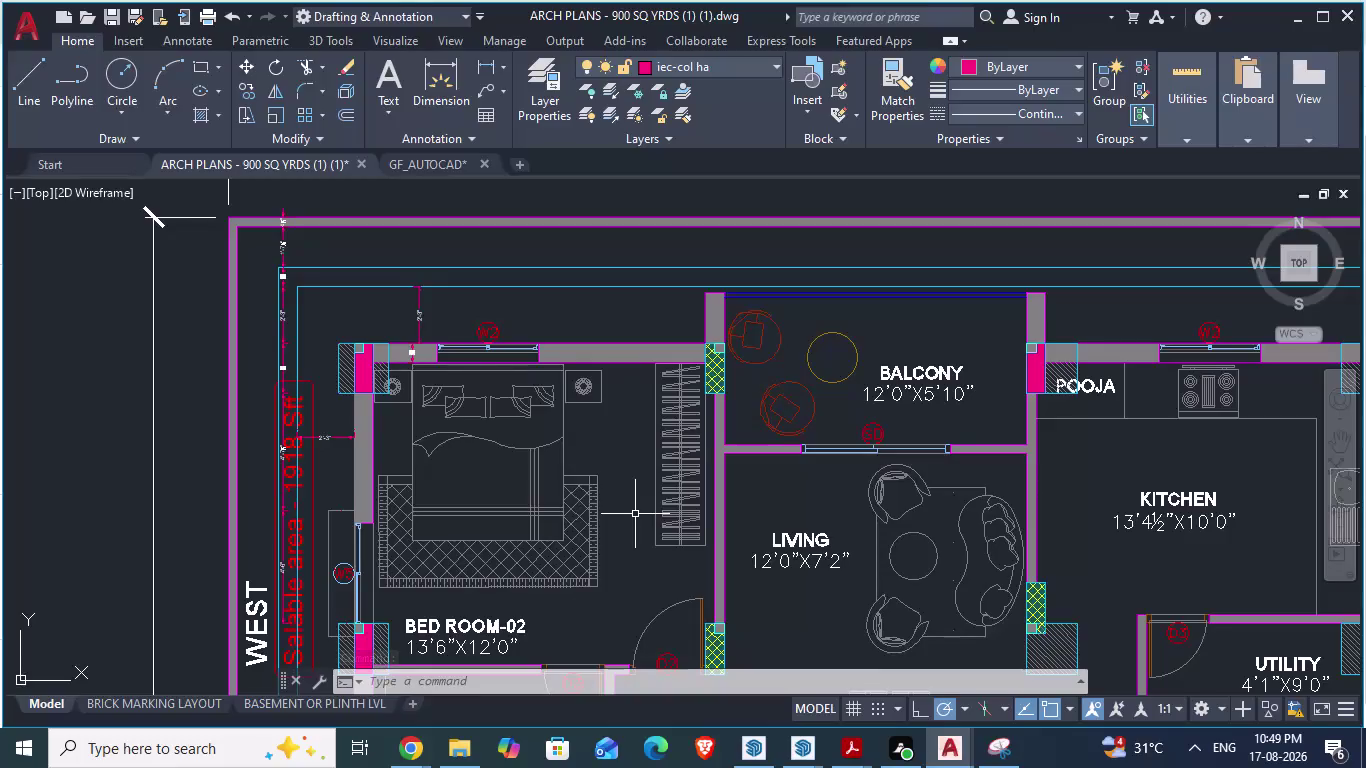
Zoom and glance at the GF_AUTOCAD drawing, then return to the architectural ground floor plan.
scroll(down, 3)
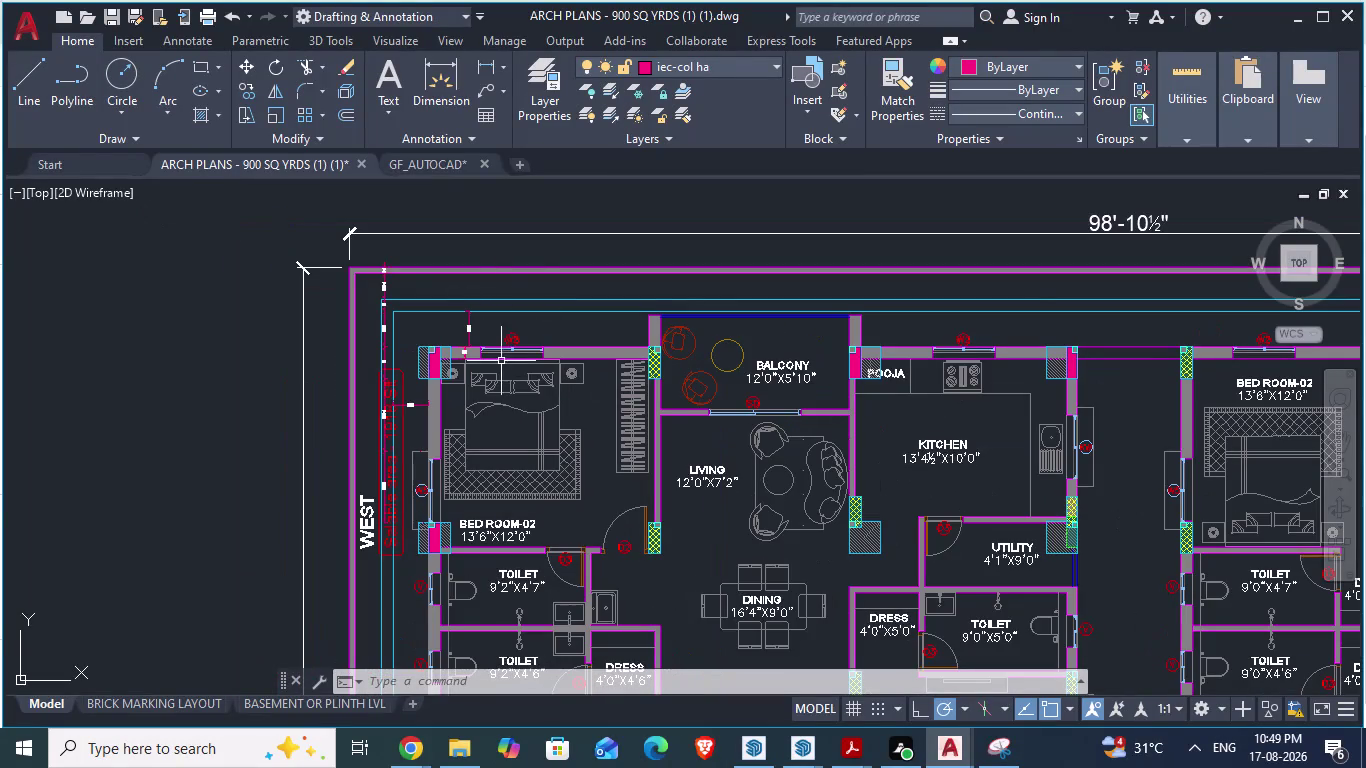
scroll(up, 3)
scroll(up, 3)
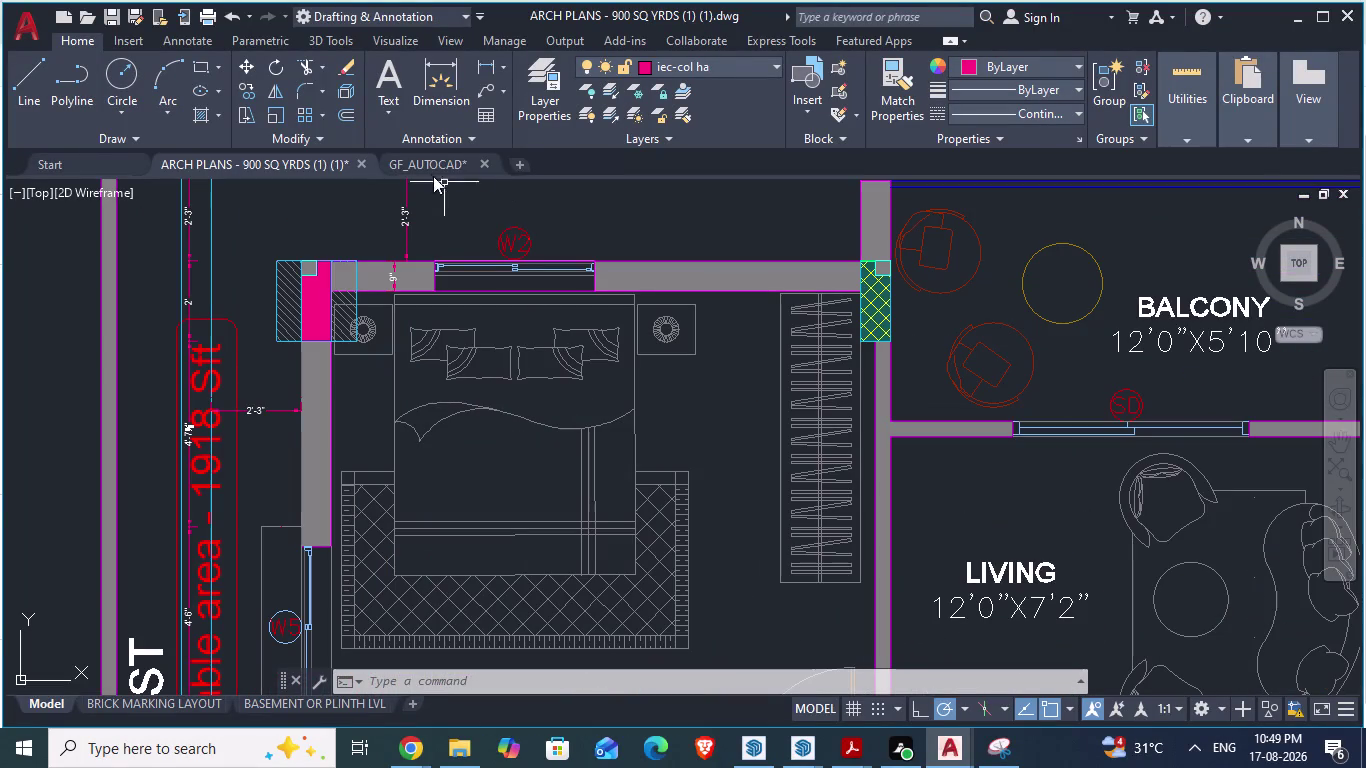
click(428, 159)
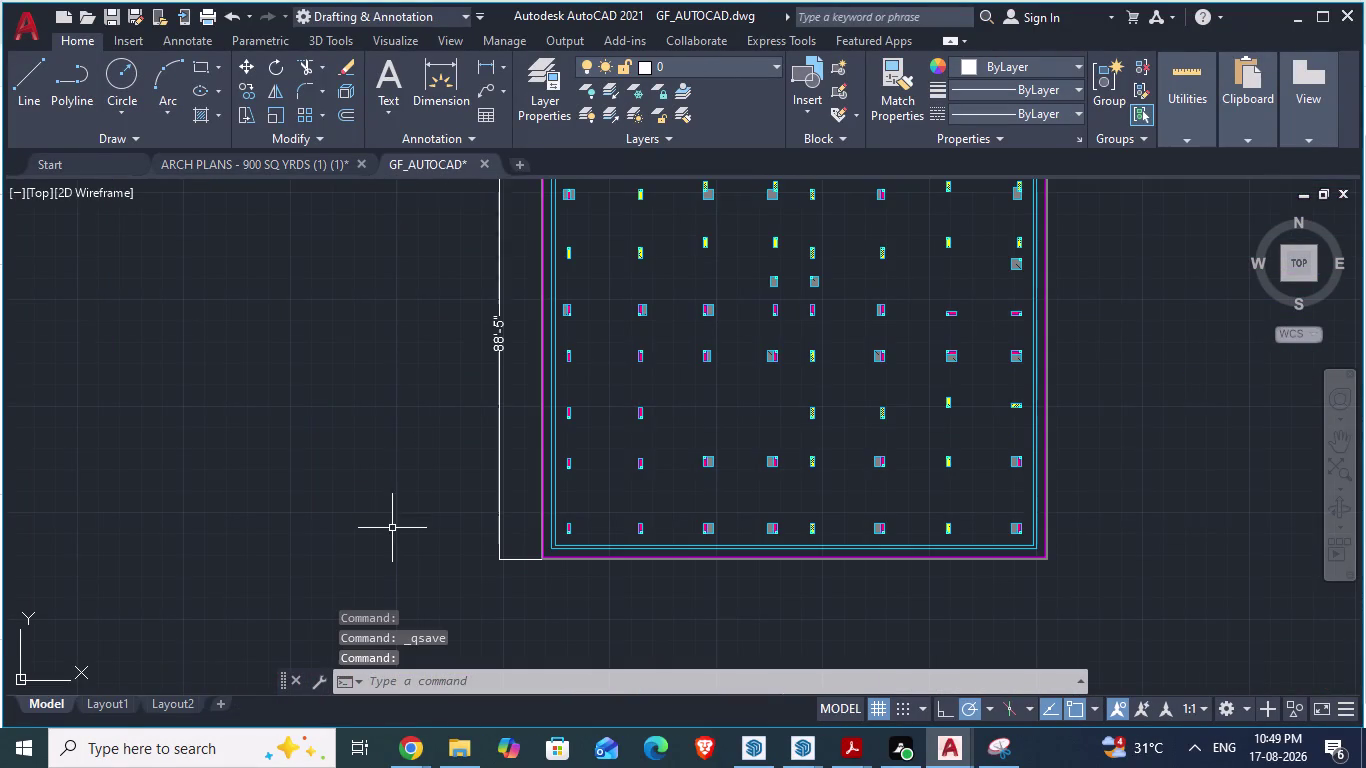
scroll(down, 3)
scroll(up, 3)
scroll(up, 3)
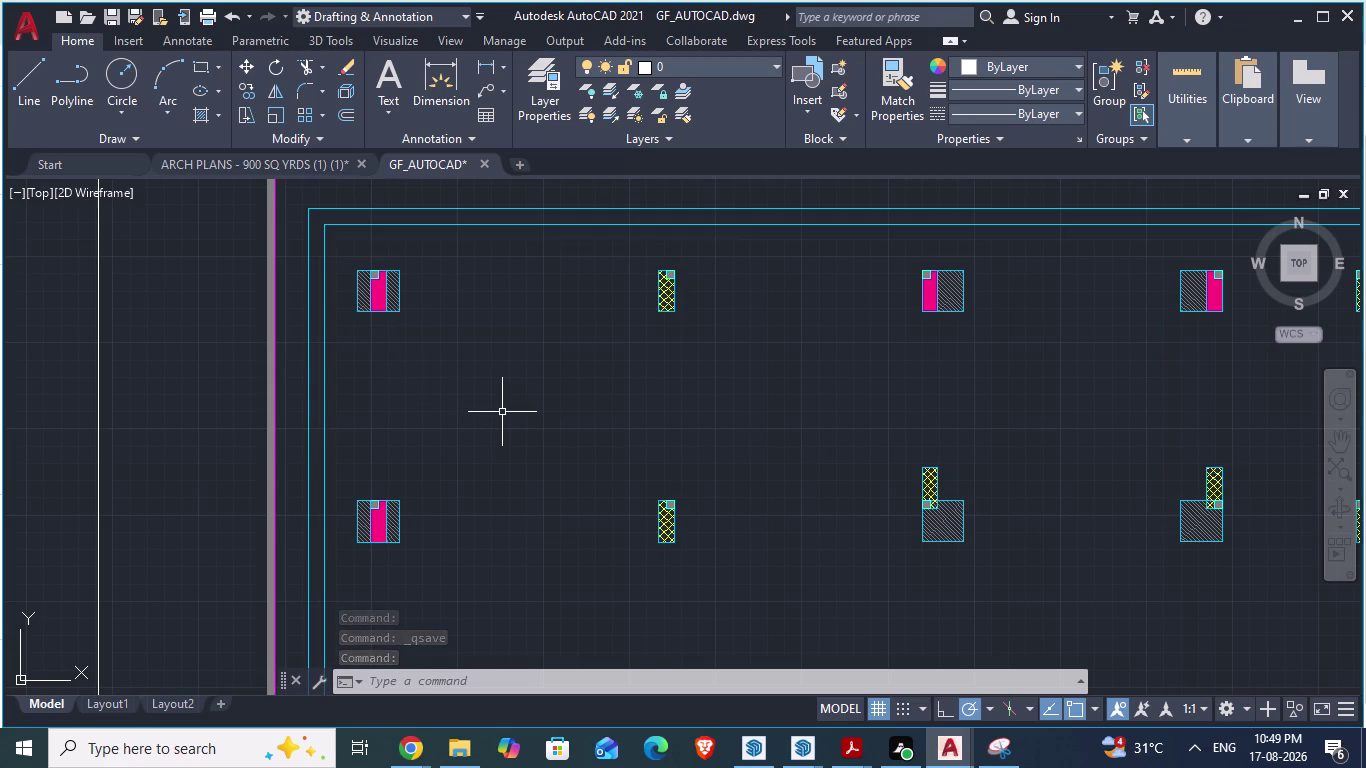
scroll(up, 3)
scroll(down, 3)
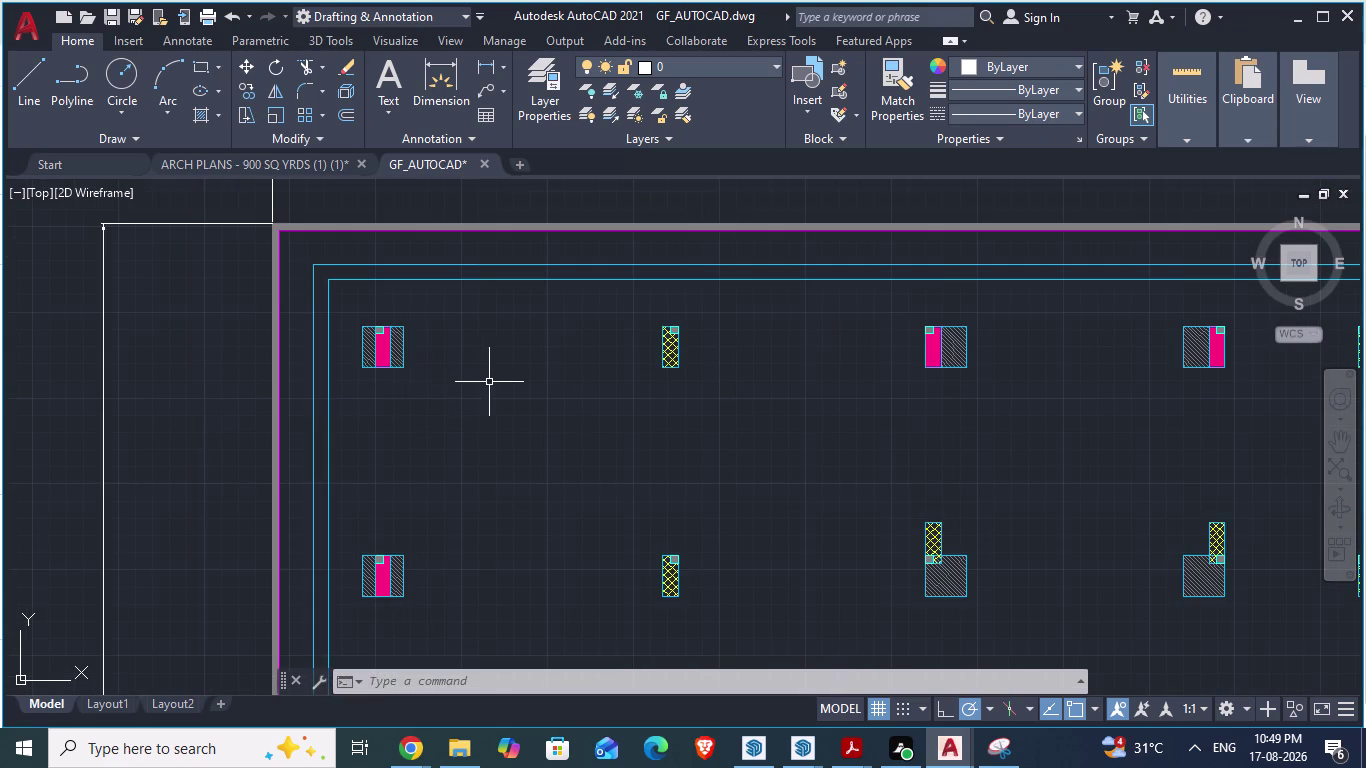
click(221, 166)
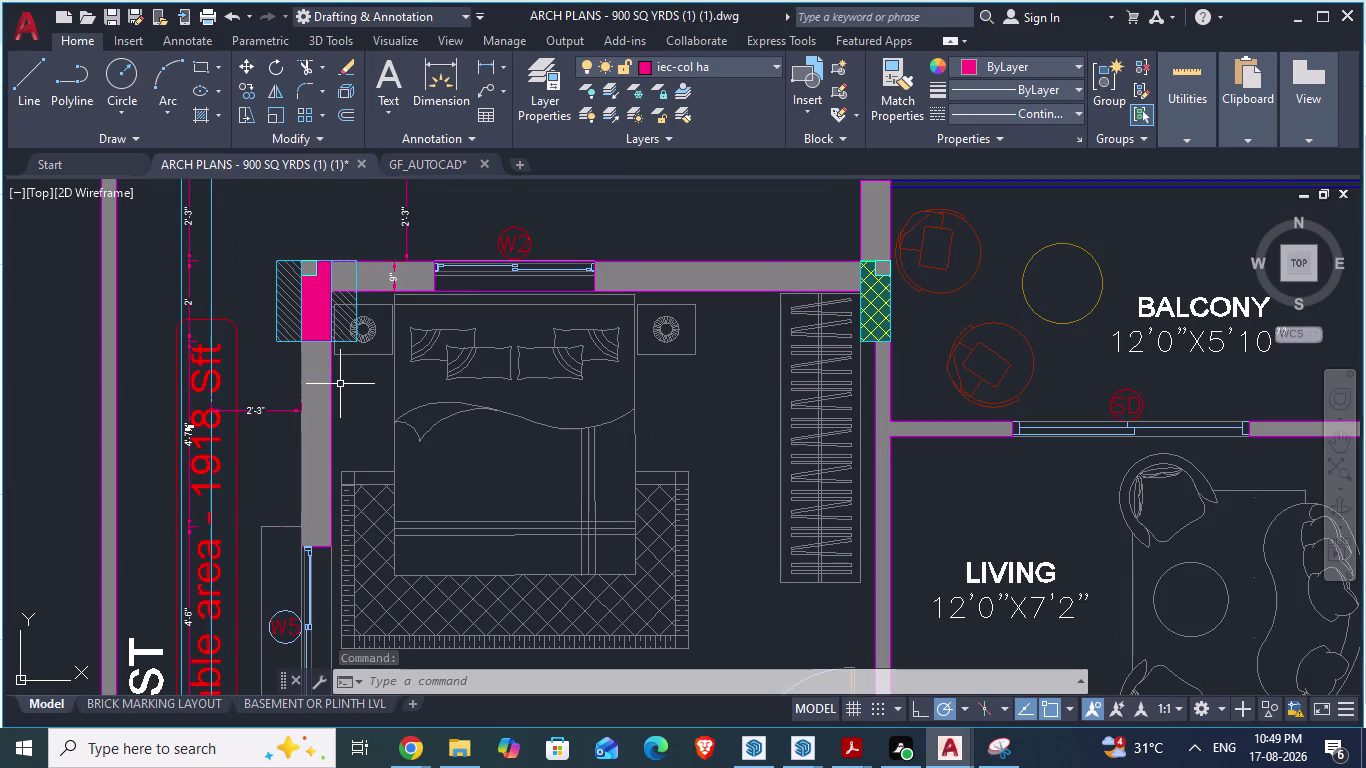
Inspect the 2'3" distance near the main entrance, then bring GF_AUTOCAD back to the front.
scroll(down, 3)
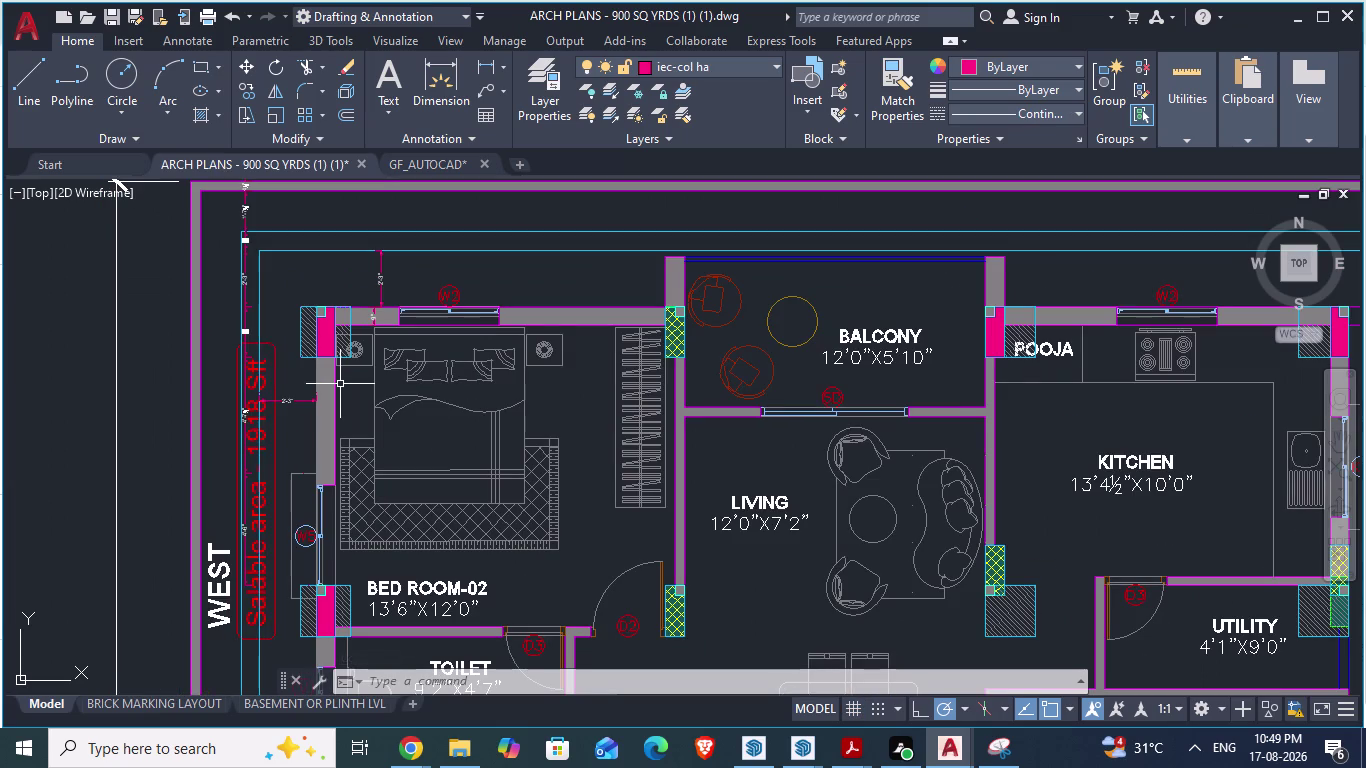
scroll(down, 3)
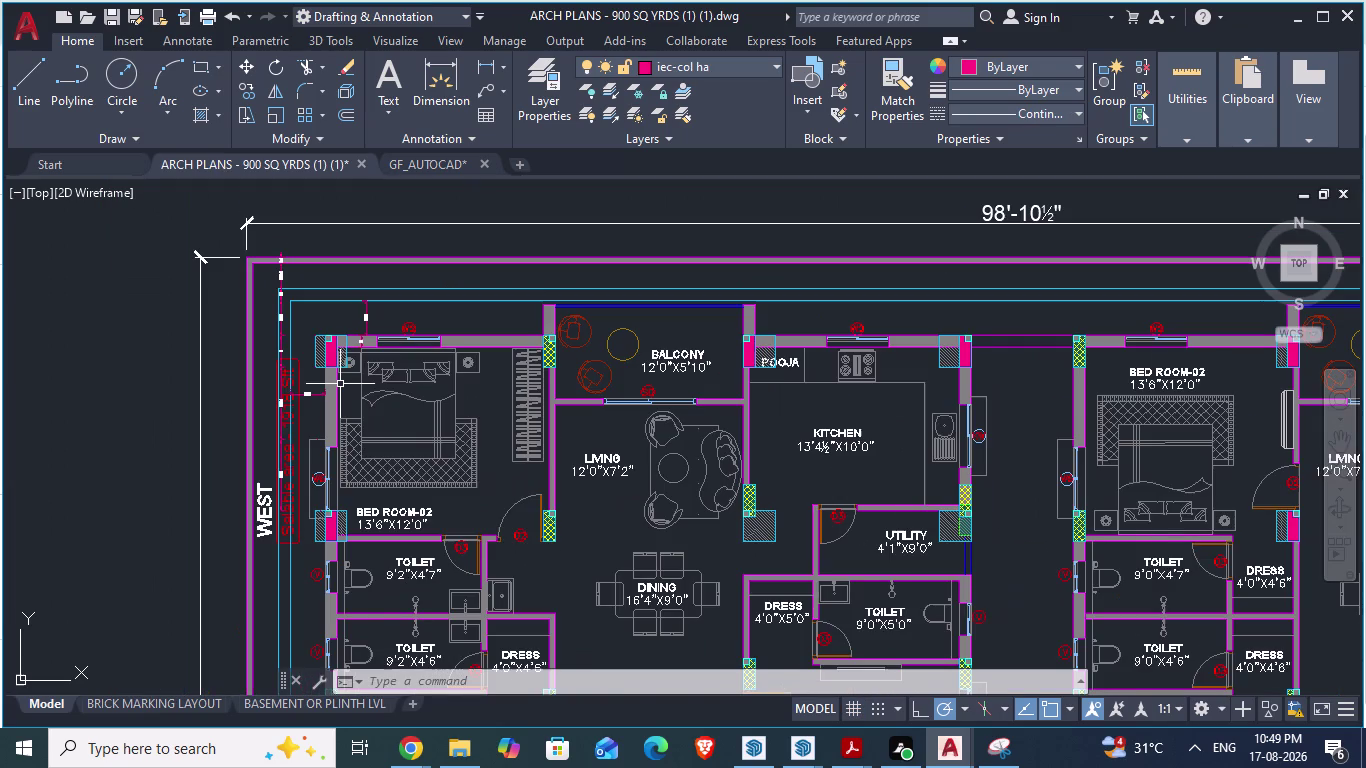
scroll(down, 3)
scroll(down, 3)
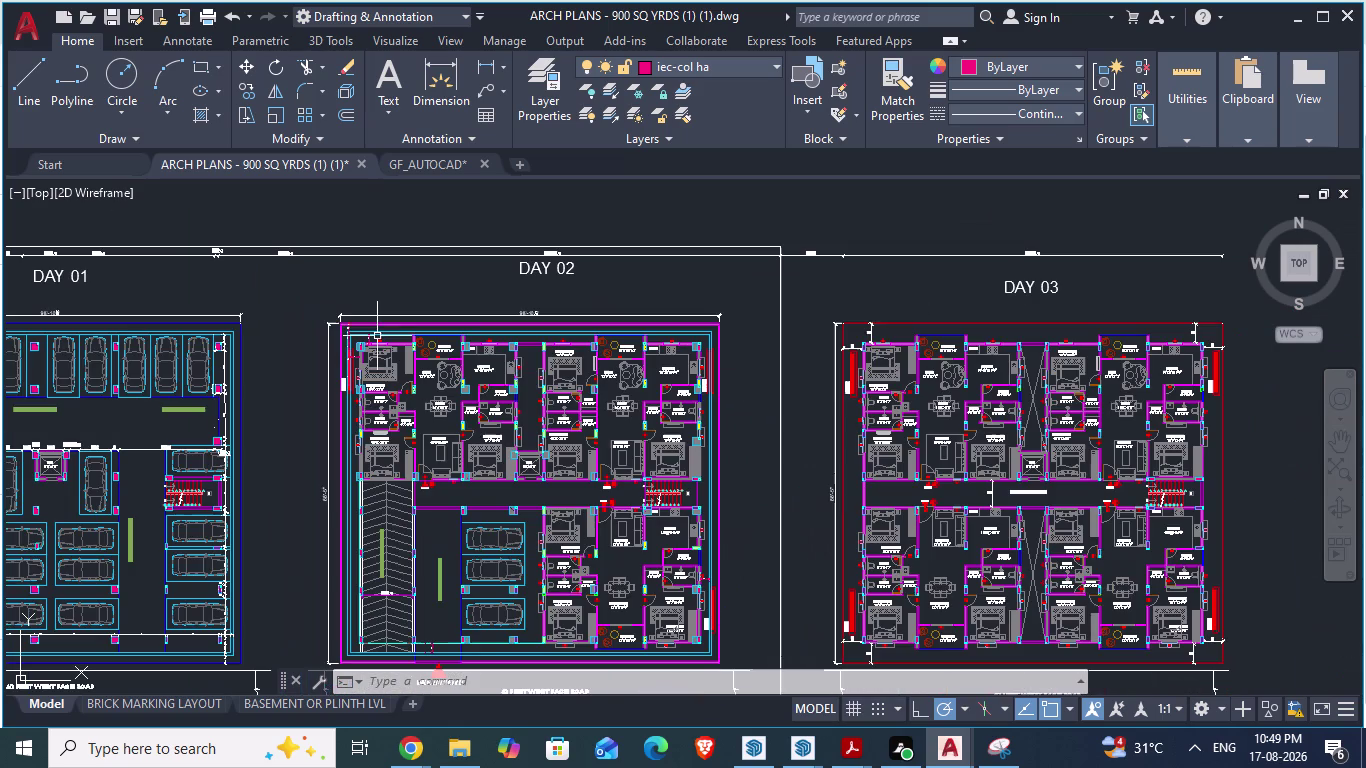
scroll(up, 3)
scroll(up, 3)
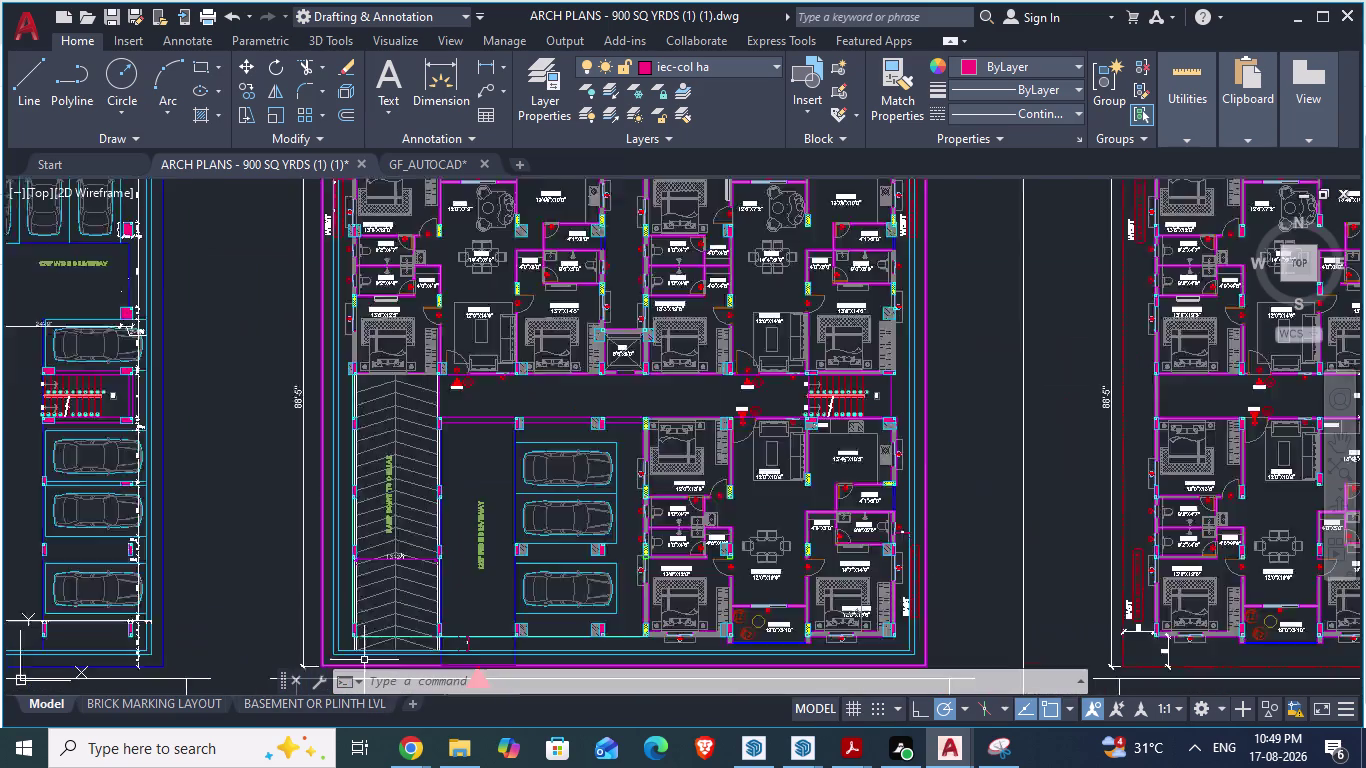
scroll(up, 3)
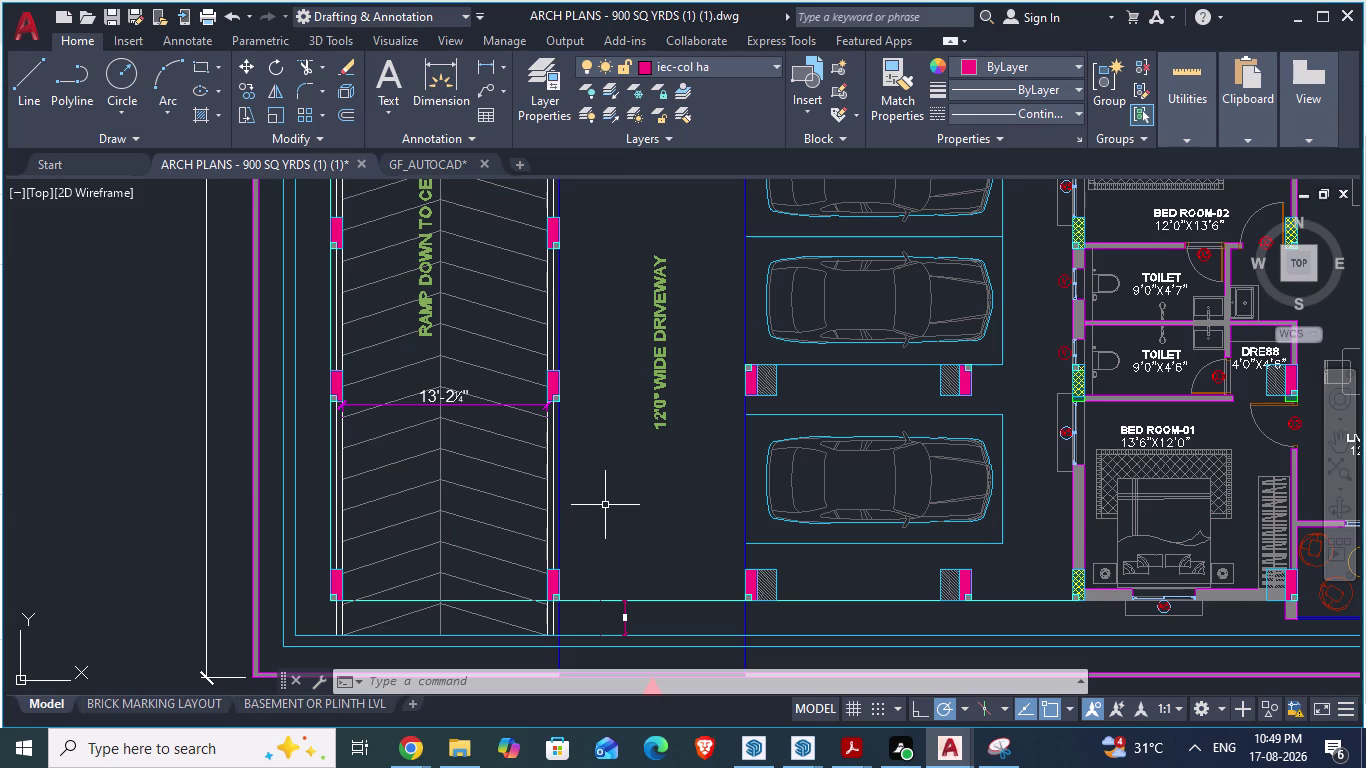
scroll(down, 3)
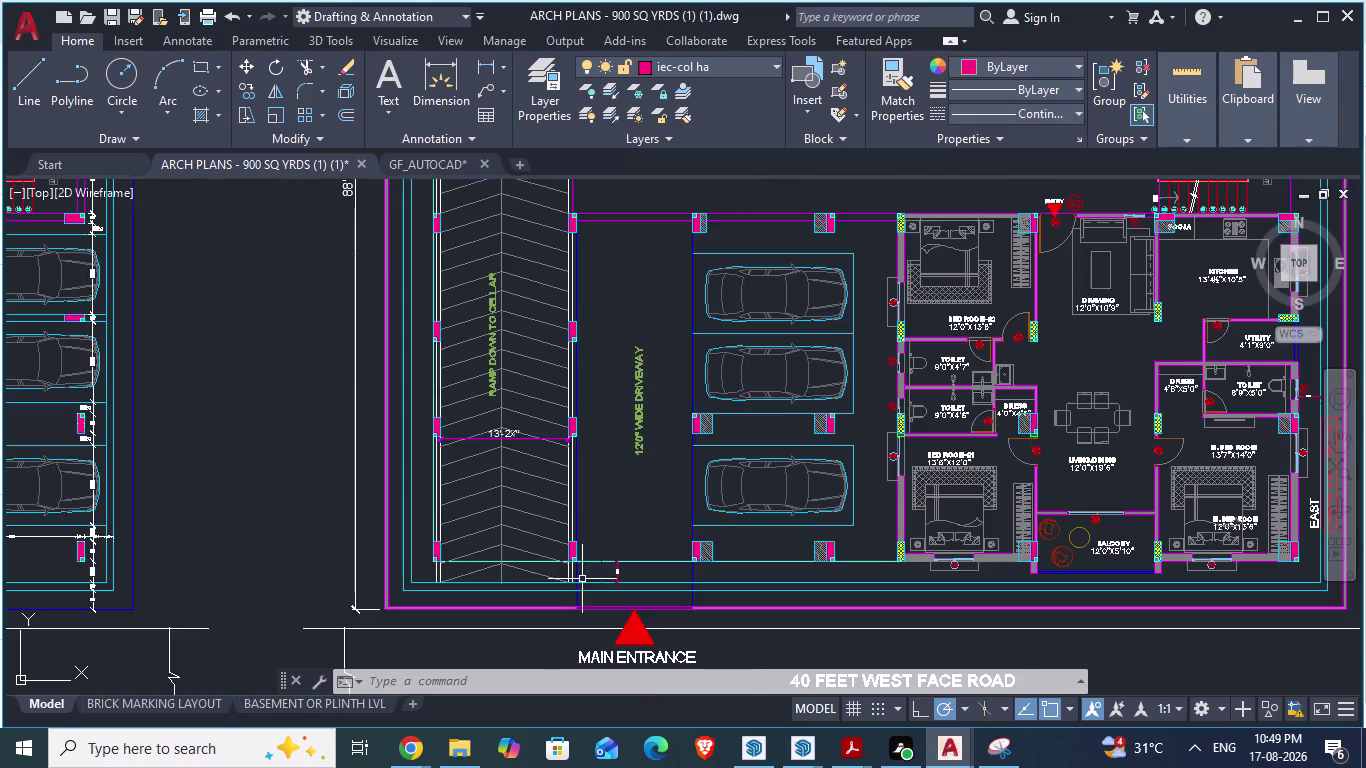
scroll(up, 3)
scroll(up, 3)
scroll(up, 3)
scroll(down, 3)
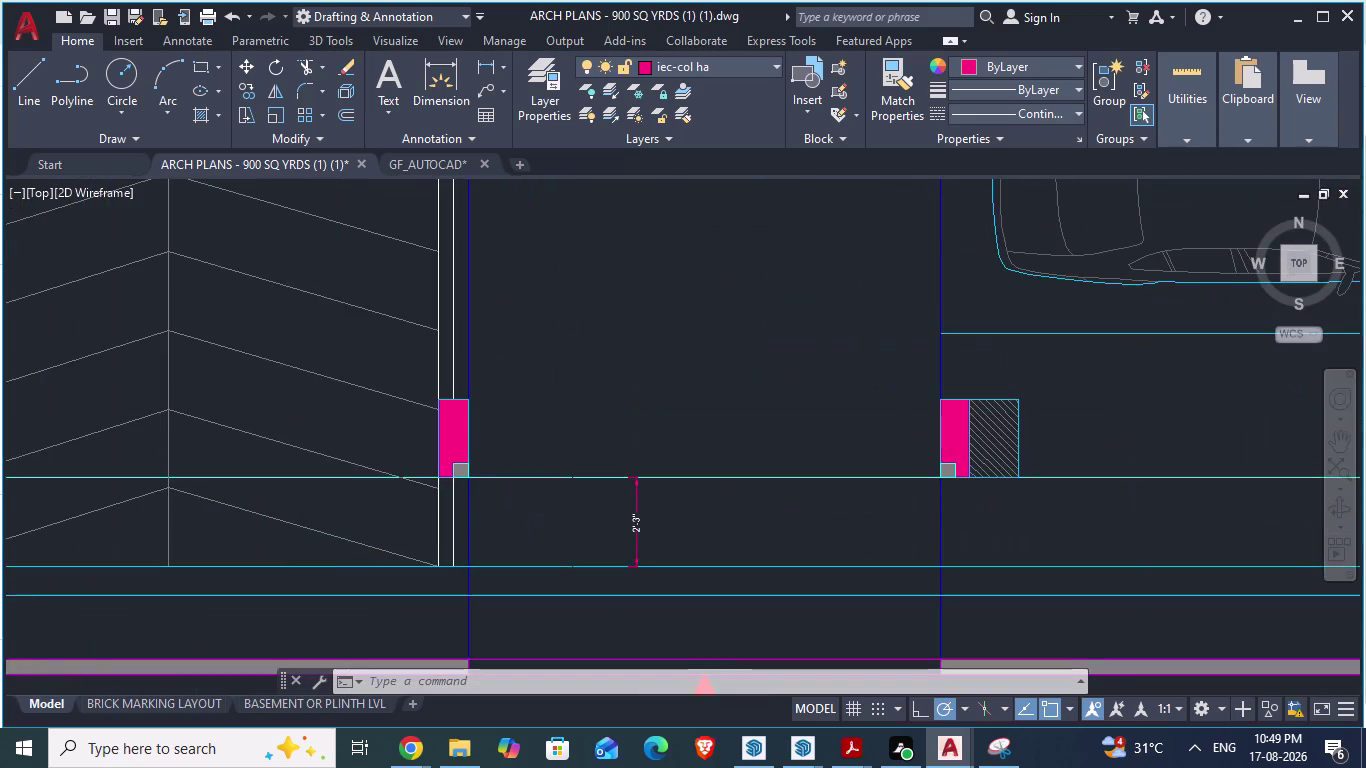
scroll(down, 3)
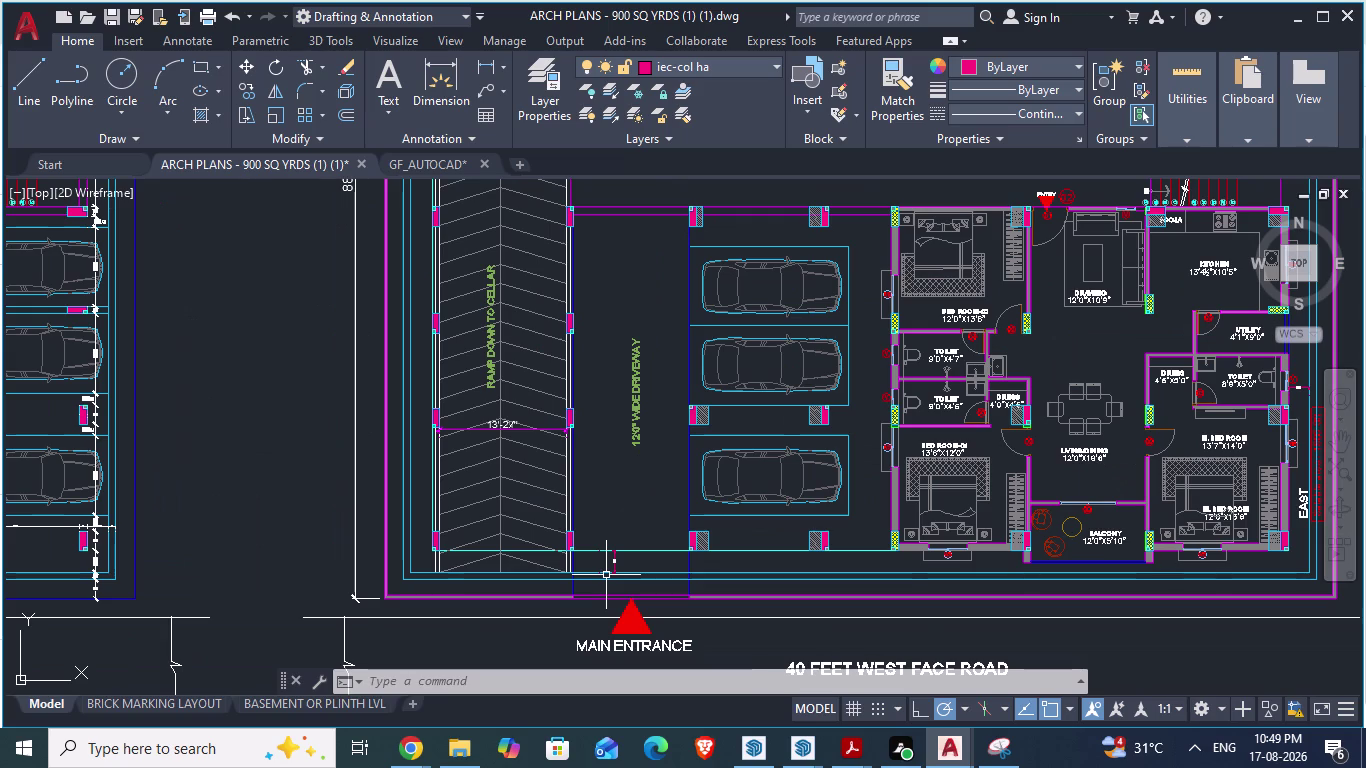
scroll(down, 3)
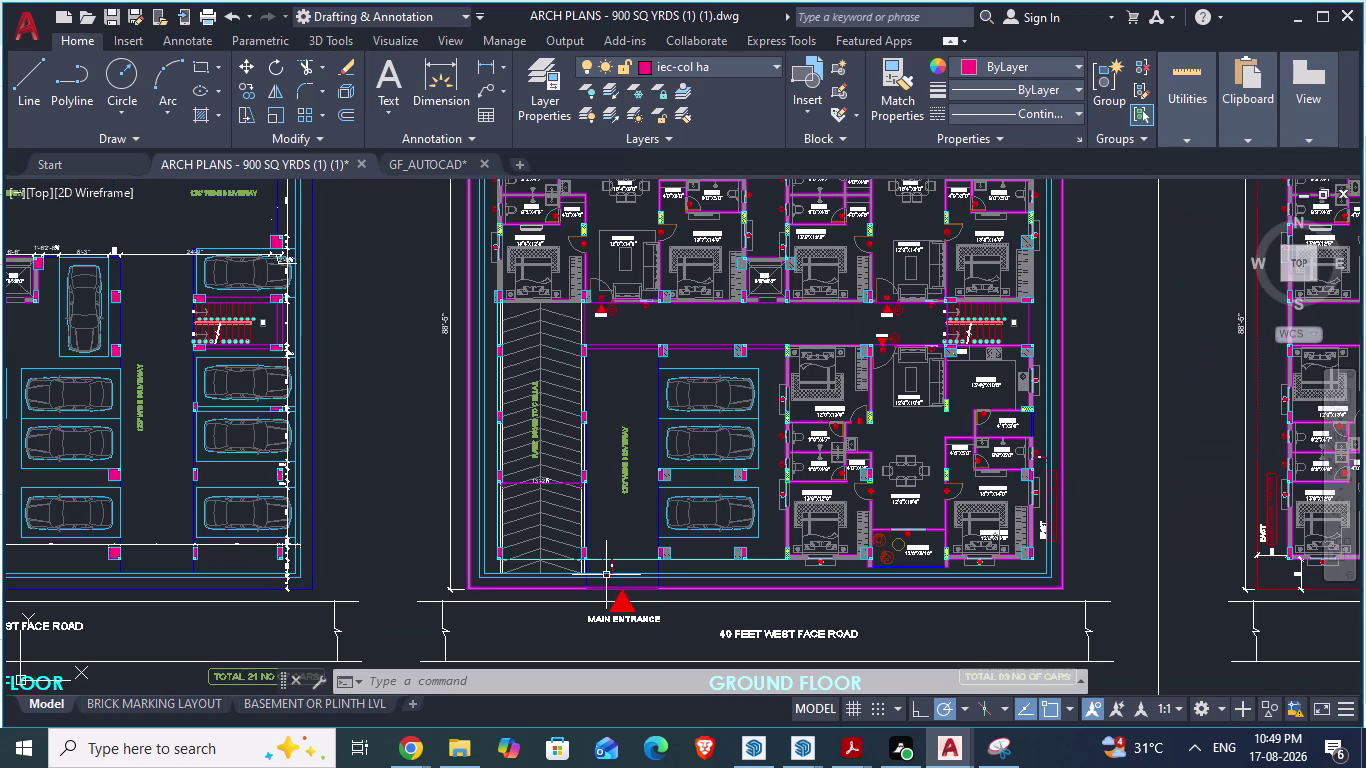
click(422, 153)
click(425, 159)
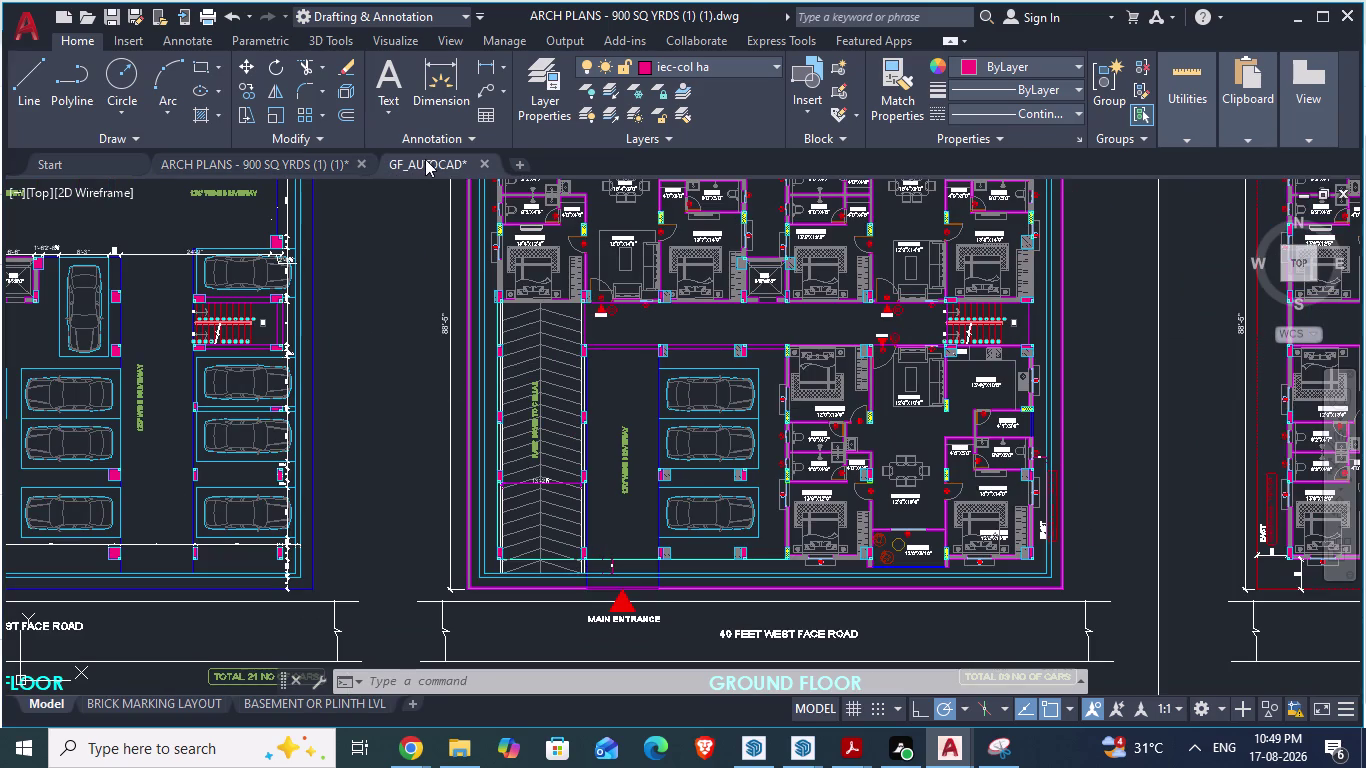
Draw a line from the top-left column corner to the top-right, then down to the bottom-right.
key(l)
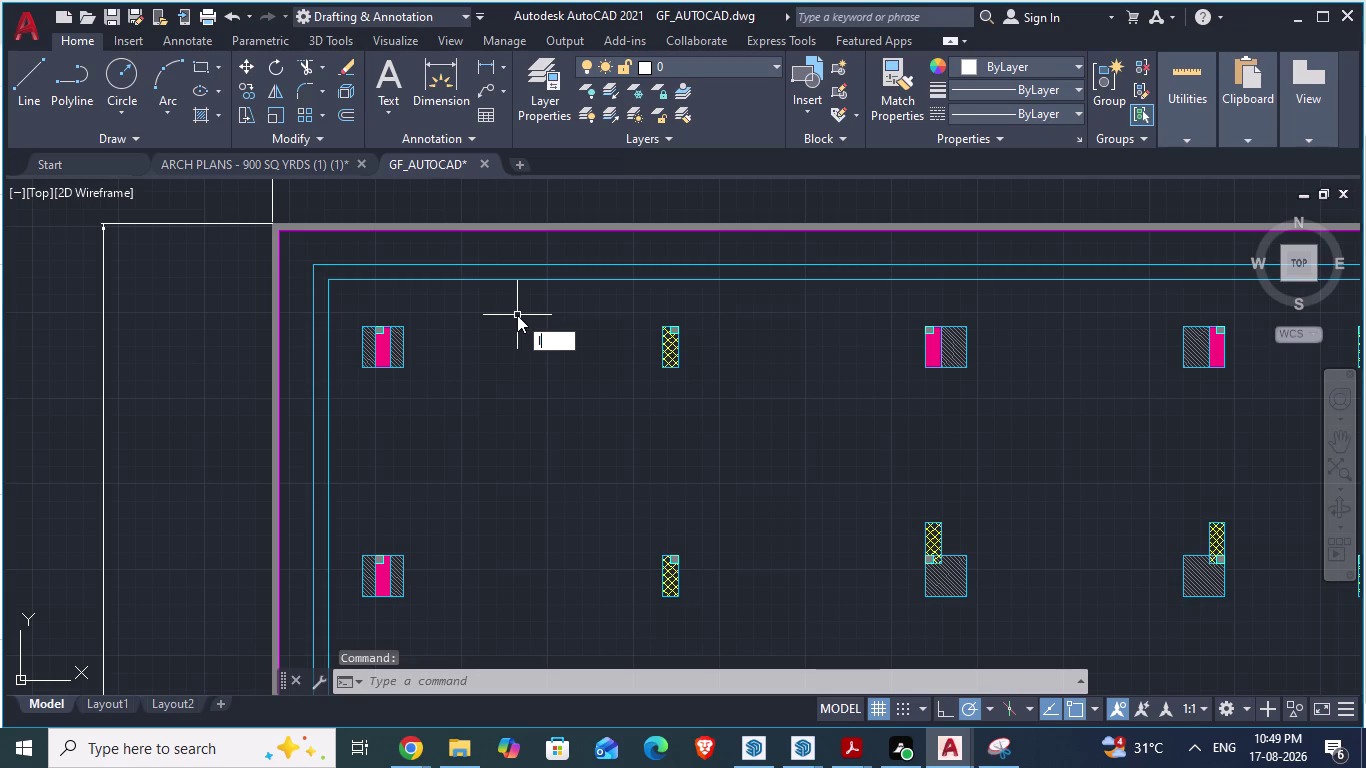
click(552, 354)
scroll(up, 3)
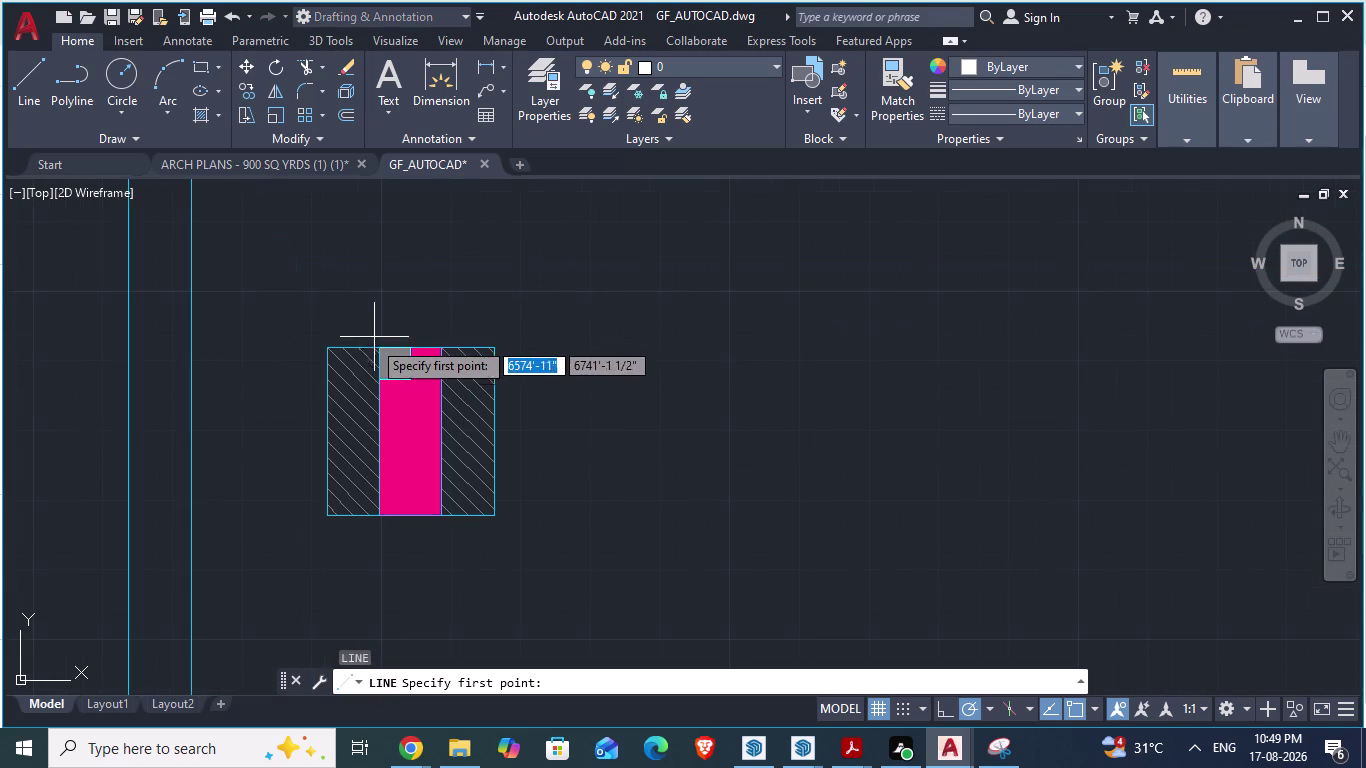
click(380, 345)
scroll(down, 3)
scroll(down, 3)
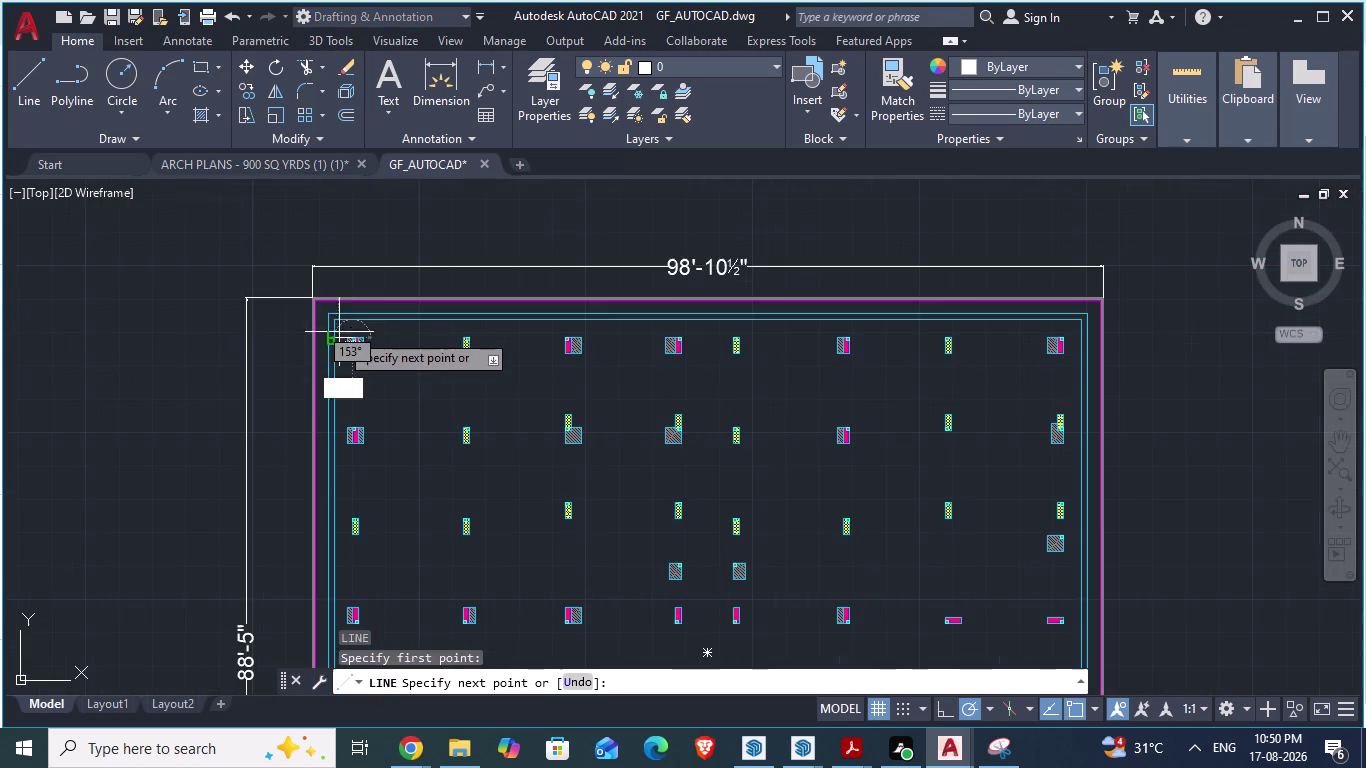
scroll(up, 3)
scroll(up, 3)
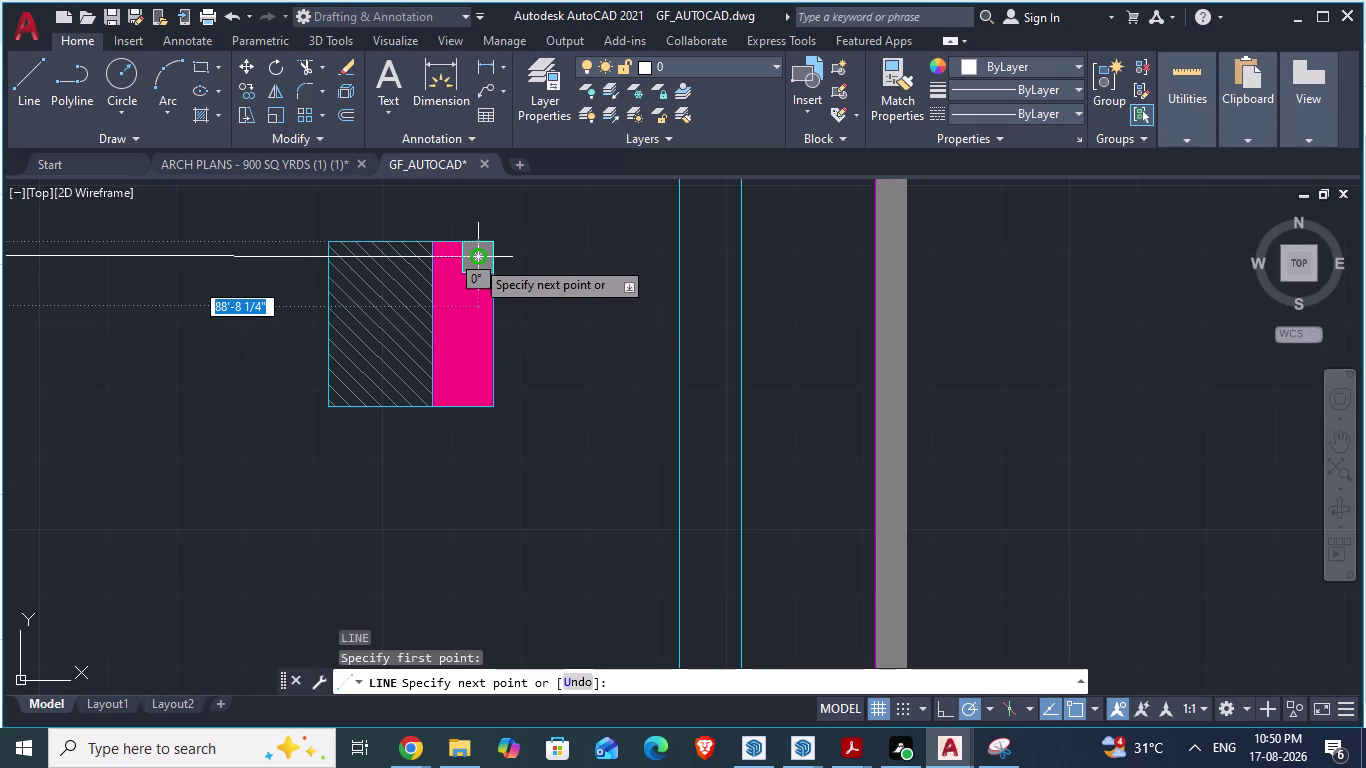
click(492, 242)
scroll(down, 3)
scroll(down, 3)
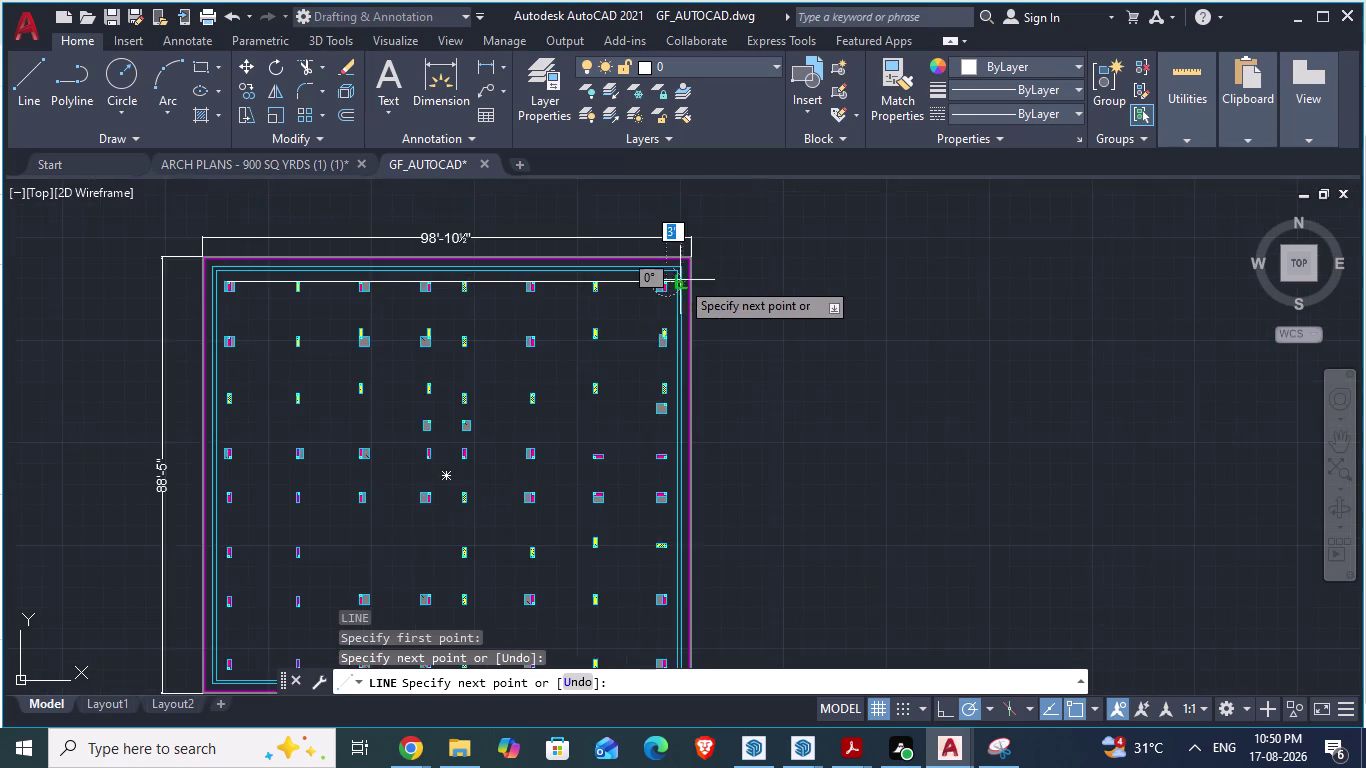
scroll(down, 3)
scroll(up, 3)
scroll(up, 3)
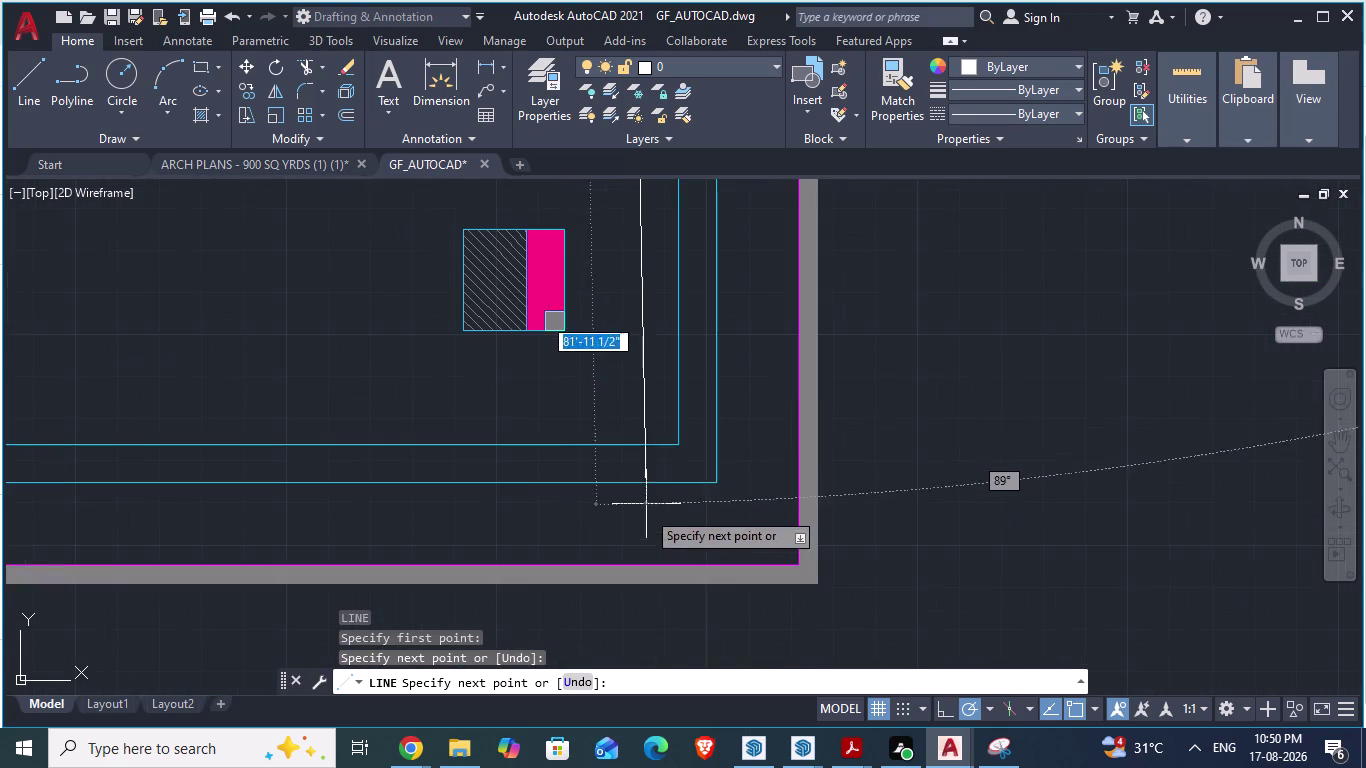
click(567, 331)
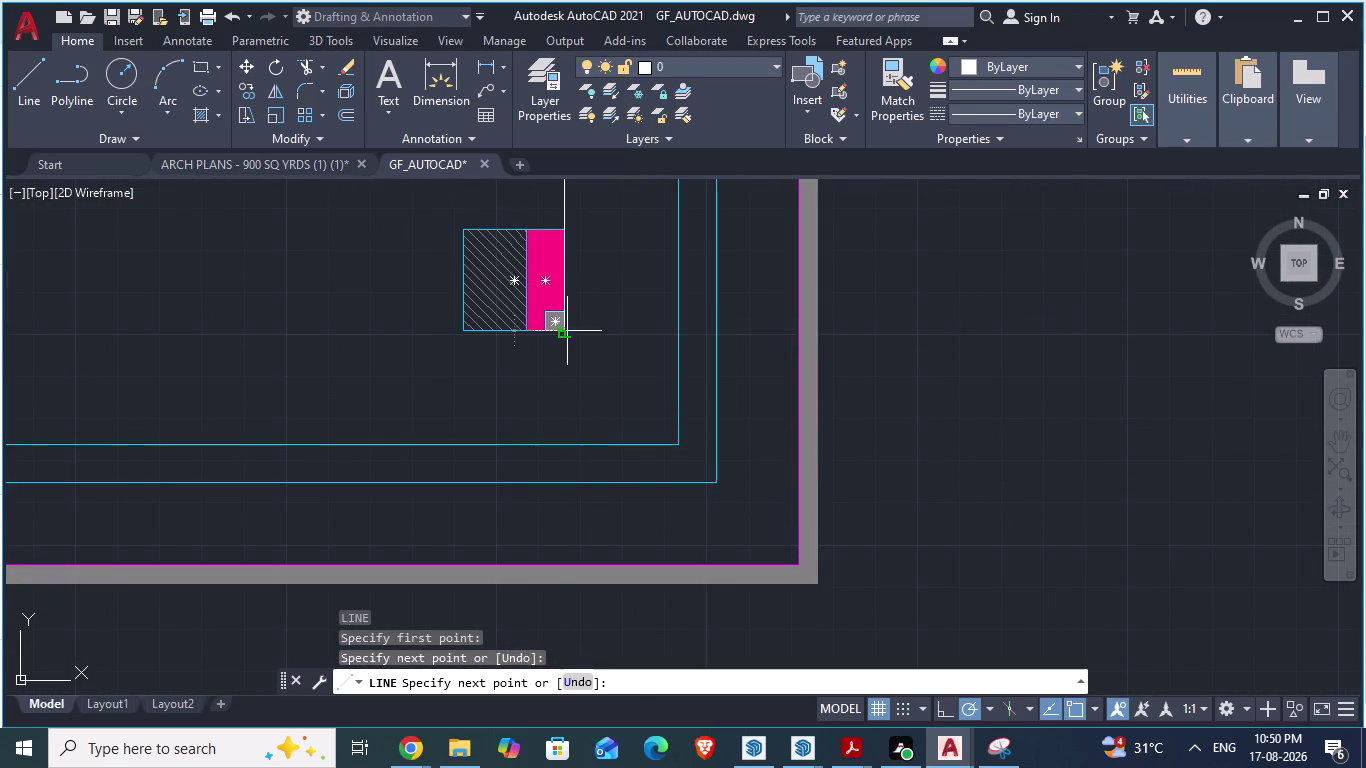
Continue the outline to the bottom-left column and close it at the starting corner.
scroll(down, 3)
scroll(down, 3)
scroll(up, 3)
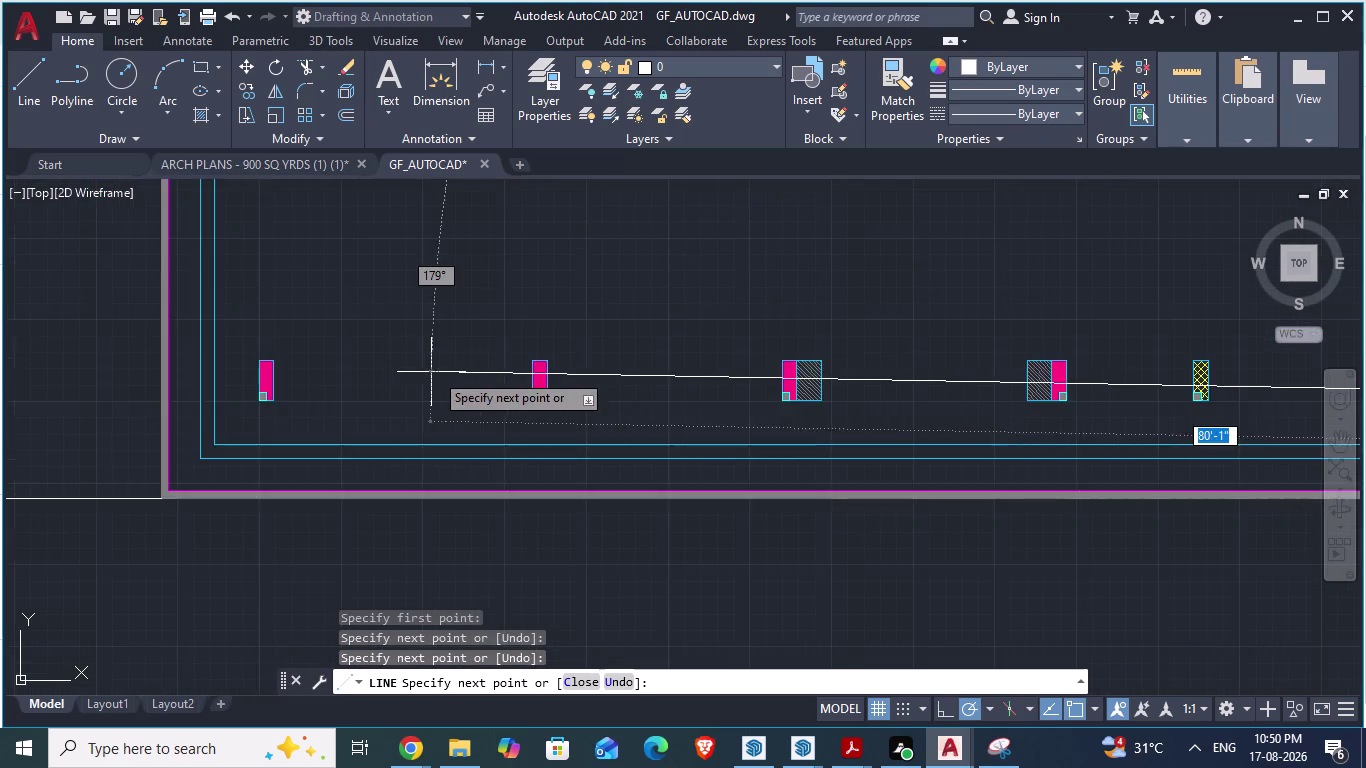
scroll(down, 3)
scroll(up, 3)
click(364, 420)
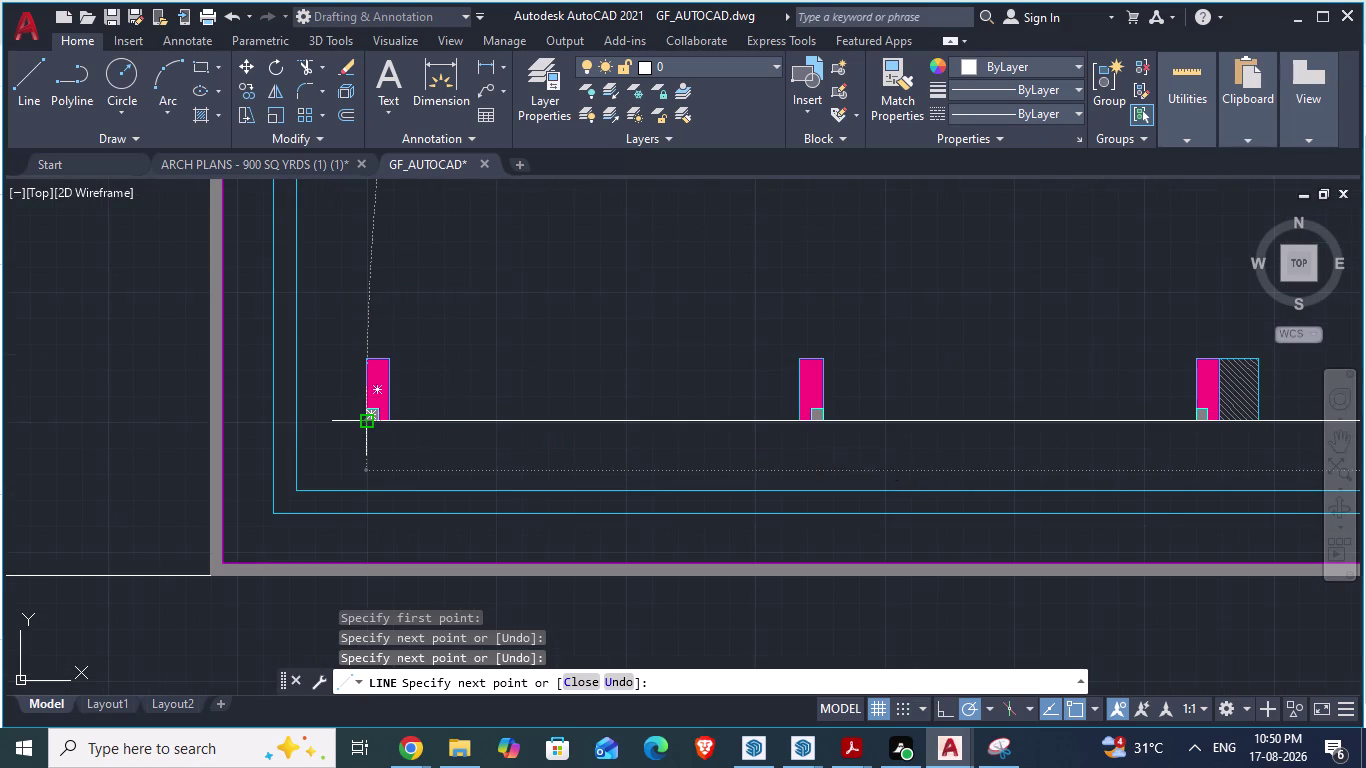
scroll(down, 3)
scroll(down, 3)
scroll(up, 3)
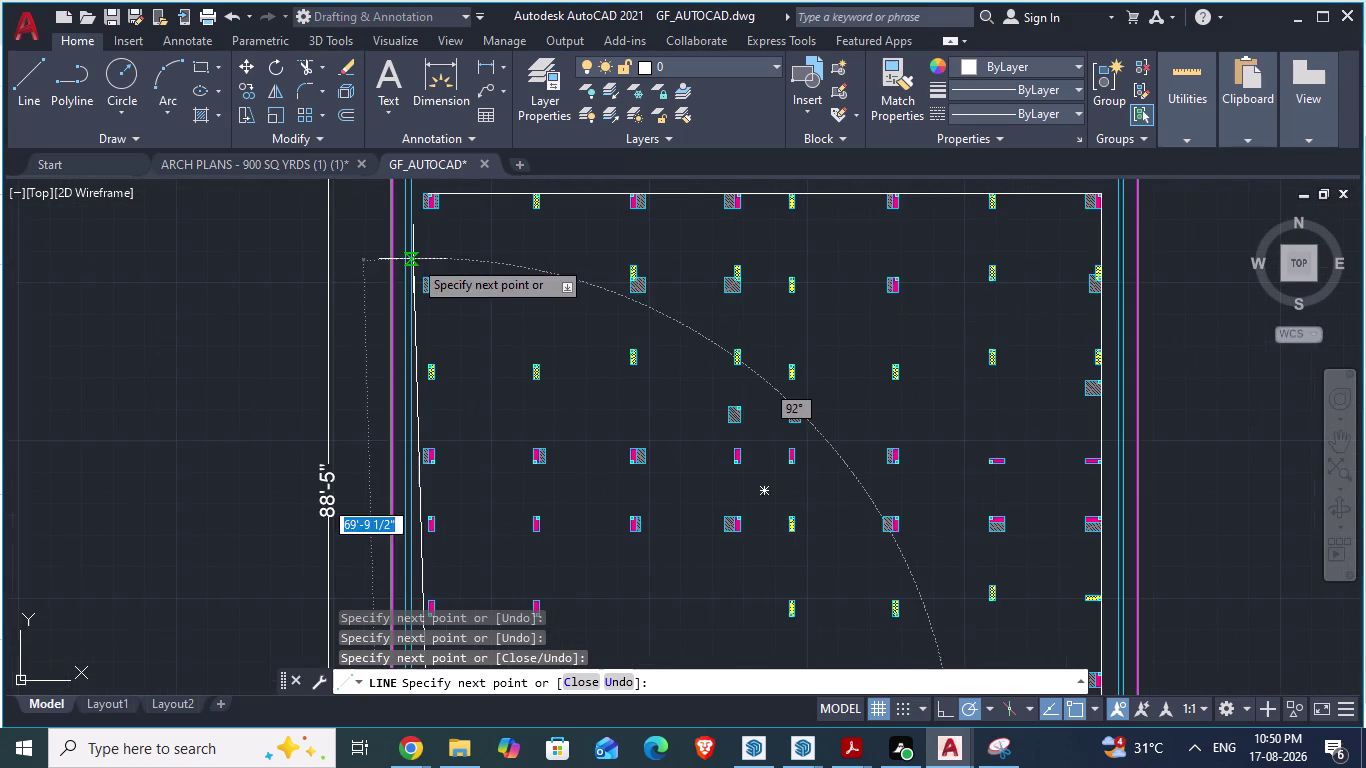
scroll(down, 3)
scroll(up, 3)
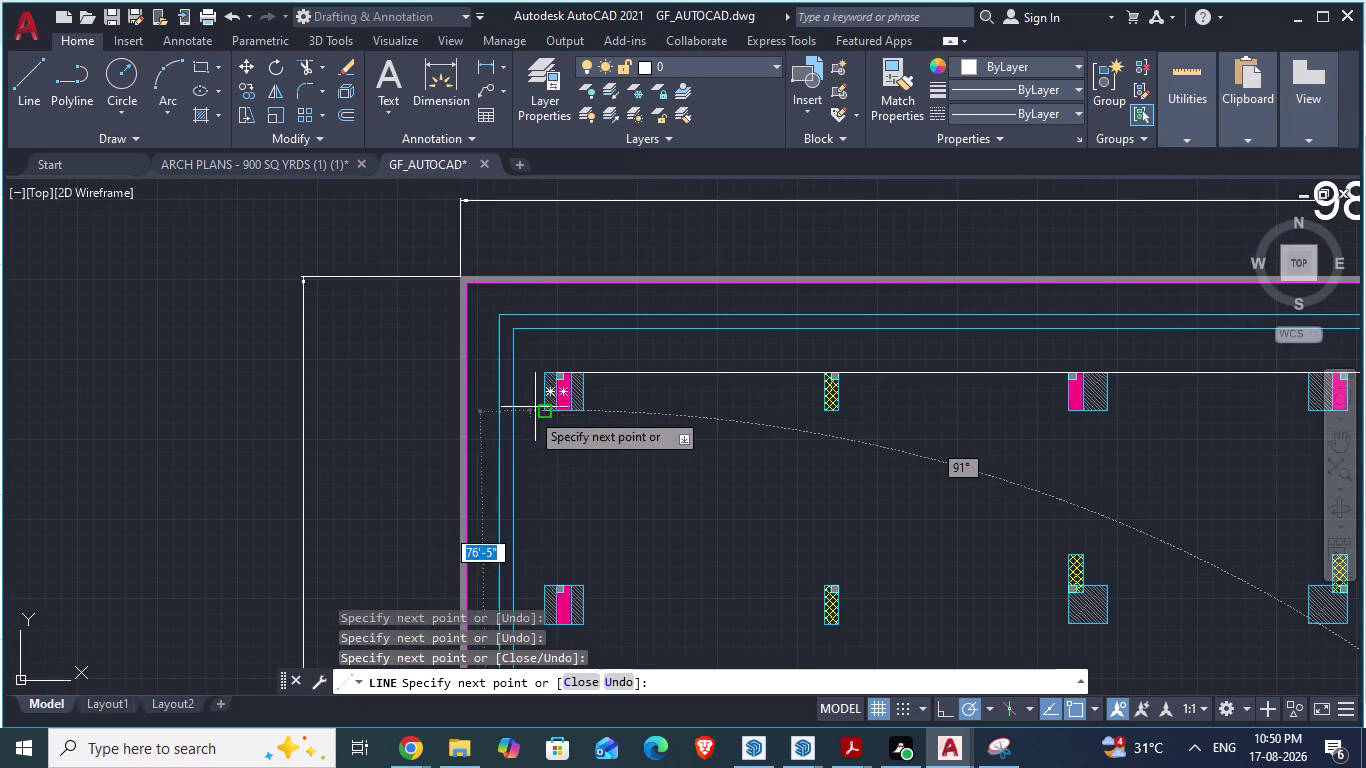
click(558, 406)
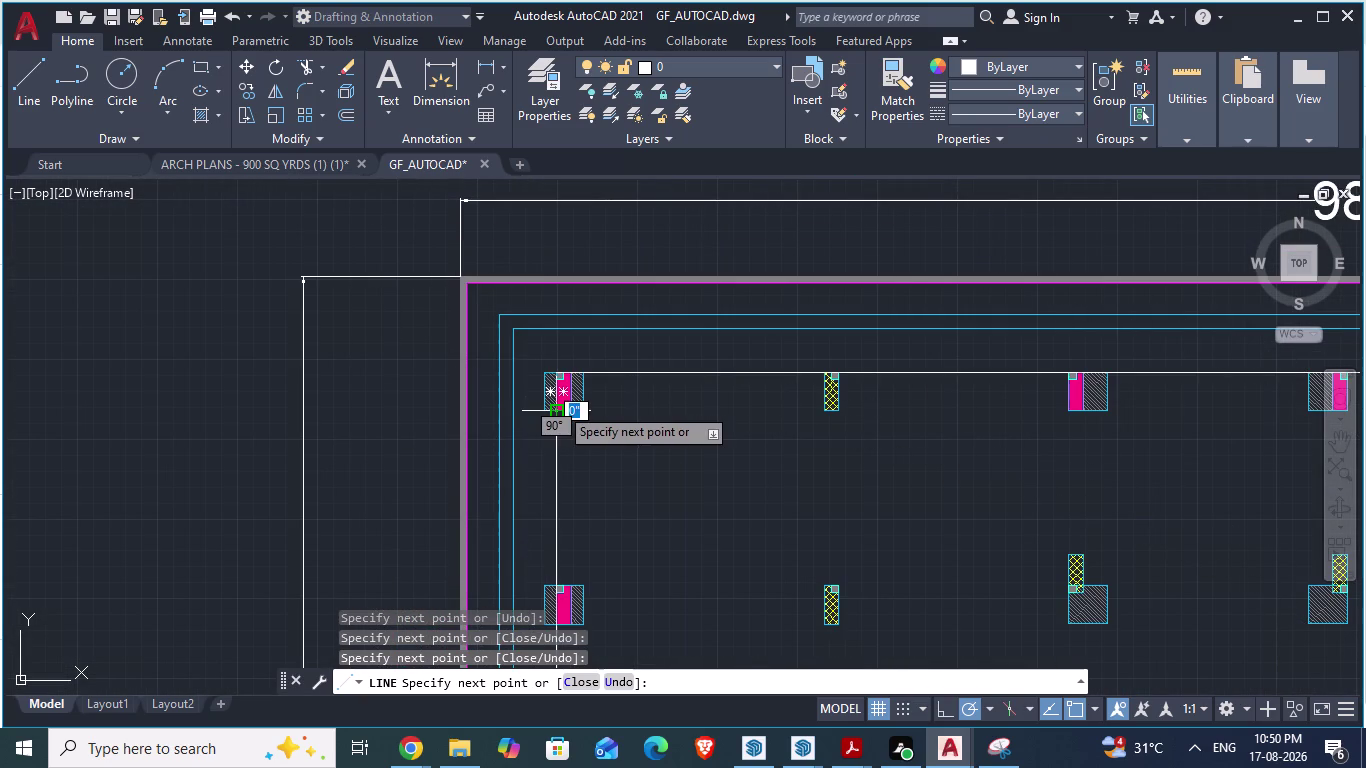
click(554, 378)
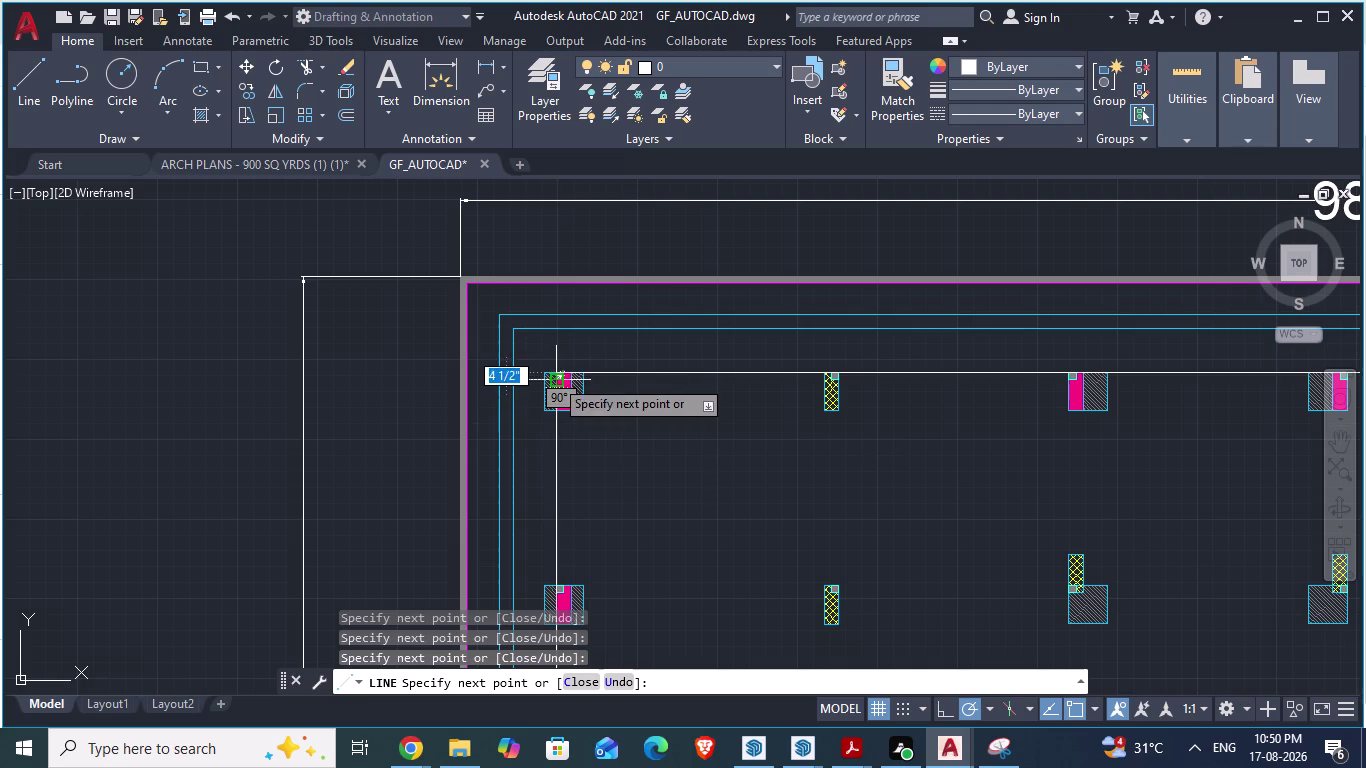
key(Escape)
scroll(down, 3)
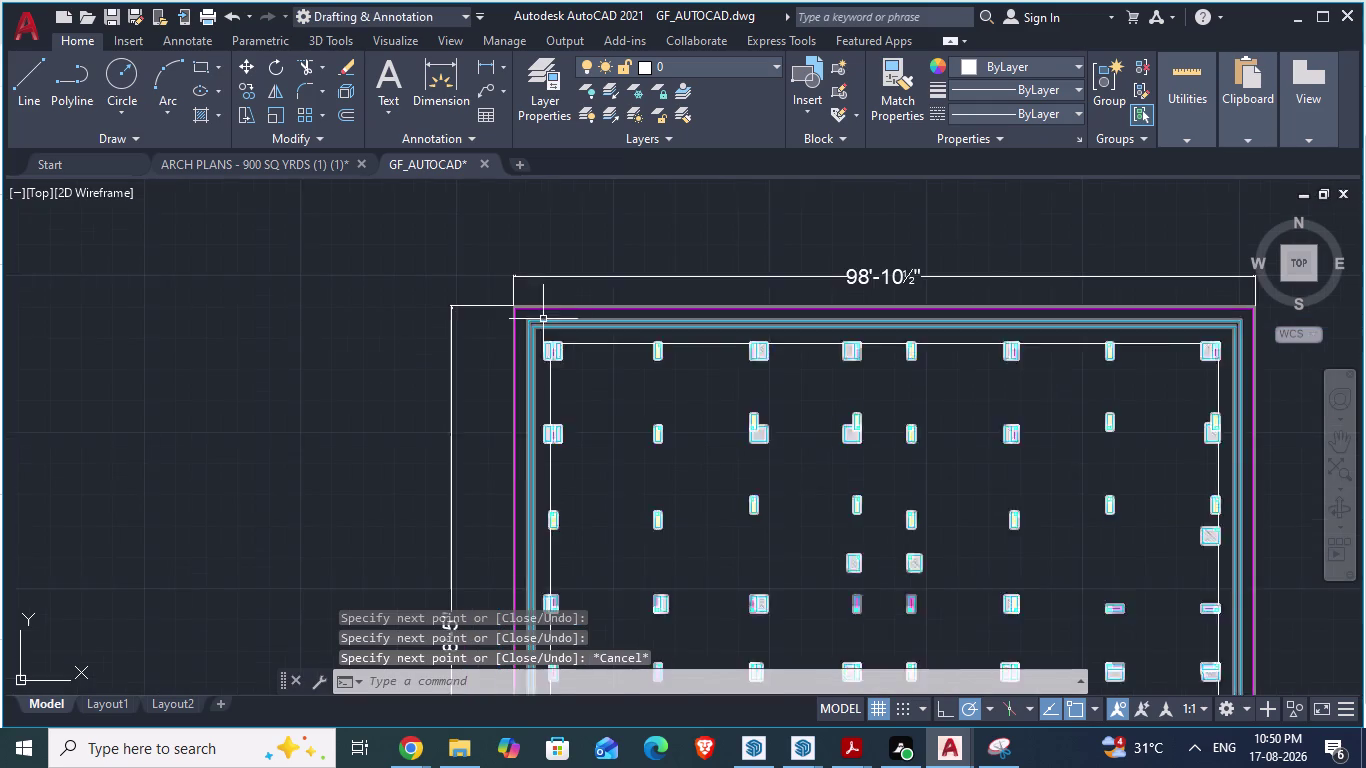
Save GF_AUTOCAD and try selecting the outer boundary line with a small window.
scroll(down, 3)
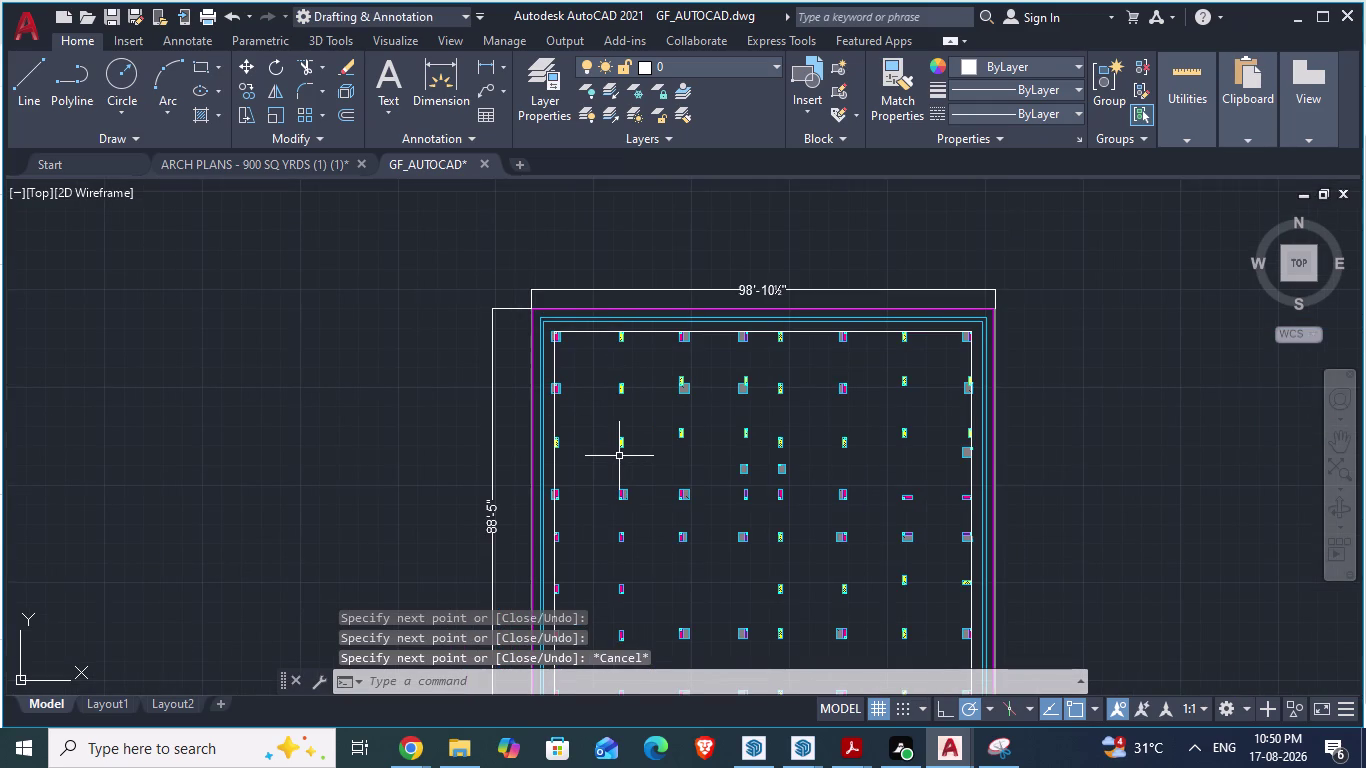
key(ctrl+s)
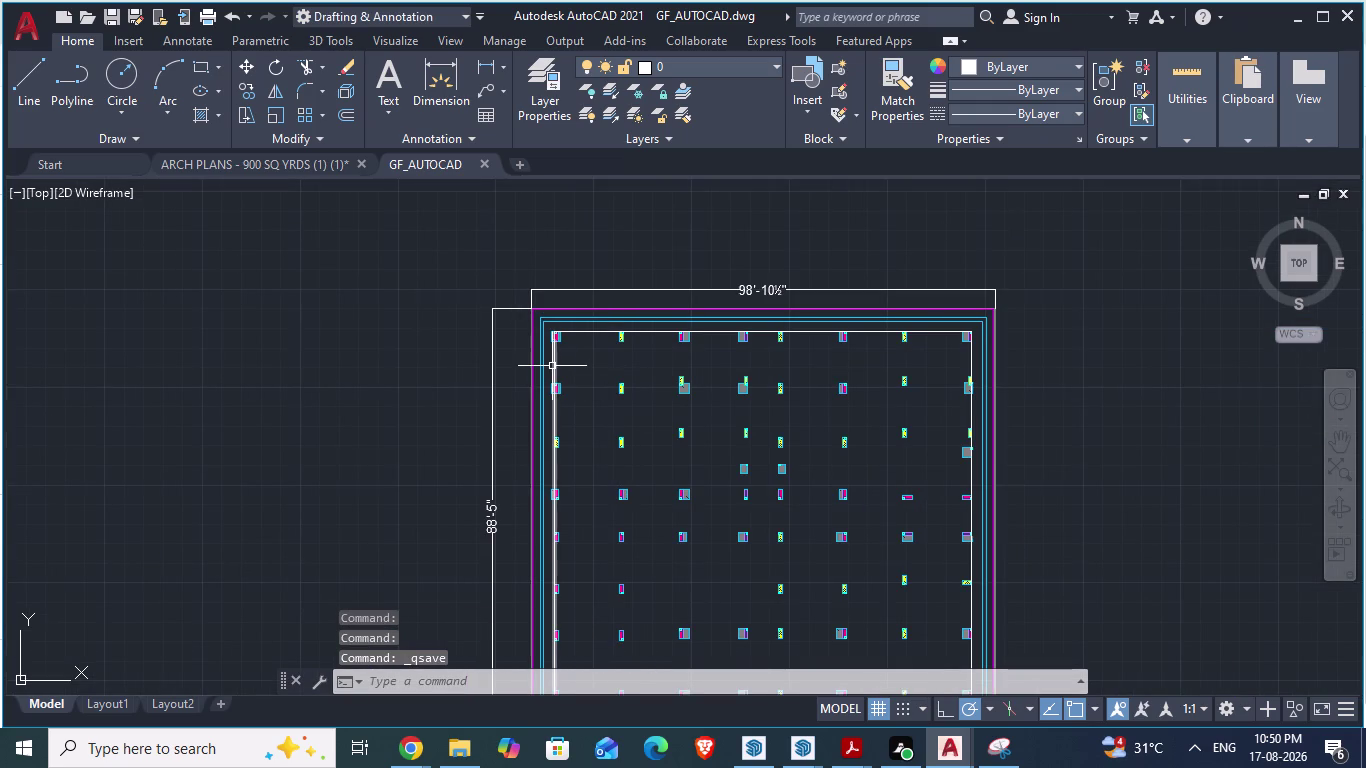
click(552, 366)
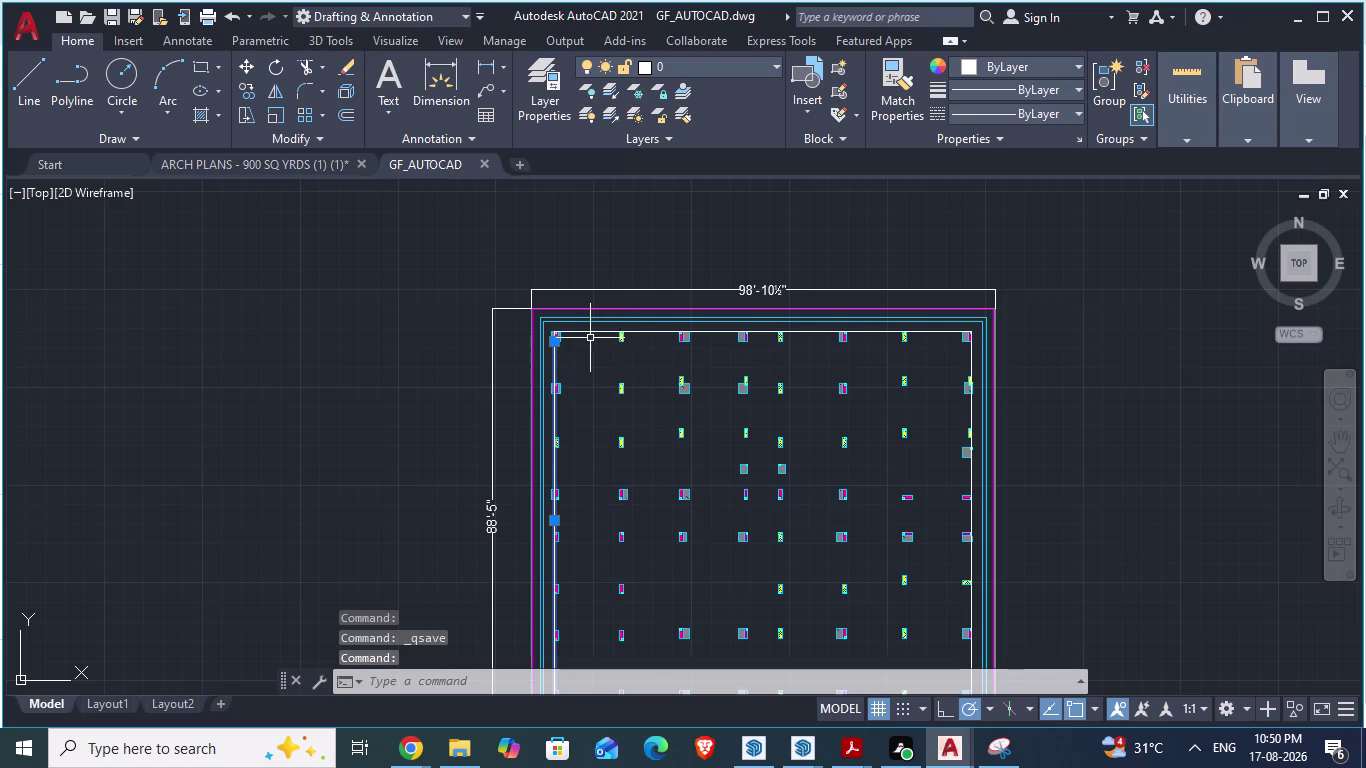
click(587, 328)
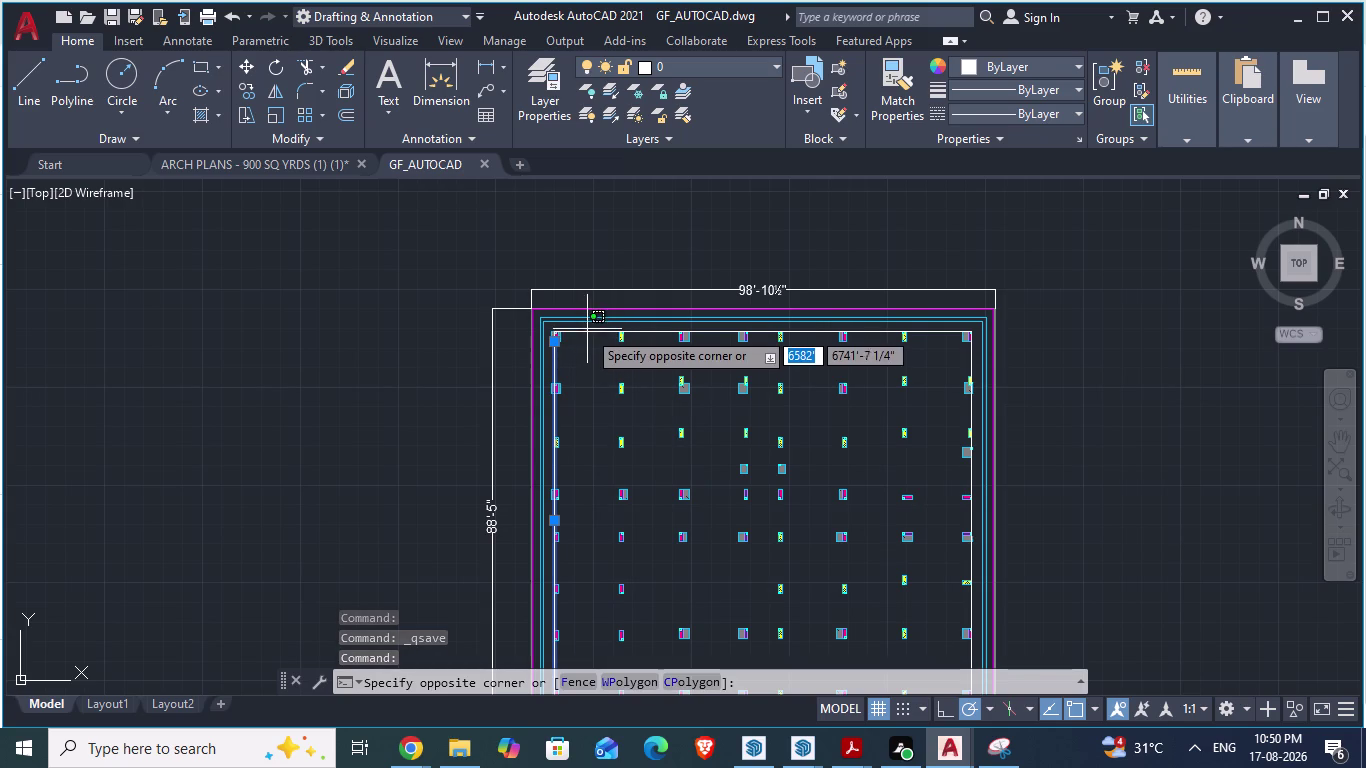
click(587, 333)
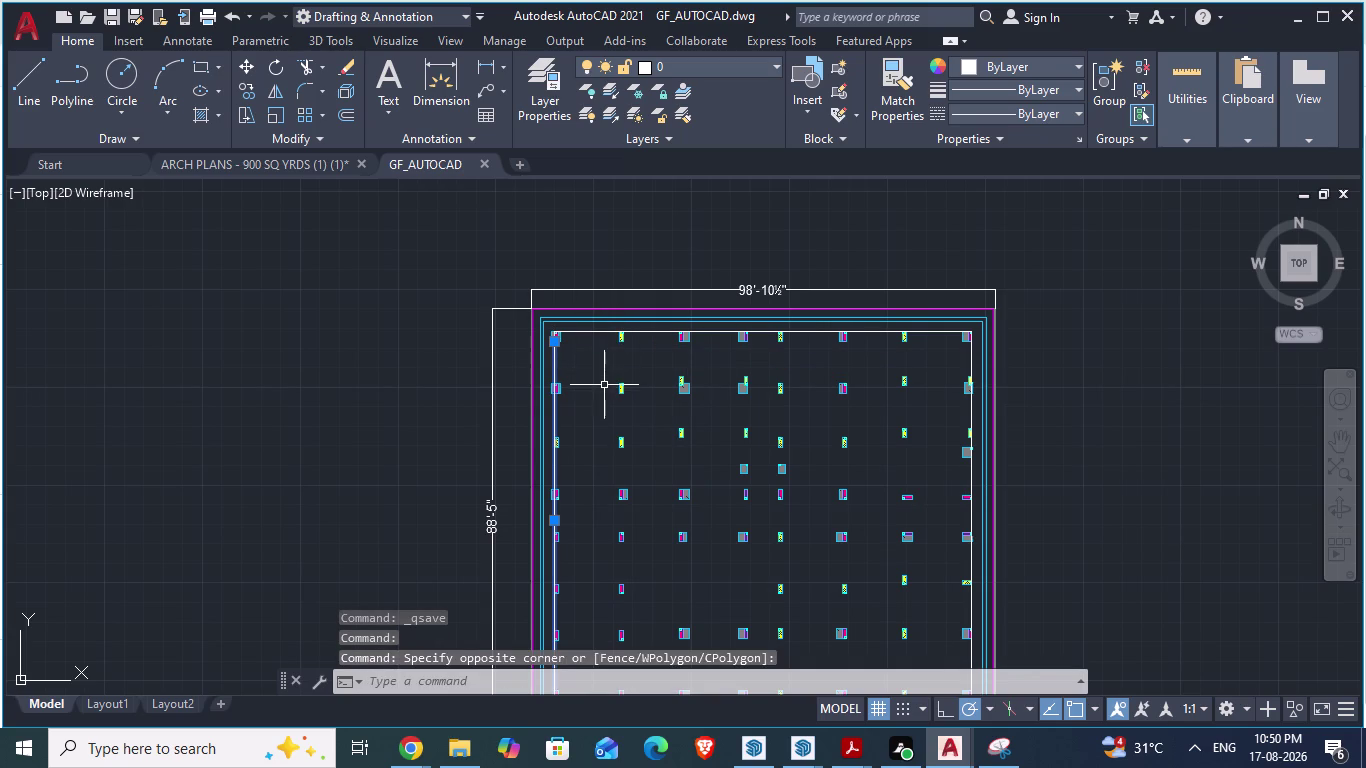
key(Escape)
Pick the top, corner and bottom boundary lines around the columns, then clear the selection.
scroll(up, 3)
click(607, 313)
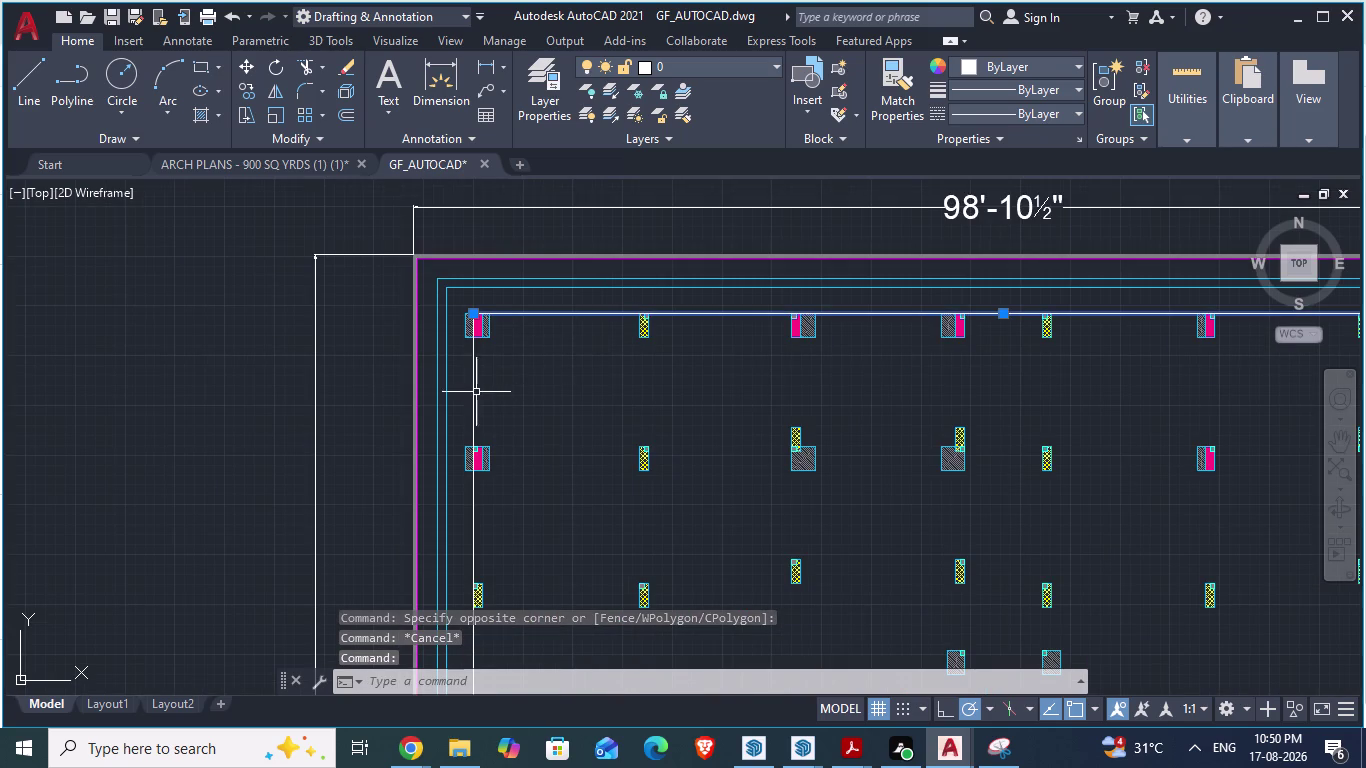
click(472, 392)
scroll(down, 3)
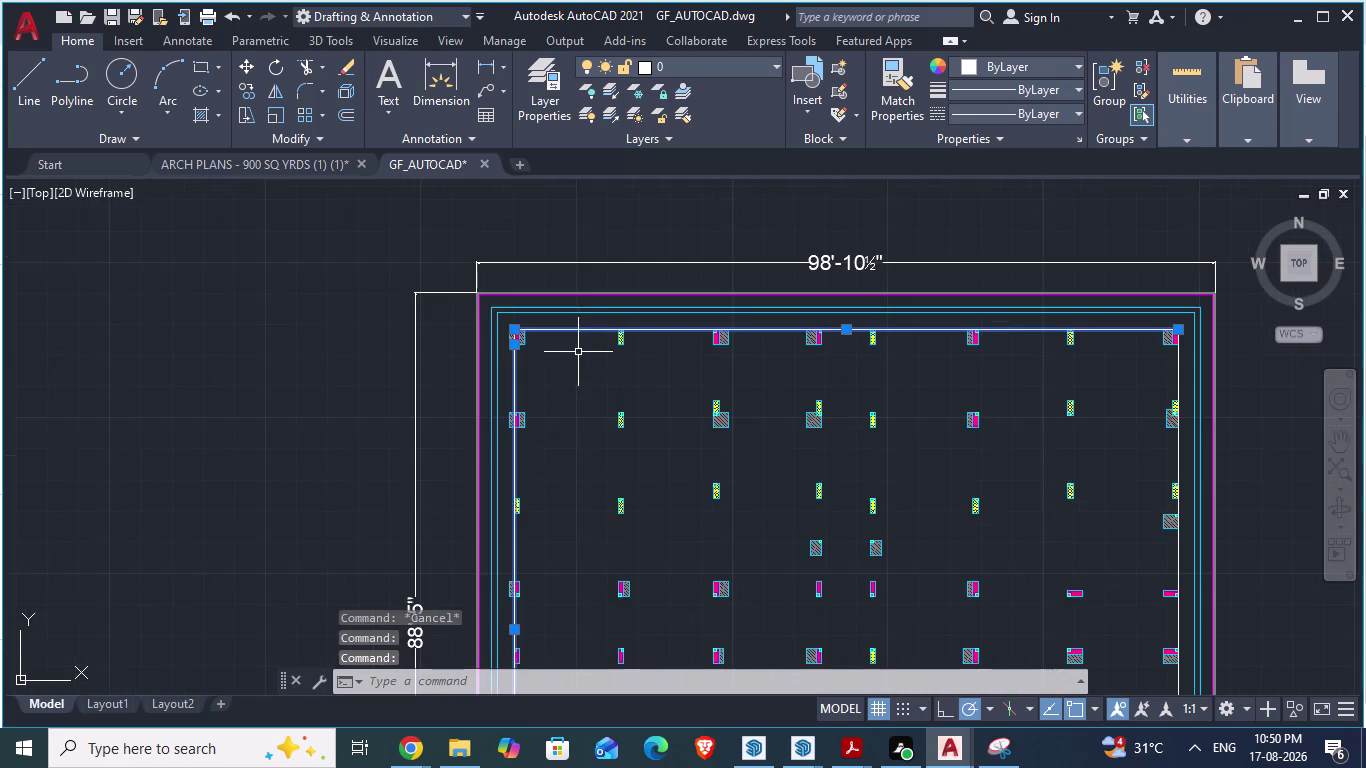
scroll(up, 3)
scroll(up, 3)
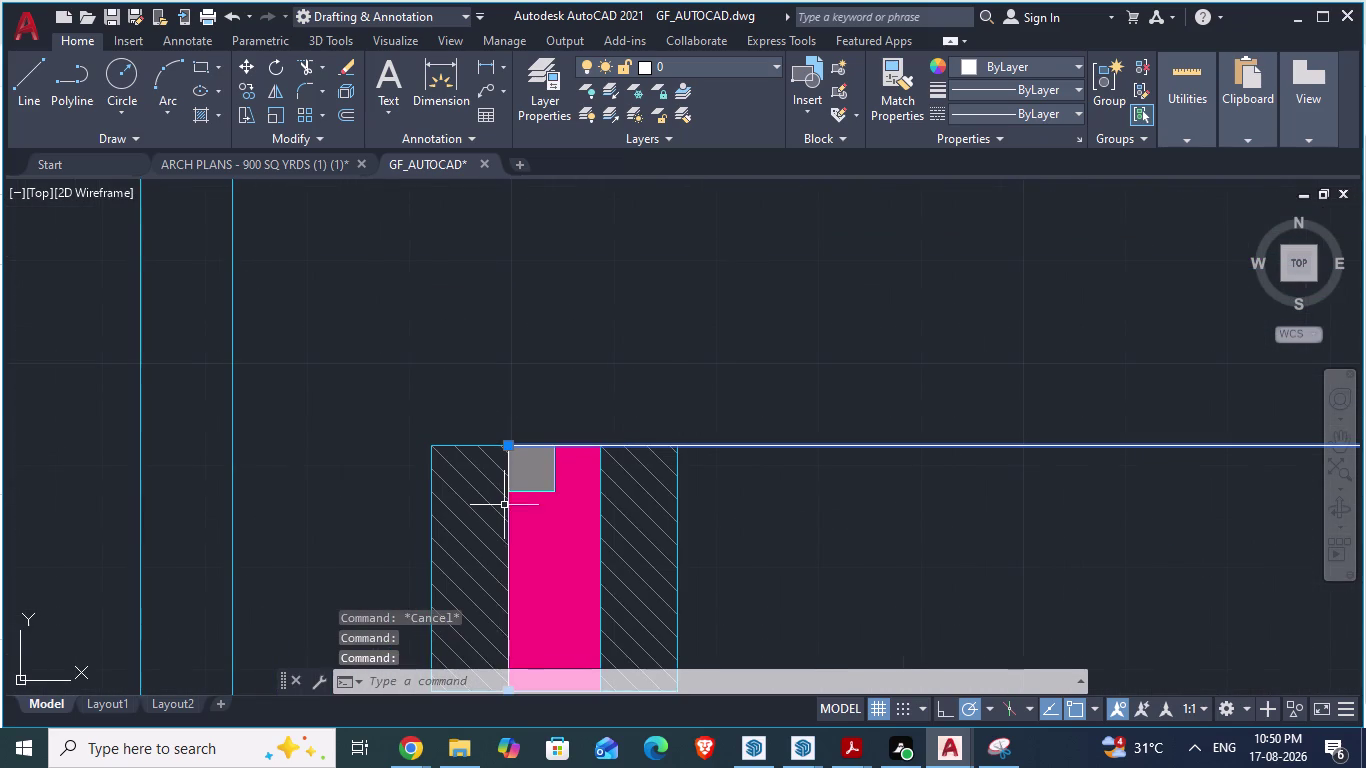
click(506, 507)
scroll(down, 3)
scroll(down, 3)
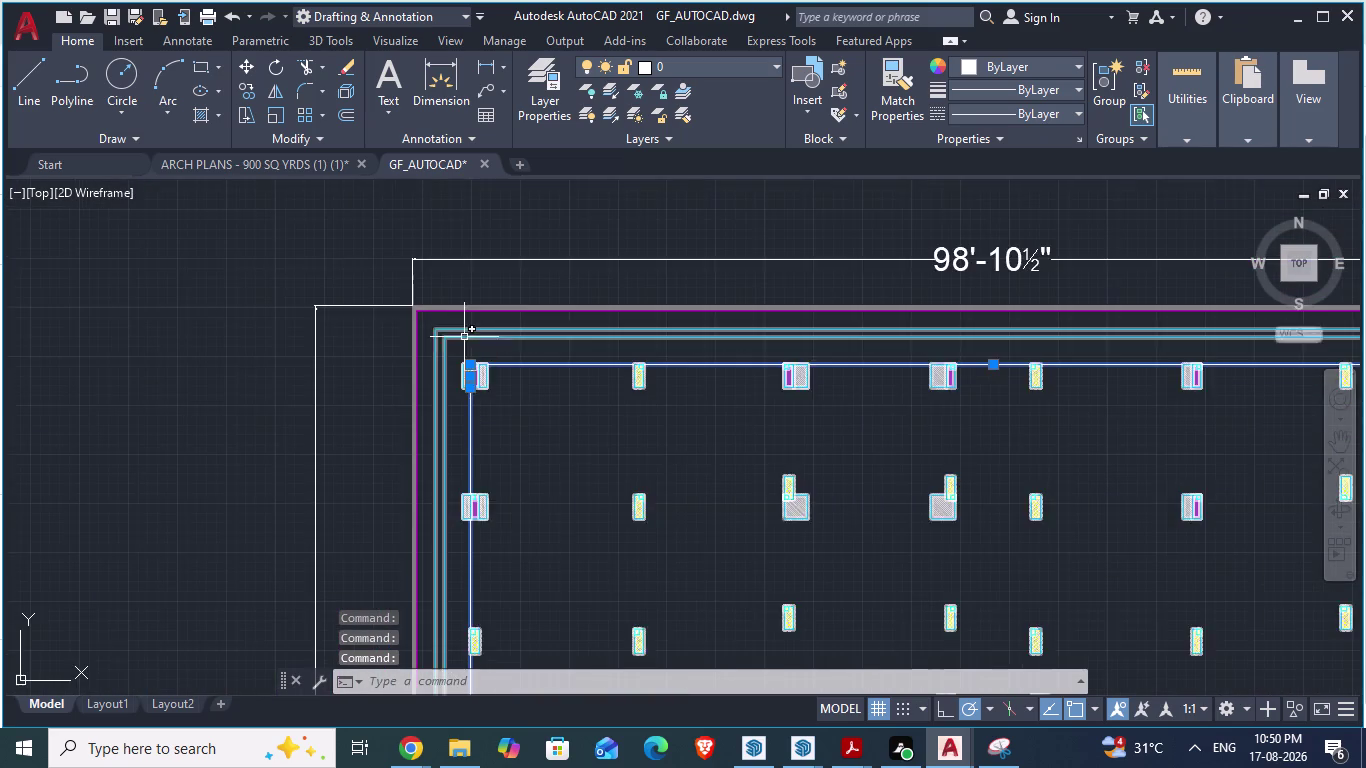
scroll(down, 3)
scroll(up, 3)
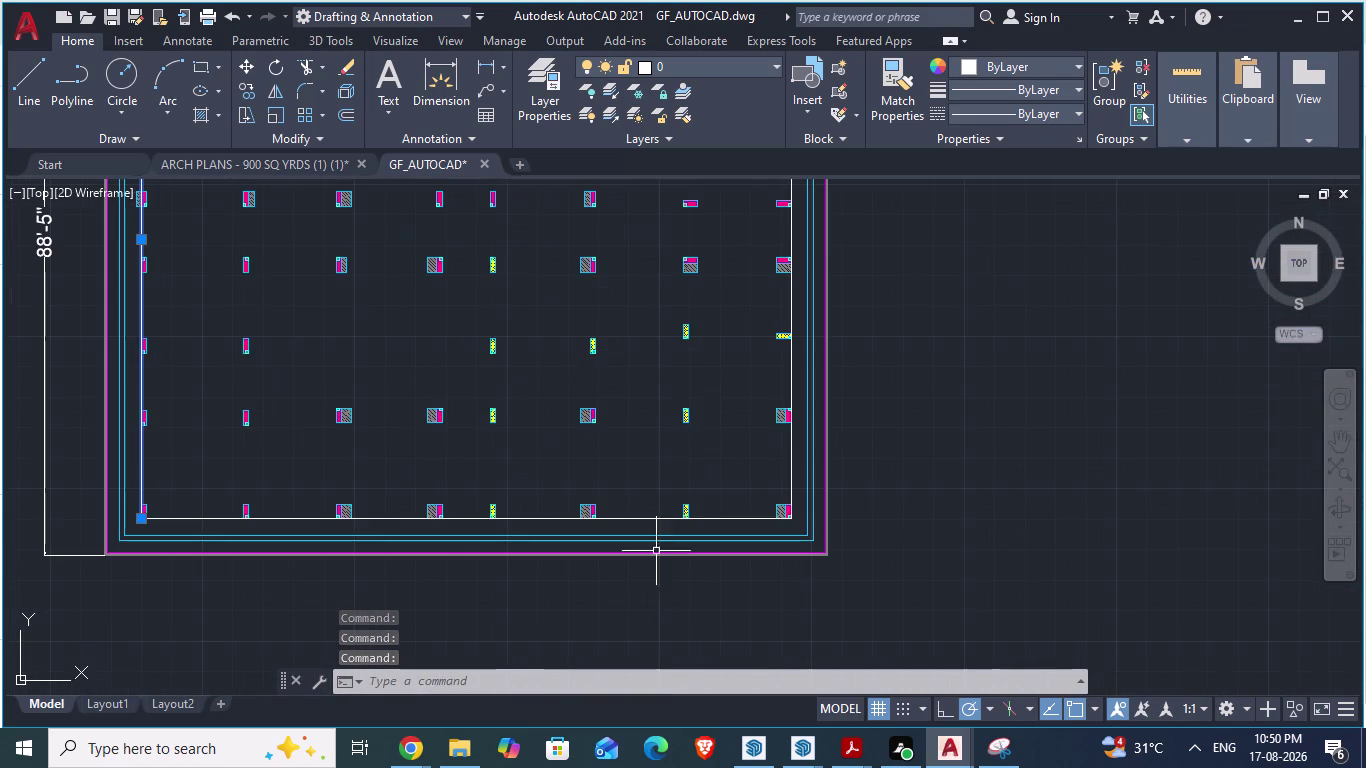
click(642, 519)
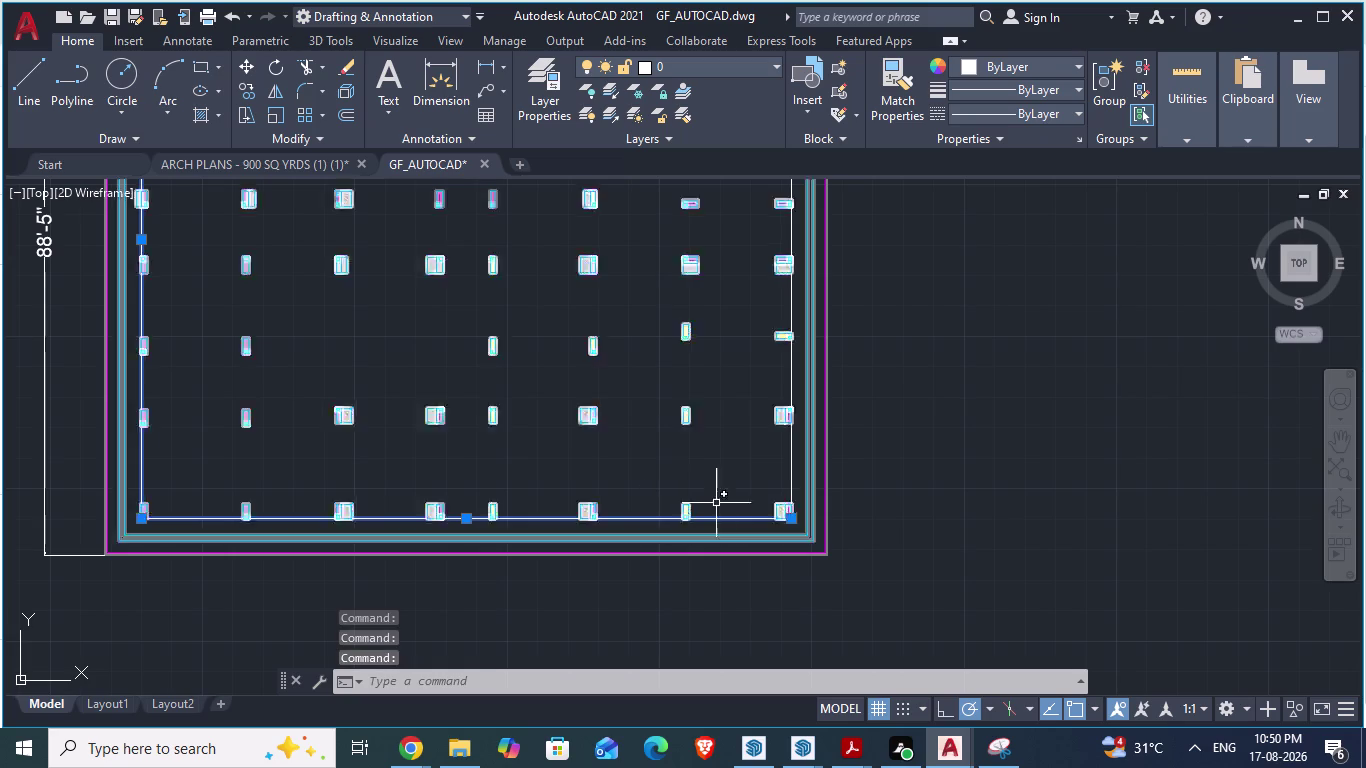
click(790, 474)
scroll(down, 3)
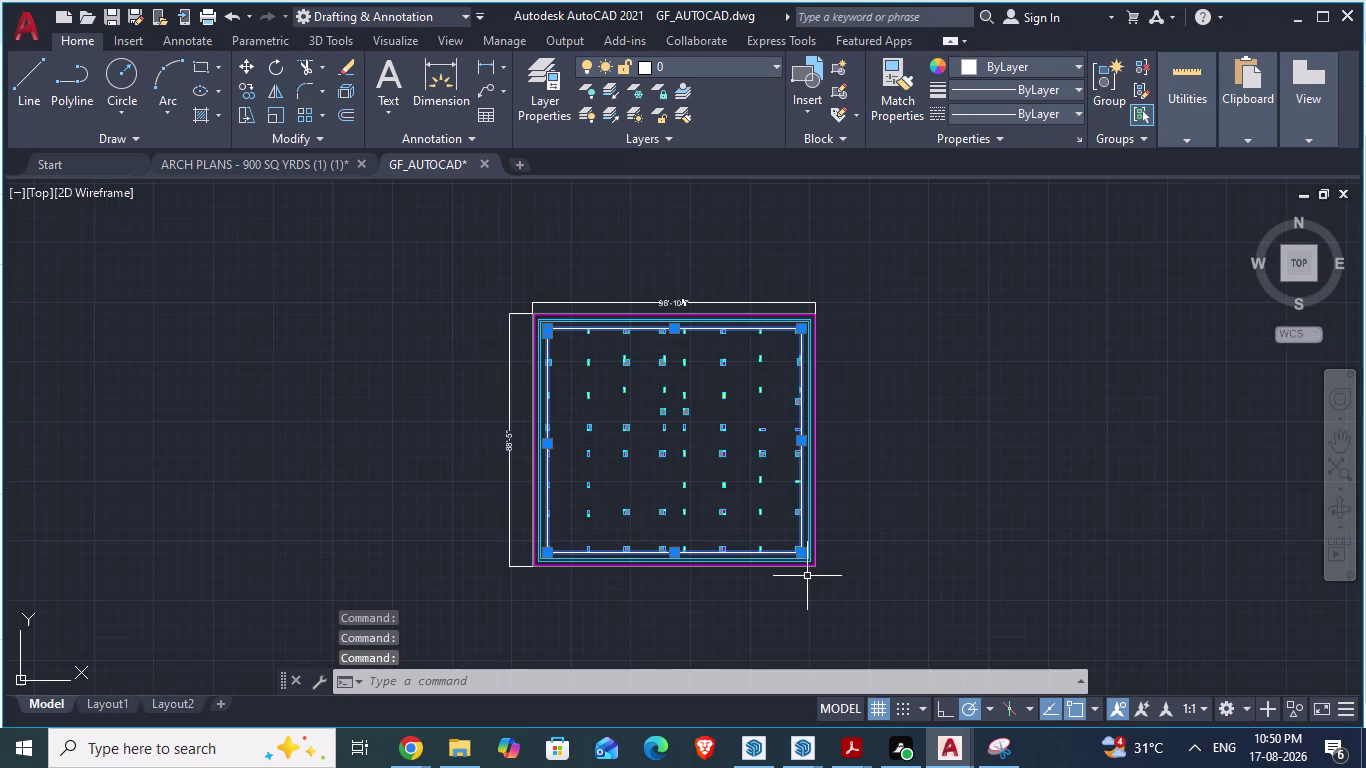
scroll(up, 3)
scroll(down, 3)
key(Escape)
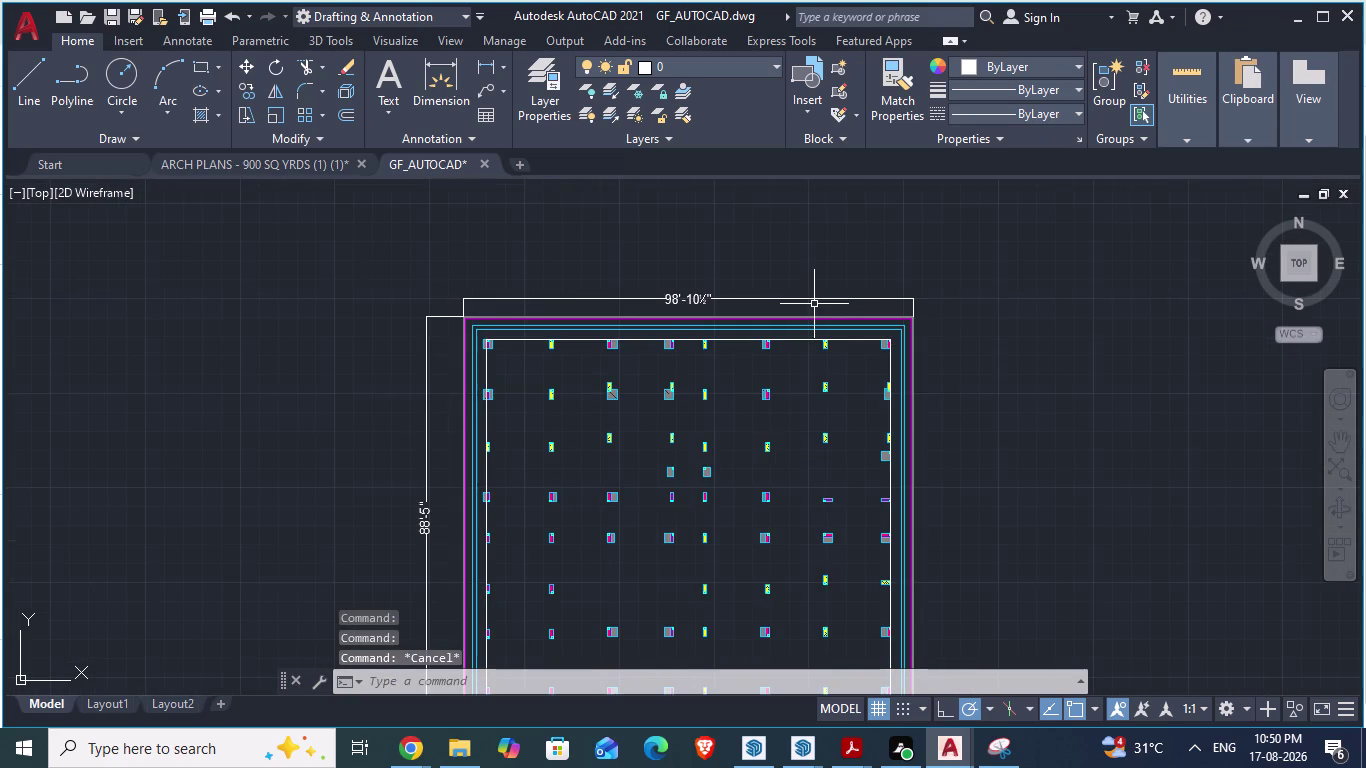
Select and delete the stray line along the left row of columns.
scroll(up, 3)
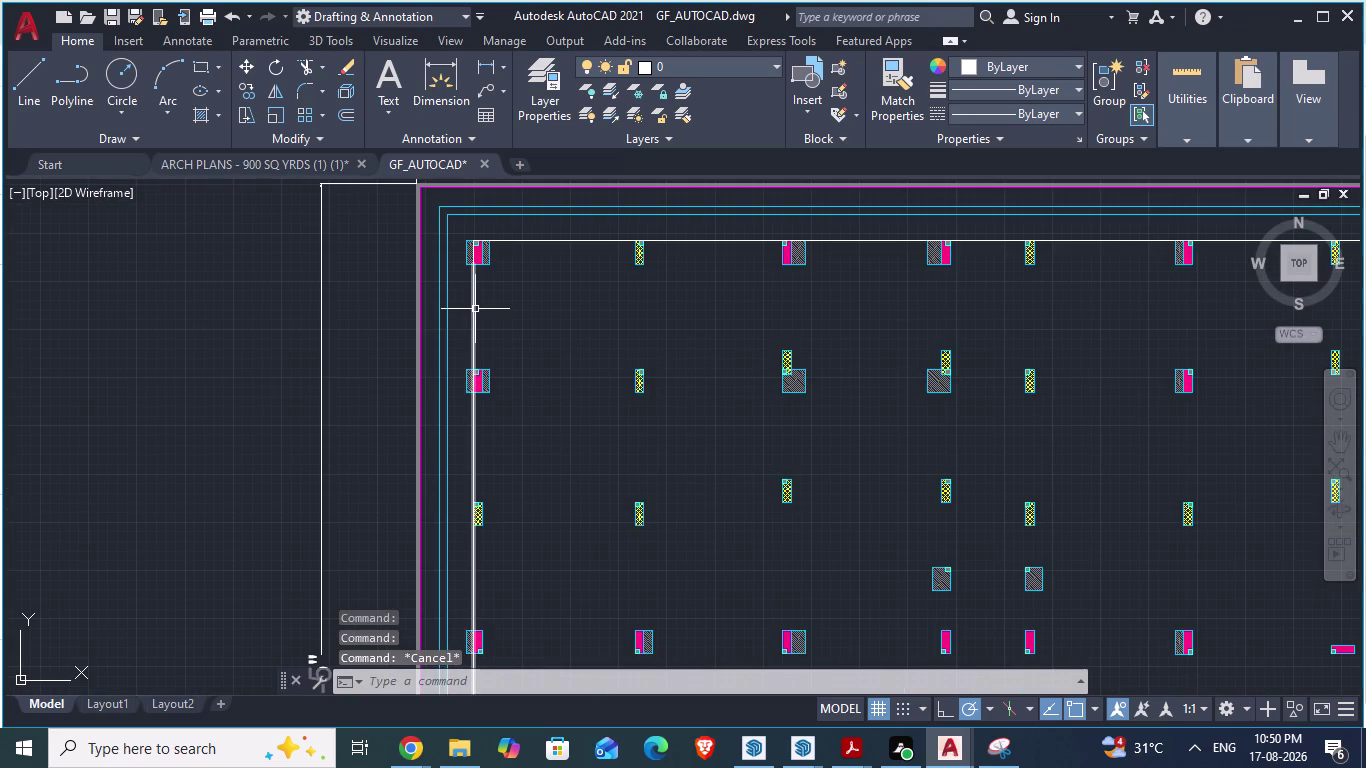
click(475, 309)
key(Delete)
scroll(up, 3)
click(459, 236)
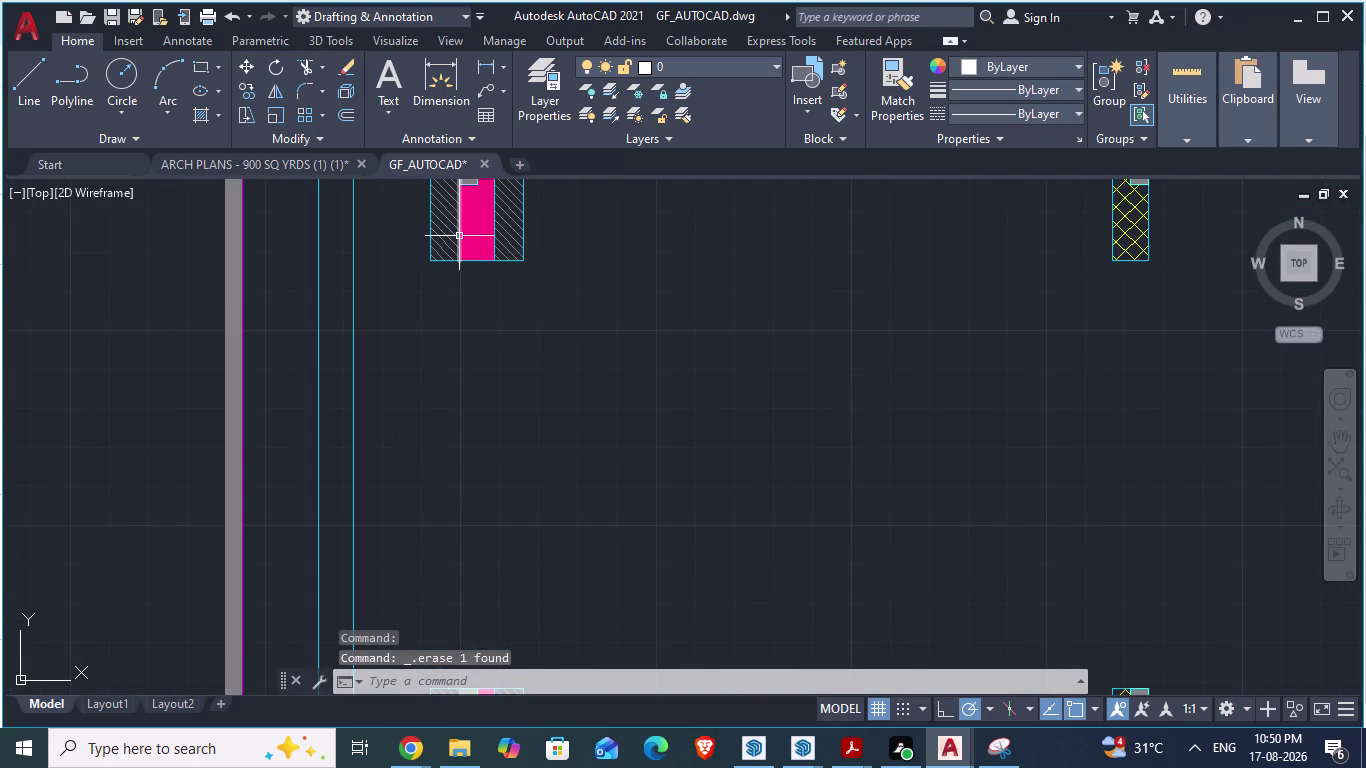
key(Delete)
scroll(down, 3)
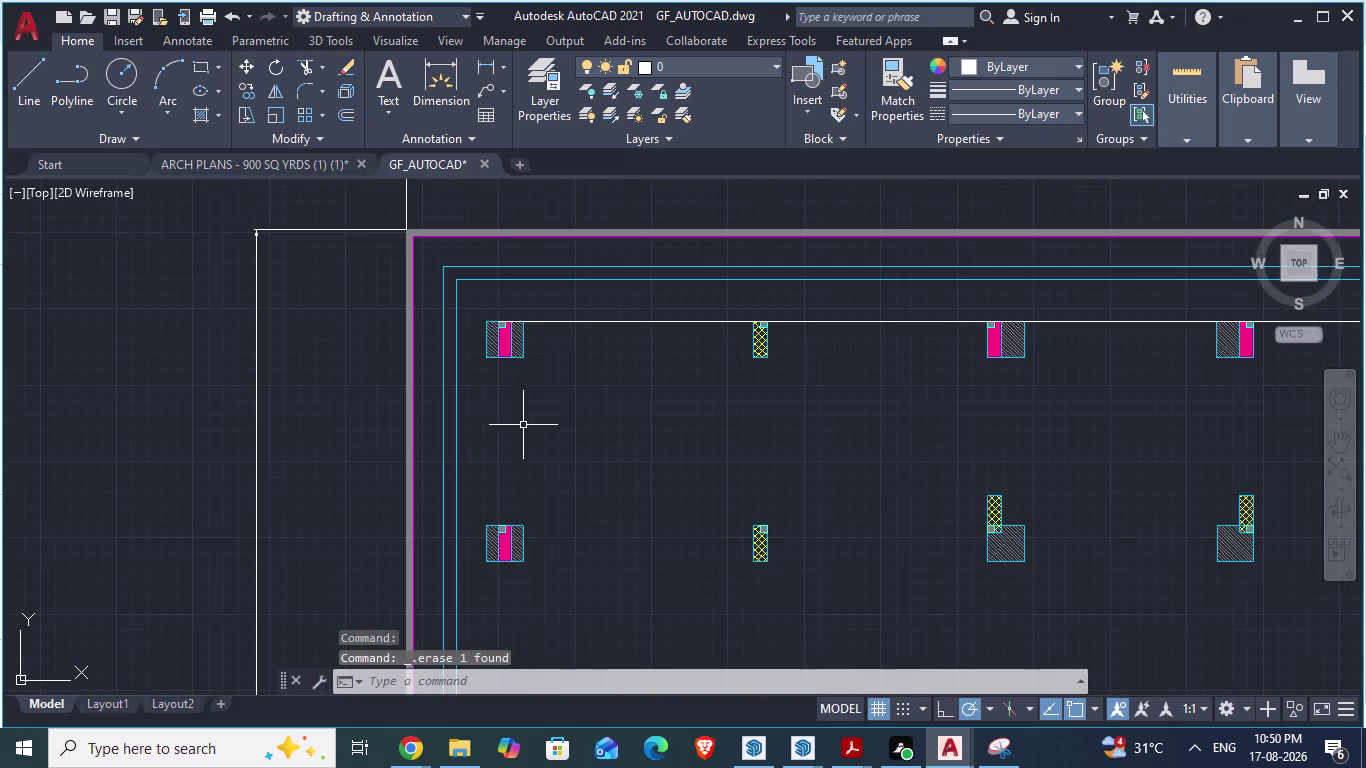
Draw a vertical line from the top-left column corner down to the bottom-left column corner.
key(l)
key(Return)
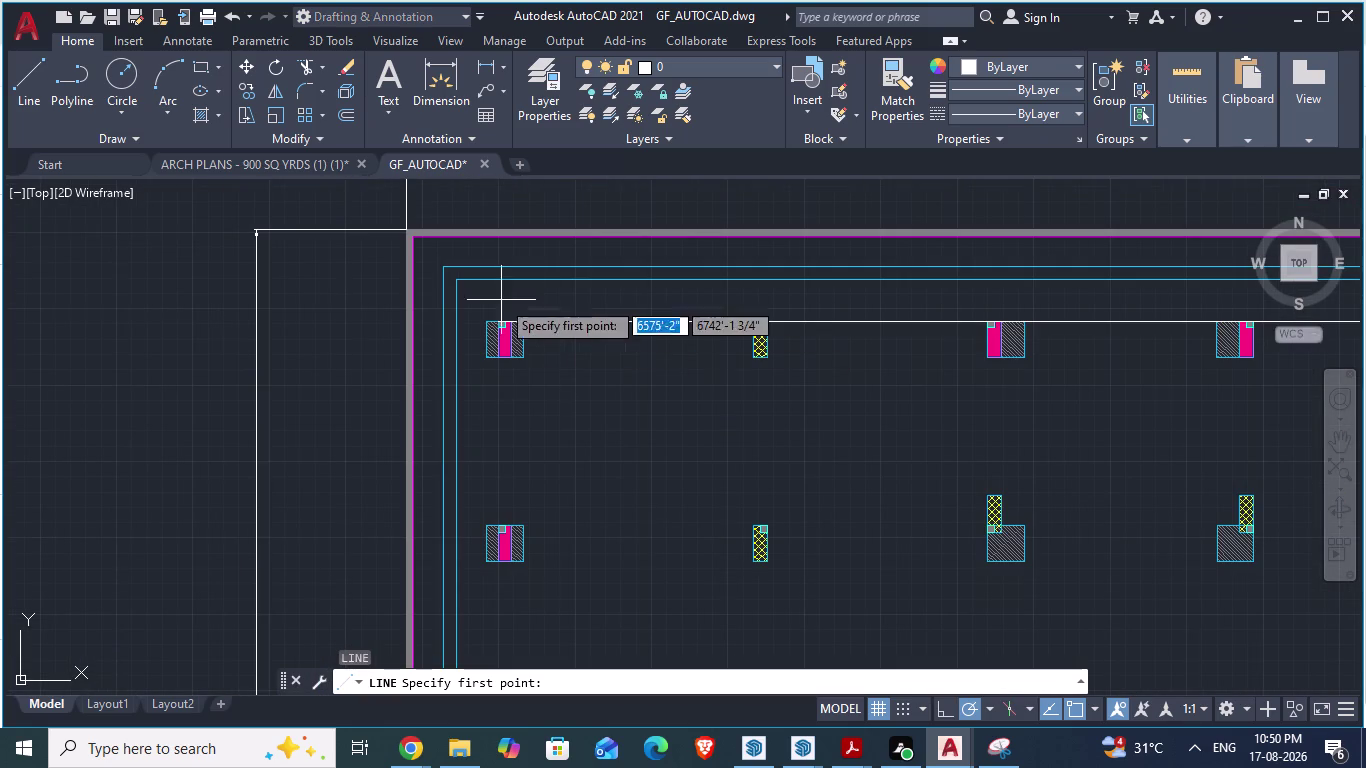
scroll(up, 3)
click(536, 331)
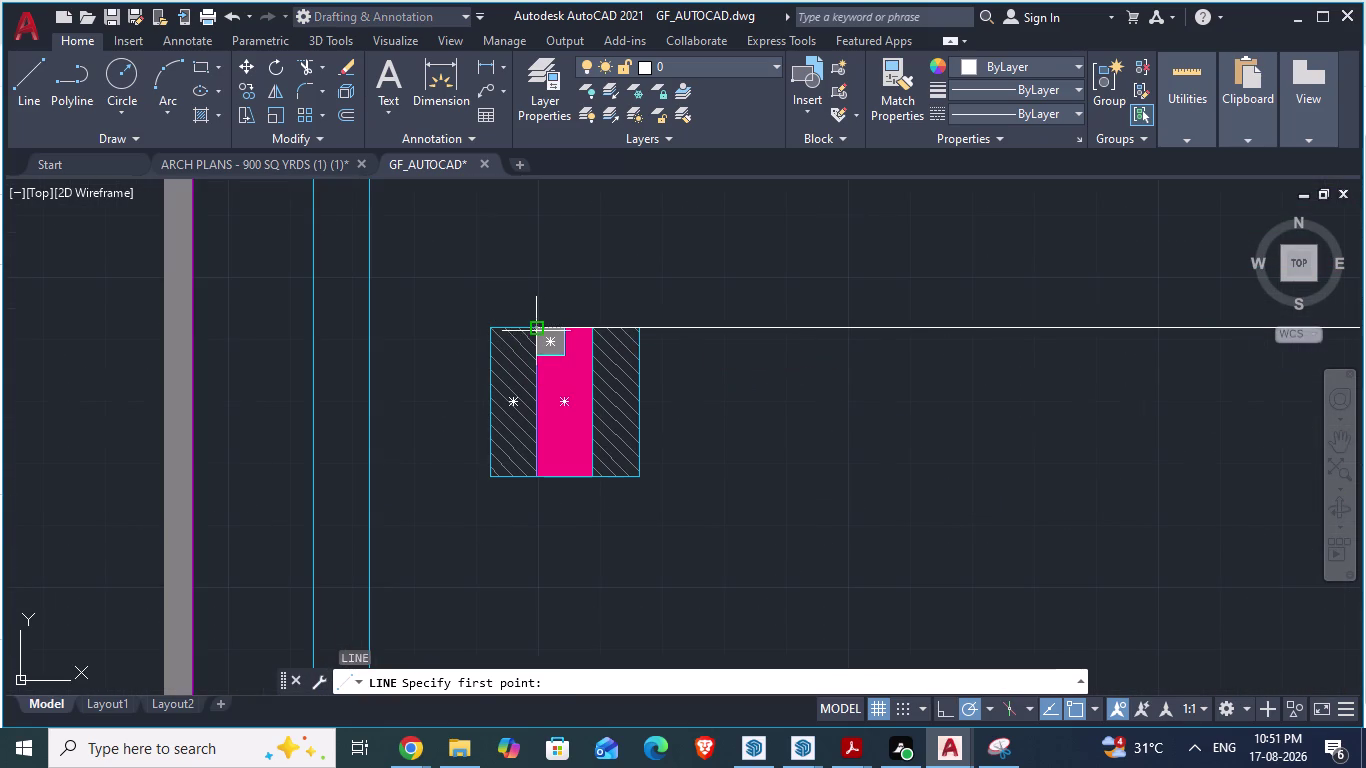
scroll(down, 3)
scroll(up, 3)
scroll(up, 3)
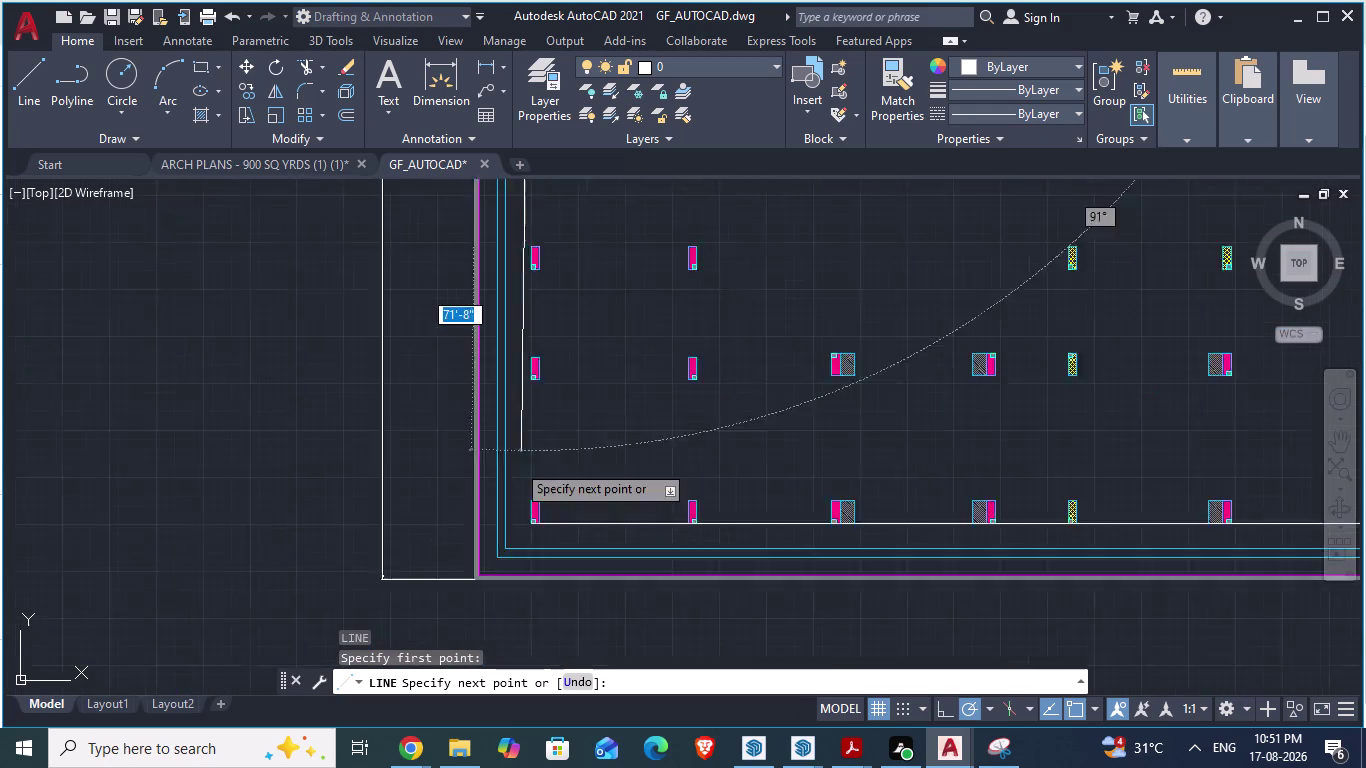
scroll(up, 3)
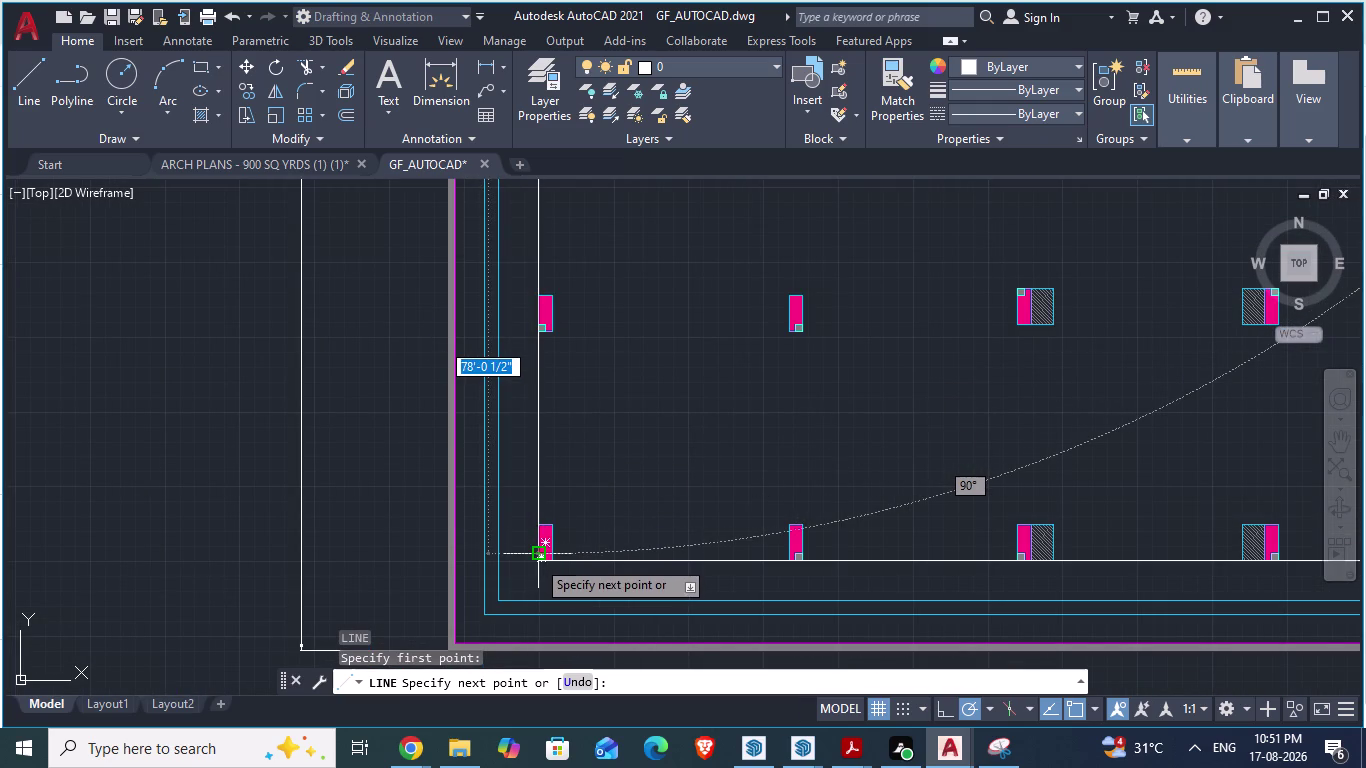
click(536, 564)
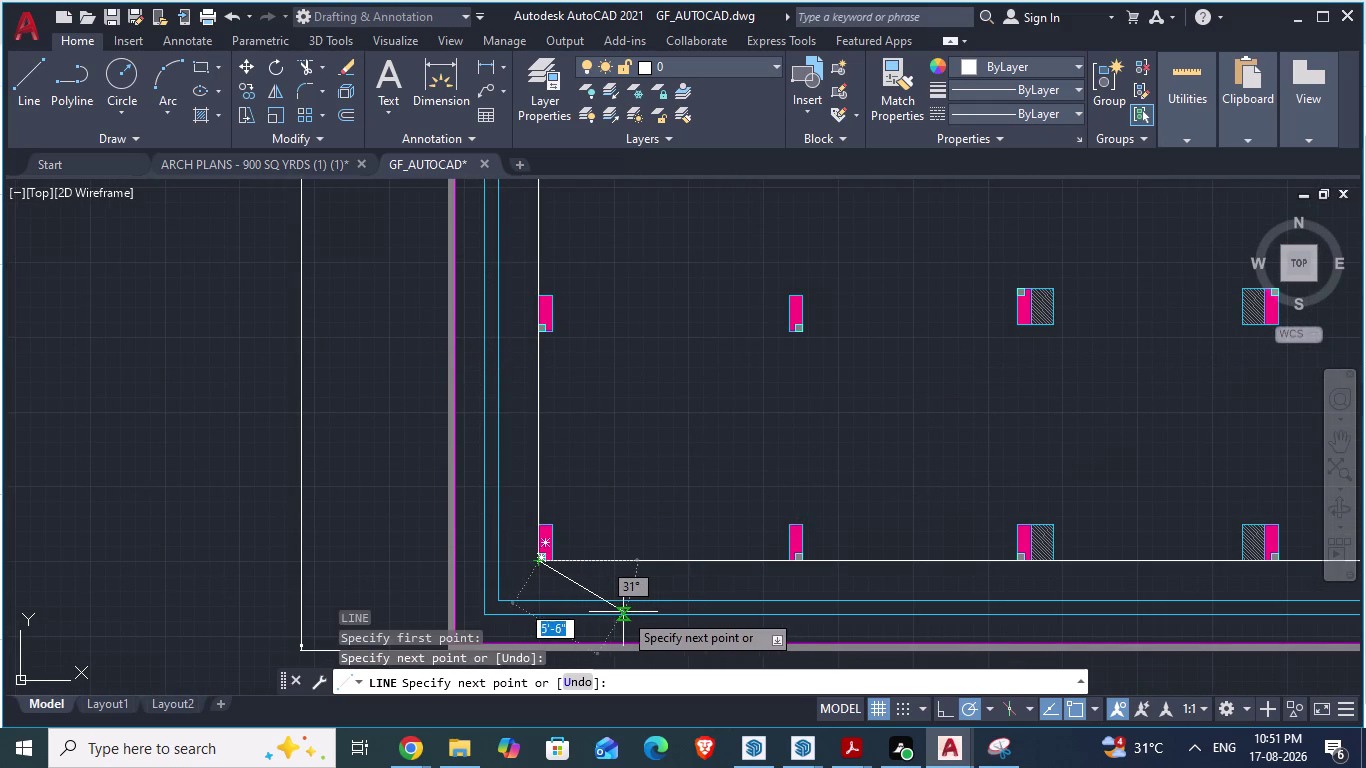
key(Escape)
scroll(down, 3)
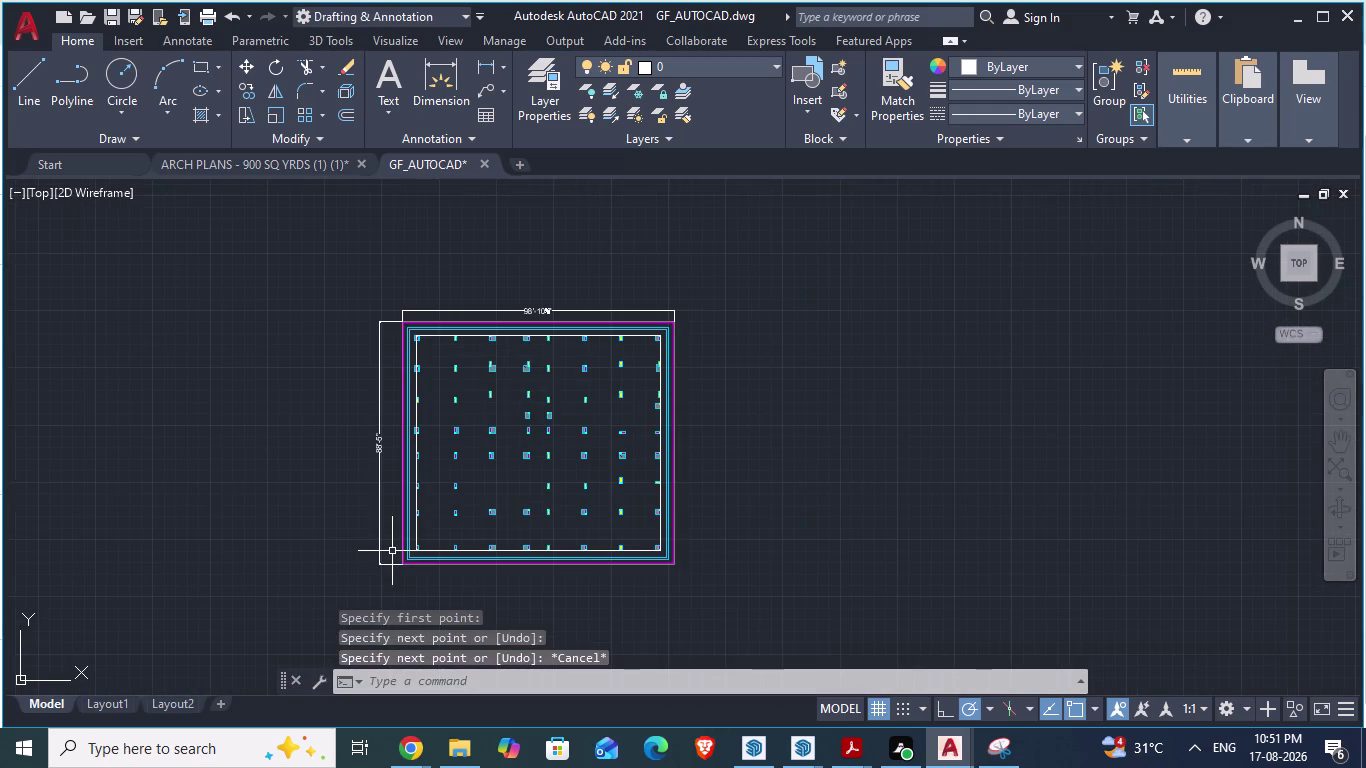
Begin another line from the top of the layout, then cancel it.
scroll(up, 3)
scroll(up, 3)
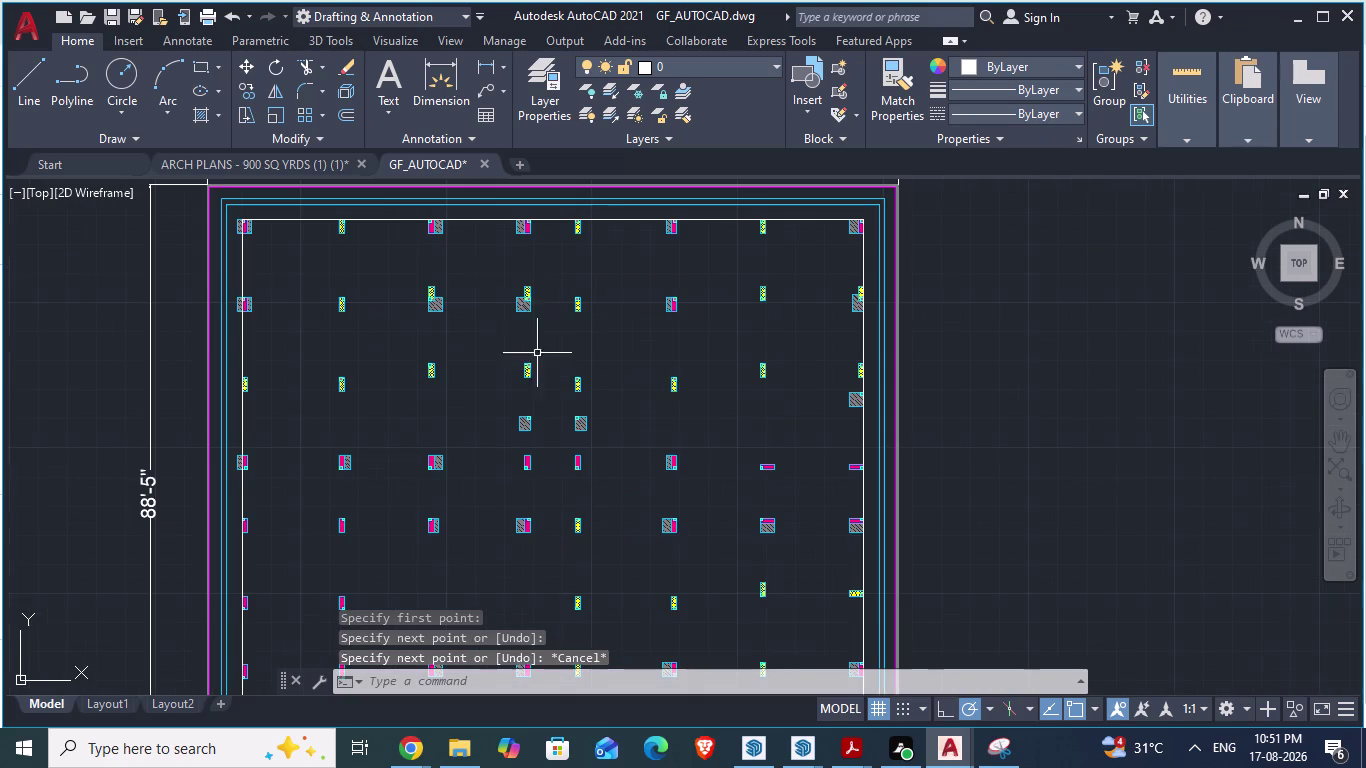
key(space)
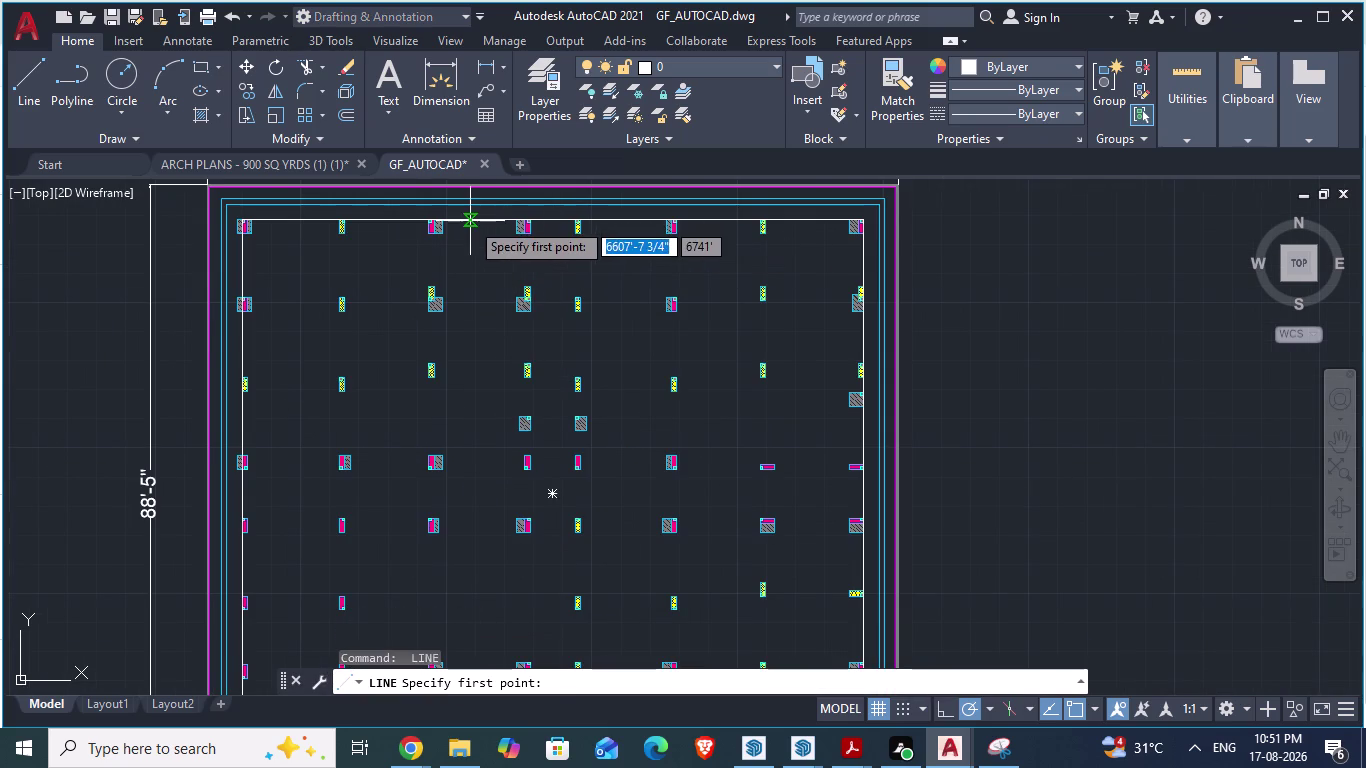
click(470, 221)
key(Escape)
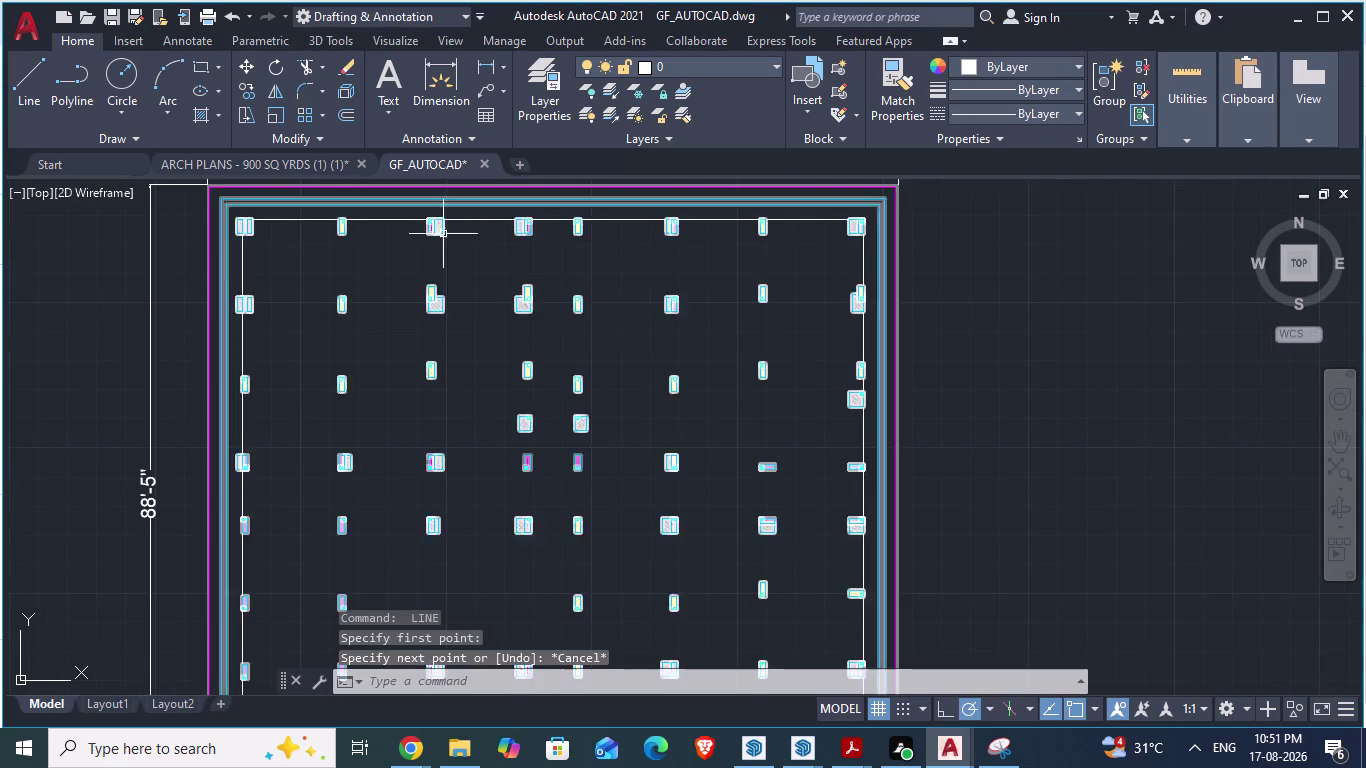
Select the top, left, right and bottom boundary lines, then clear the selection.
click(400, 221)
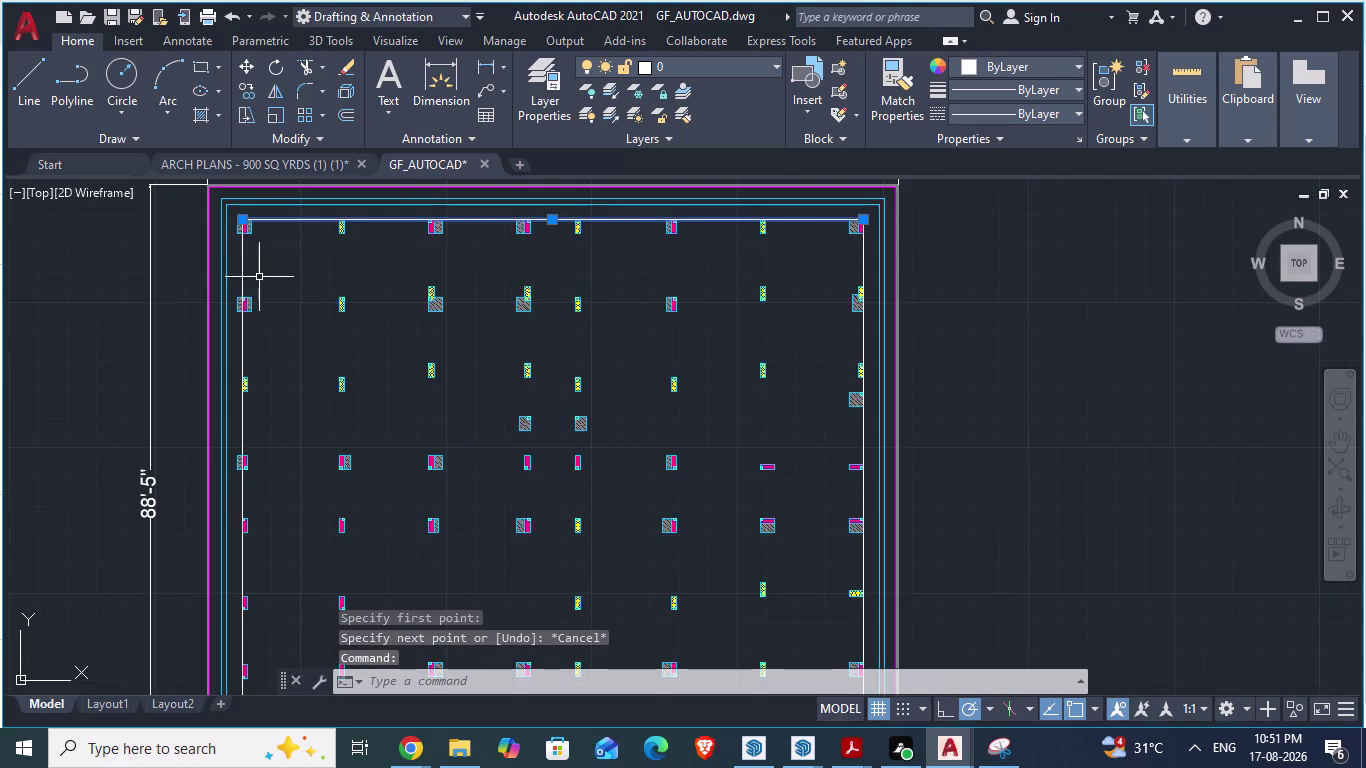
click(241, 277)
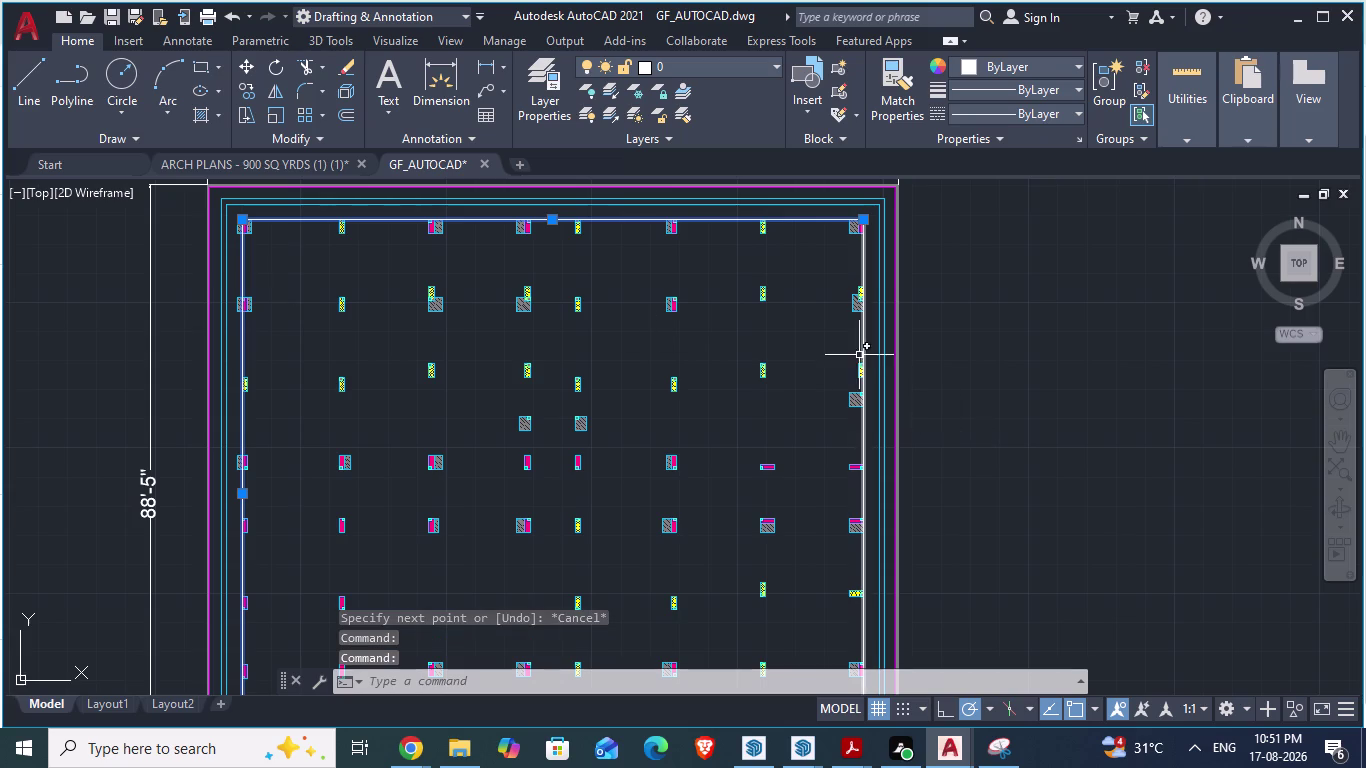
click(863, 347)
scroll(down, 3)
scroll(up, 3)
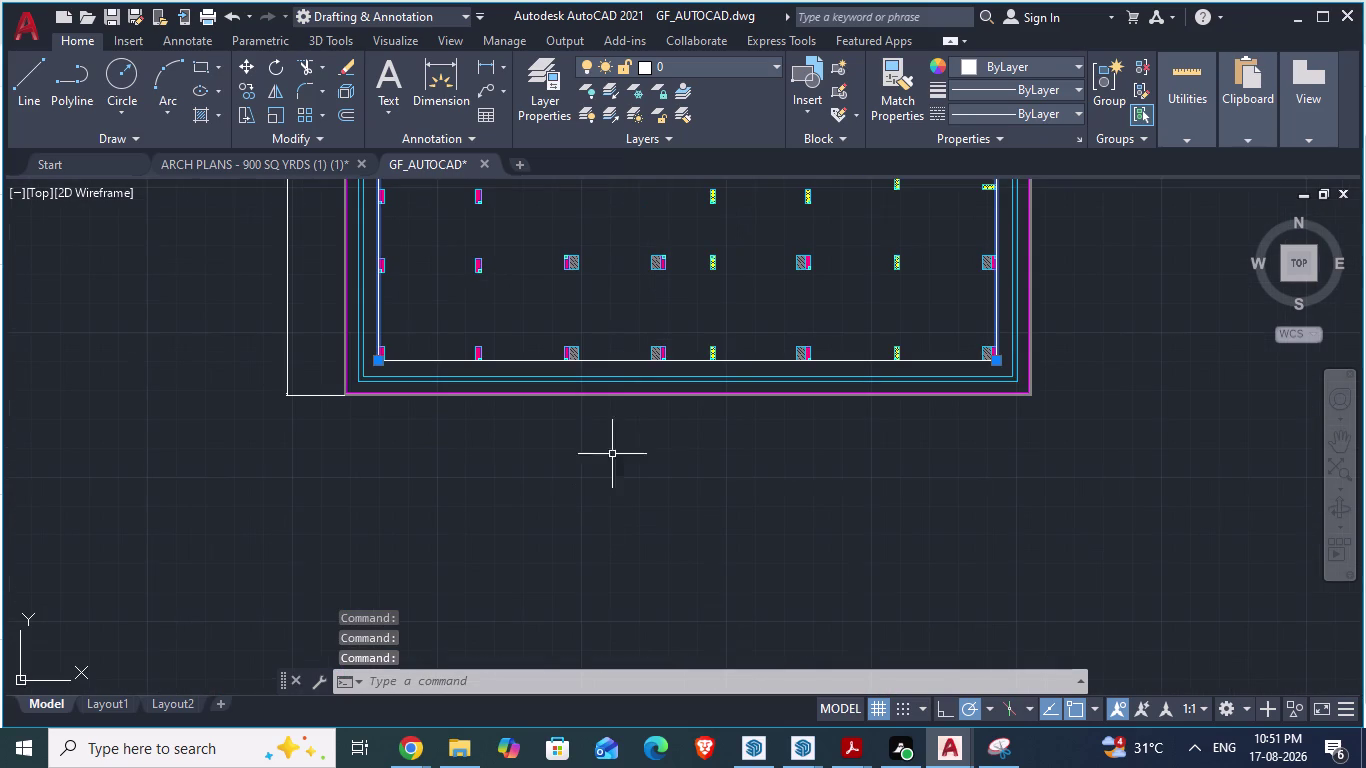
click(618, 361)
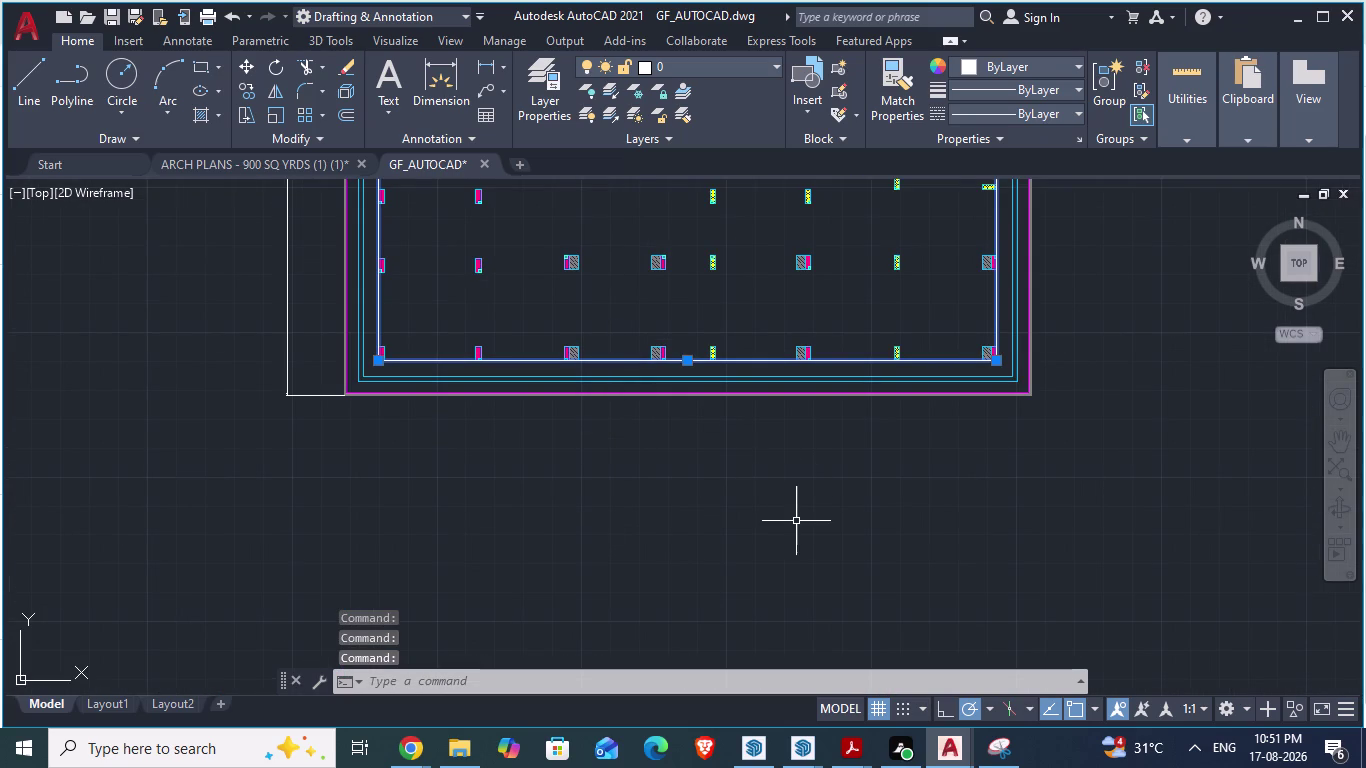
scroll(down, 3)
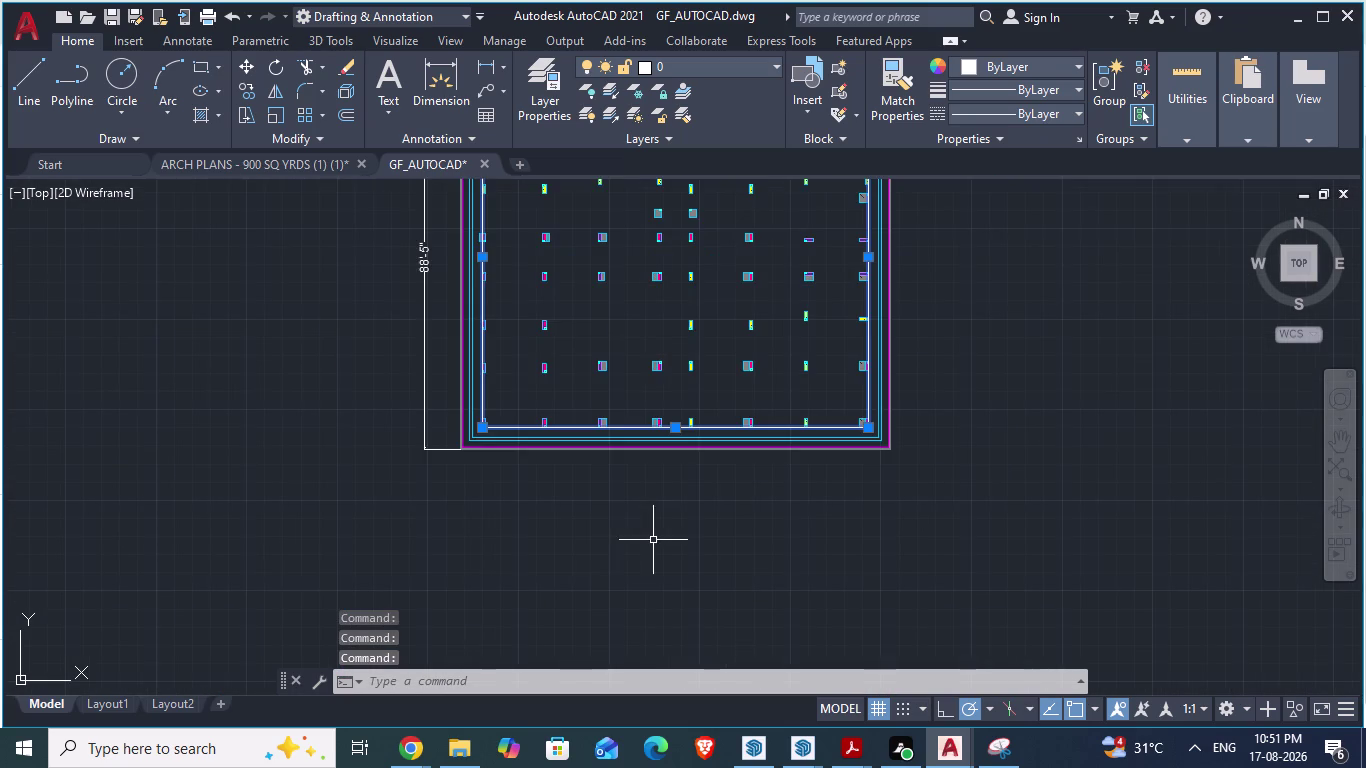
scroll(down, 3)
scroll(up, 3)
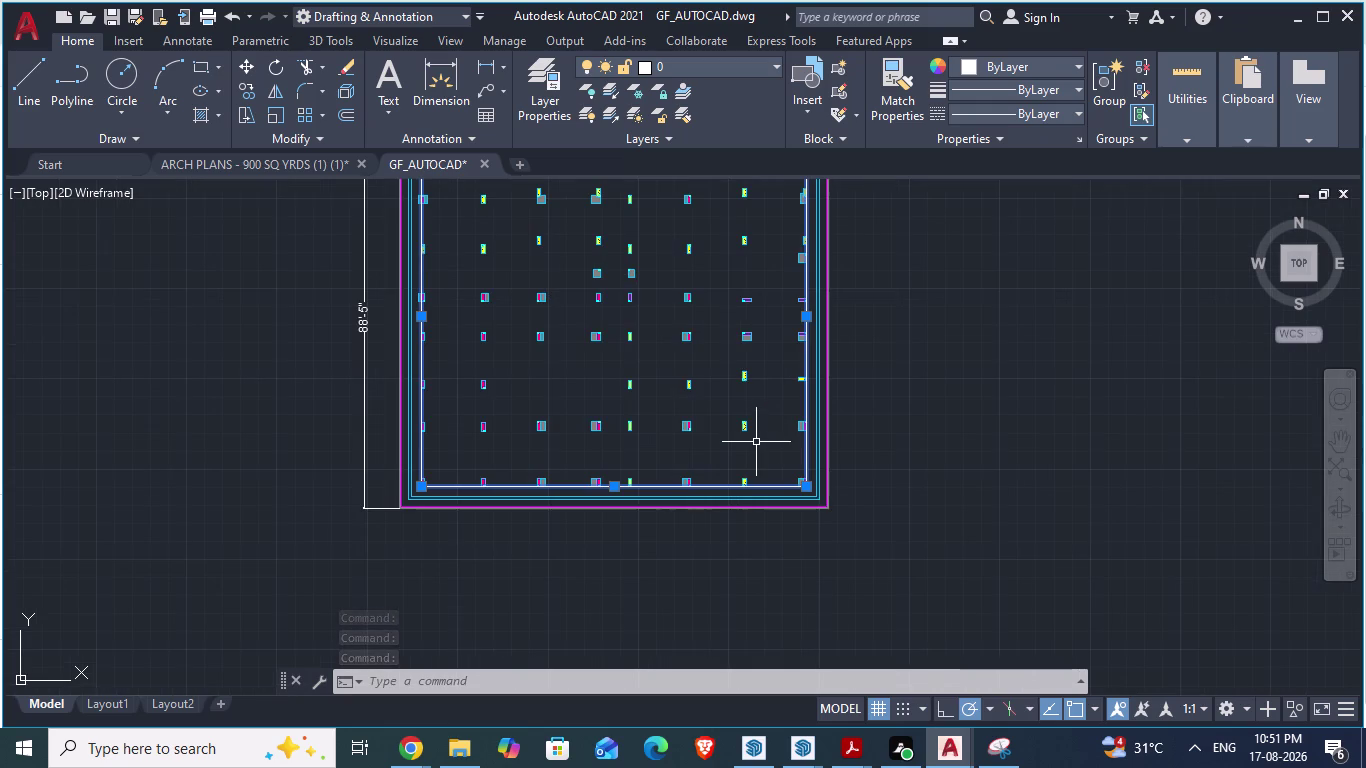
scroll(down, 3)
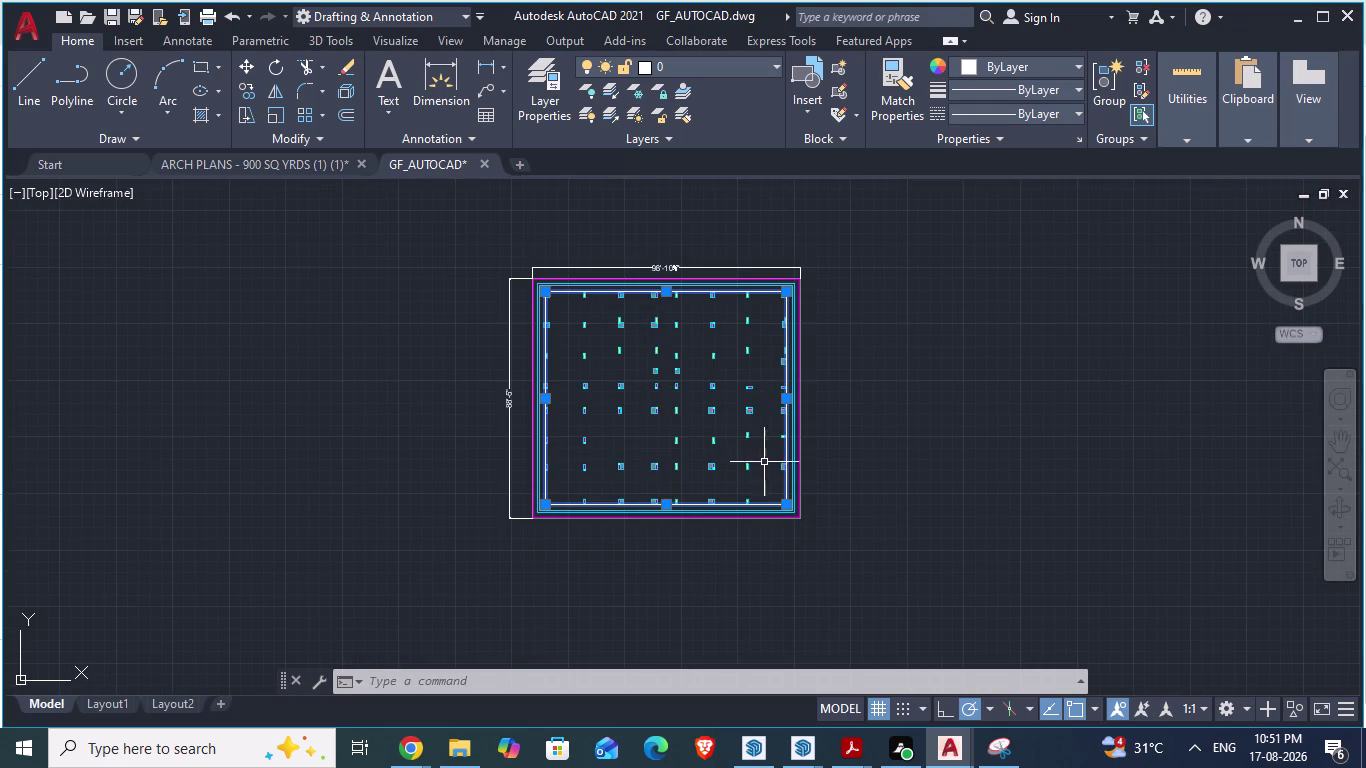
text(r)
text(e)
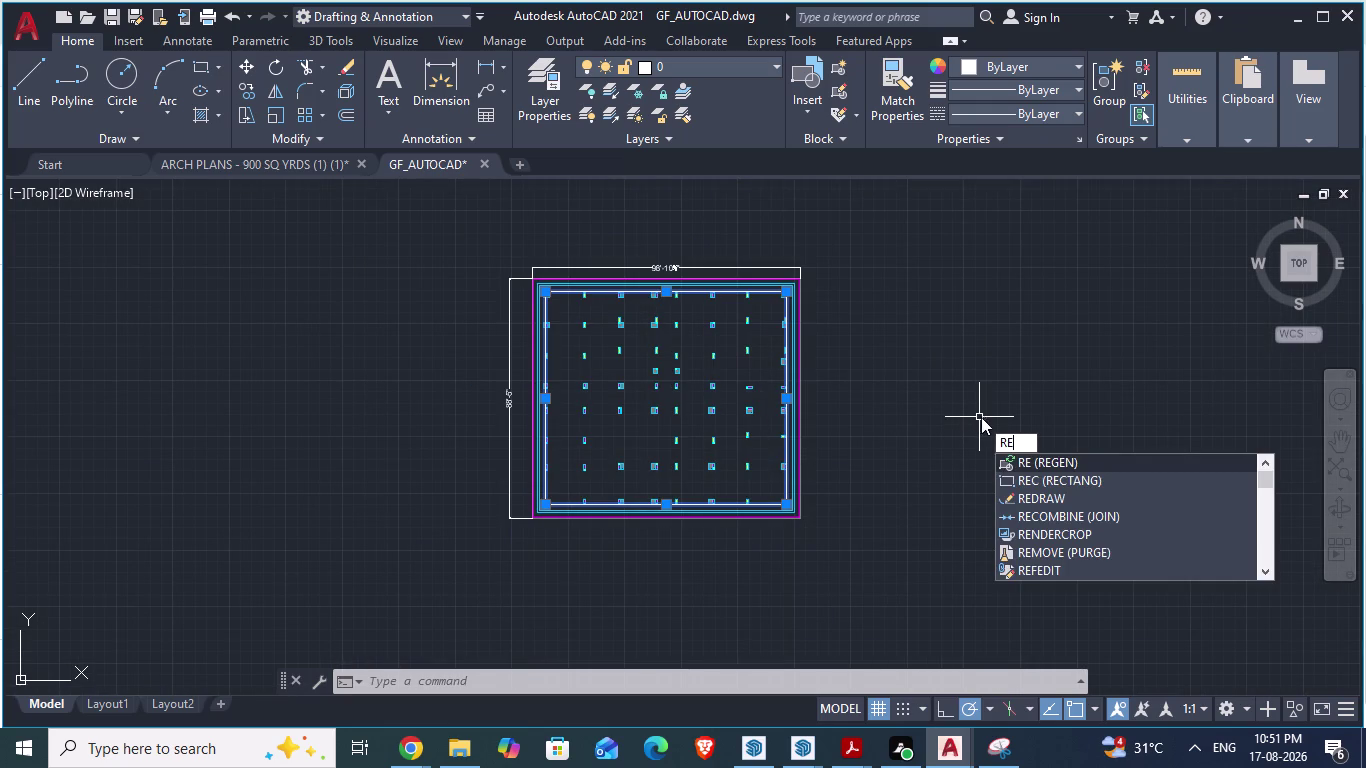
click(1056, 460)
scroll(up, 3)
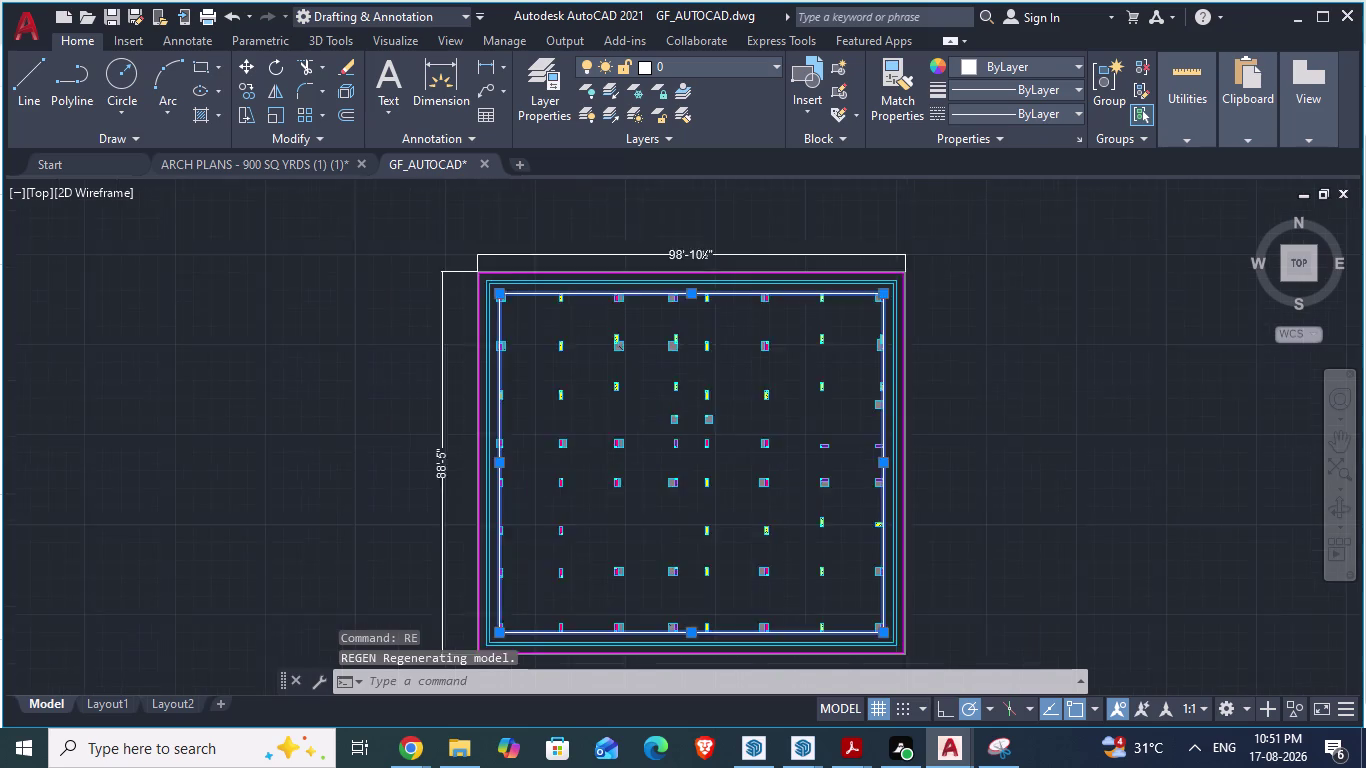
key(Escape)
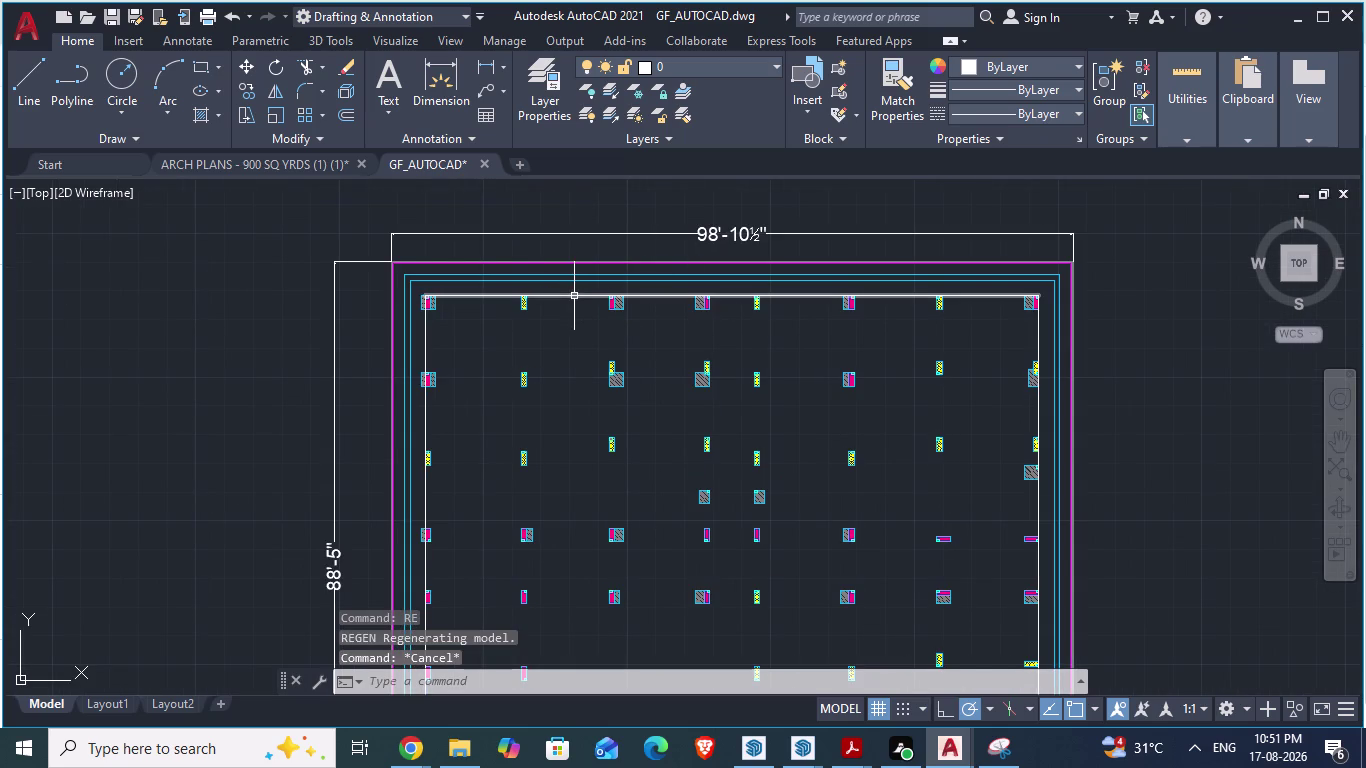
Reselect the four inner boundary lines and type REG for the Region command.
click(426, 351)
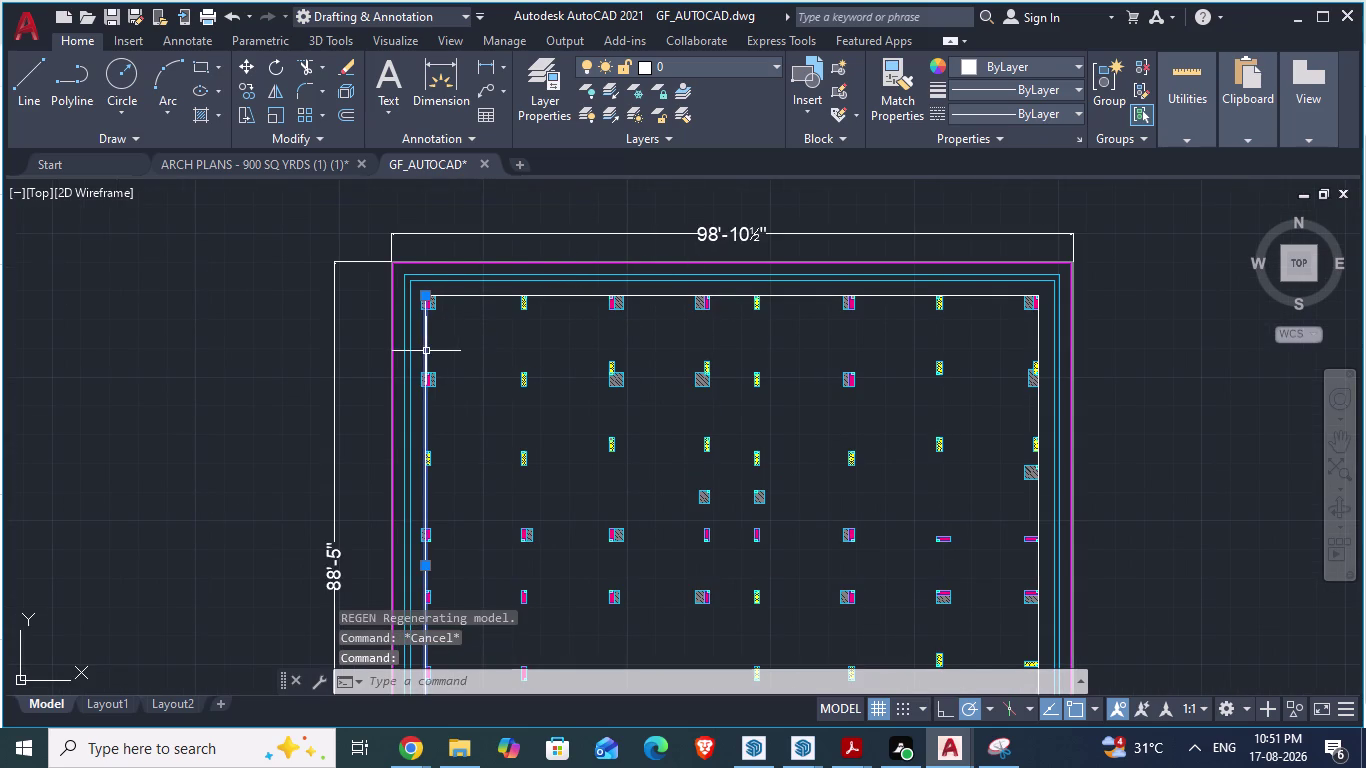
click(467, 294)
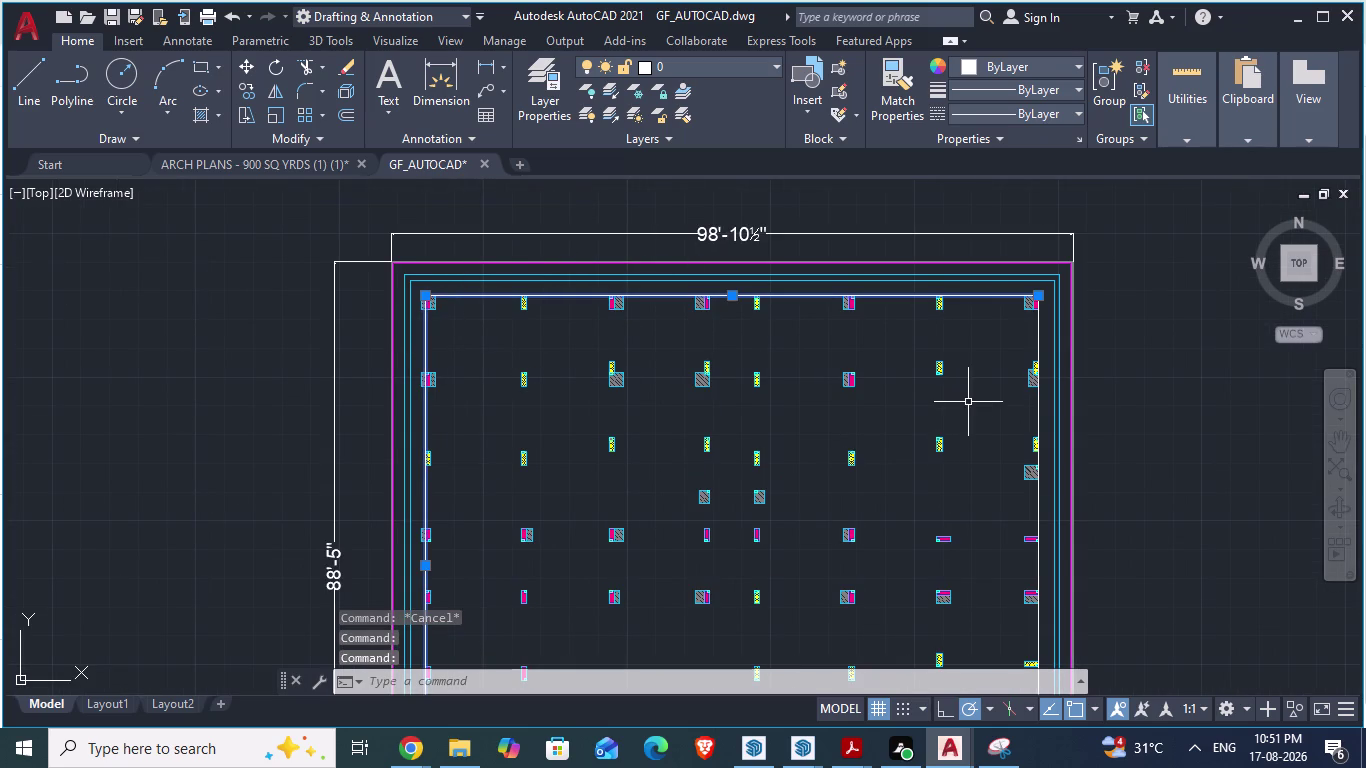
click(1036, 413)
scroll(down, 3)
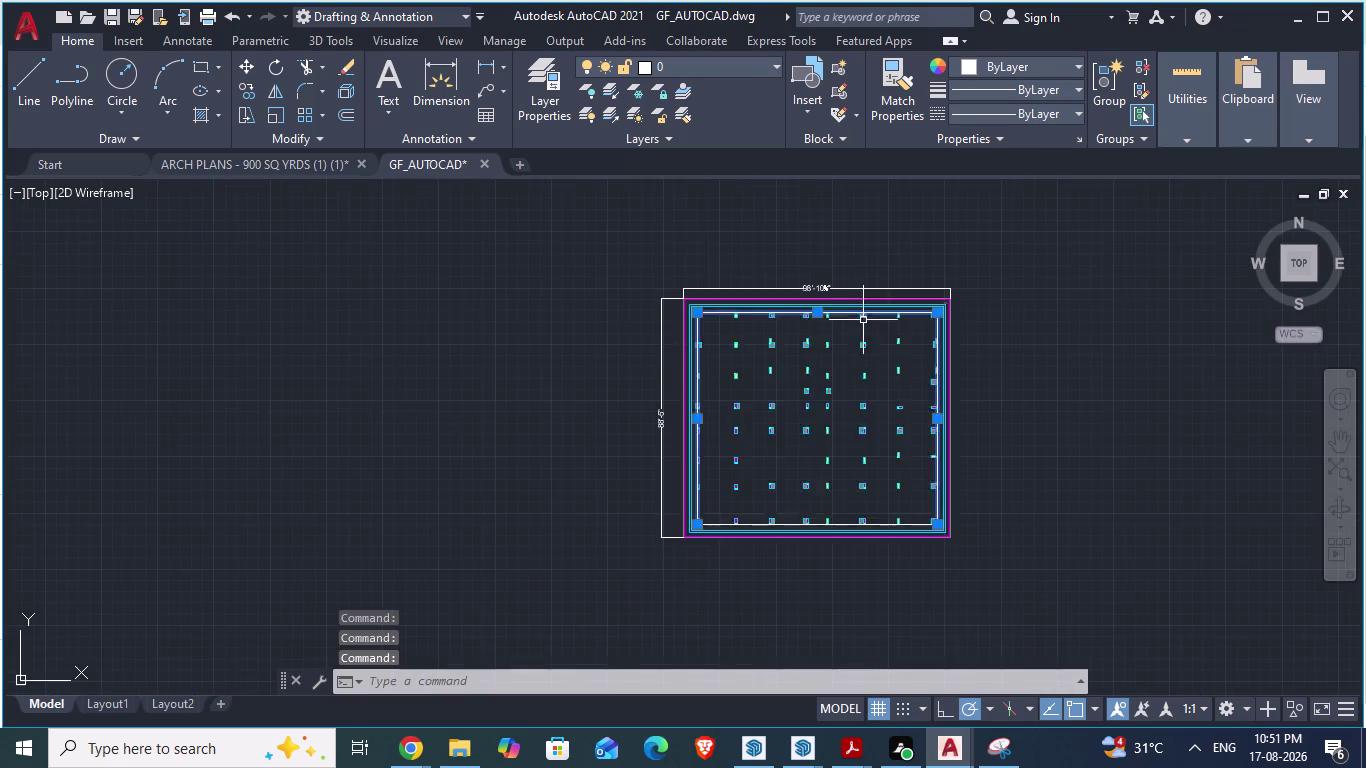
scroll(up, 3)
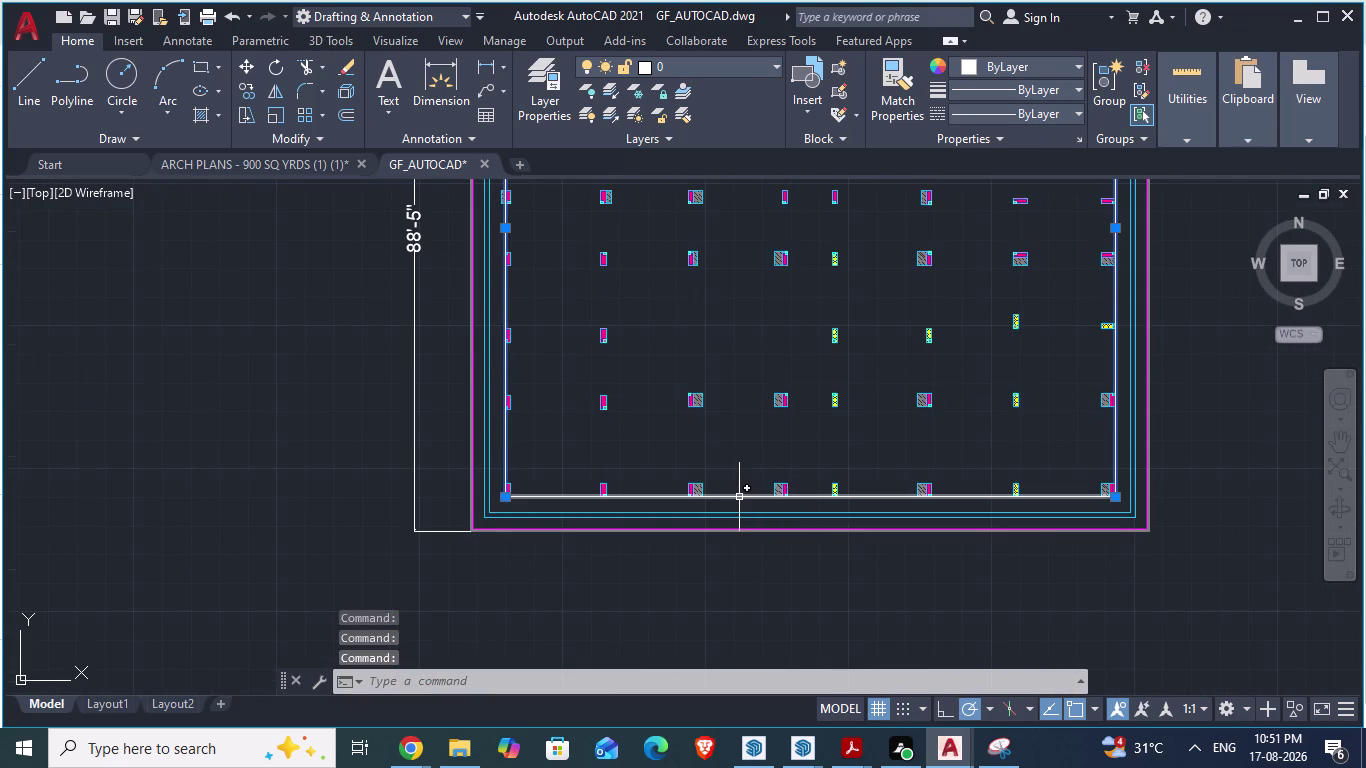
click(739, 496)
text(reg)
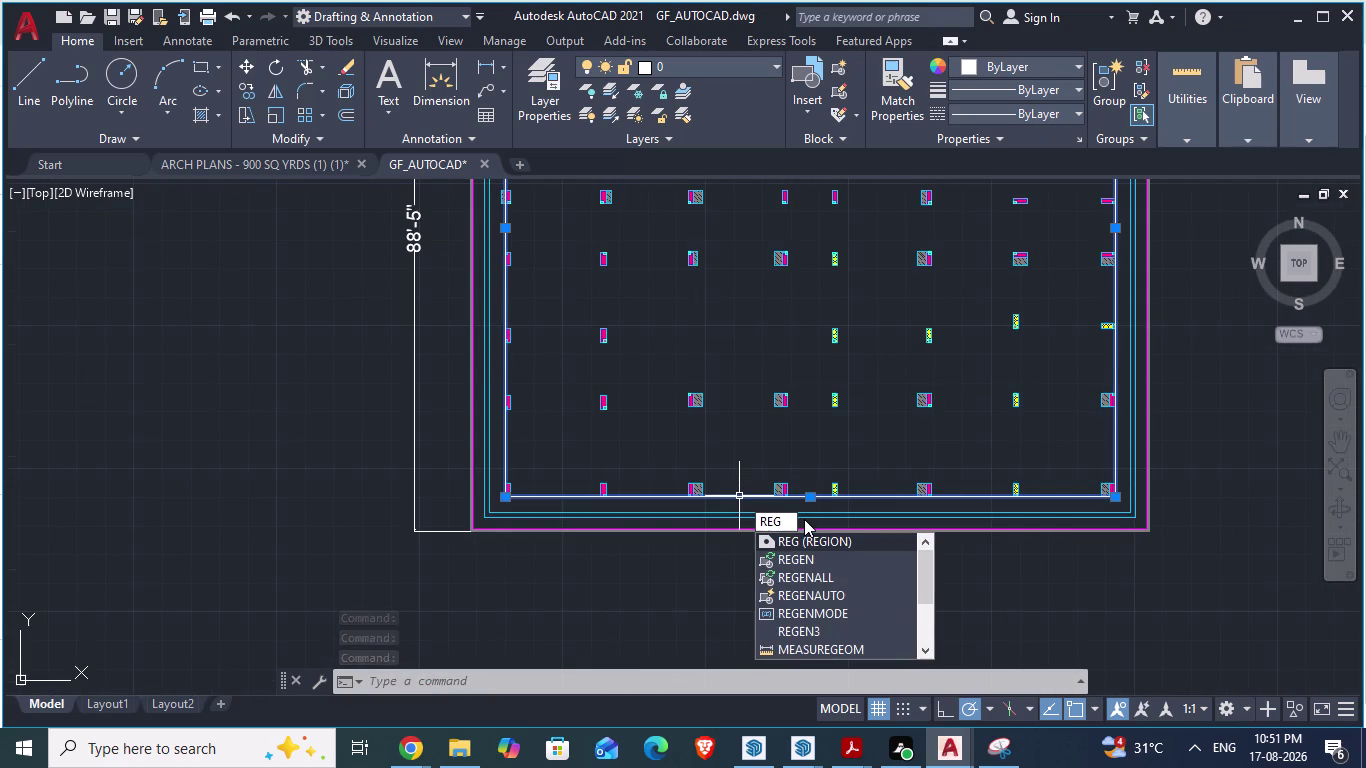
click(811, 546)
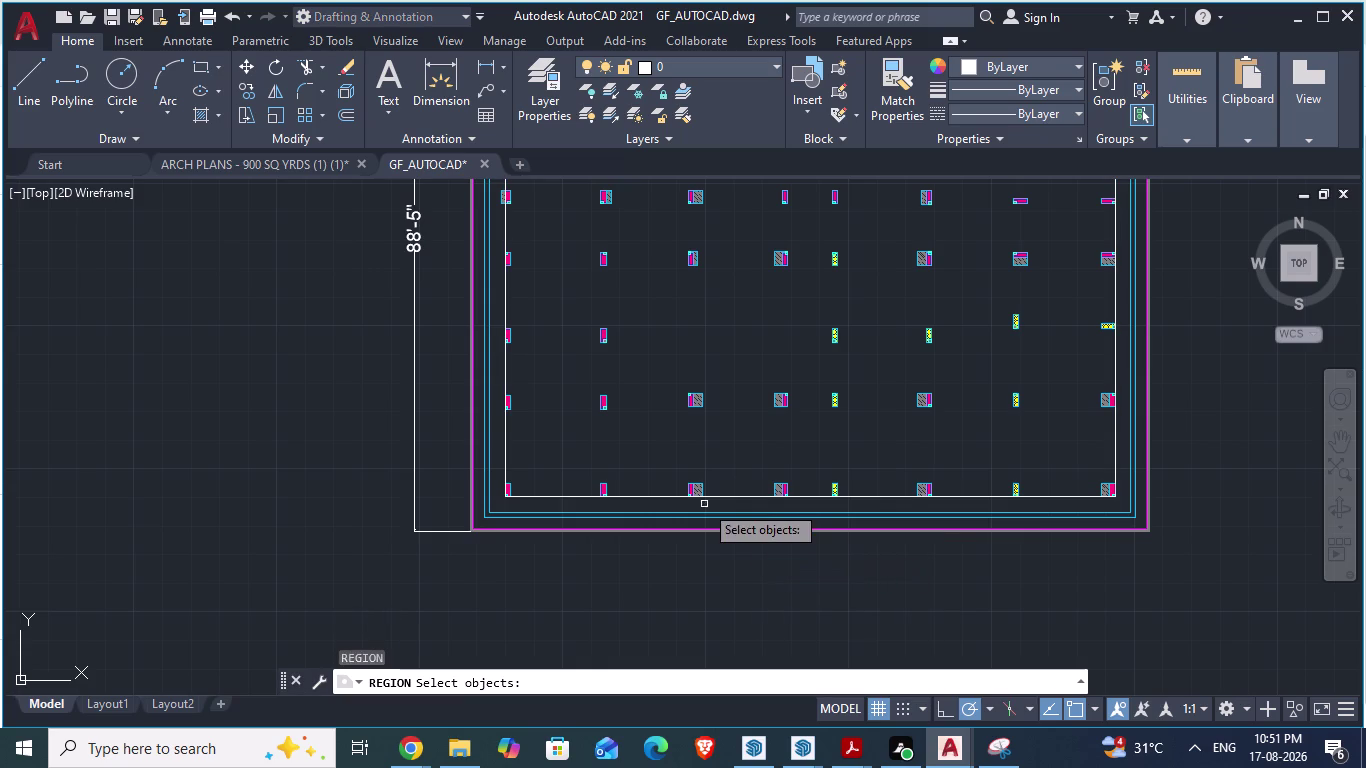
click(643, 499)
click(503, 441)
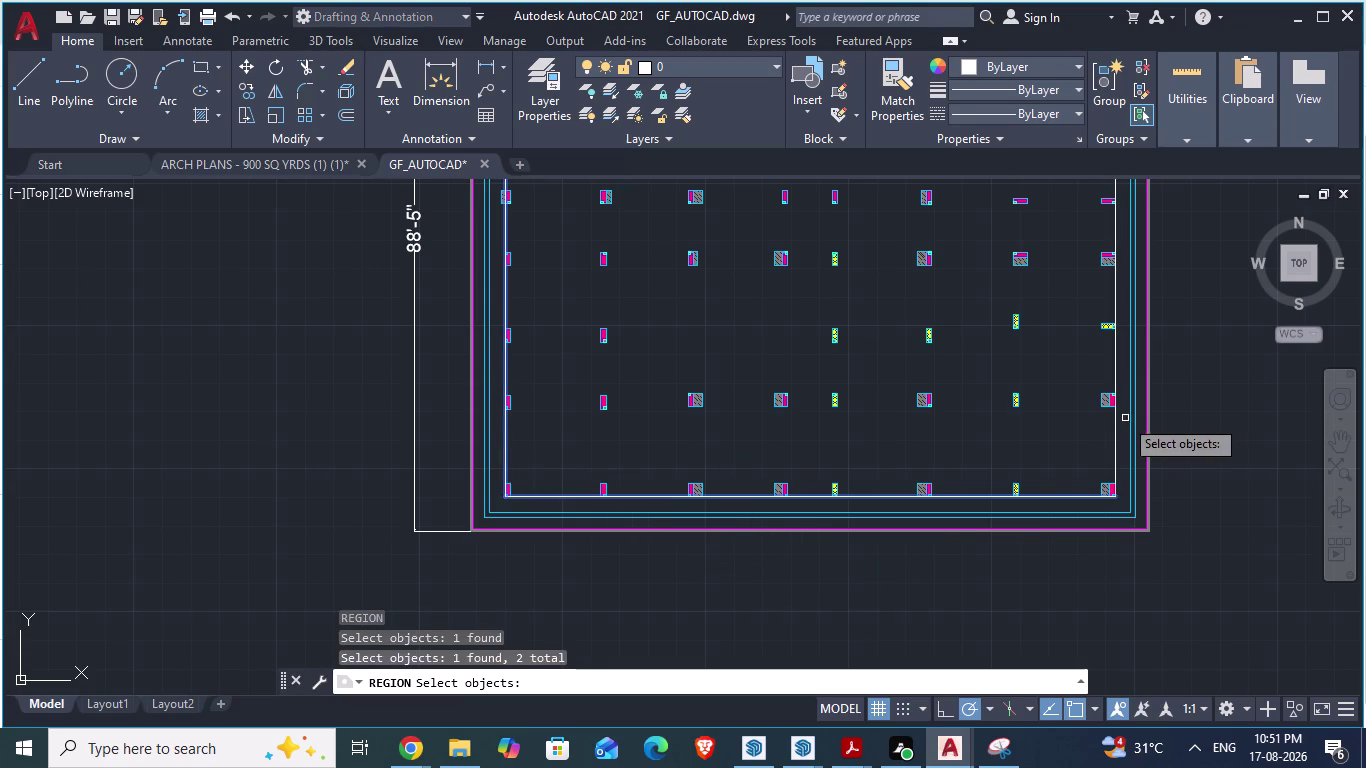
click(1115, 429)
scroll(down, 3)
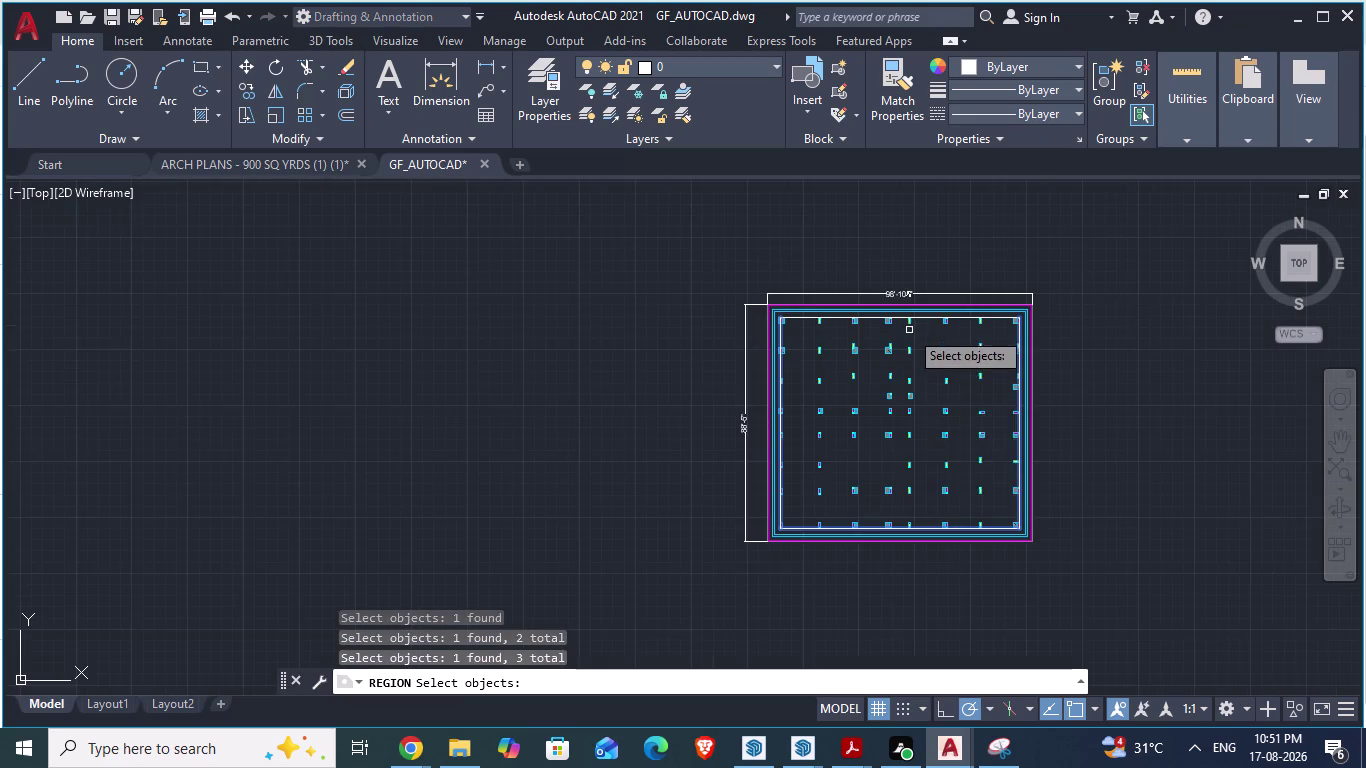
scroll(up, 3)
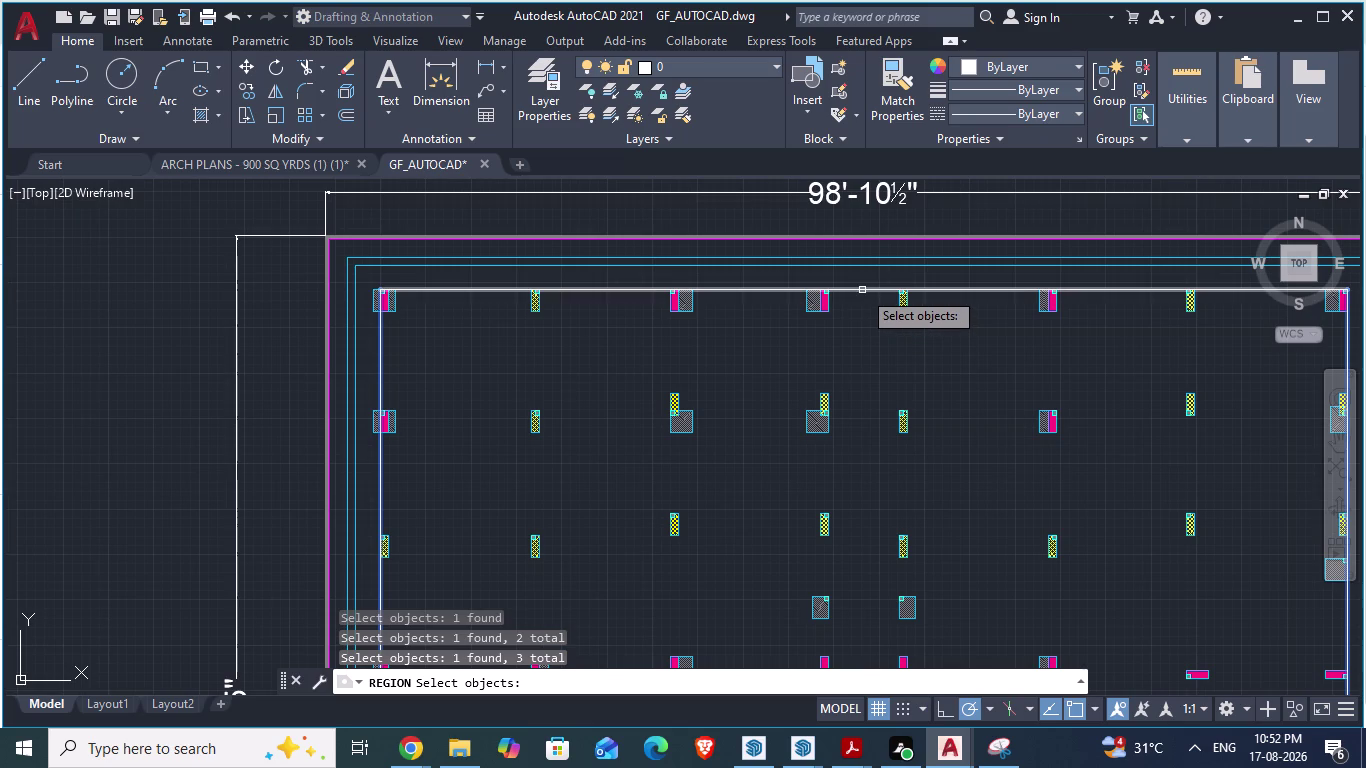
click(862, 290)
key(Return)
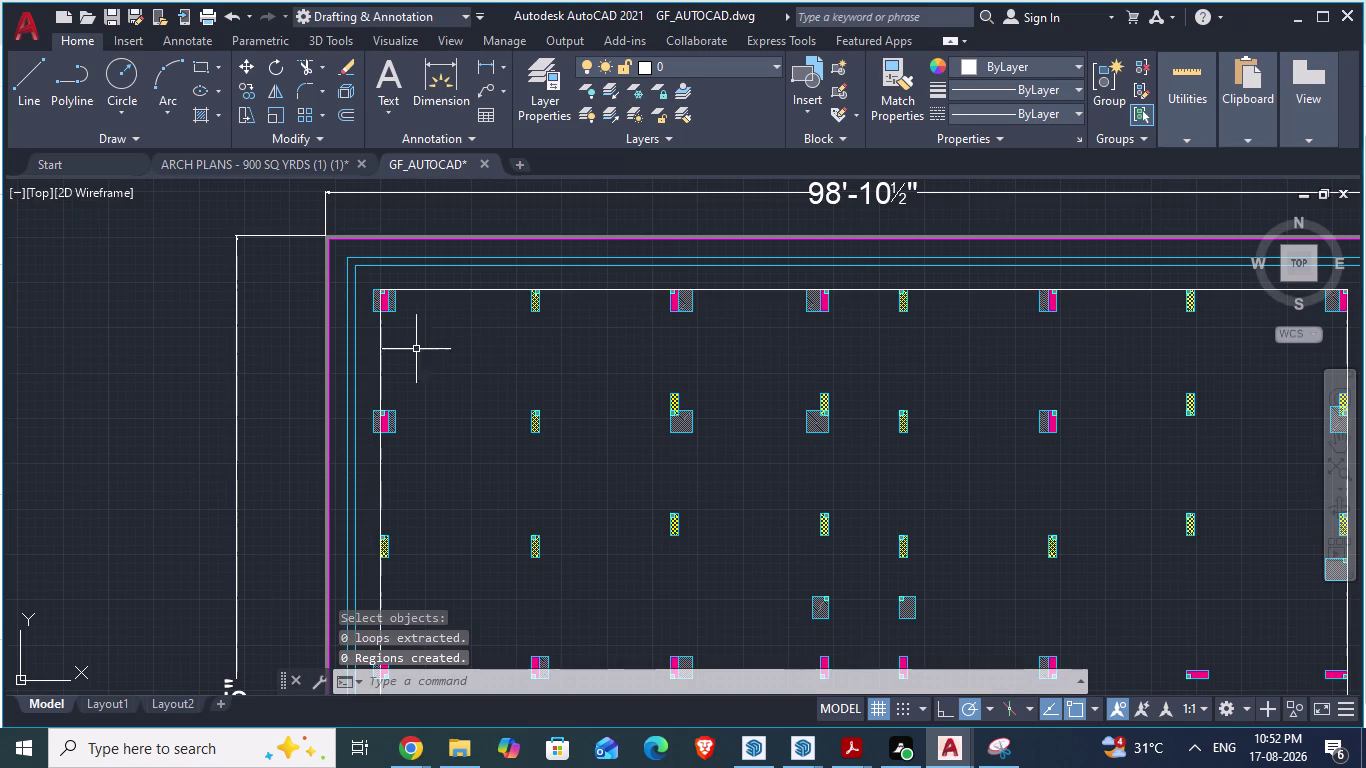
click(380, 363)
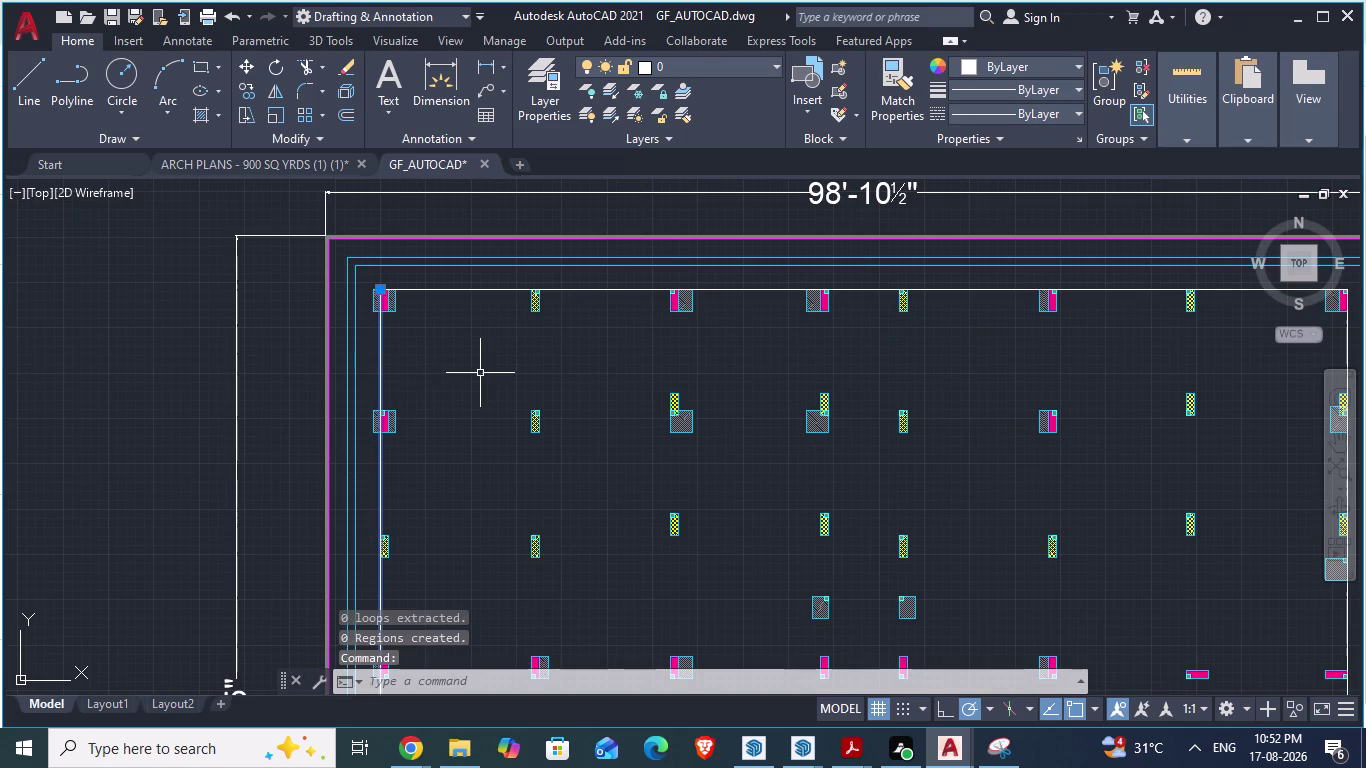
key(Escape)
click(488, 288)
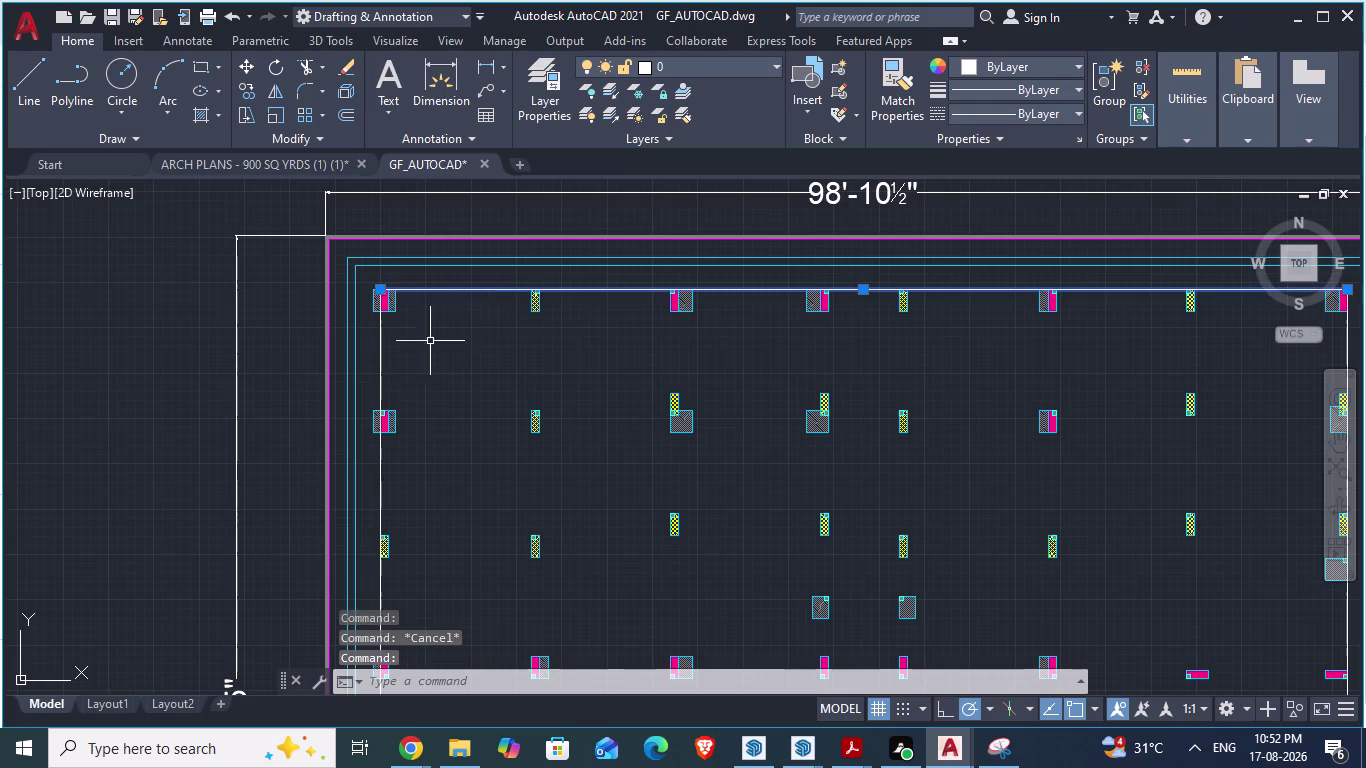
click(382, 365)
scroll(down, 3)
scroll(up, 3)
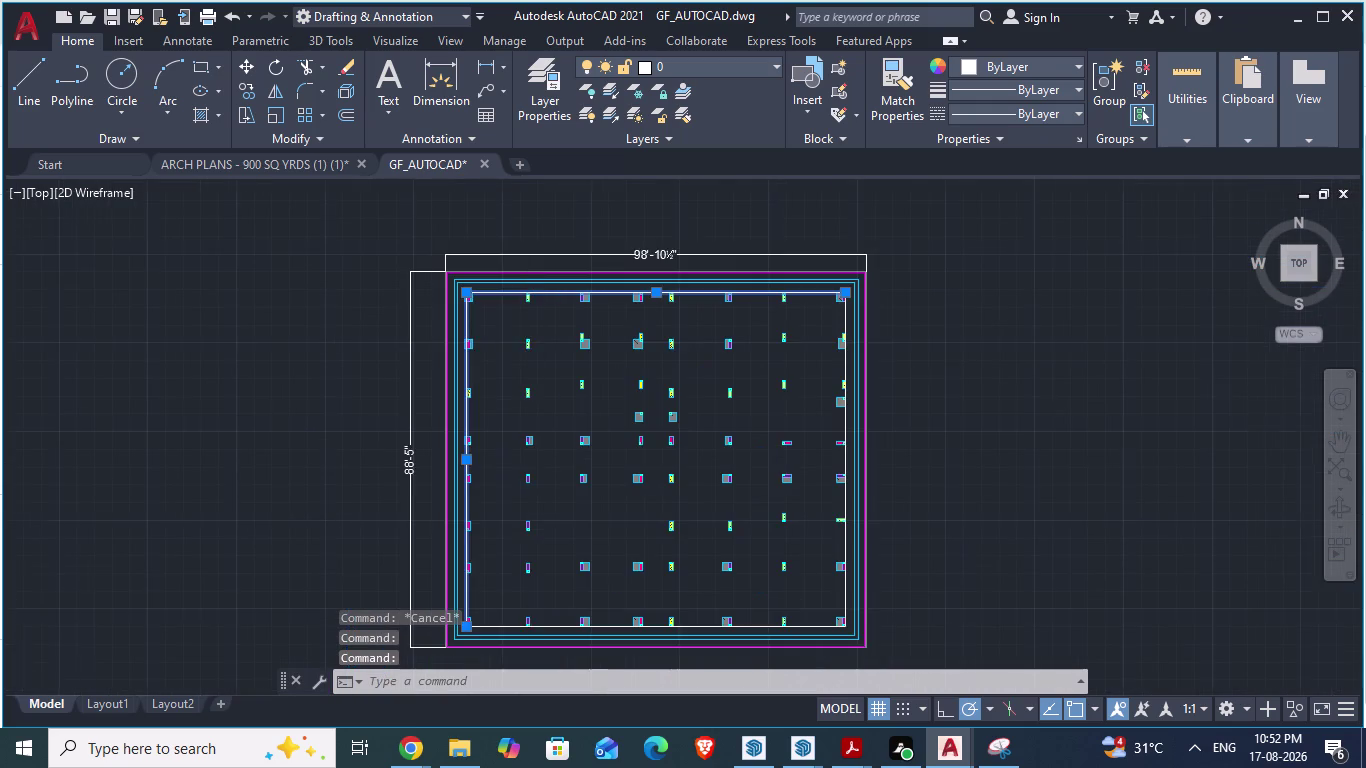
scroll(up, 3)
click(546, 616)
scroll(down, 3)
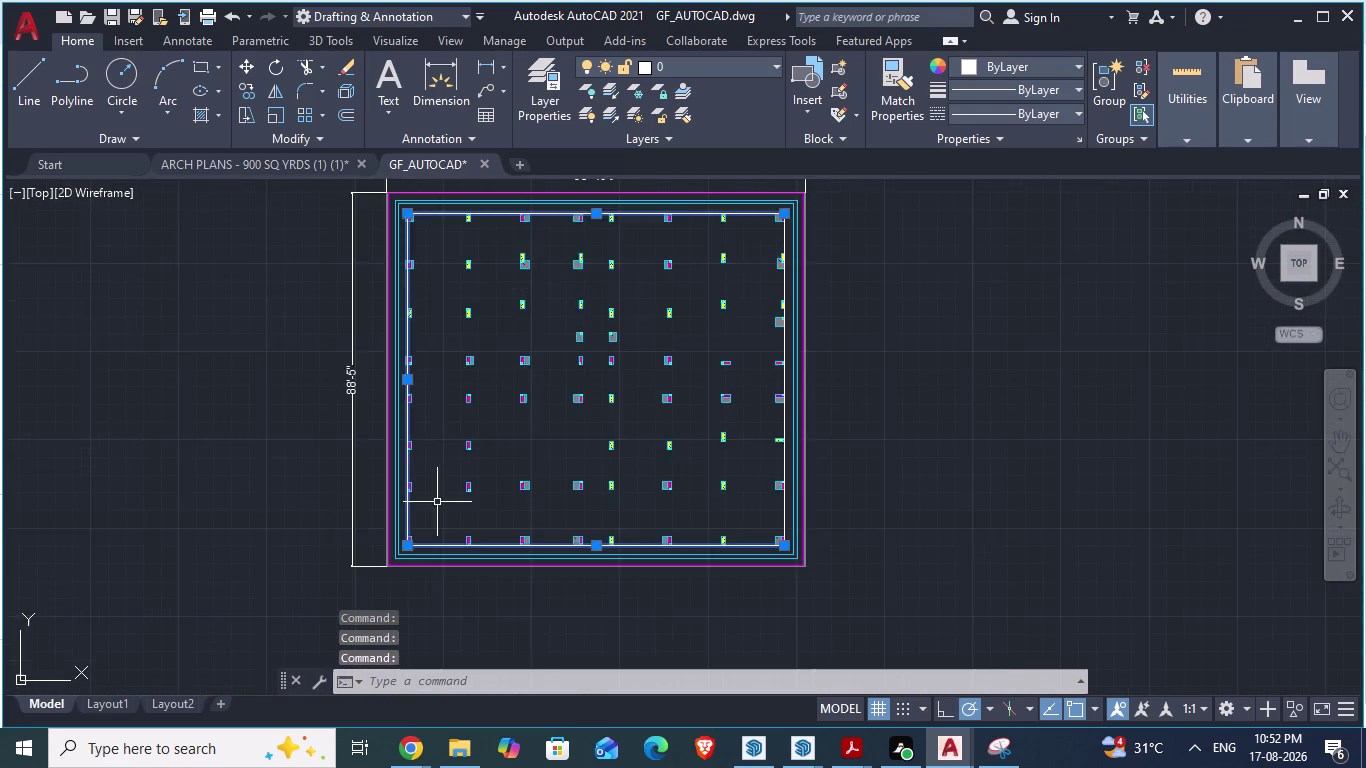
scroll(up, 3)
scroll(up, 3)
click(977, 443)
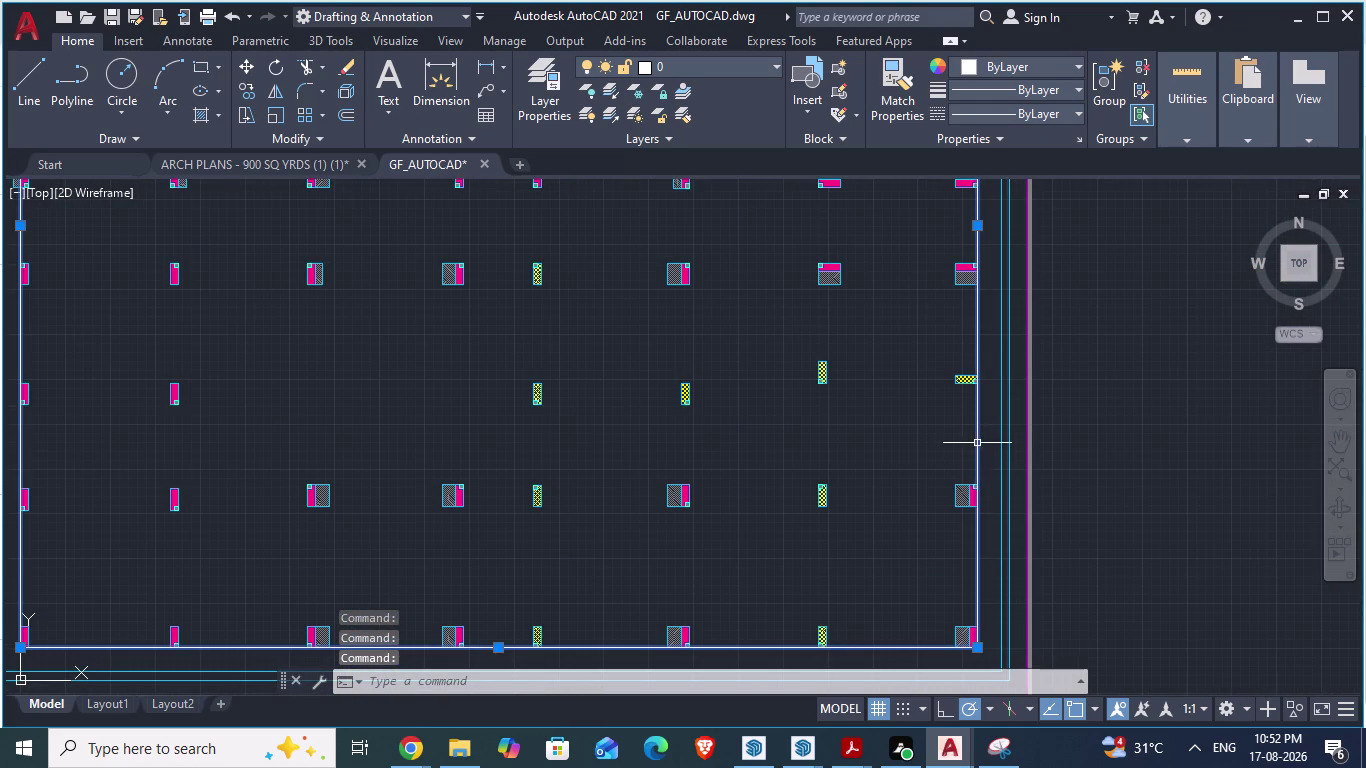
right_click(978, 443)
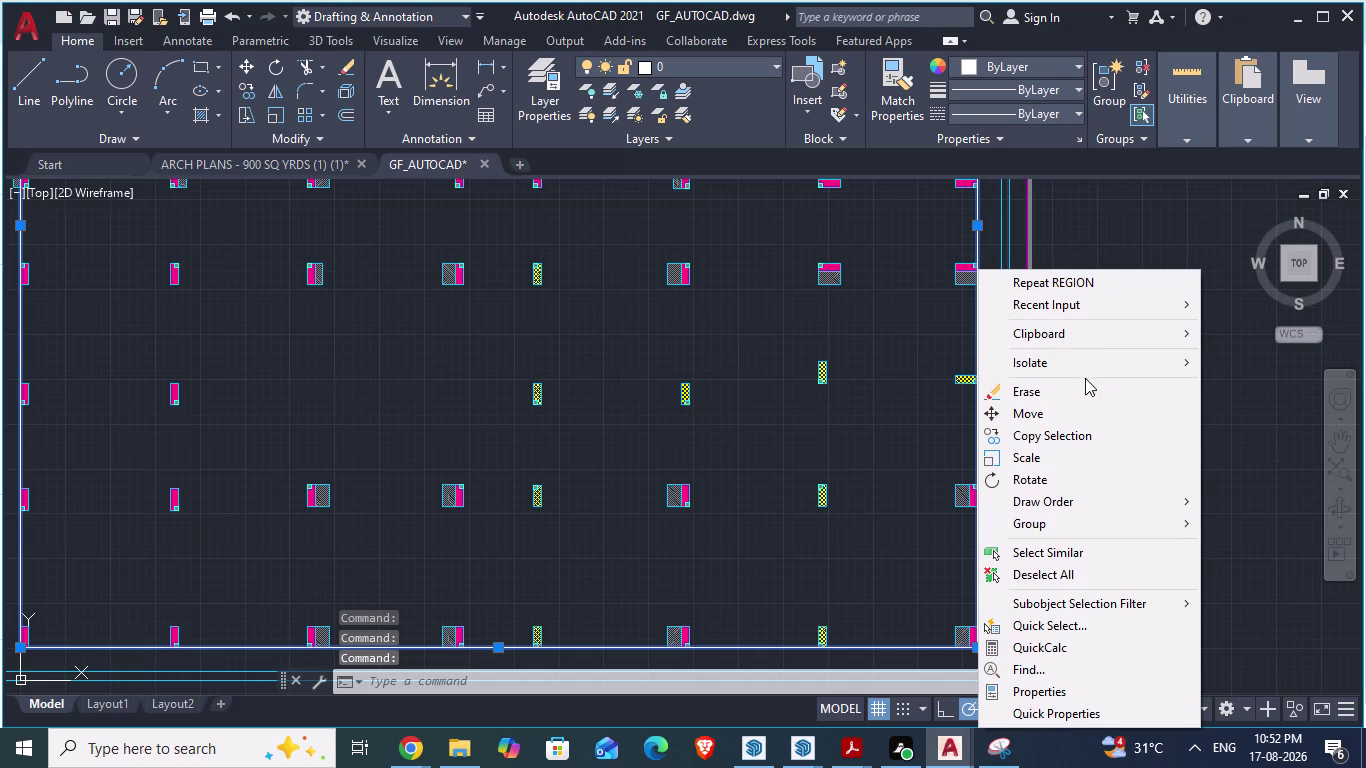
Select the right and bottom boundary lines and JOIN them into one polyline.
click(80, 90)
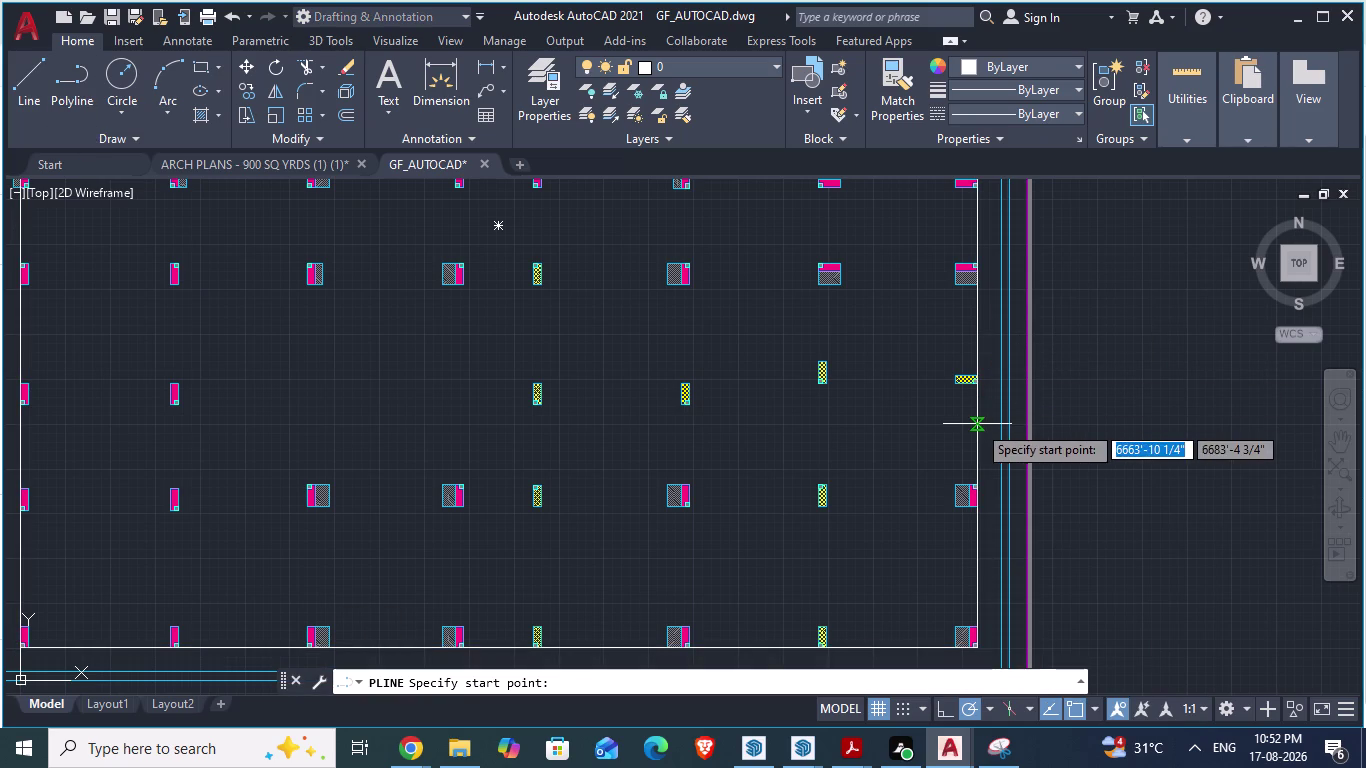
click(975, 424)
key(Escape)
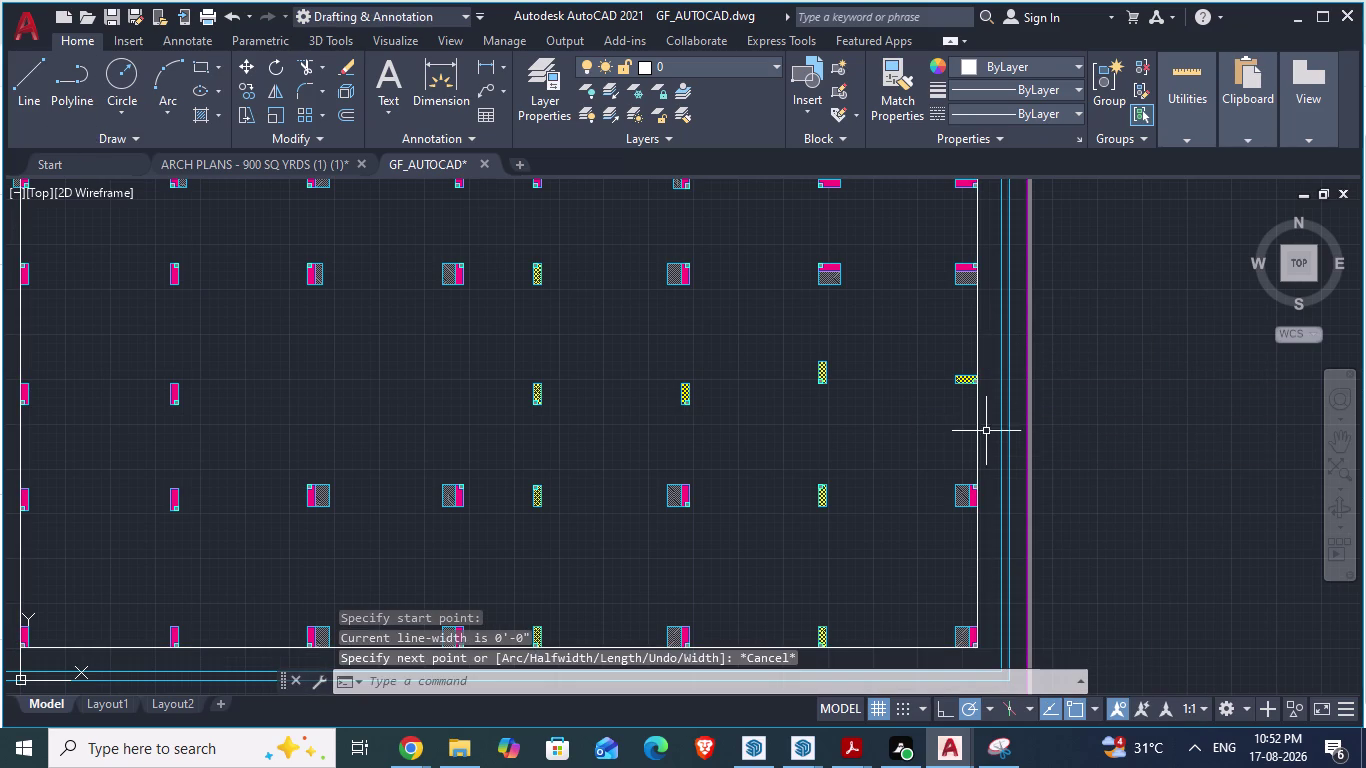
click(975, 429)
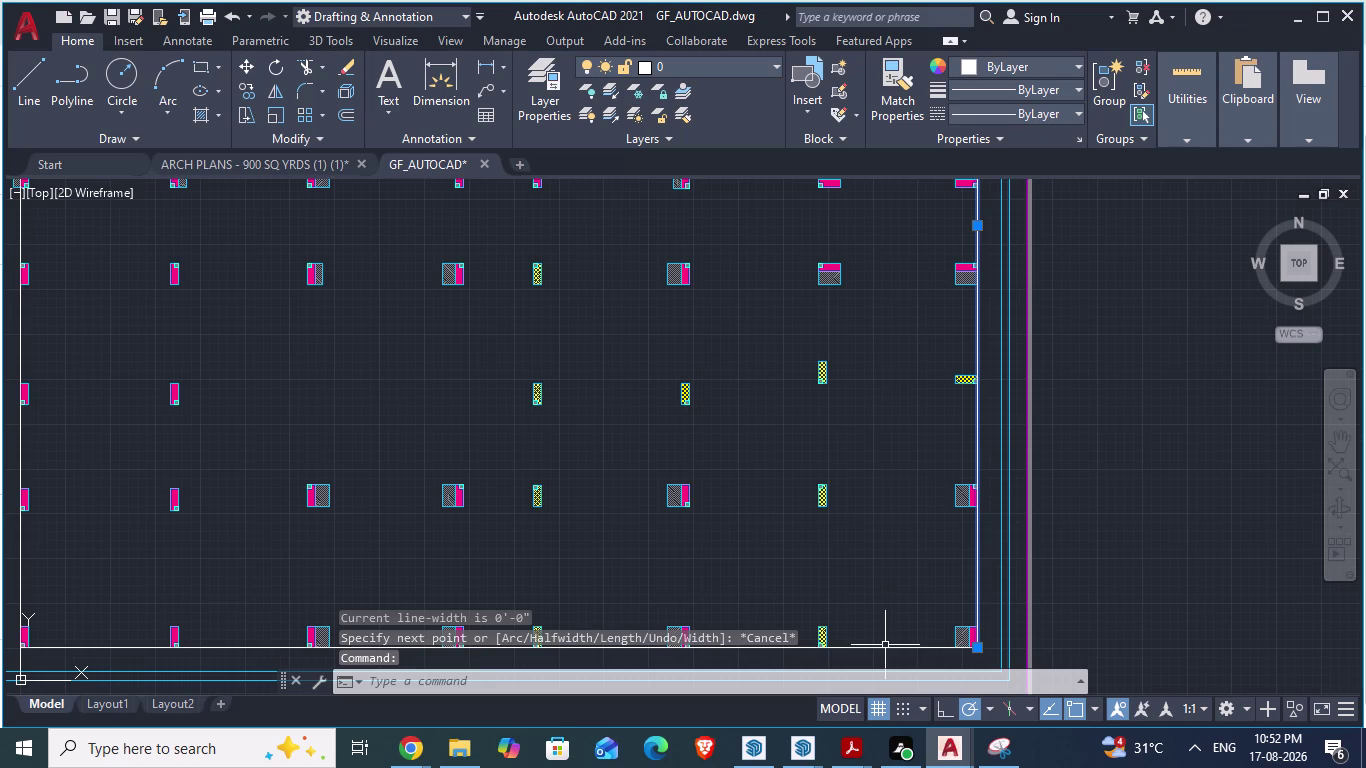
click(885, 646)
right_click(885, 646)
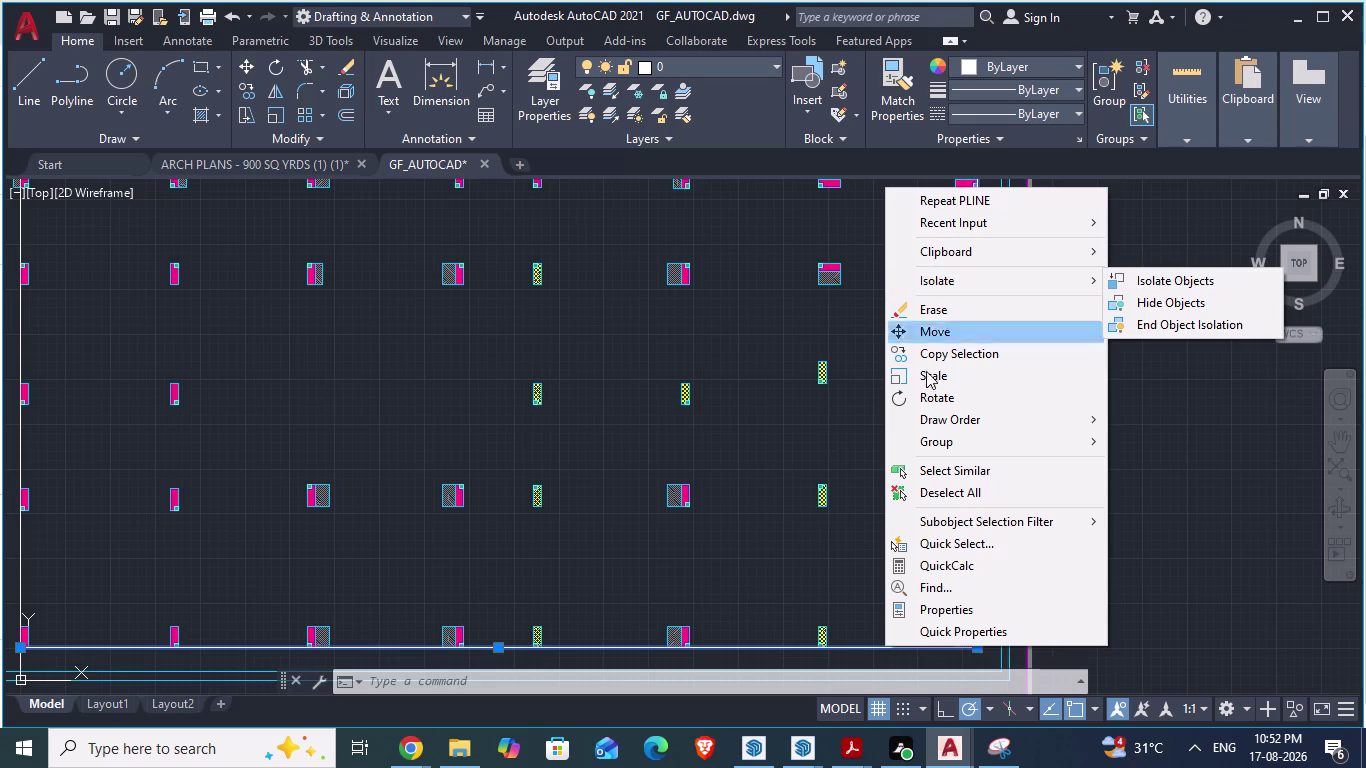
click(861, 644)
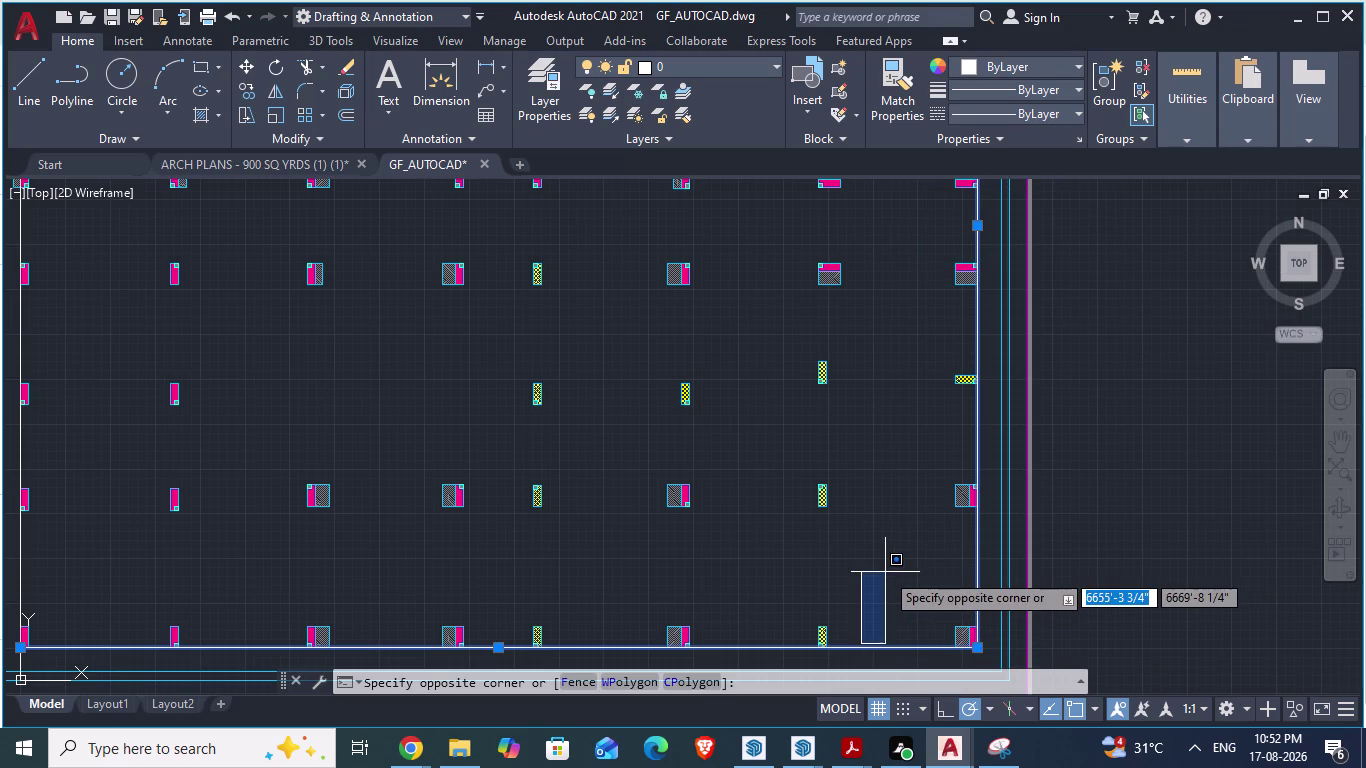
key(Escape)
text(j)
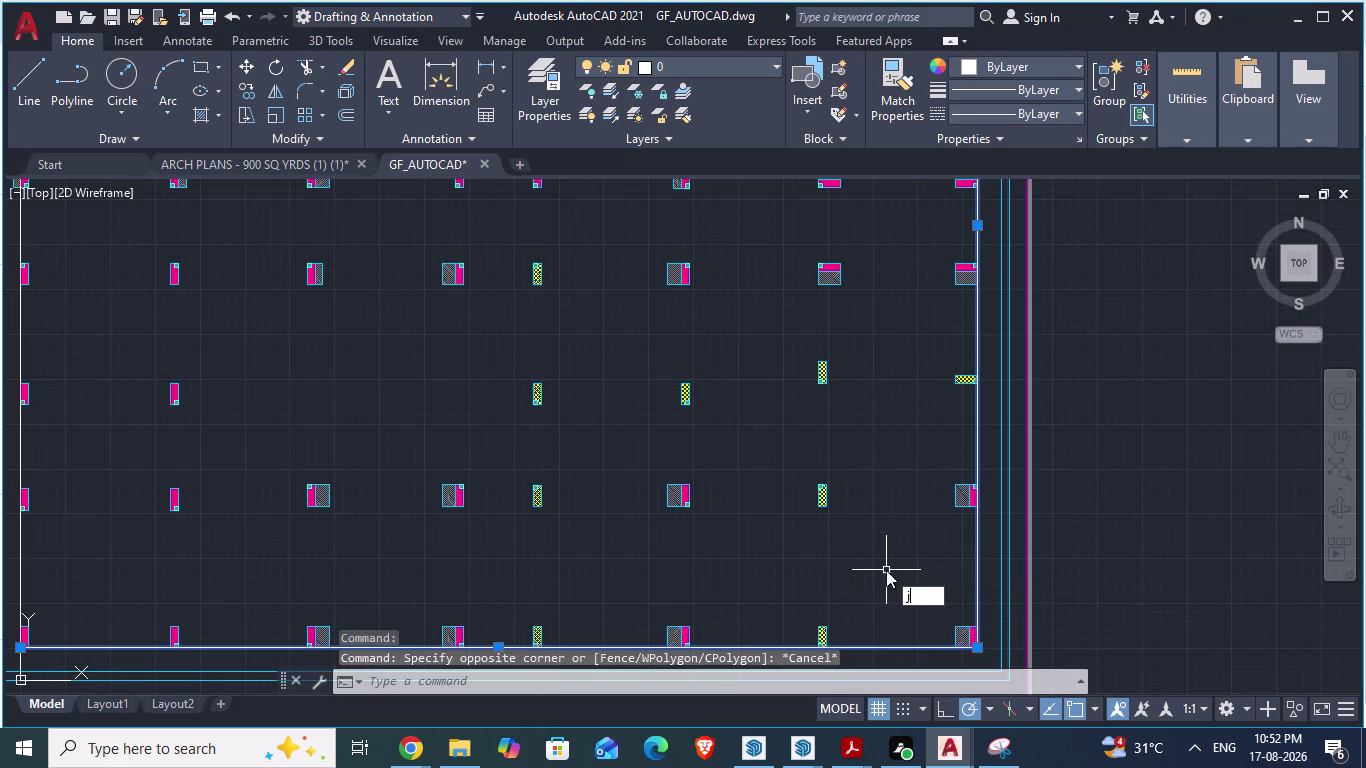
text(oin)
key(Return)
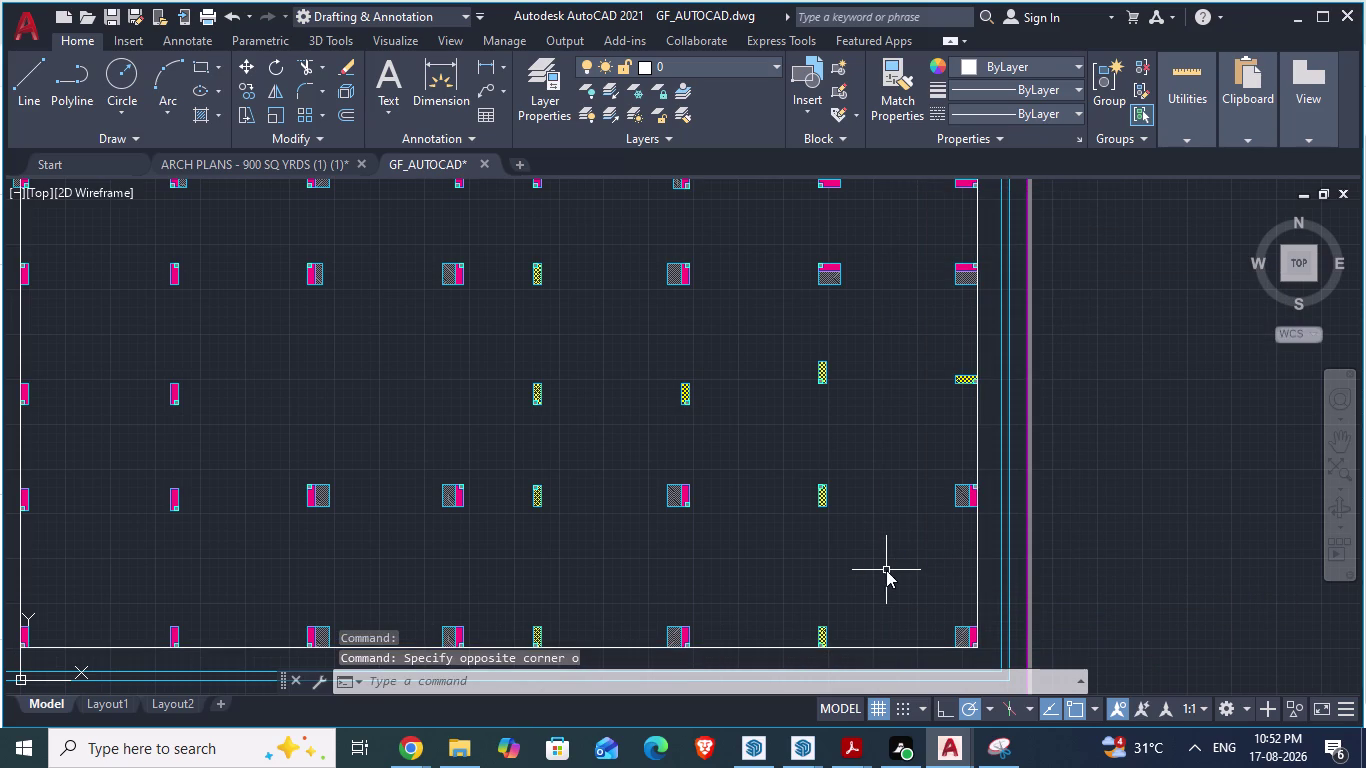
click(977, 558)
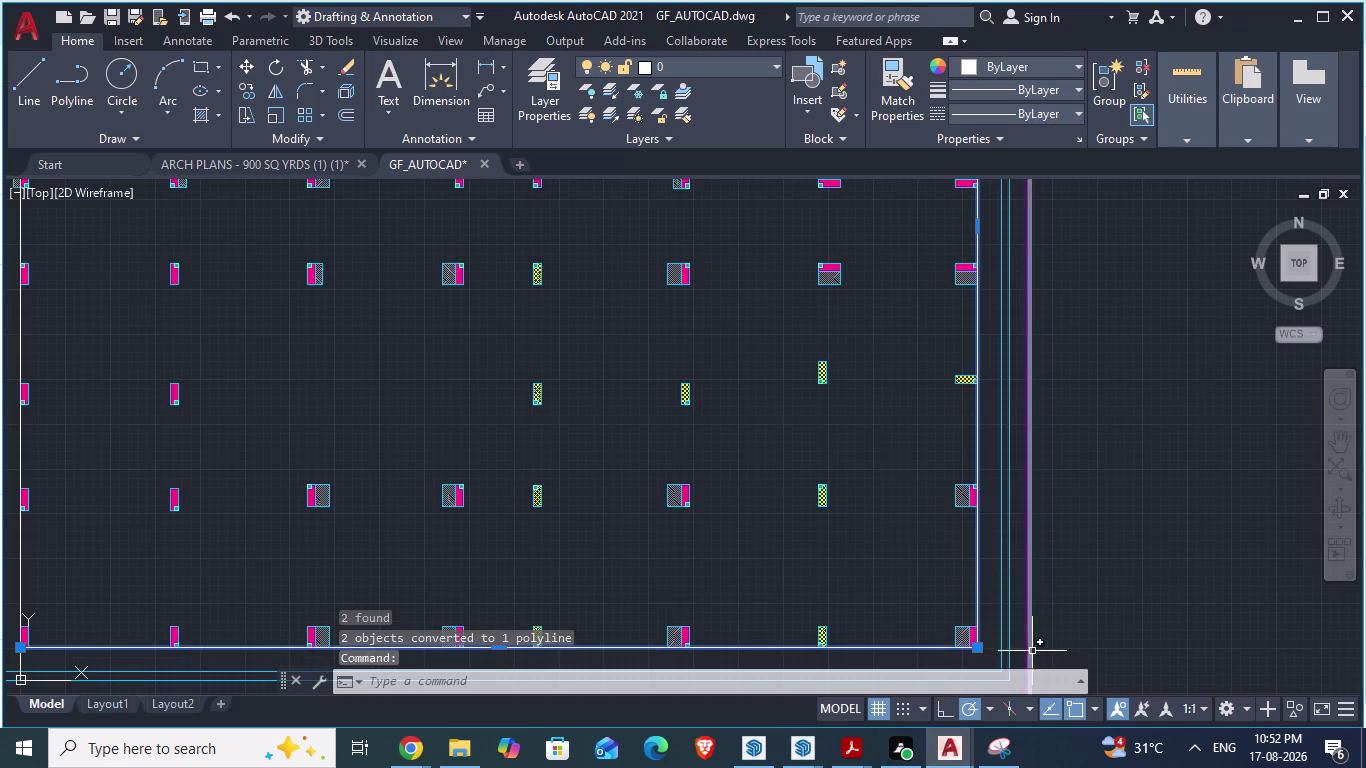
scroll(down, 3)
scroll(down, 3)
scroll(up, 3)
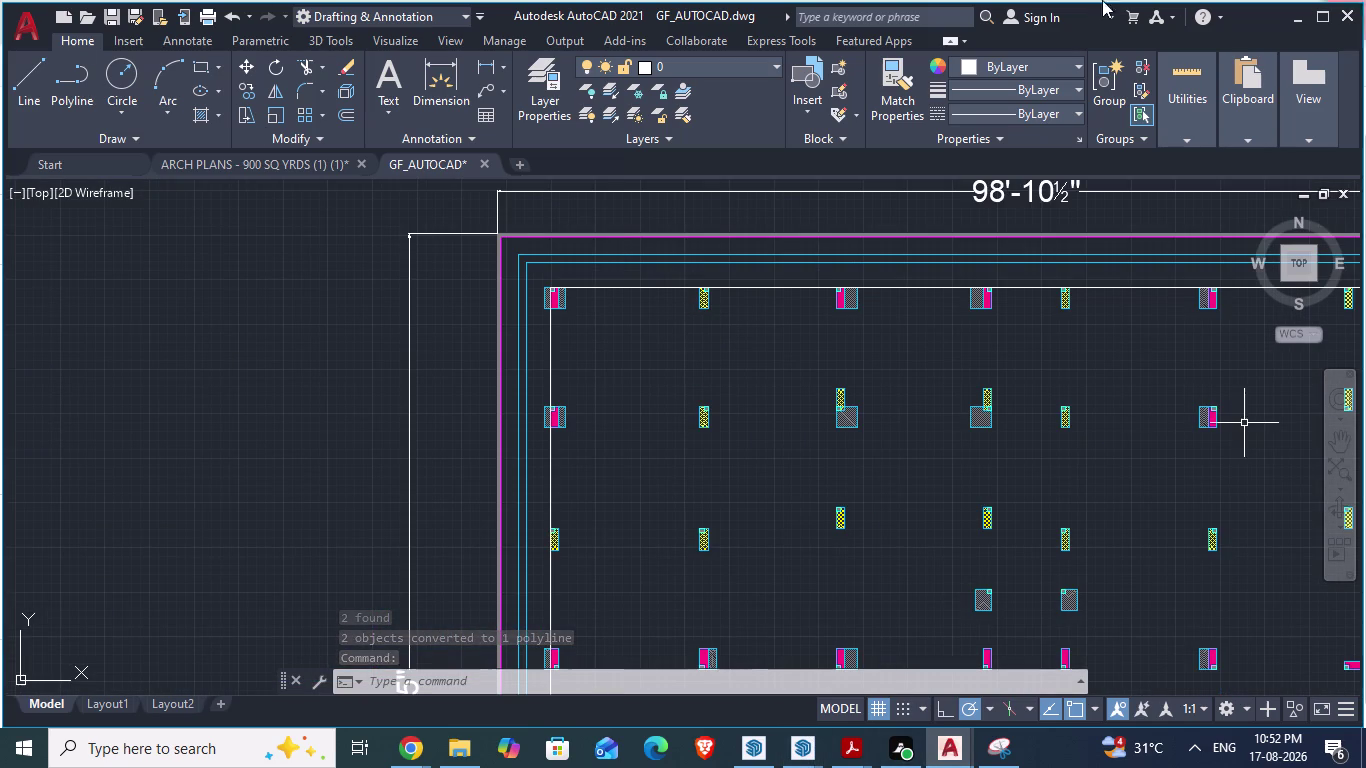
click(620, 286)
click(547, 342)
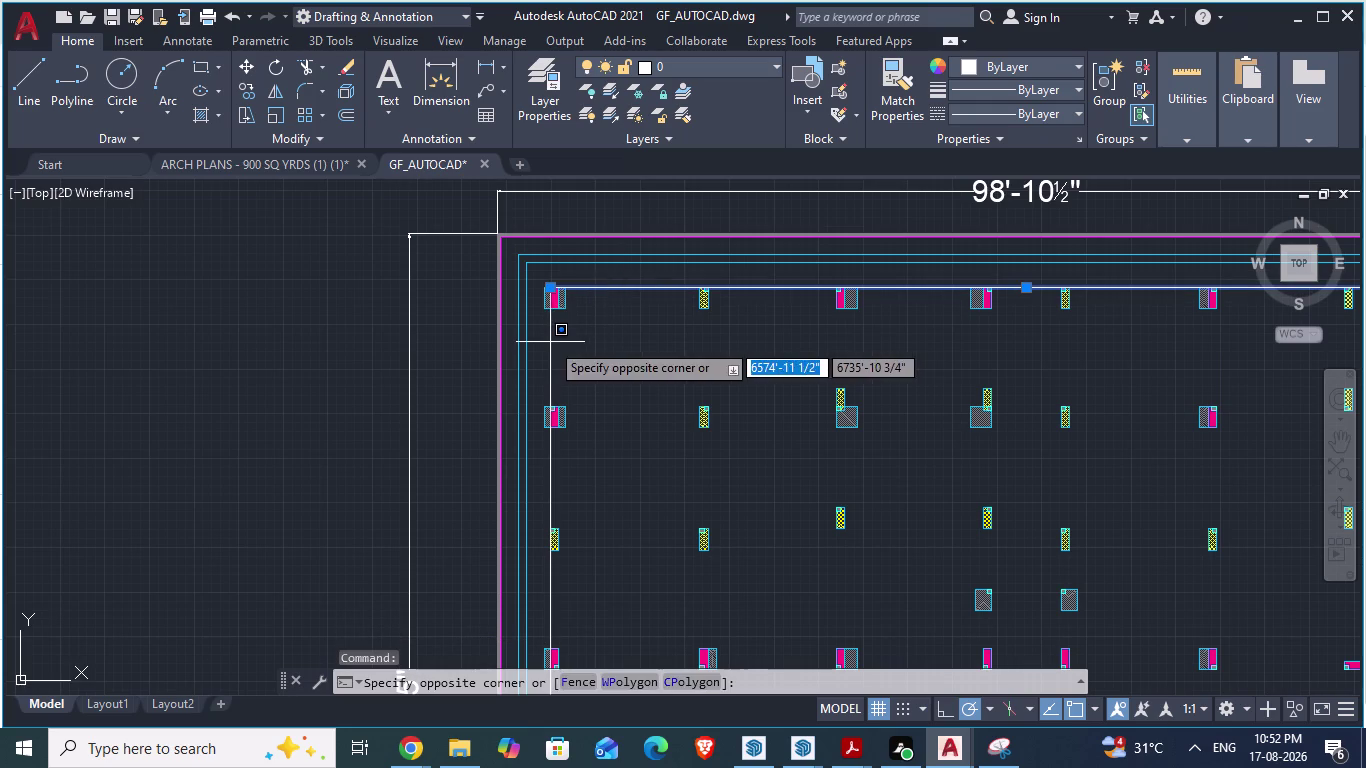
click(550, 342)
click(552, 351)
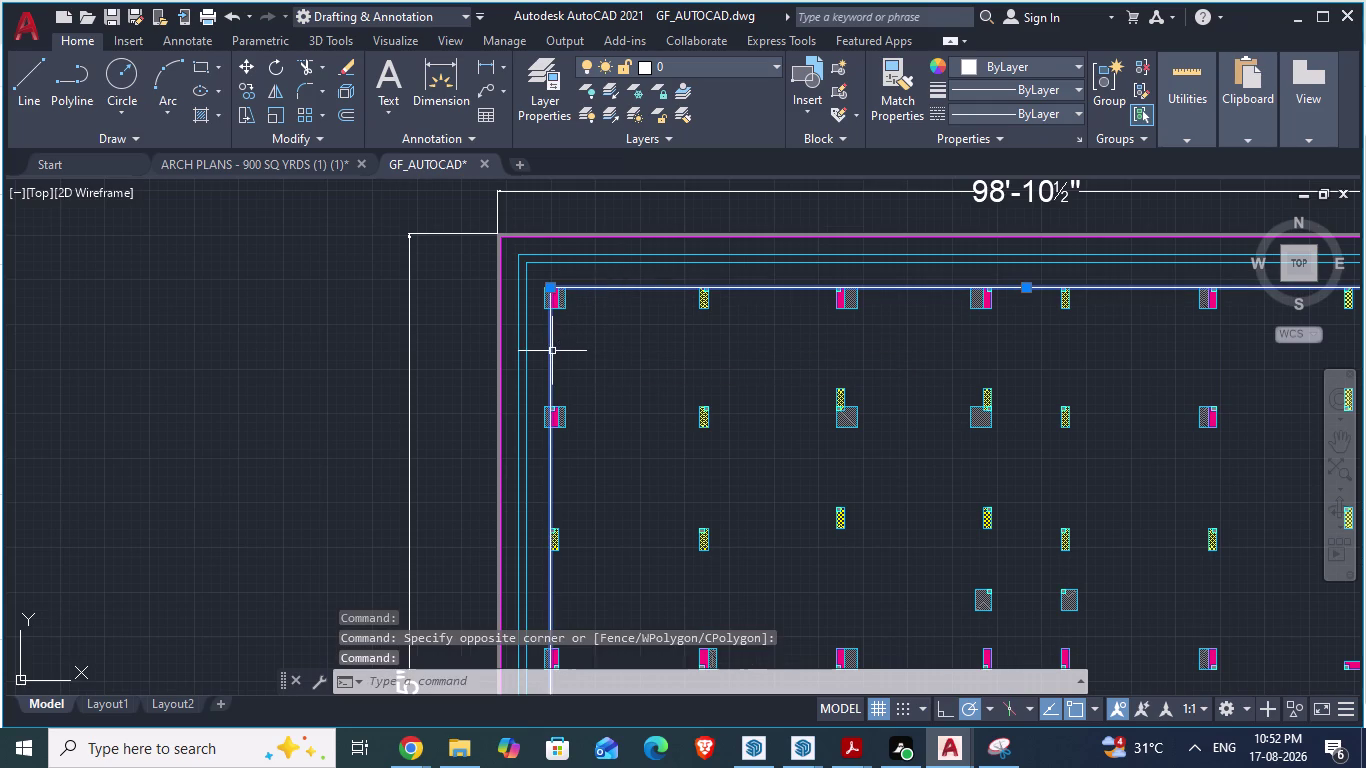
text(joi)
text(n)
key(Return)
scroll(down, 3)
scroll(down, 3)
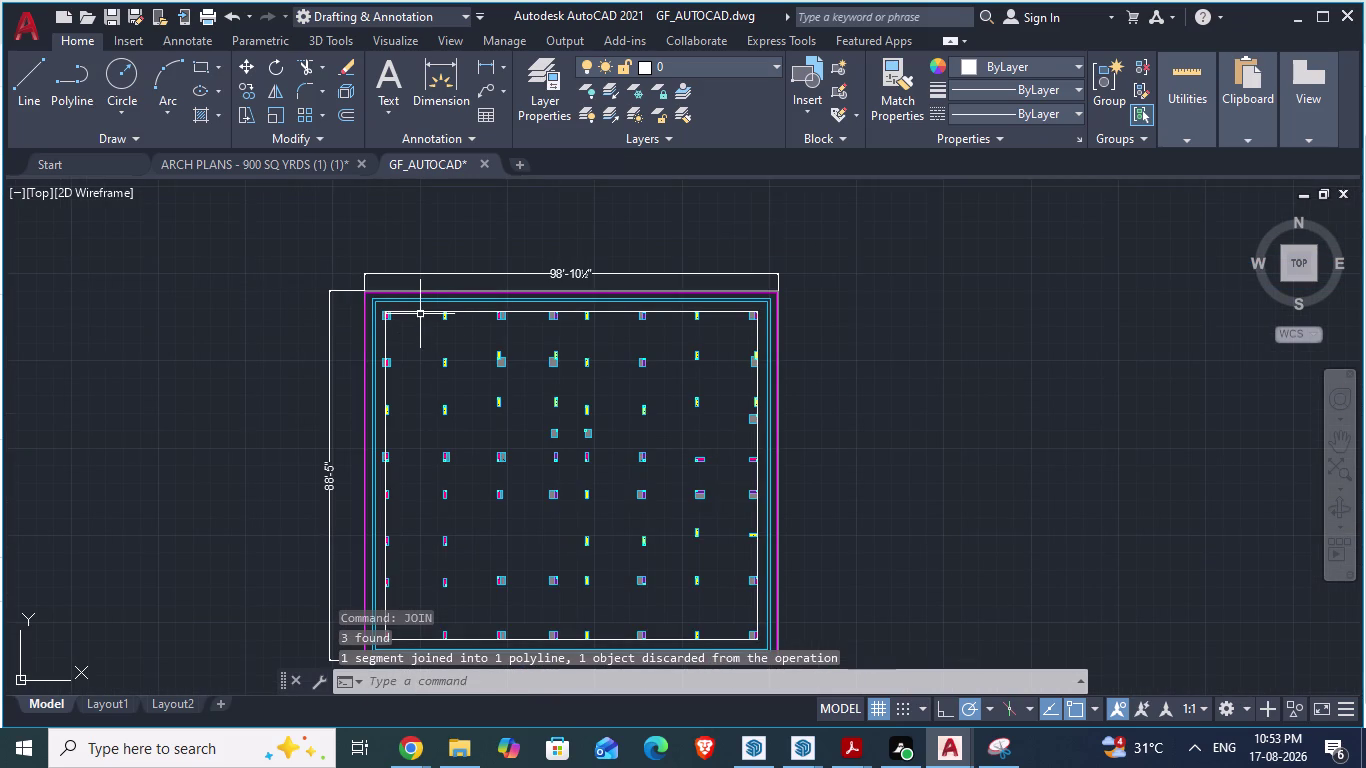
click(420, 313)
scroll(up, 3)
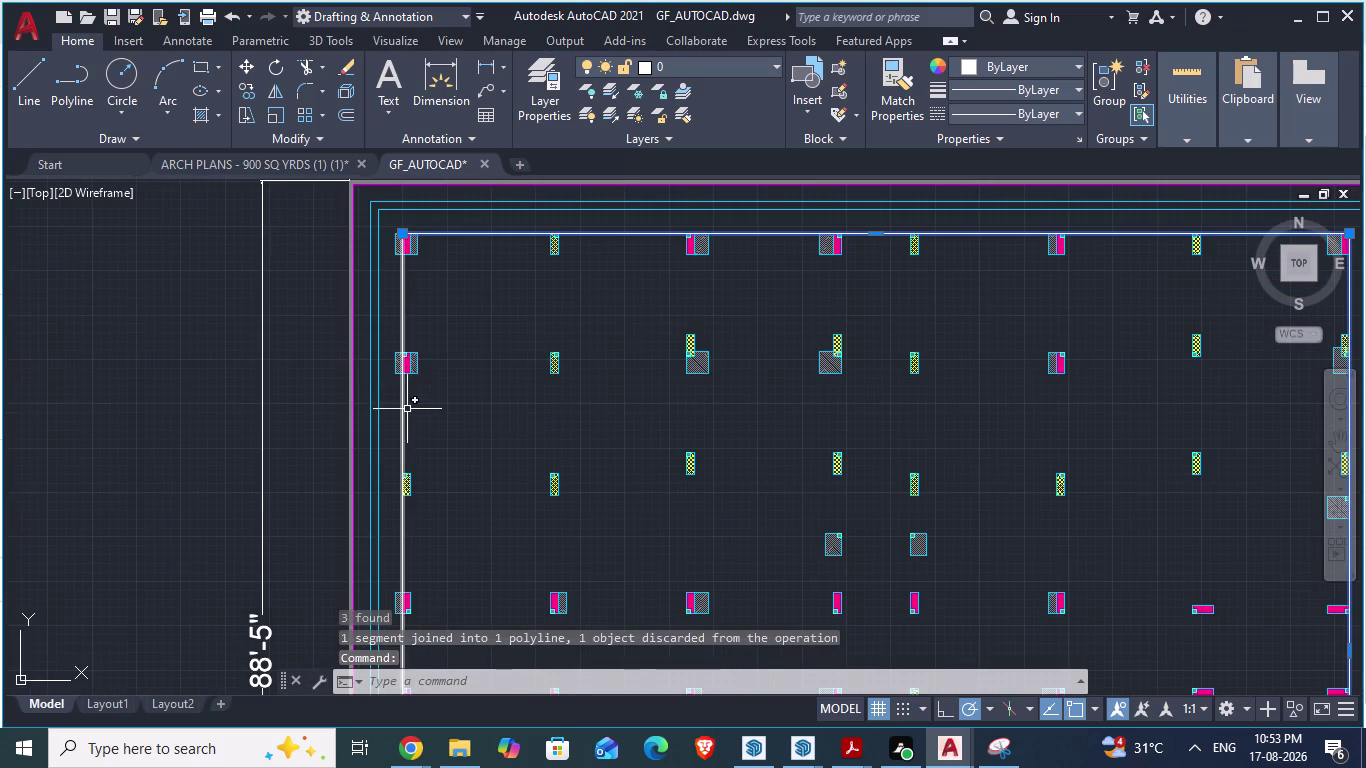
click(401, 423)
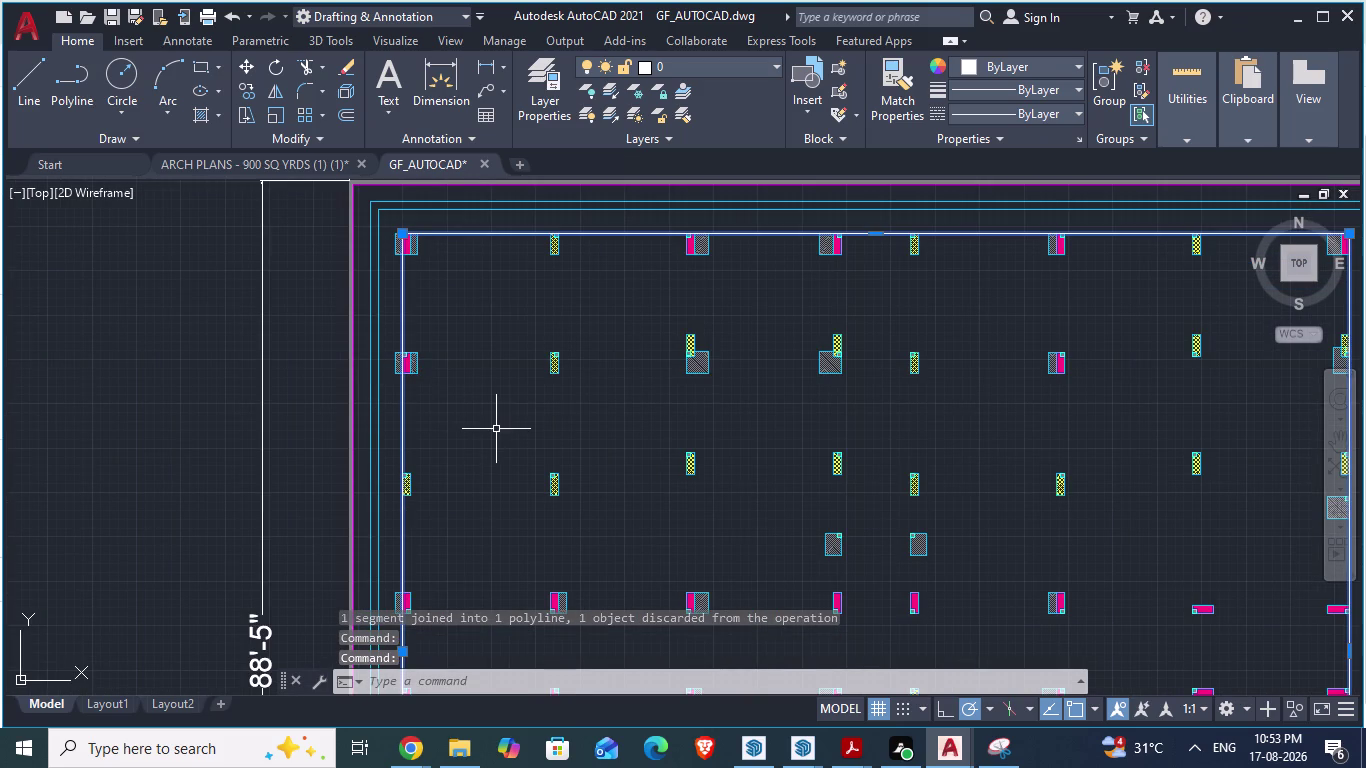
text(join)
key(Return)
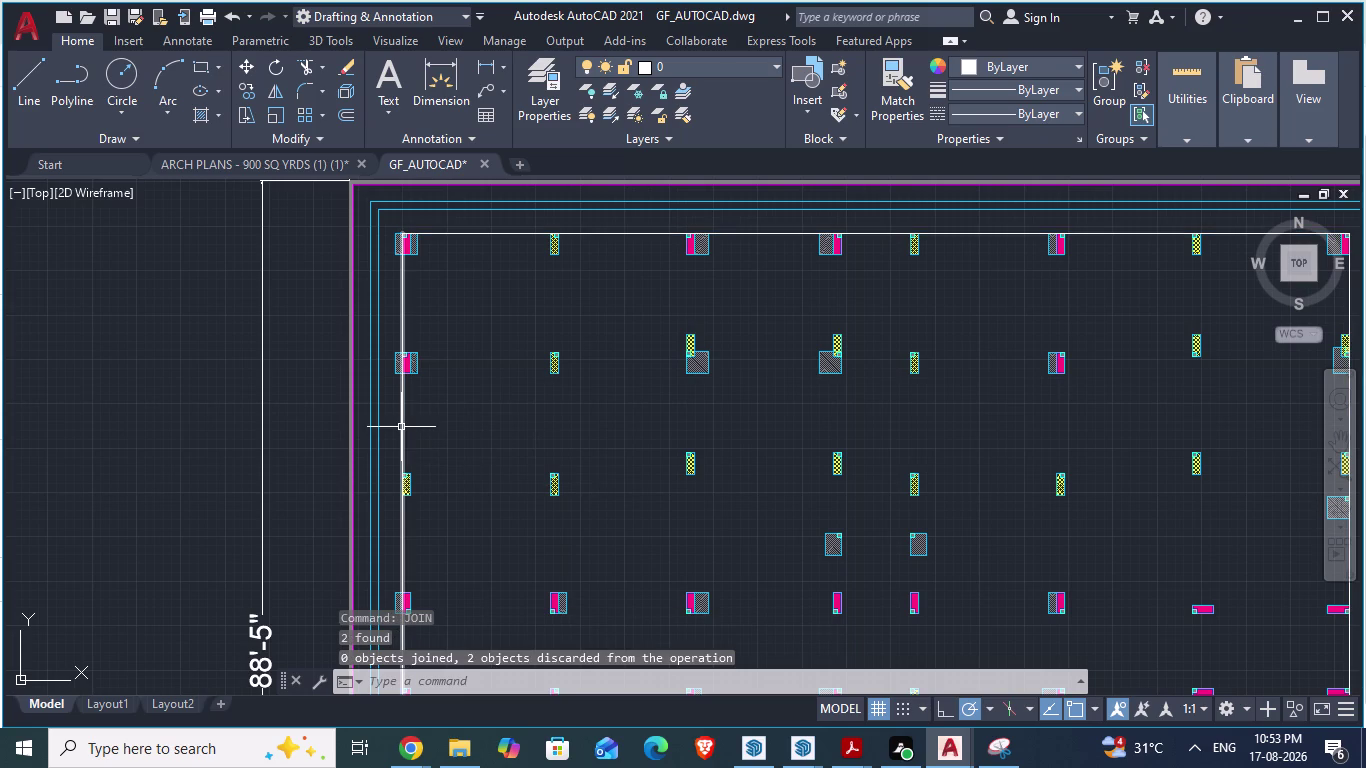
scroll(down, 3)
scroll(up, 3)
click(662, 324)
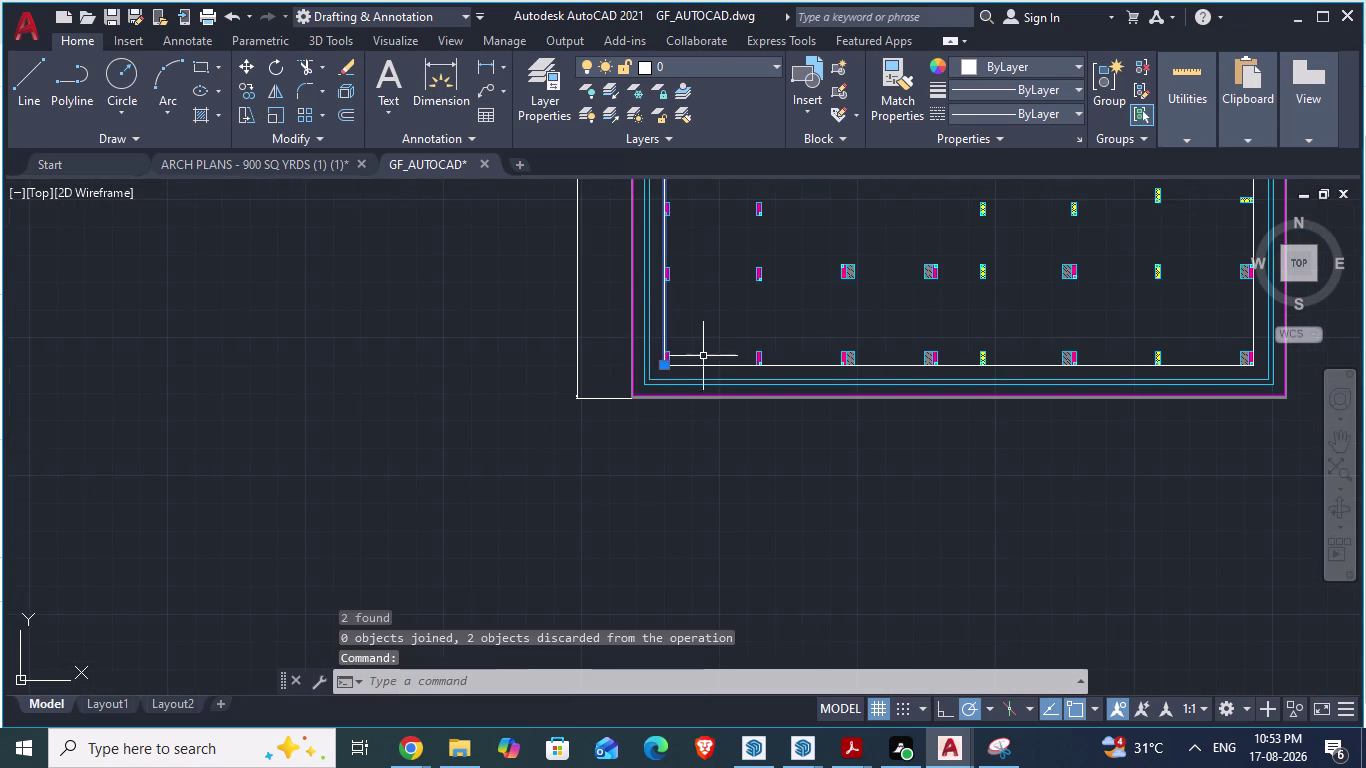
click(705, 366)
scroll(down, 3)
scroll(down, 3)
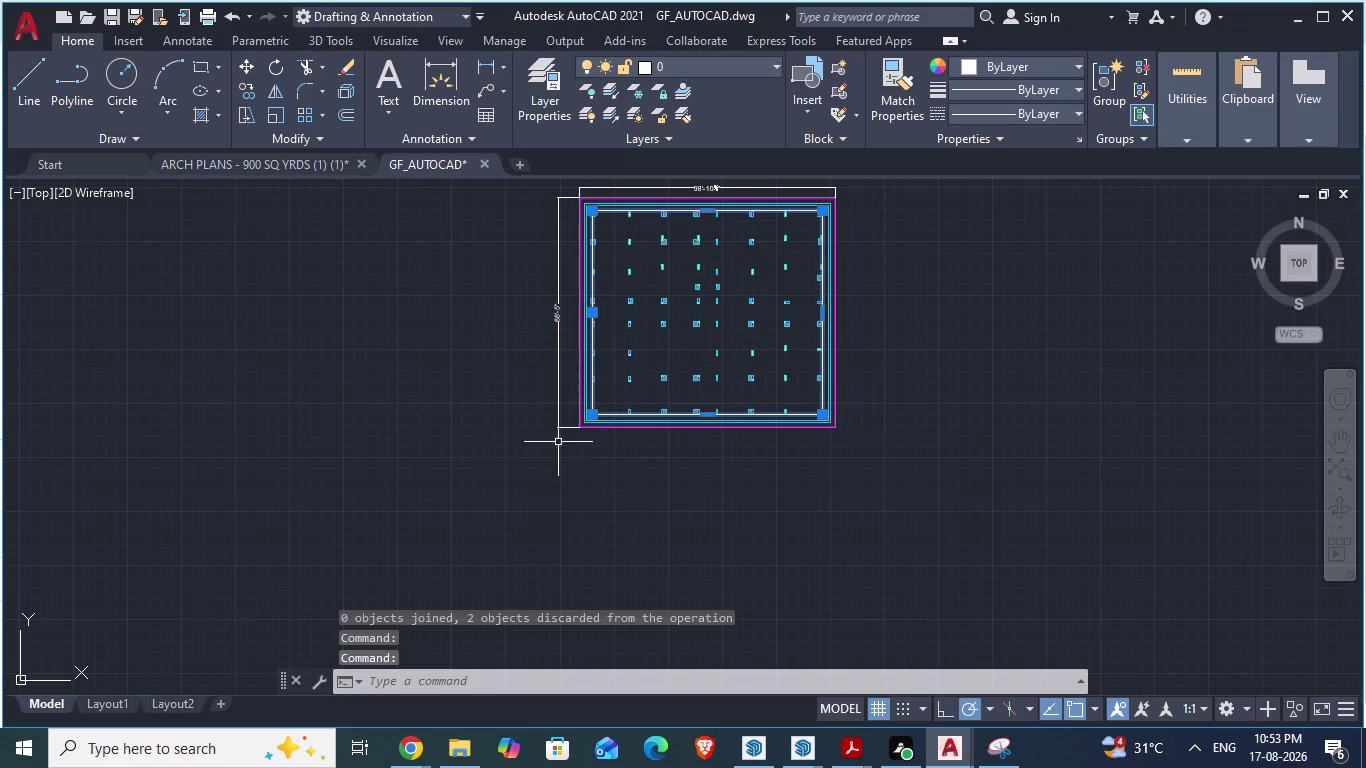
text(j)
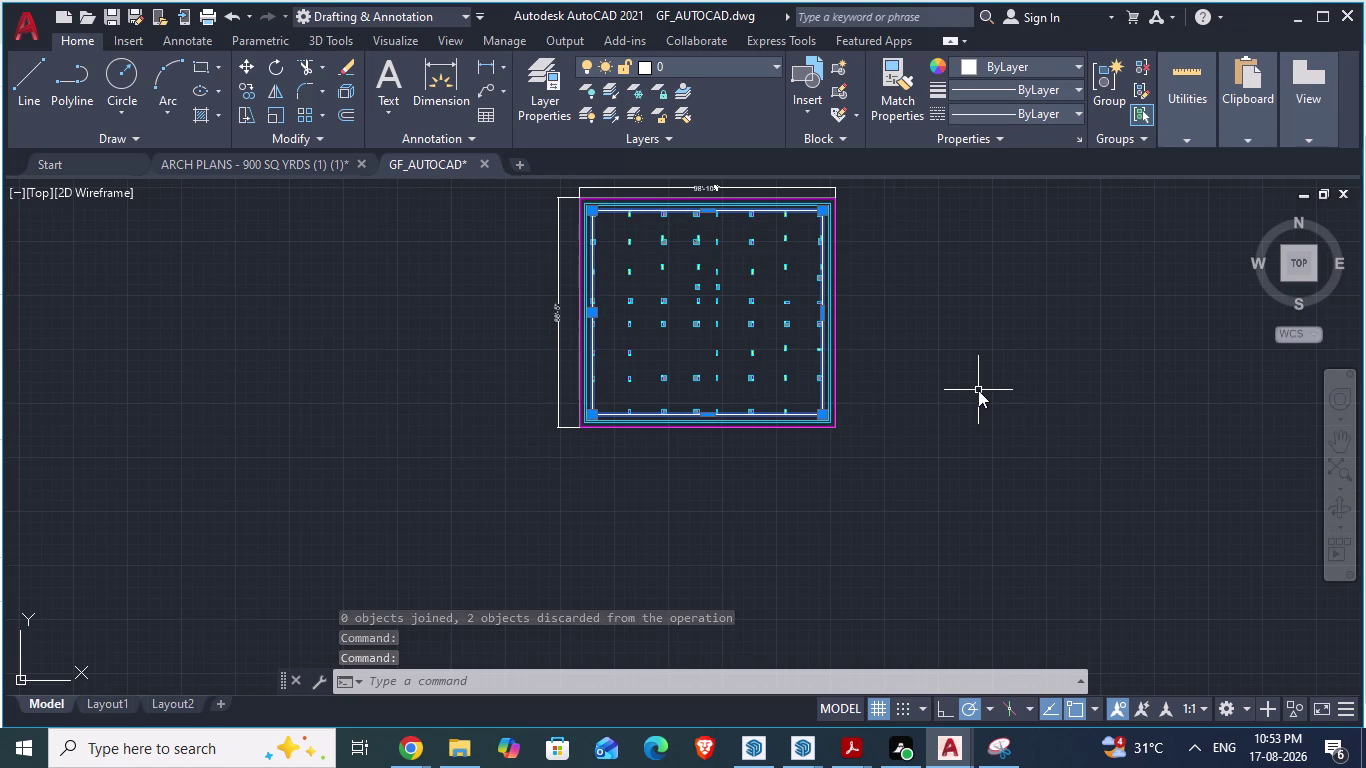
text(oin)
key(Return)
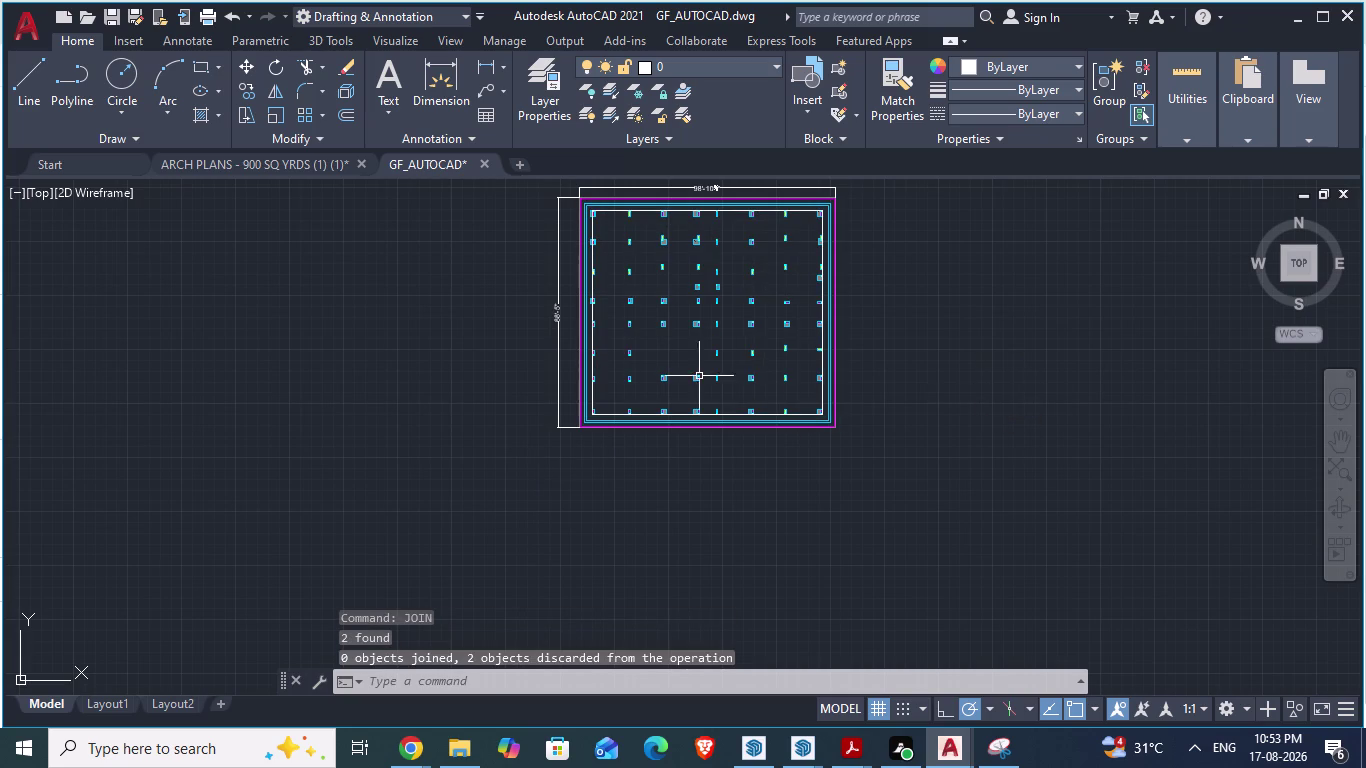
scroll(up, 3)
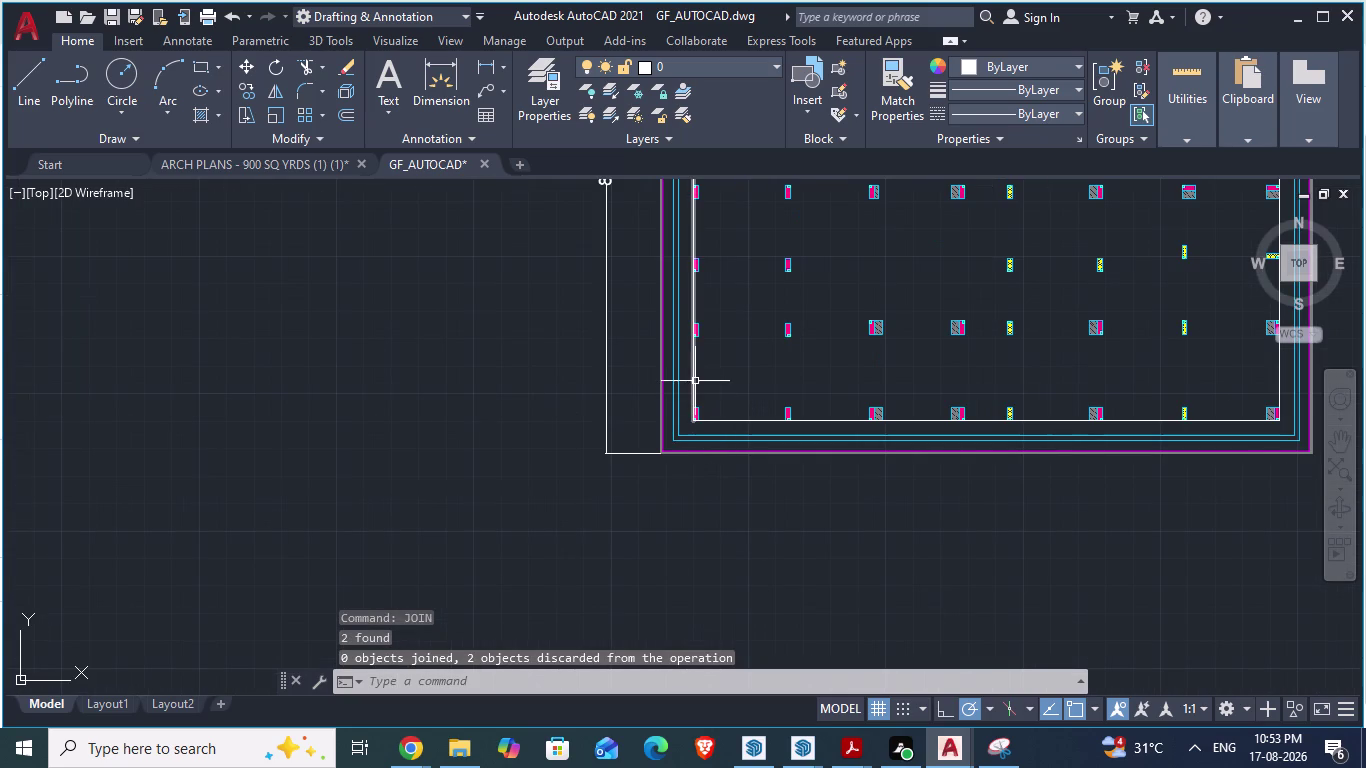
scroll(down, 3)
scroll(up, 3)
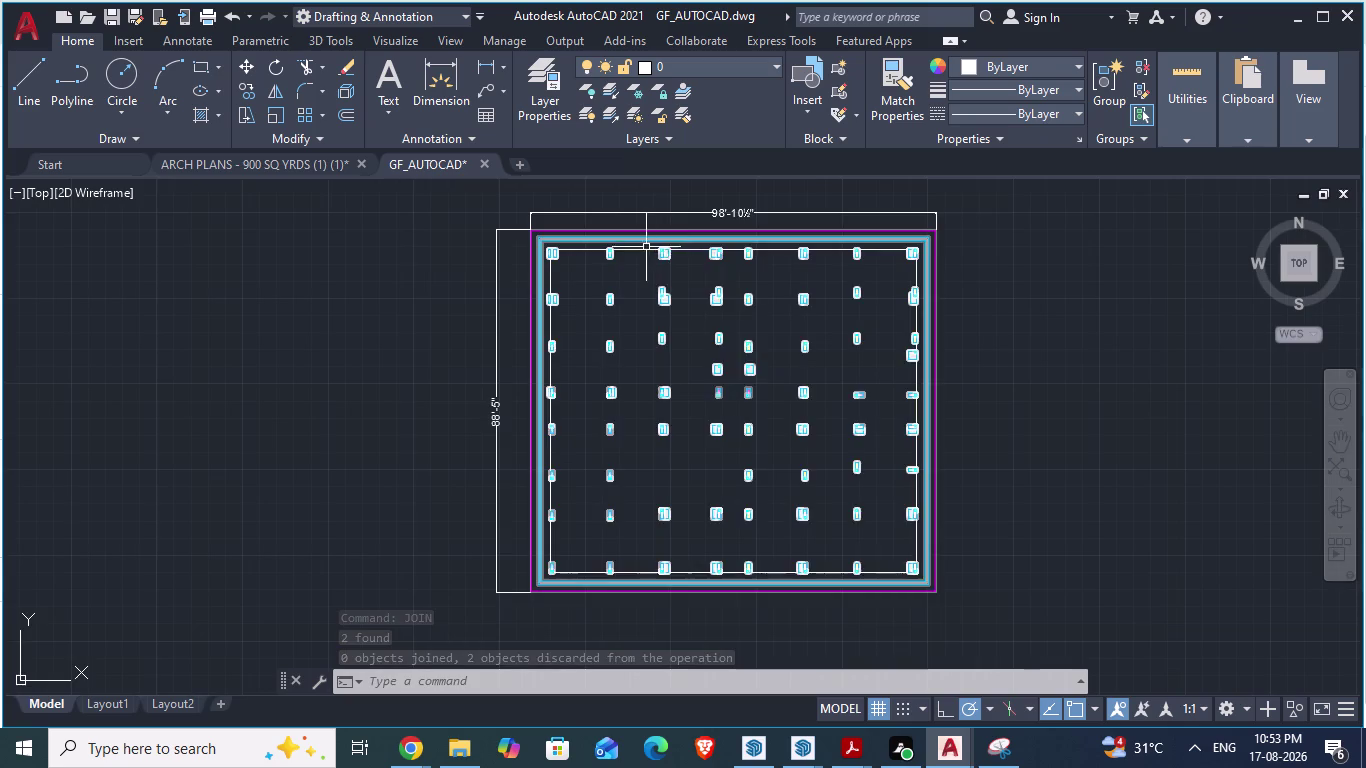
scroll(up, 3)
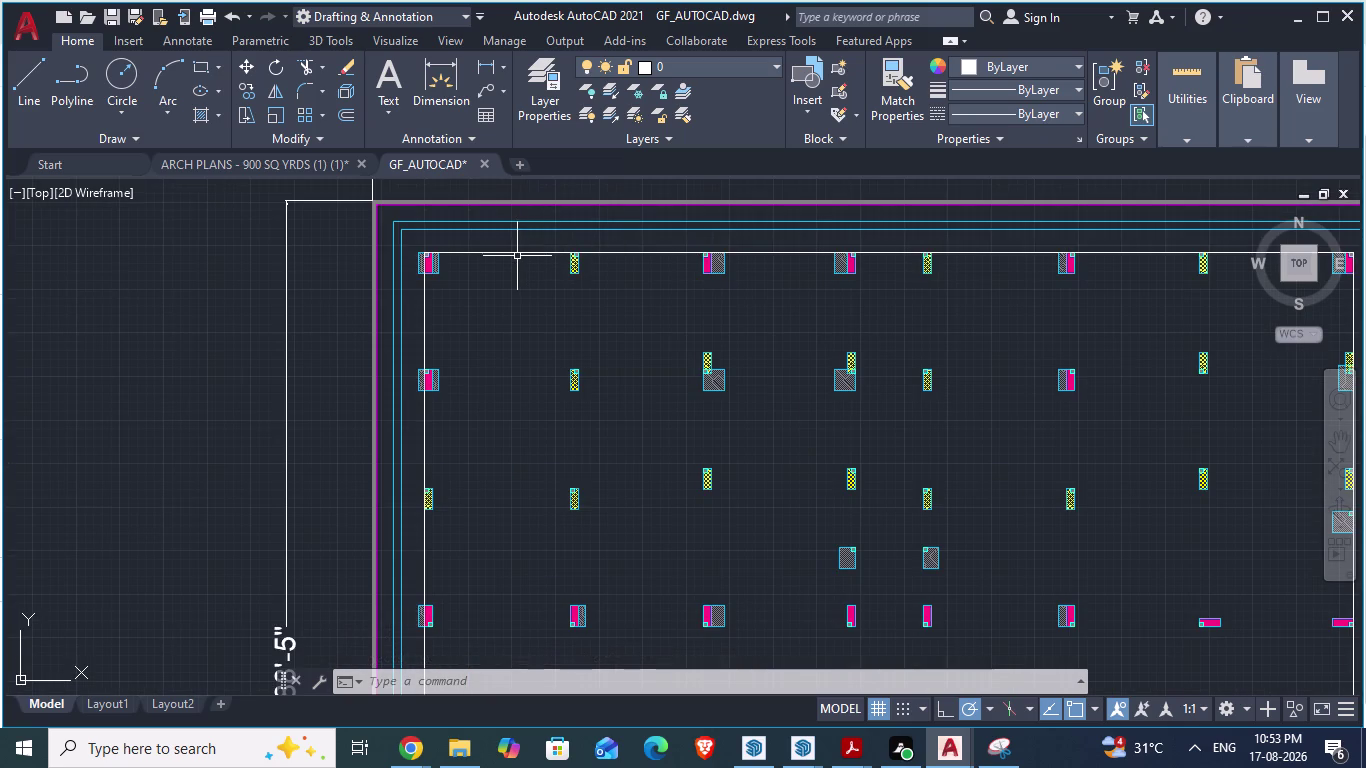
click(518, 253)
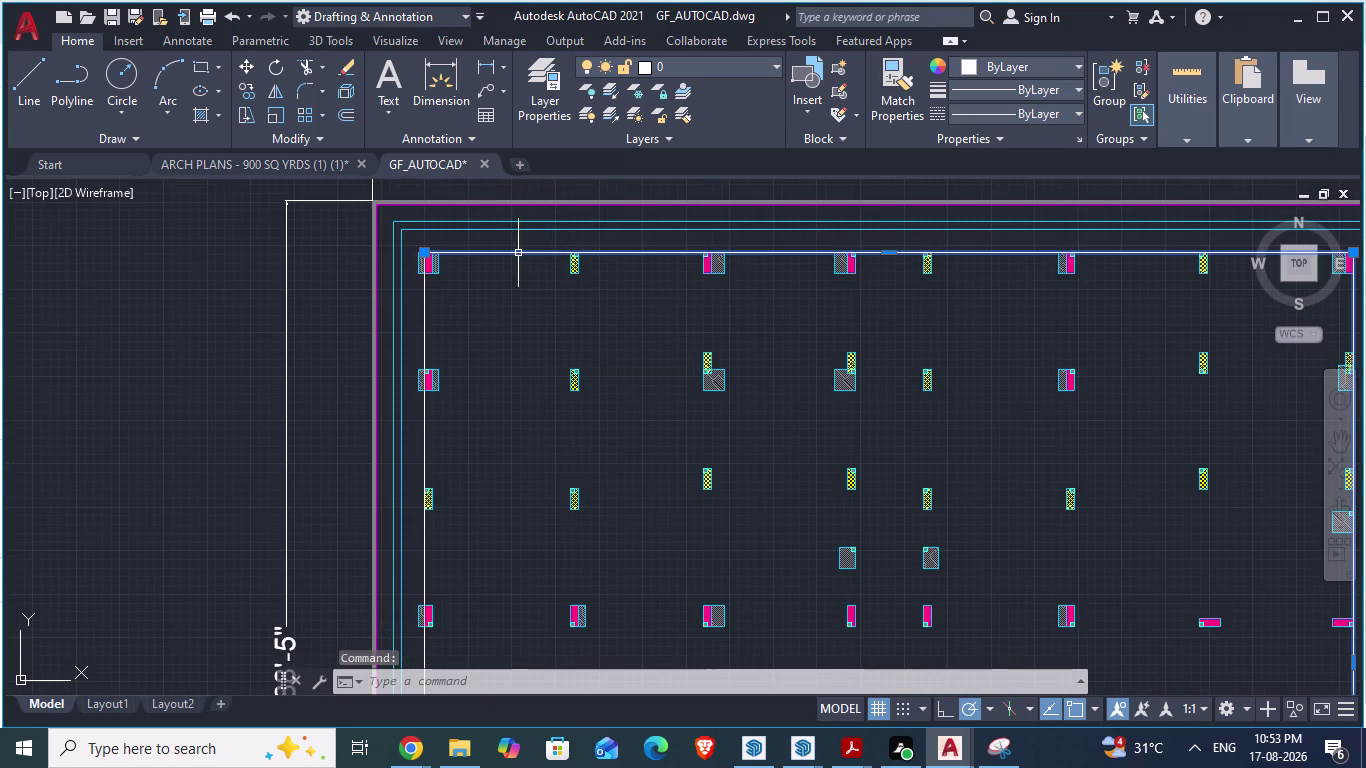
Erase the top and left boundary lines and save the drawing.
key(Delete)
click(420, 320)
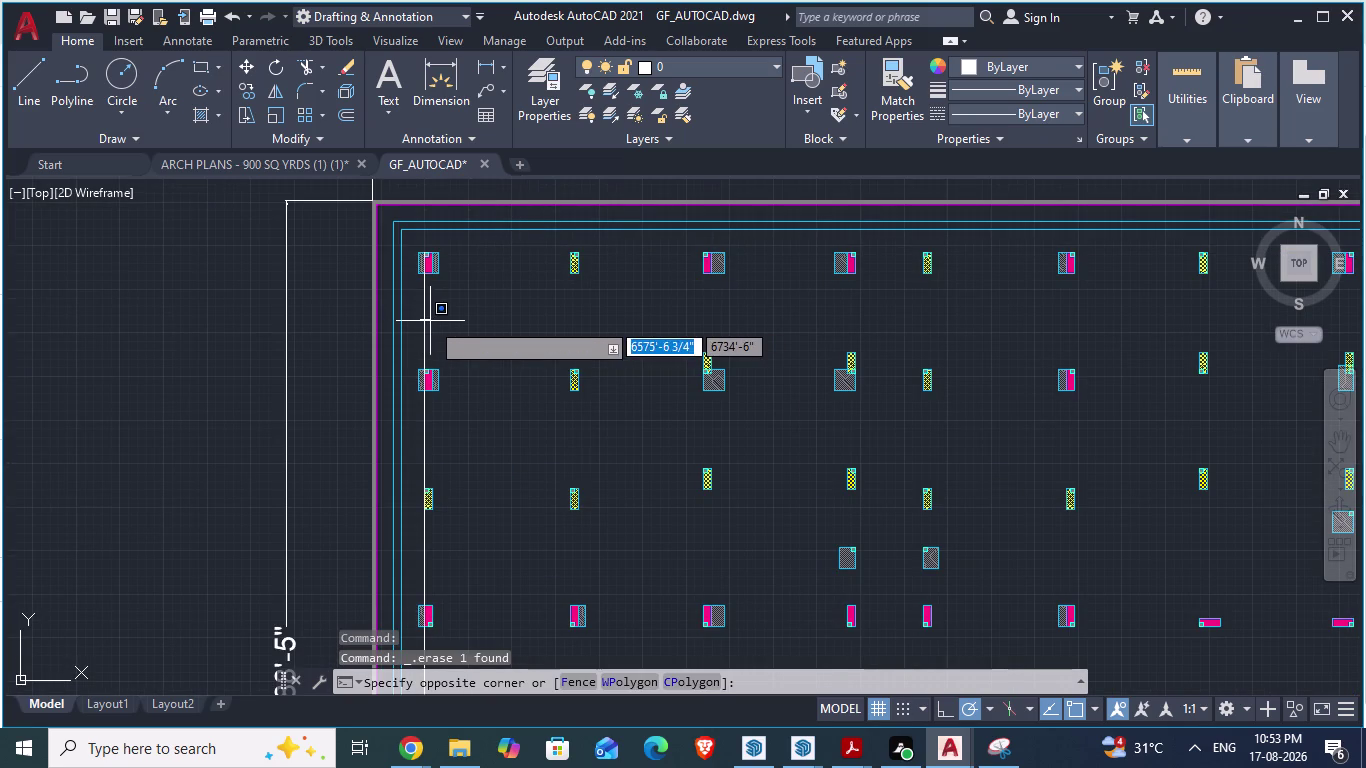
click(423, 321)
click(424, 321)
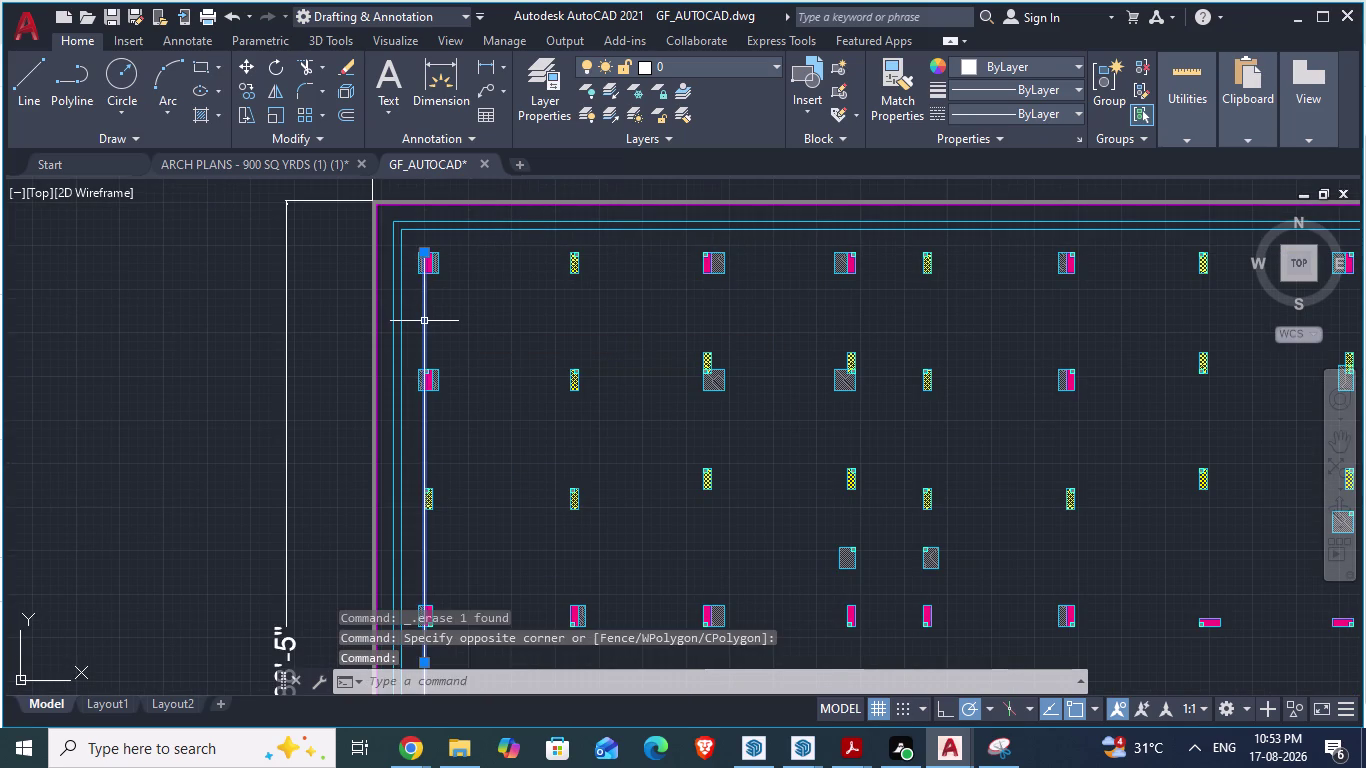
key(Delete)
scroll(down, 3)
scroll(up, 3)
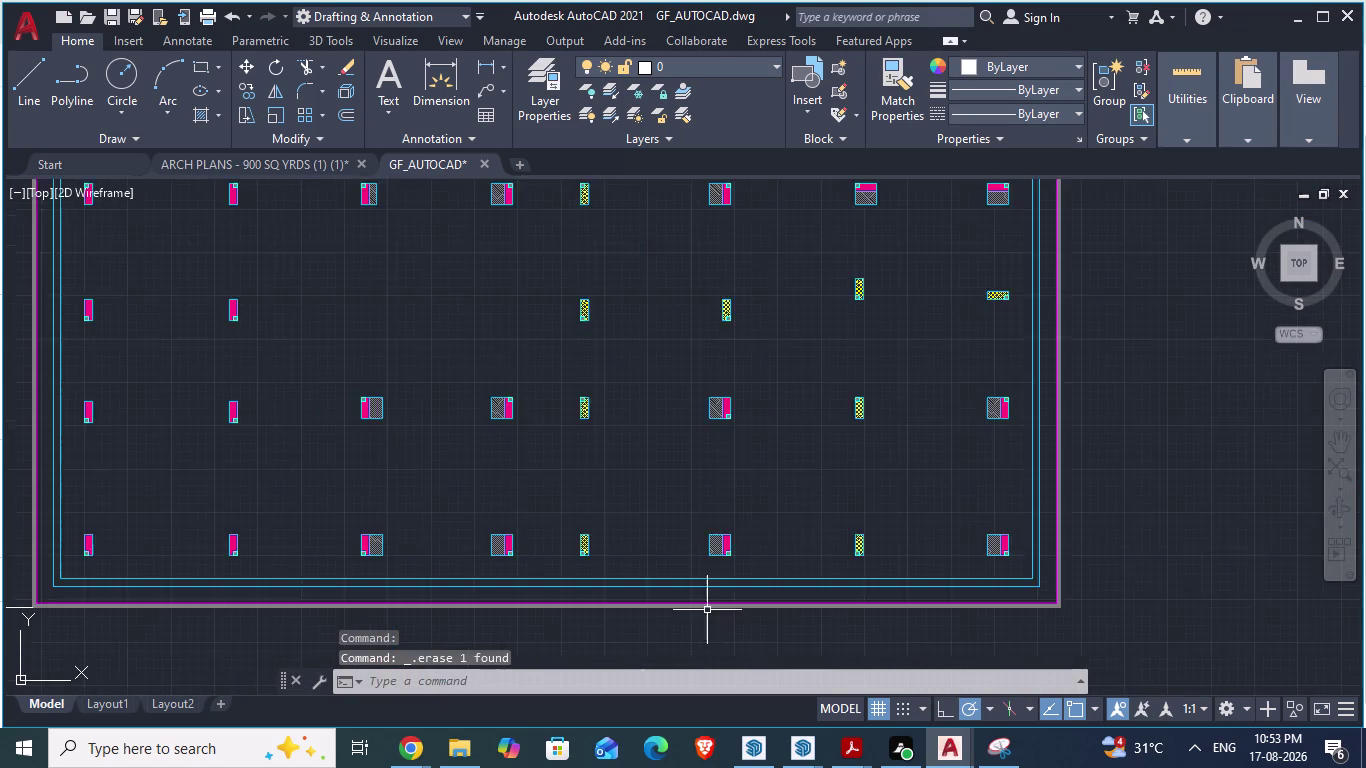
scroll(up, 3)
scroll(down, 3)
key(ctrl+s)
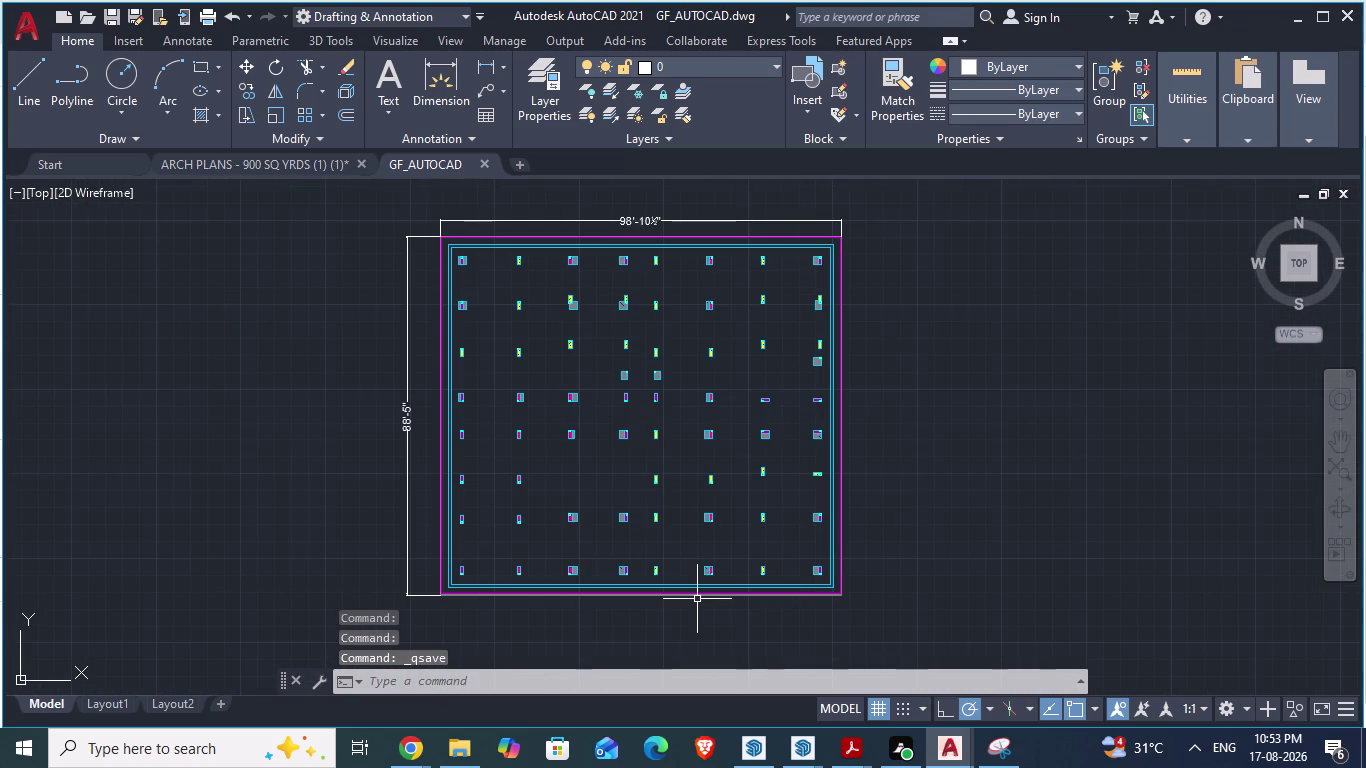
Draw a rectangle from the top-left to bottom-right column corner, then erase it.
text(rec)
key(Return)
scroll(up, 3)
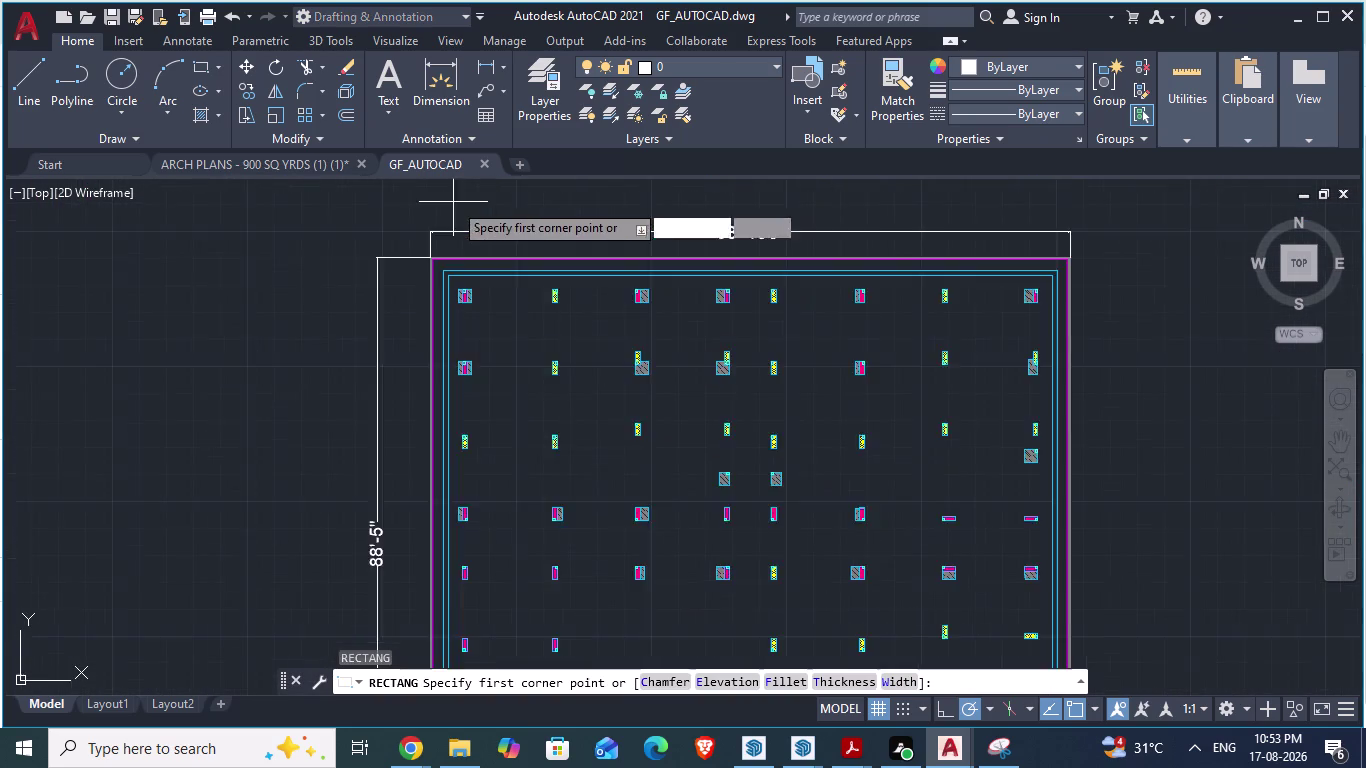
scroll(up, 3)
scroll(up, 3)
click(447, 277)
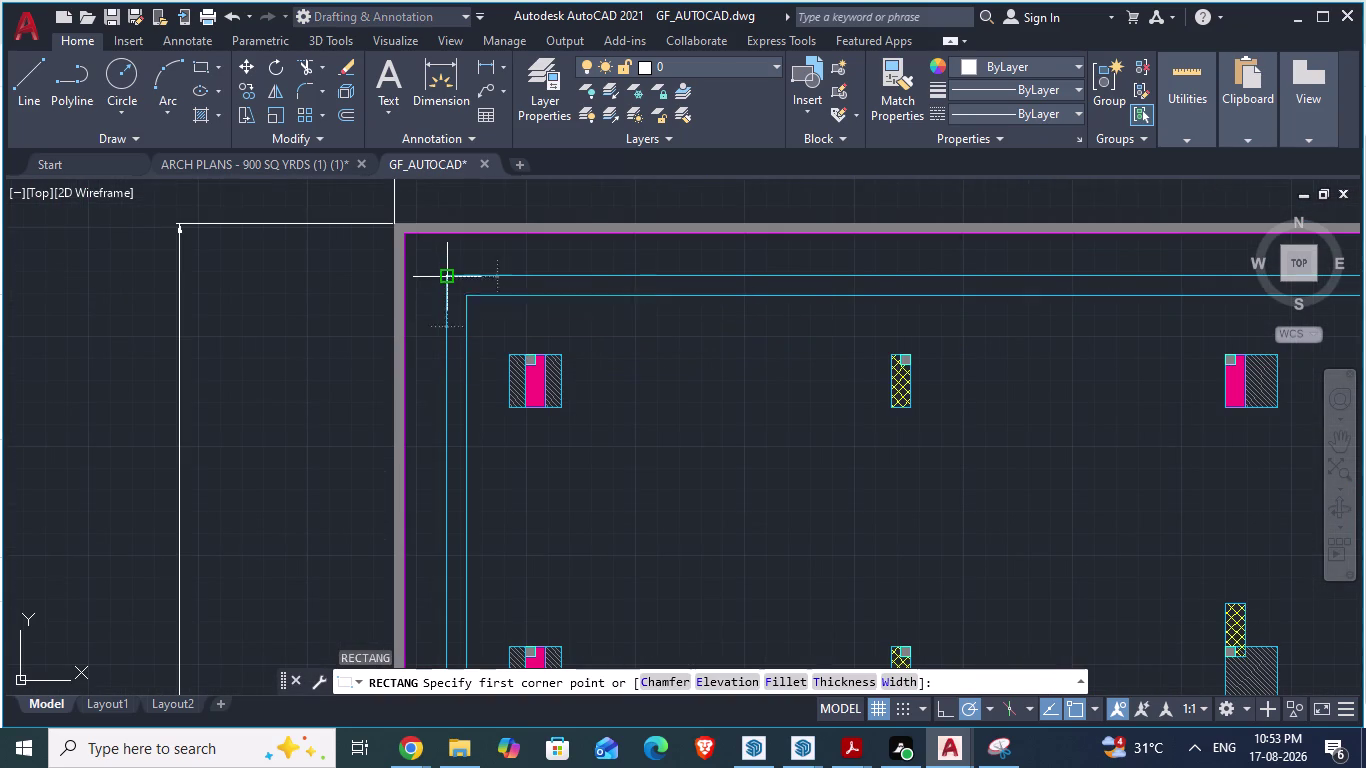
scroll(down, 3)
scroll(up, 3)
scroll(up, 3)
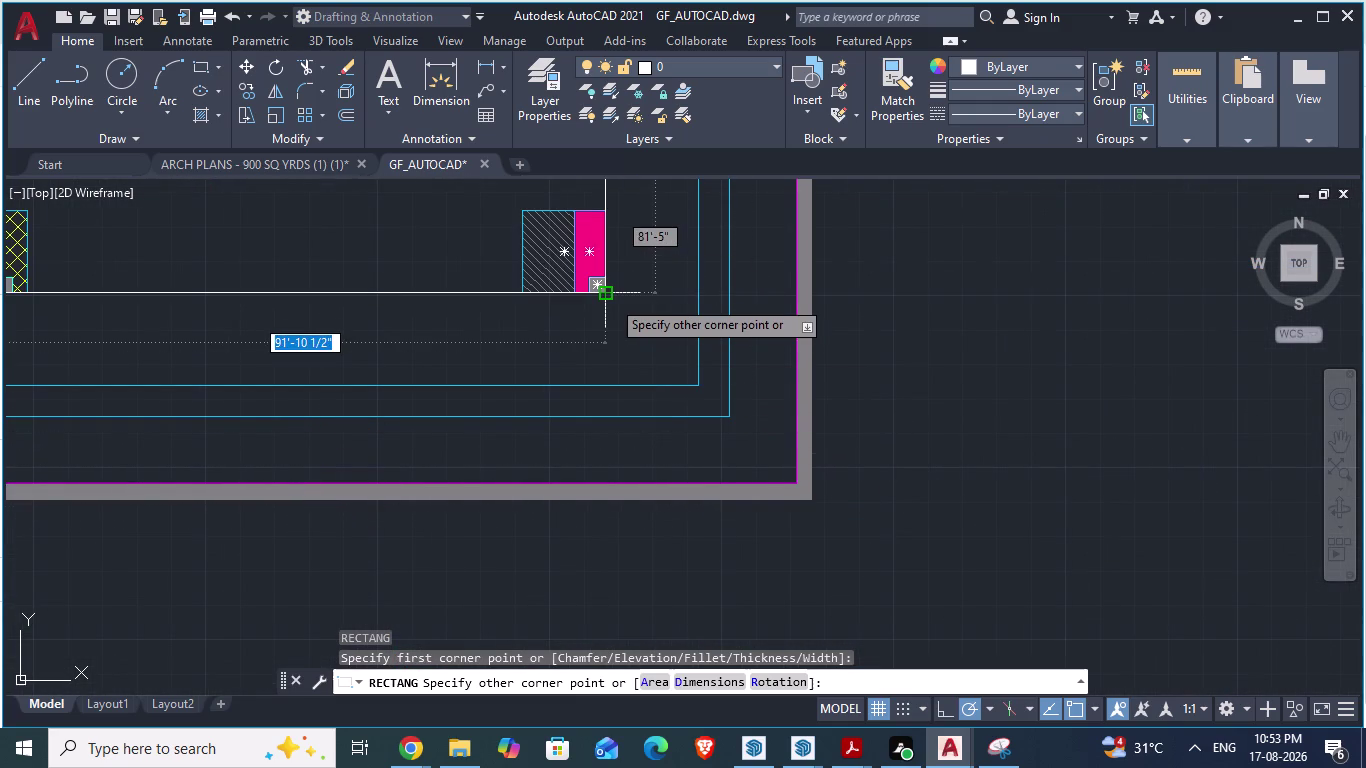
click(611, 299)
scroll(down, 3)
scroll(down, 3)
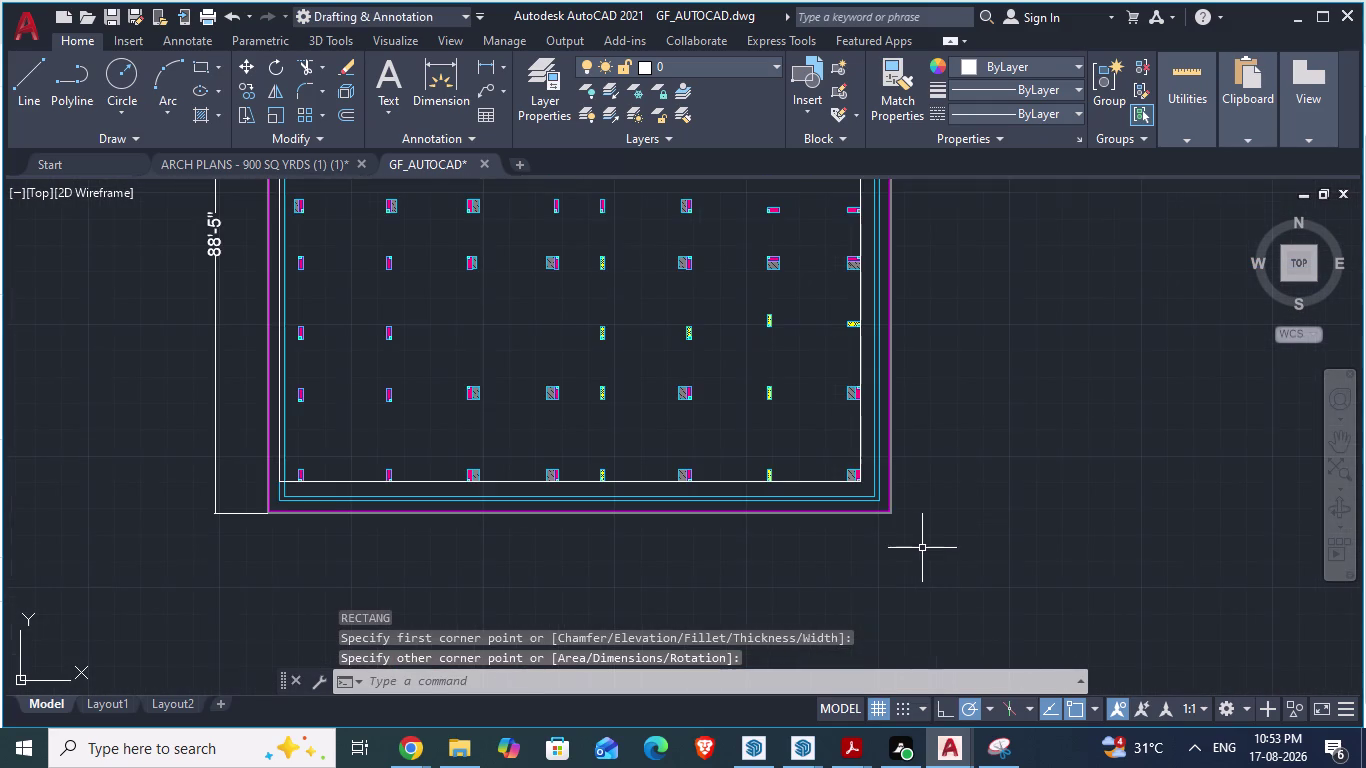
scroll(down, 3)
scroll(up, 3)
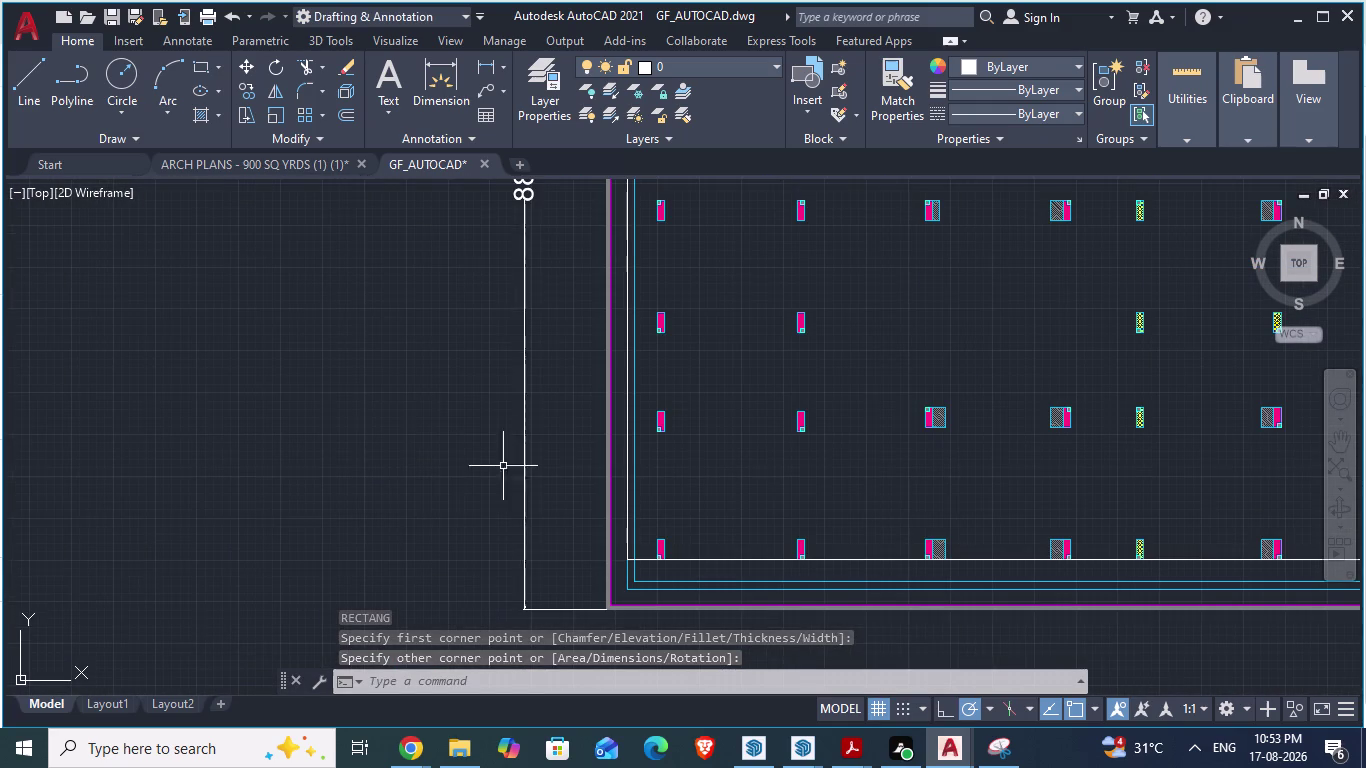
click(760, 559)
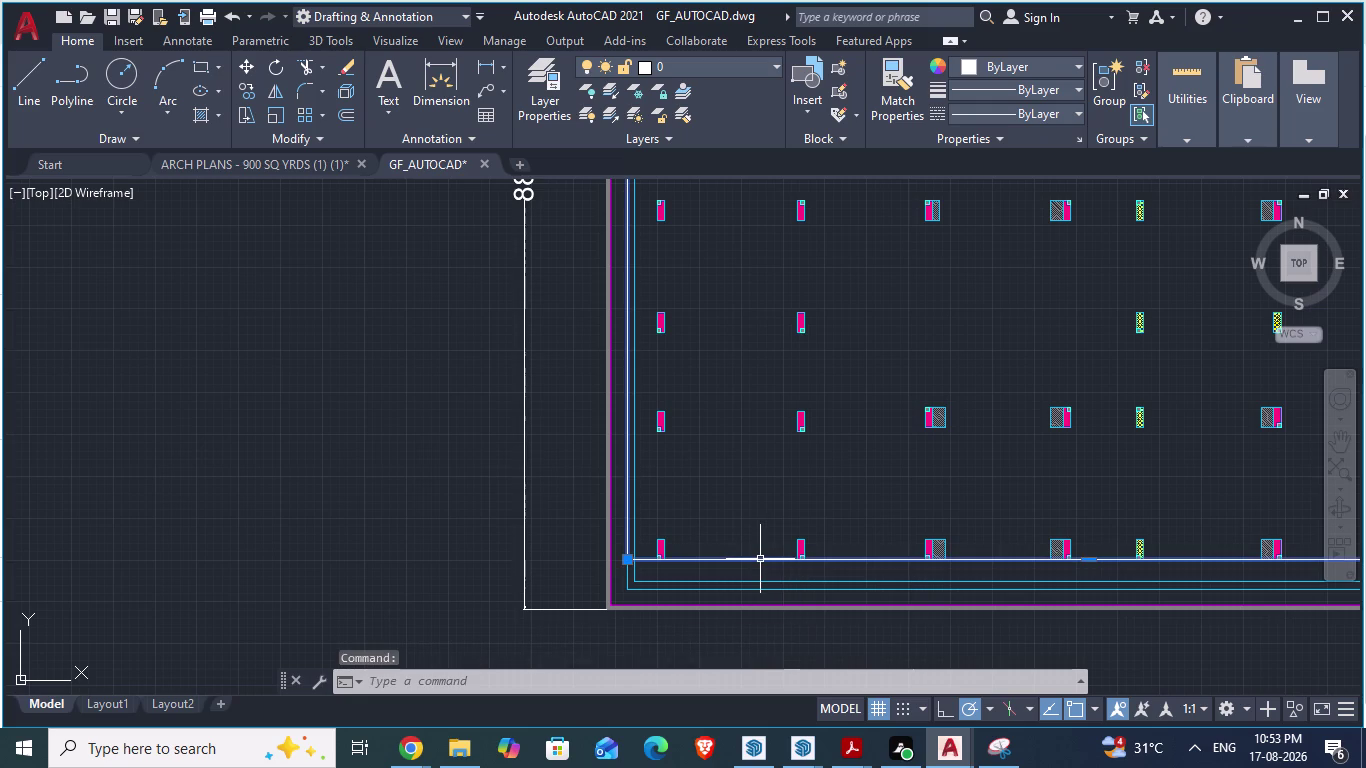
key(Delete)
Redraw the rectangle with REC through the top-left and bottom-right outer column corners.
scroll(down, 3)
scroll(up, 3)
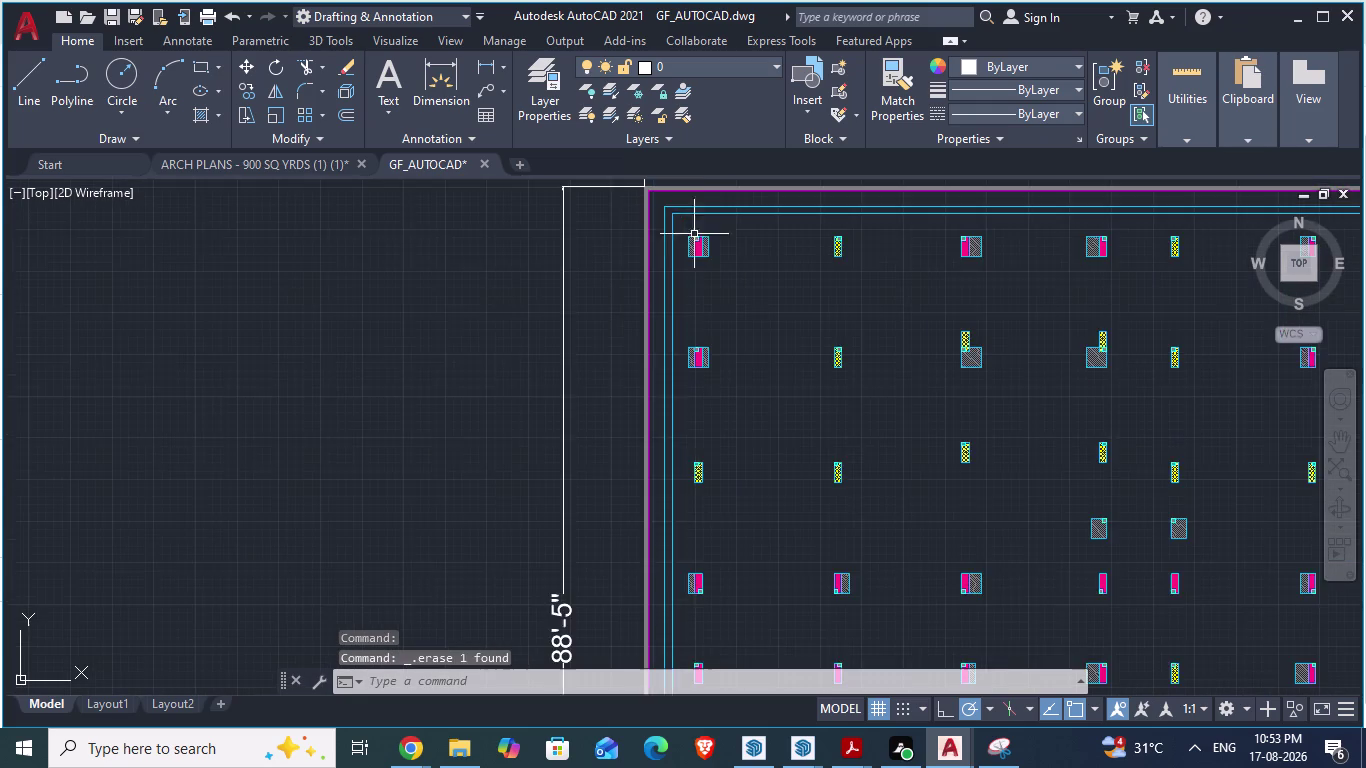
scroll(up, 3)
text(r)
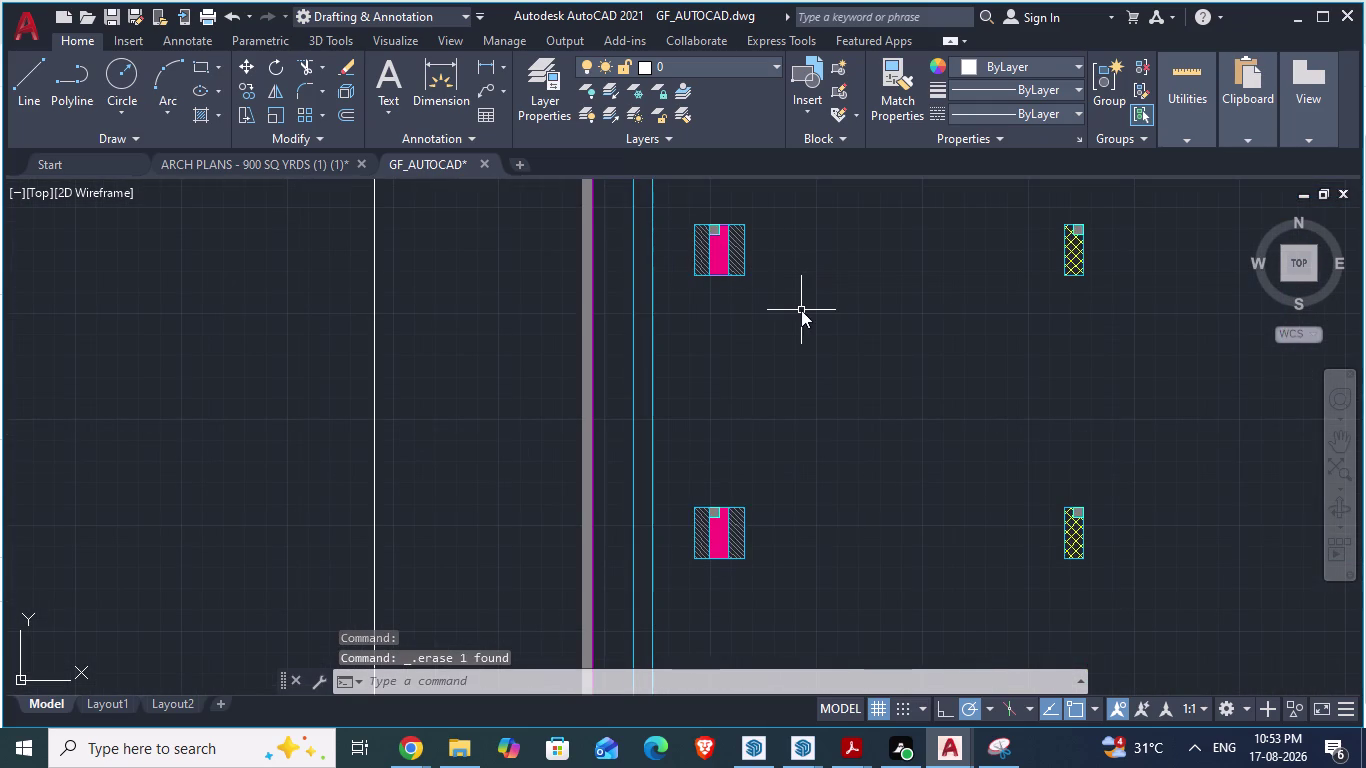
text(e)
key(c)
key(Return)
scroll(up, 3)
scroll(up, 3)
click(593, 249)
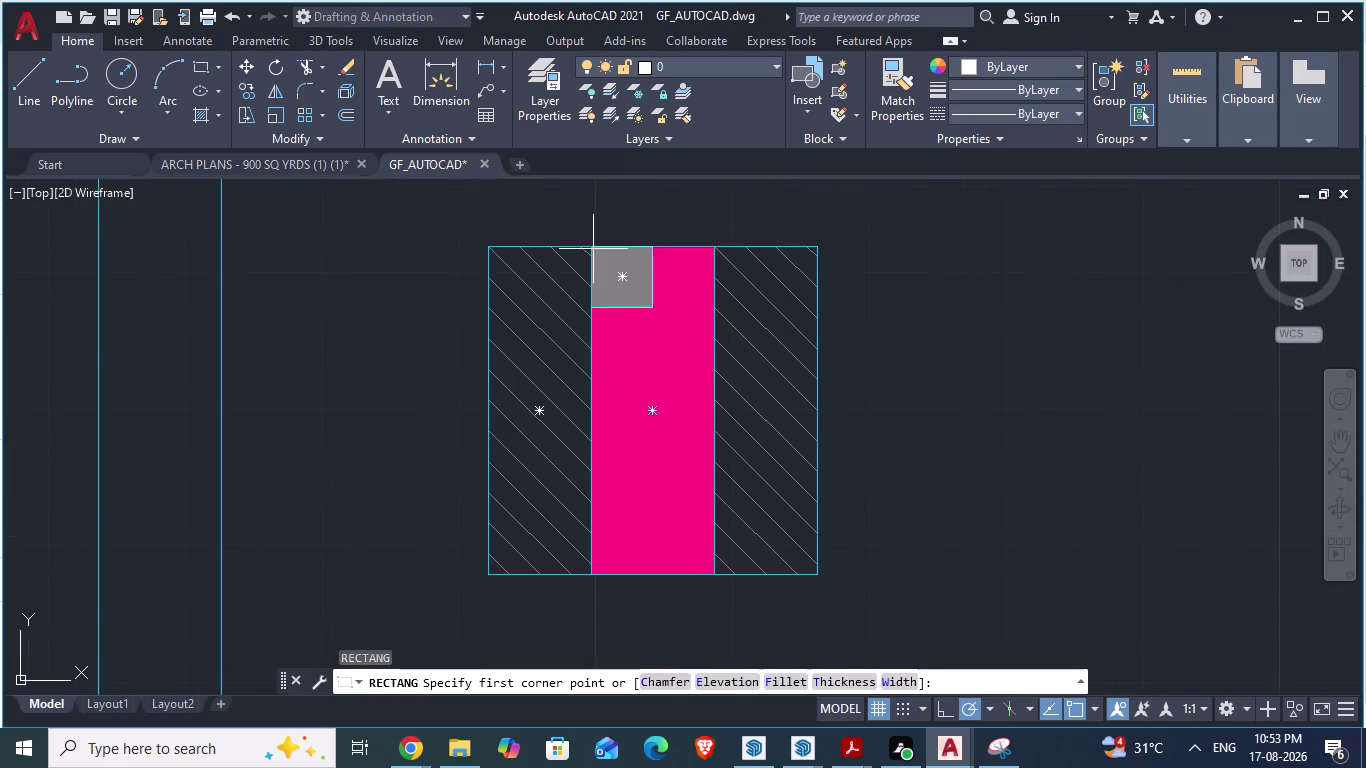
scroll(down, 3)
scroll(down, 3)
scroll(down, 3)
scroll(down, 3)
scroll(up, 3)
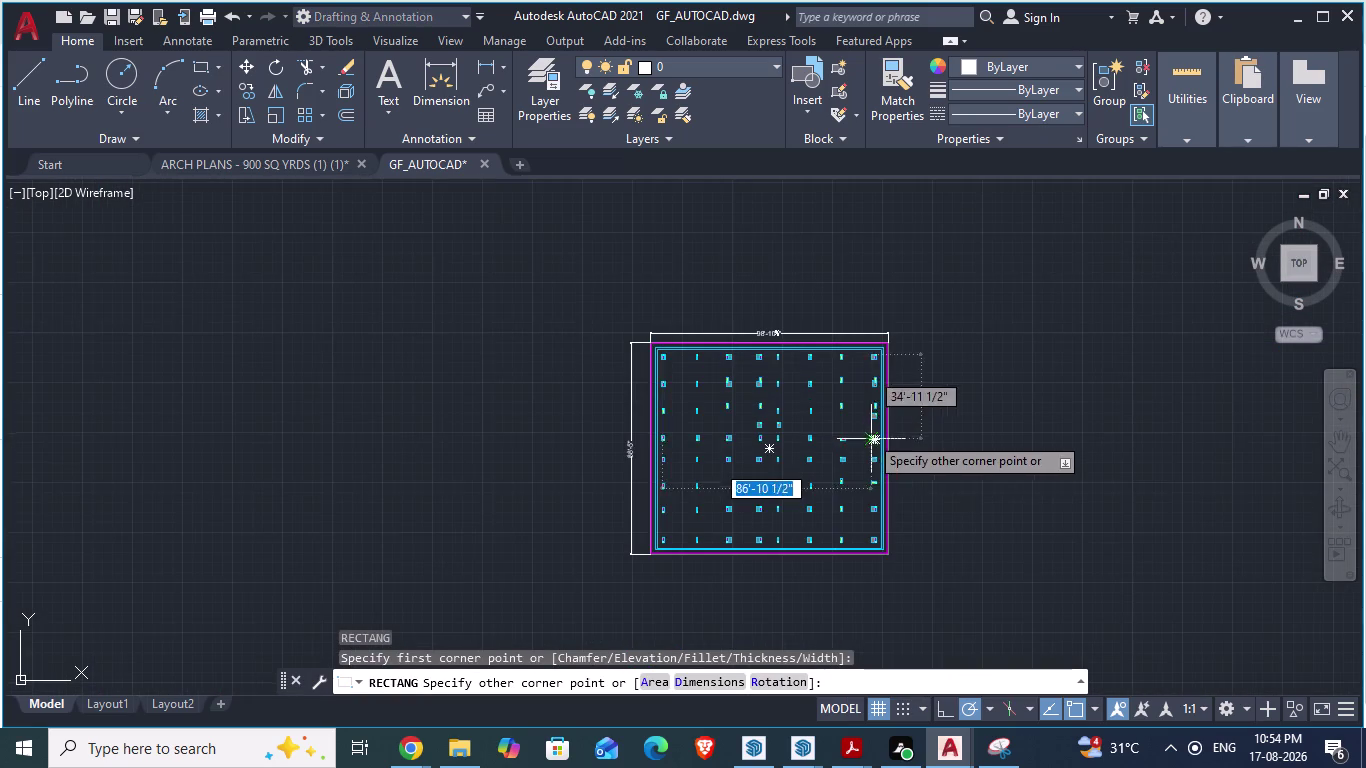
scroll(up, 3)
scroll(up, 3)
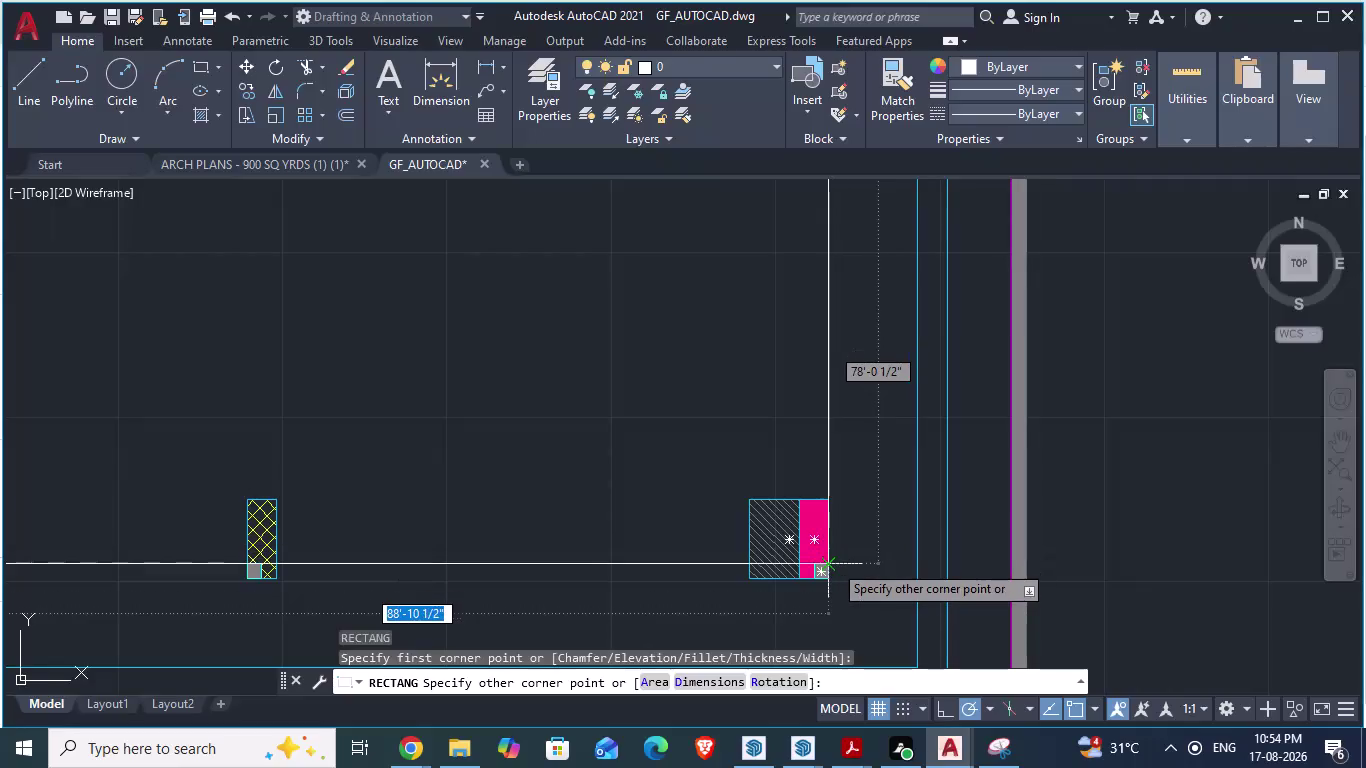
click(828, 582)
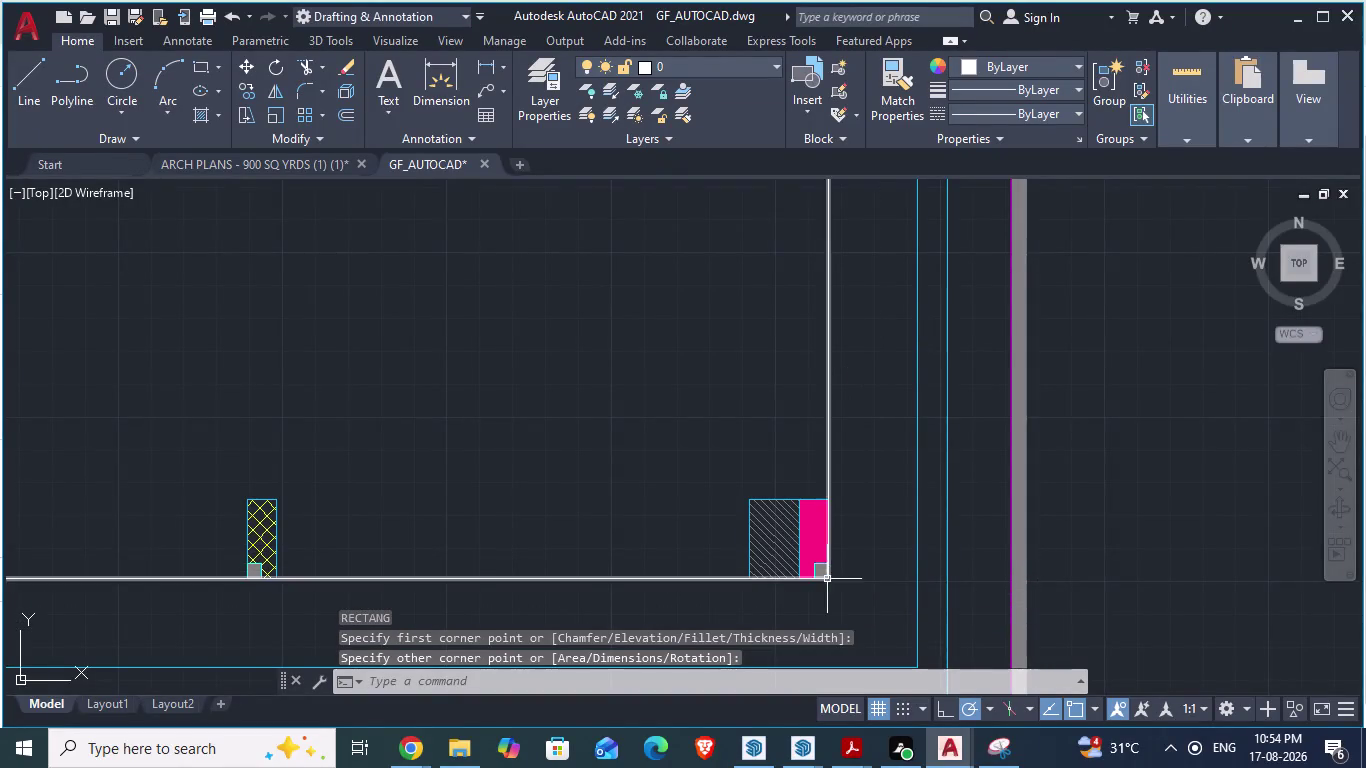
scroll(down, 3)
scroll(down, 3)
scroll(up, 3)
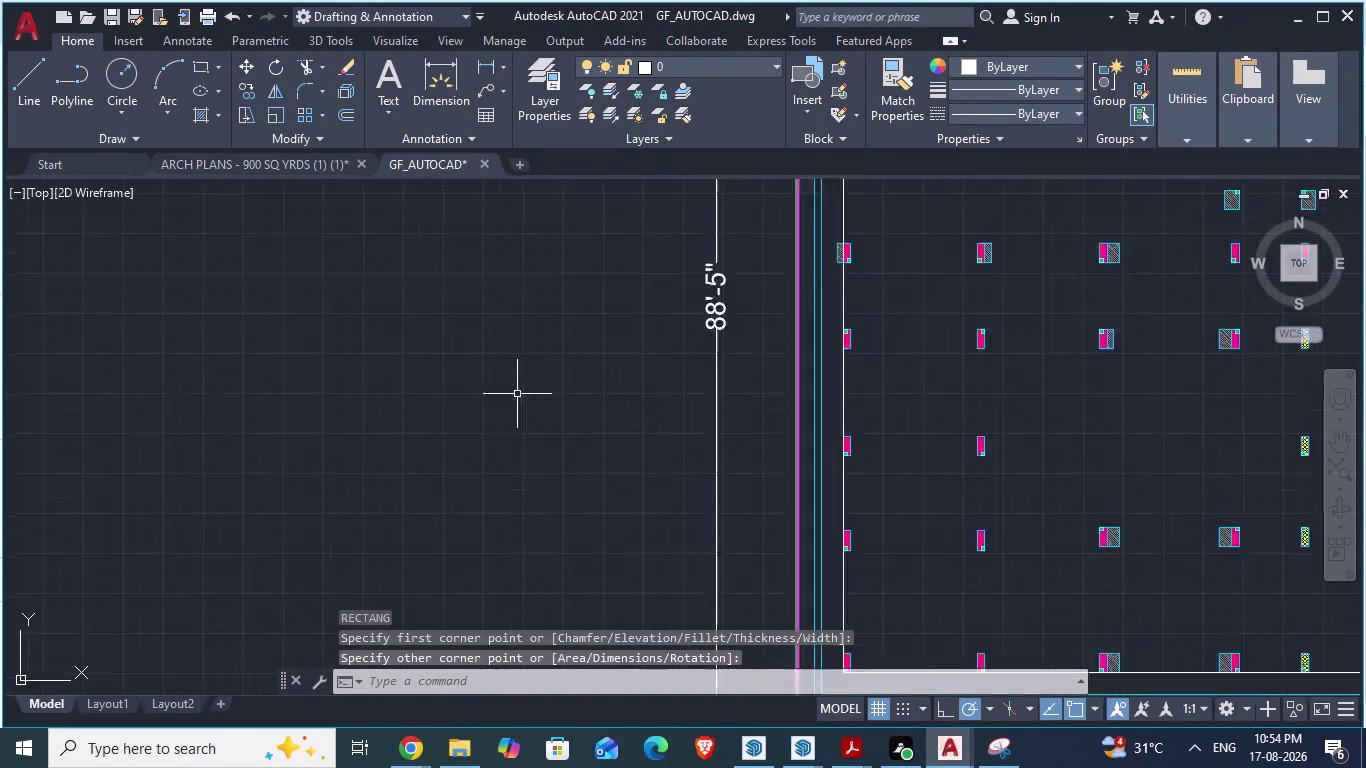
scroll(up, 3)
Turn off dynamic UCS, cancel the command, save, and select the new rectangle.
key(ctrl+d)
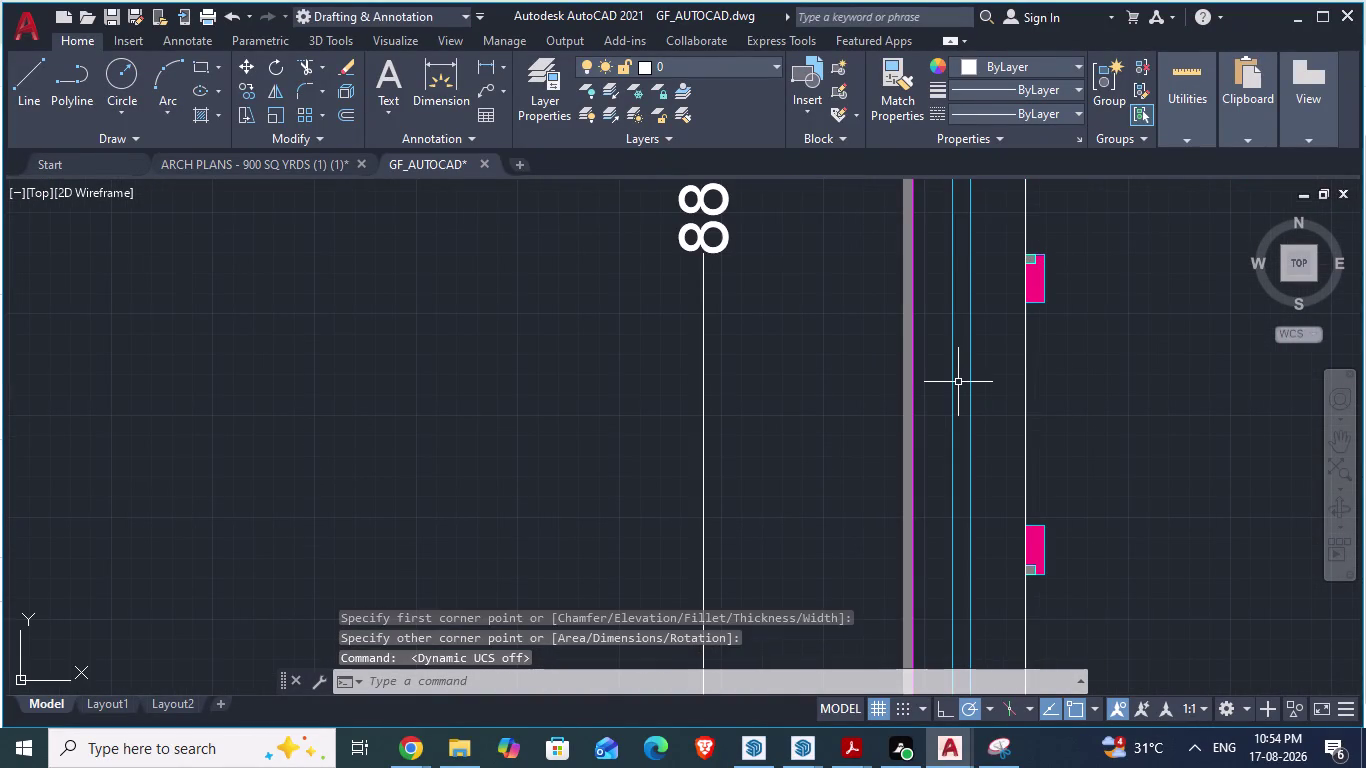
key(Escape)
key(ctrl+s)
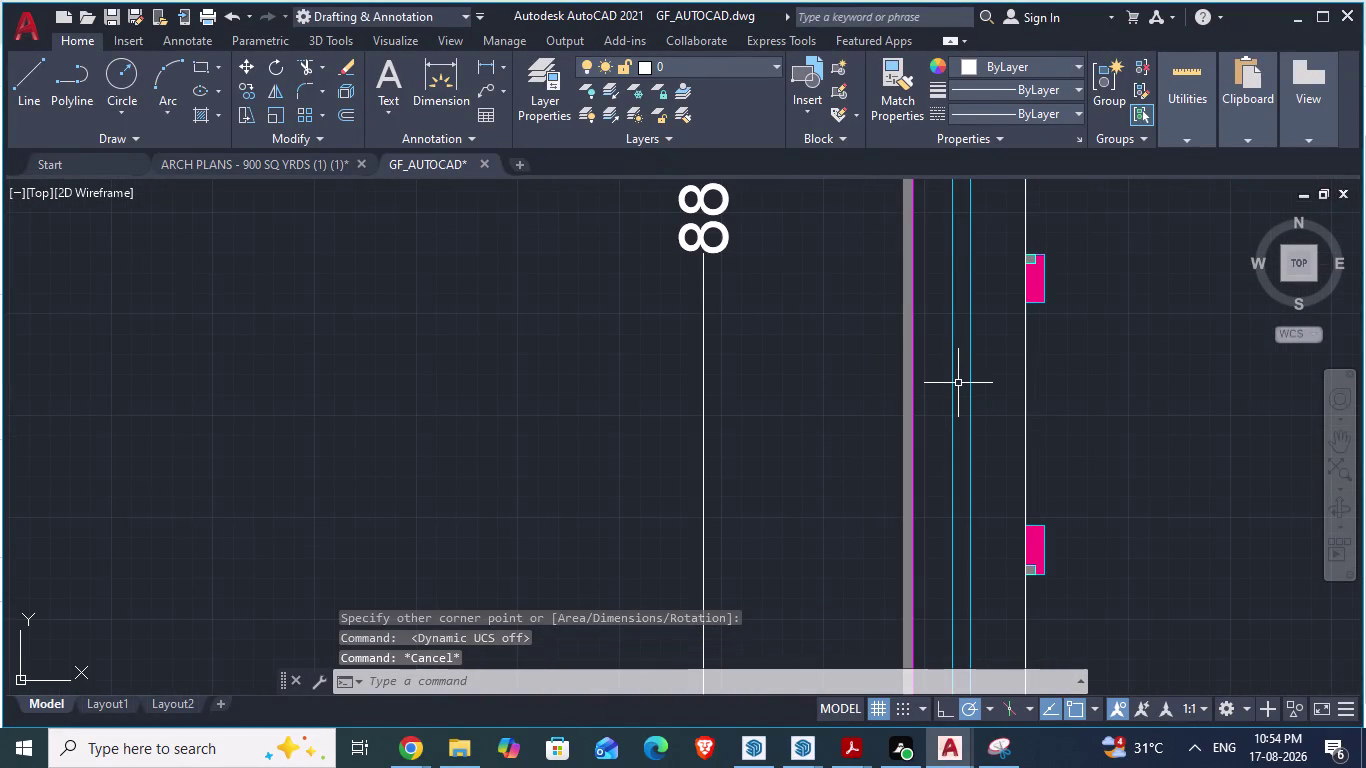
scroll(down, 3)
scroll(up, 3)
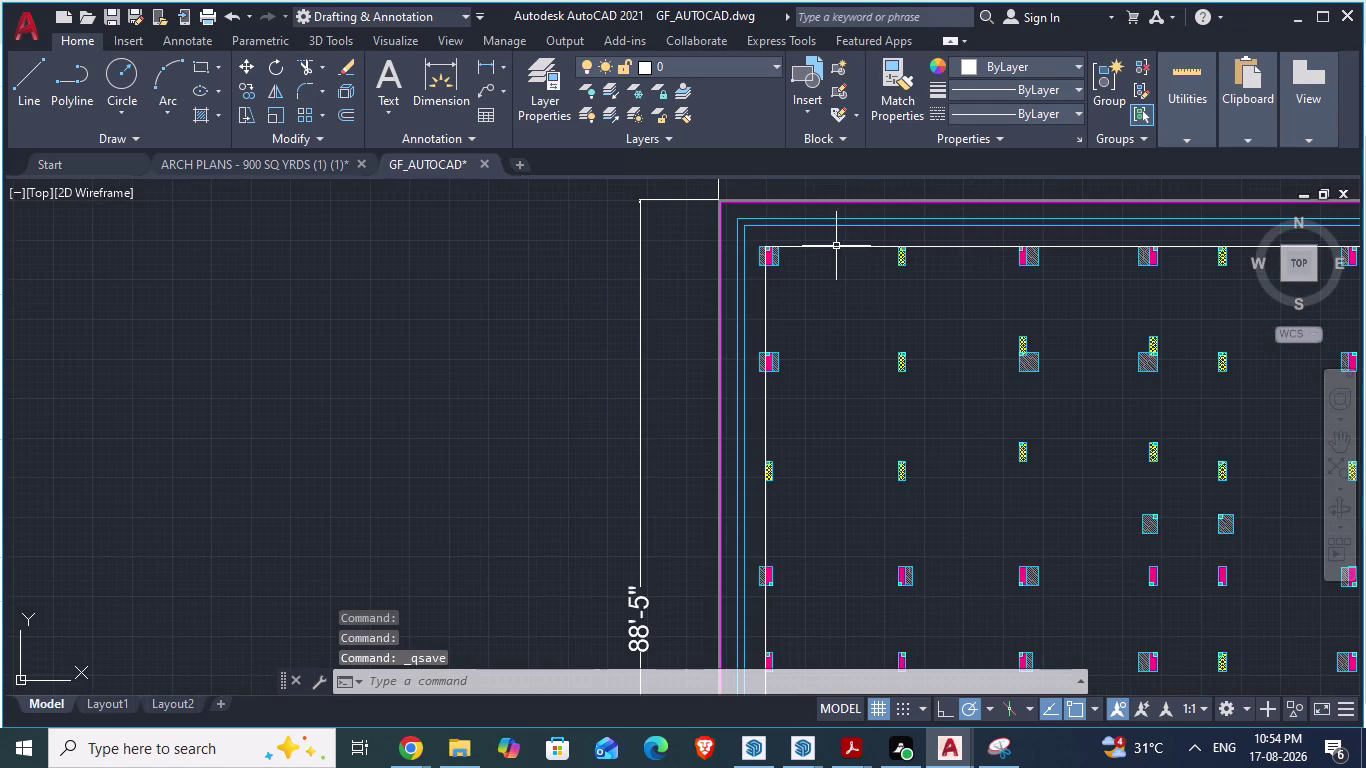
click(836, 246)
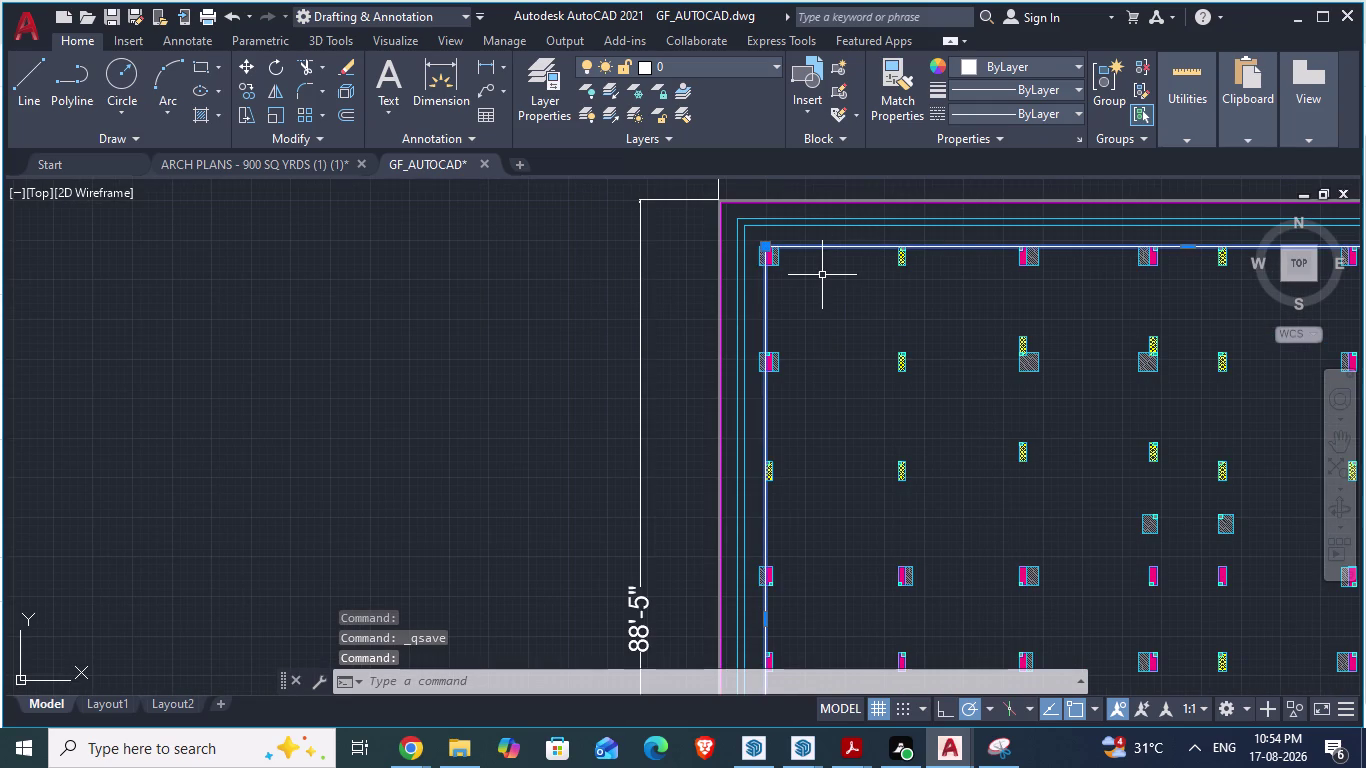
Offset the top line 9" downward, then switch to the ARCH PLANS drawing.
key(o)
key(Return)
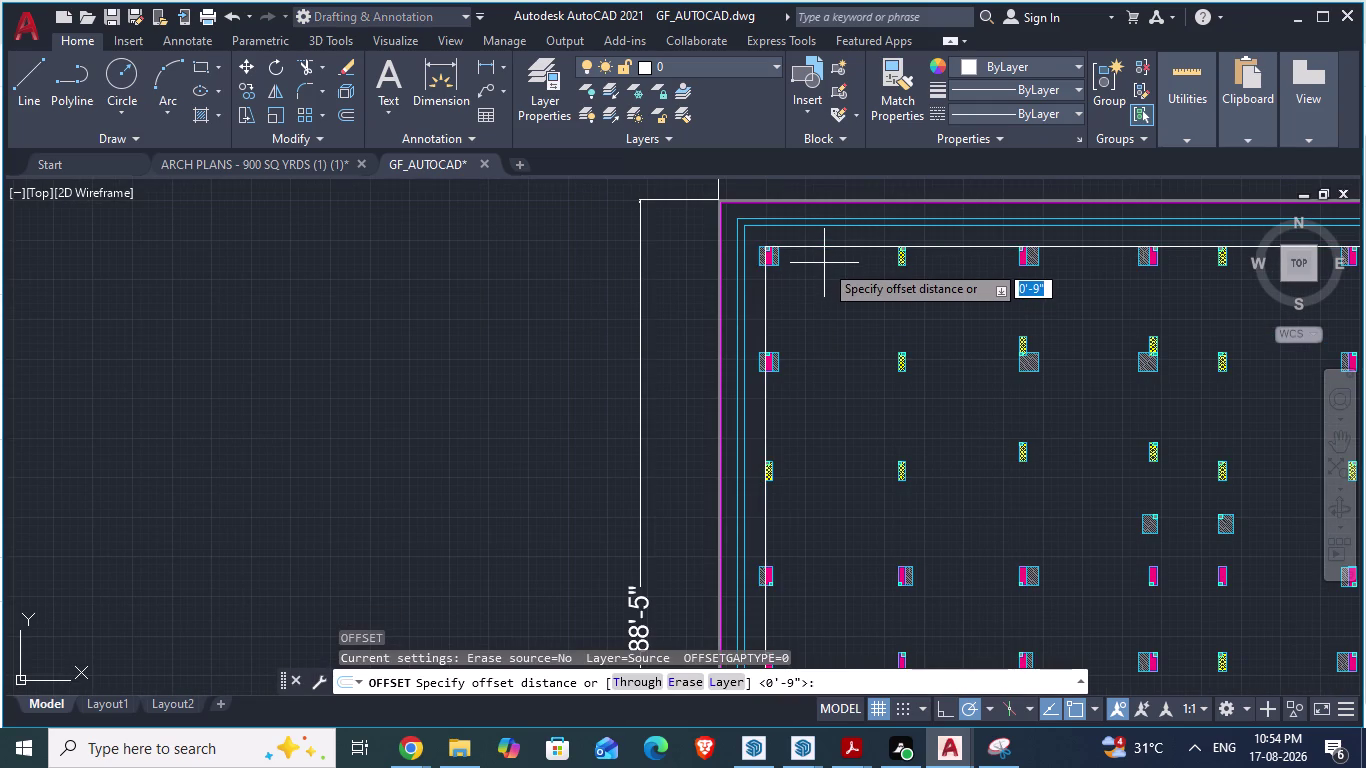
key(9)
key(shift+quotedbl)
key(Return)
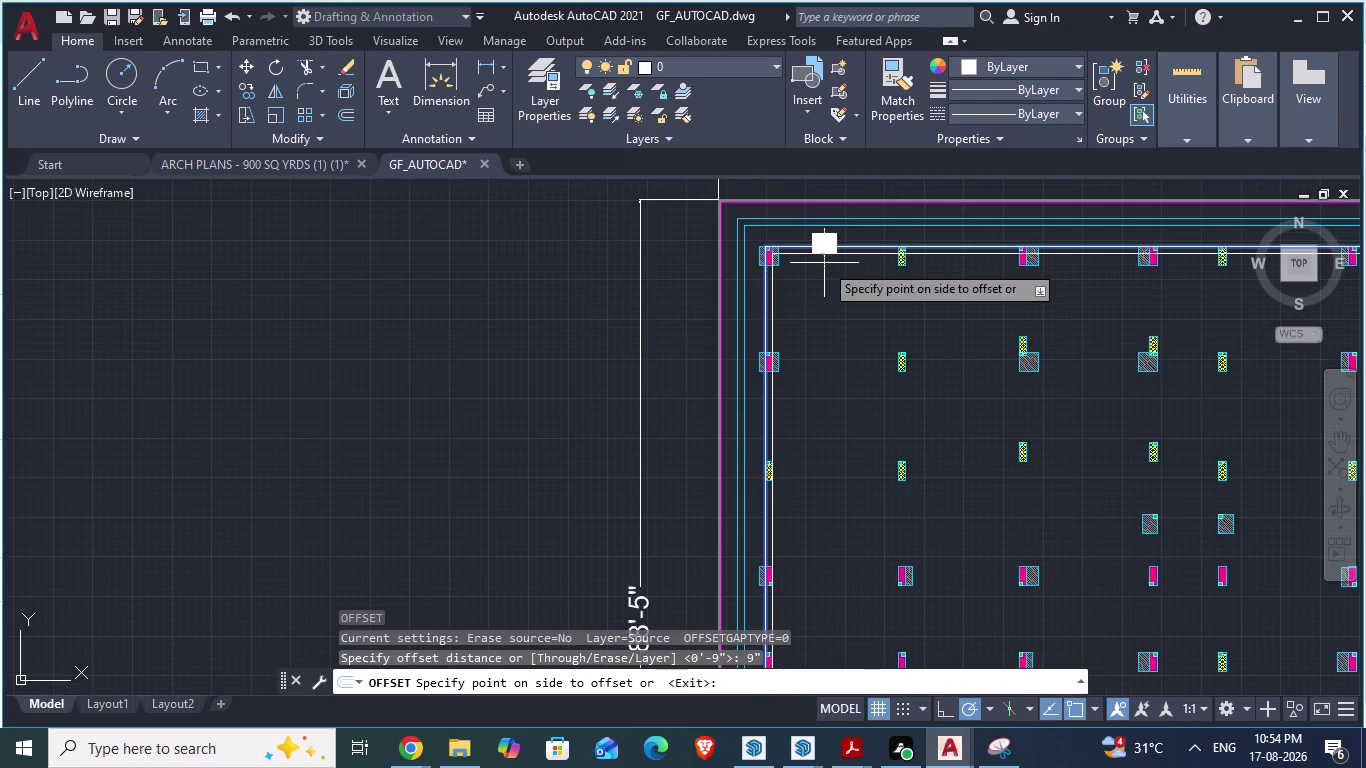
scroll(up, 3)
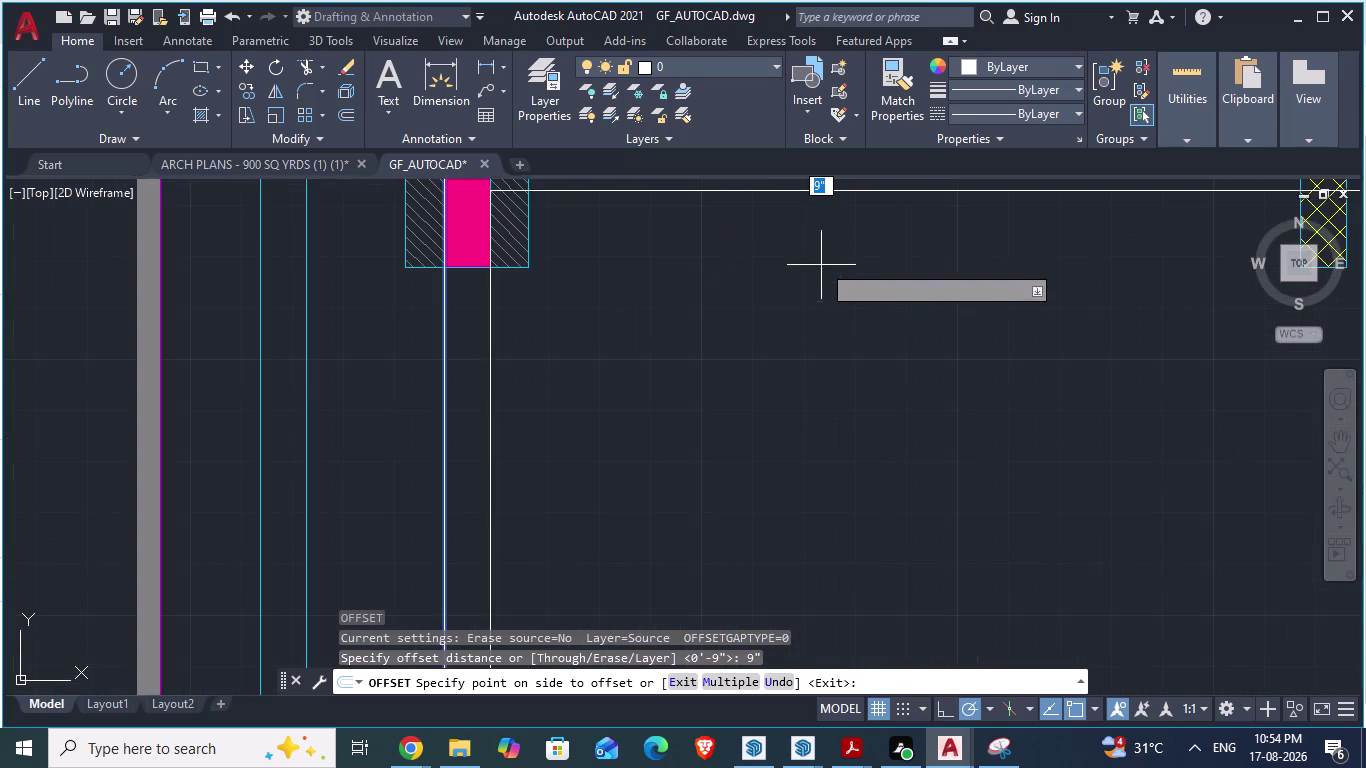
scroll(down, 3)
scroll(down, 3)
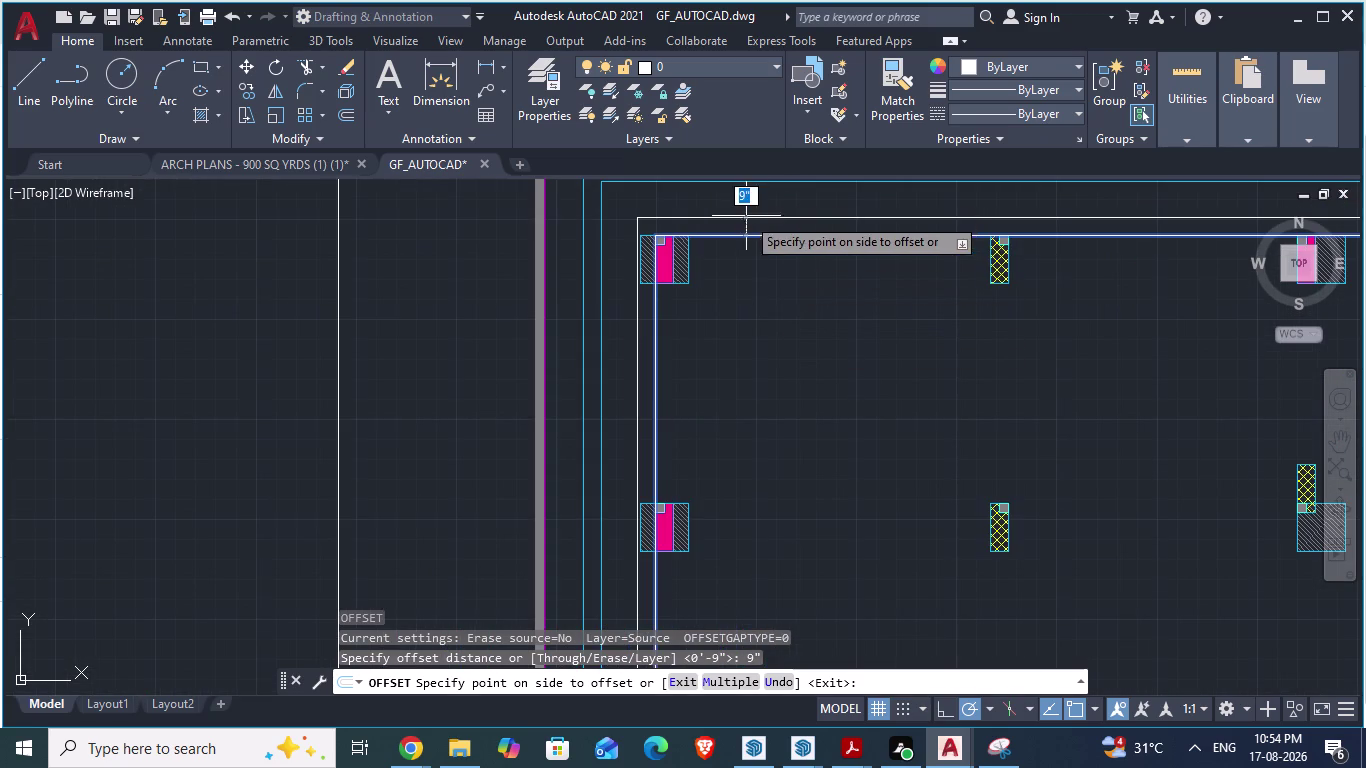
click(743, 259)
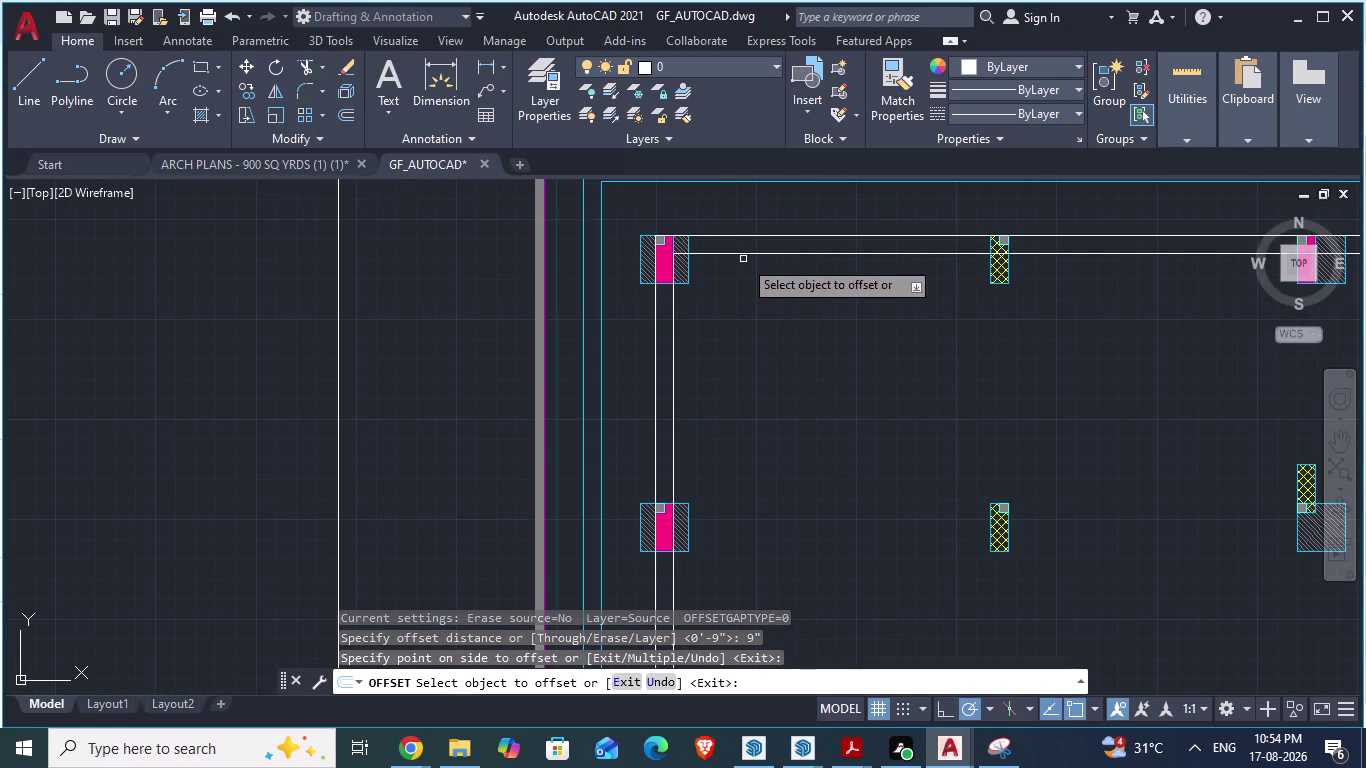
key(Escape)
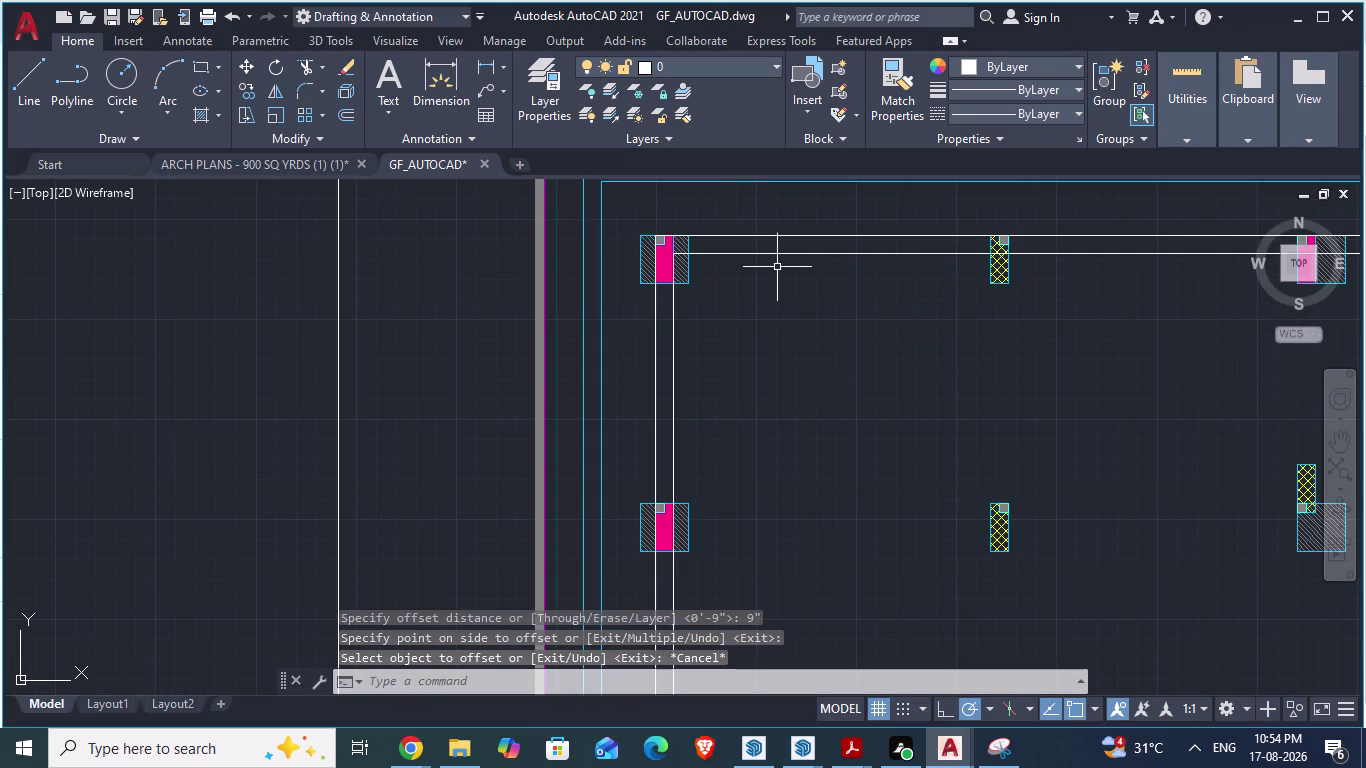
click(279, 165)
scroll(down, 3)
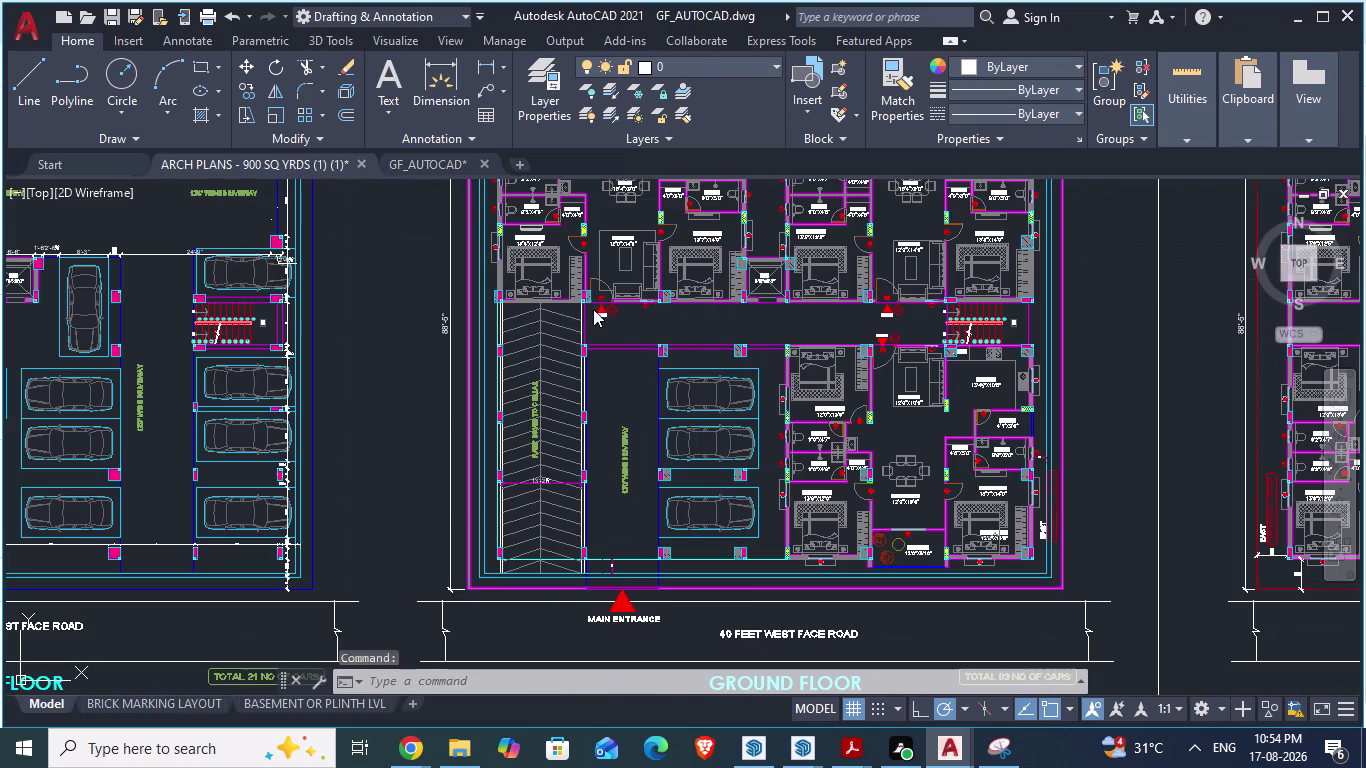
Switch to the GF_AUTOCAD drawing and save it.
scroll(down, 3)
scroll(up, 3)
scroll(up, 3)
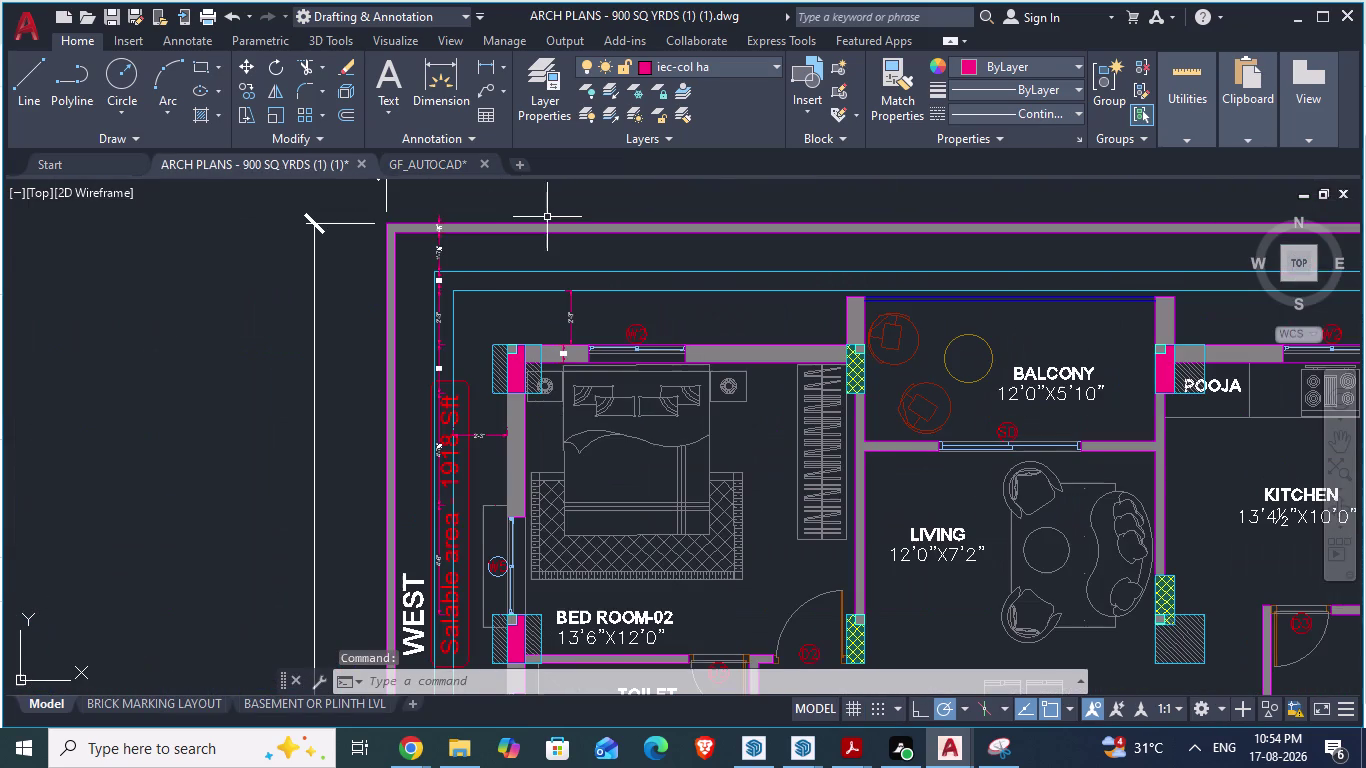
scroll(up, 3)
scroll(up, 3)
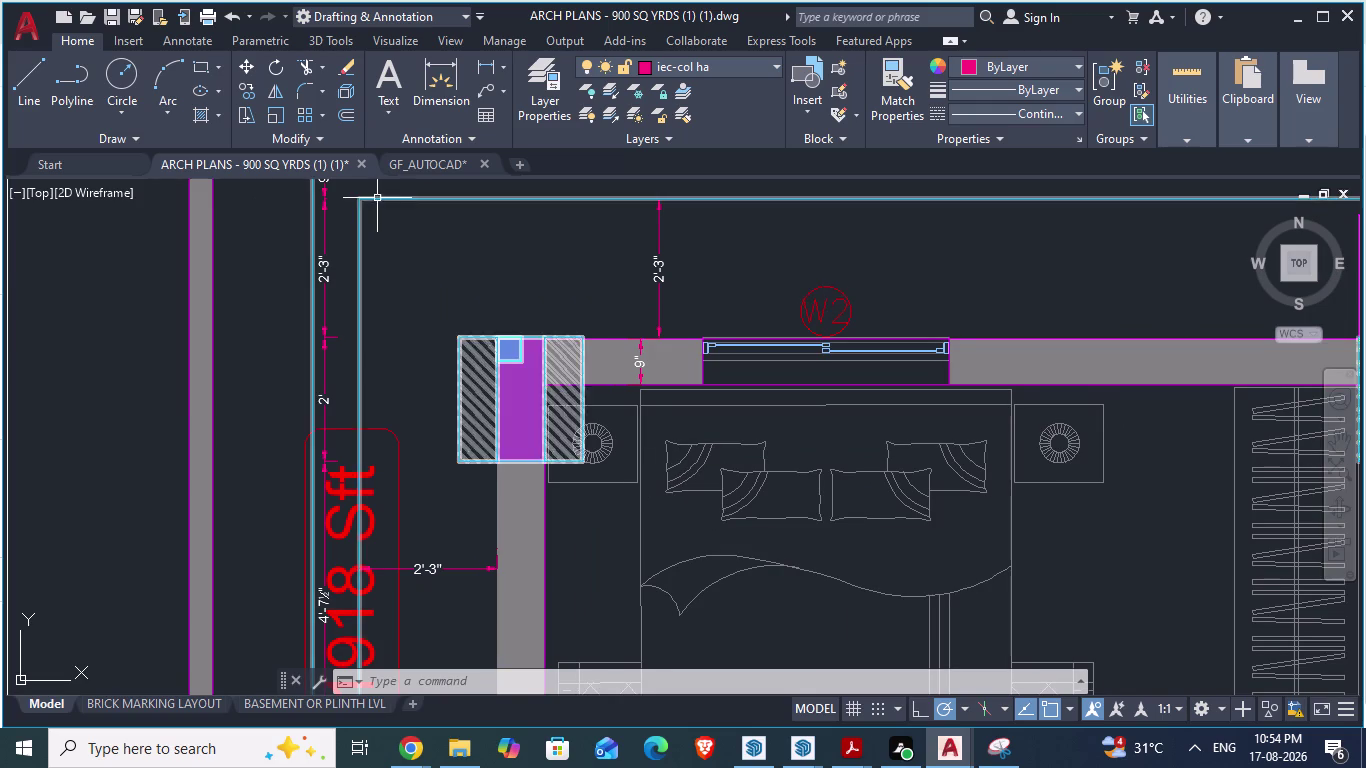
click(416, 160)
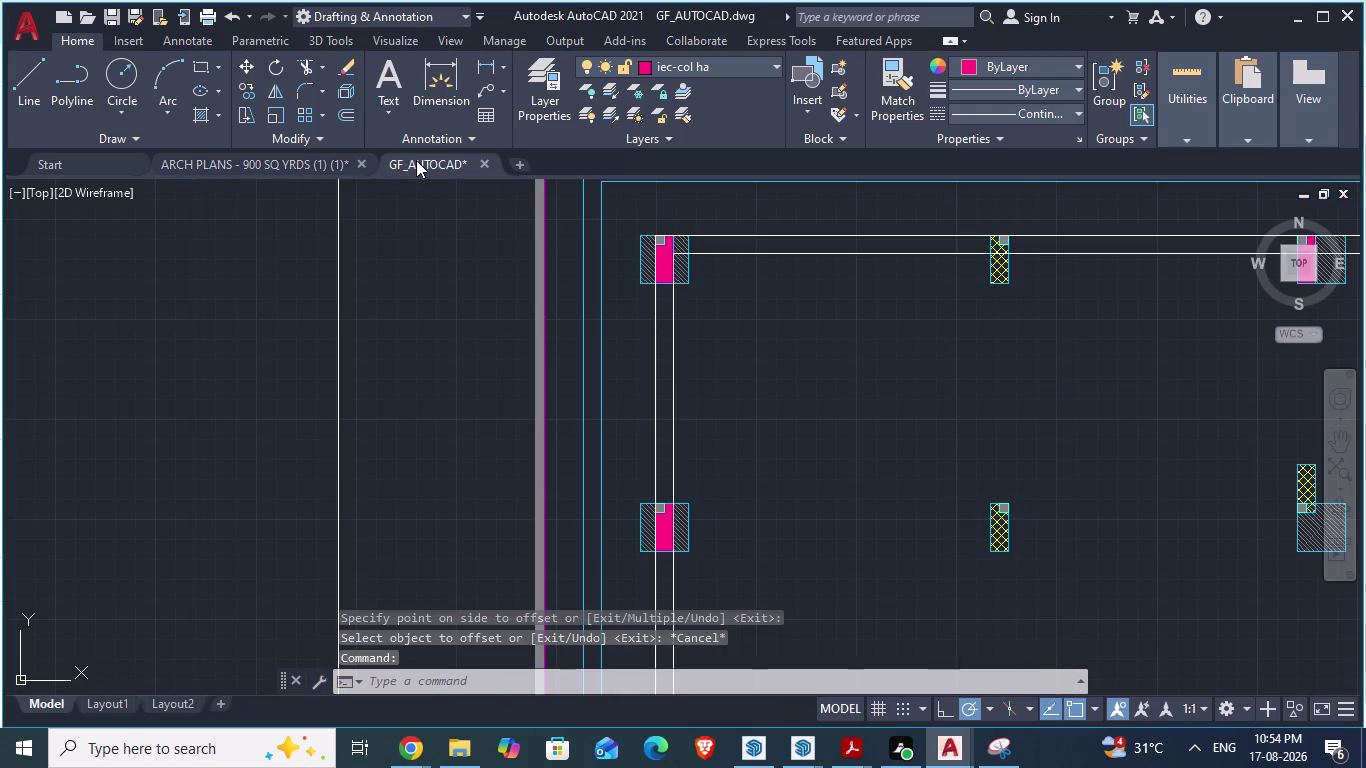
scroll(down, 3)
scroll(down, 3)
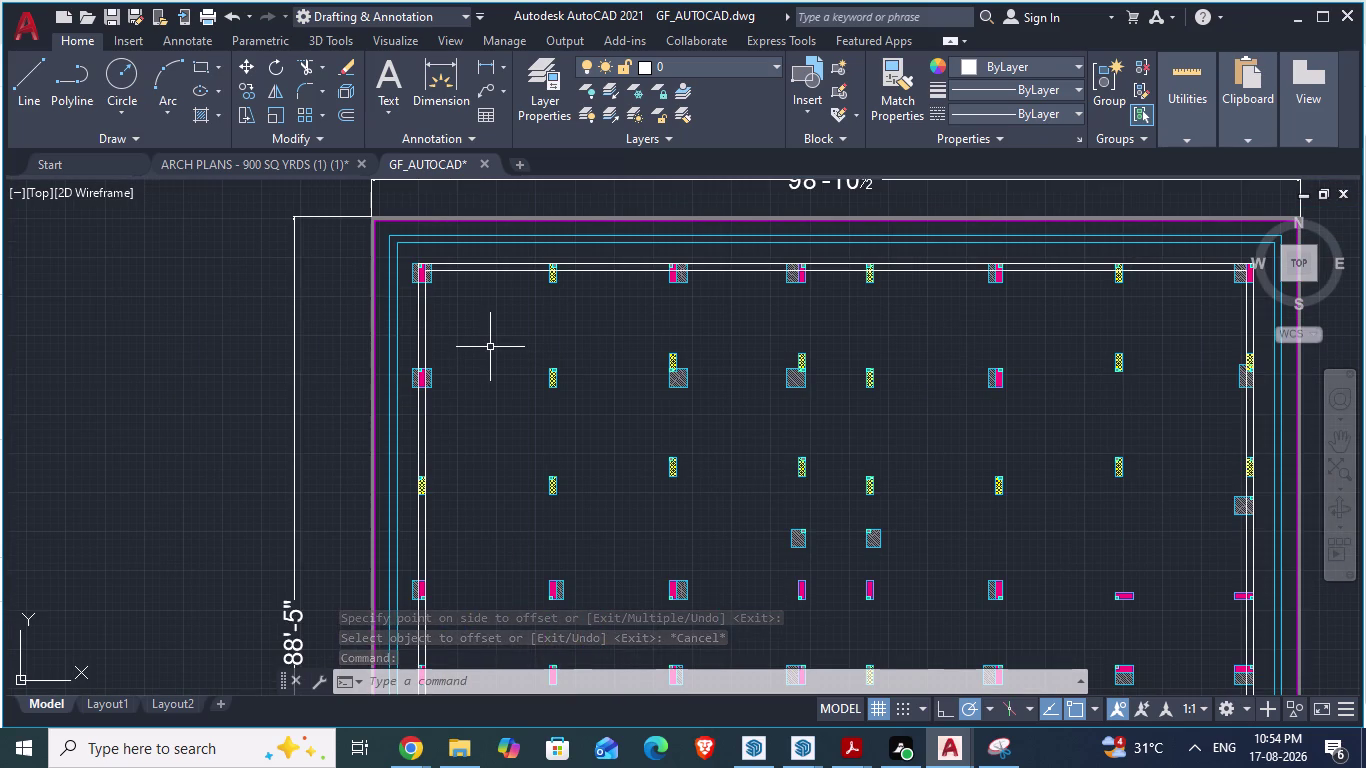
key(ctrl+s)
Return to ARCH PLANS, pan around the plans, and save it.
click(323, 160)
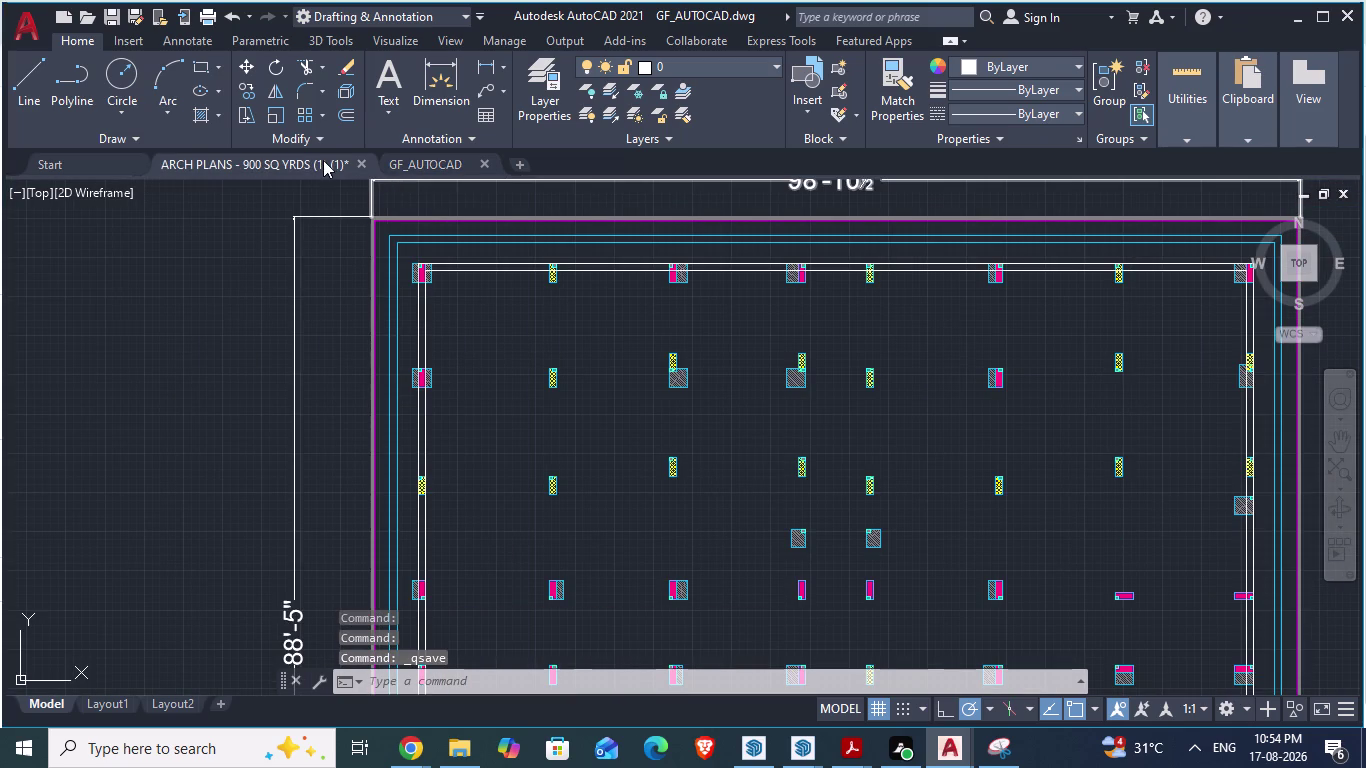
scroll(down, 3)
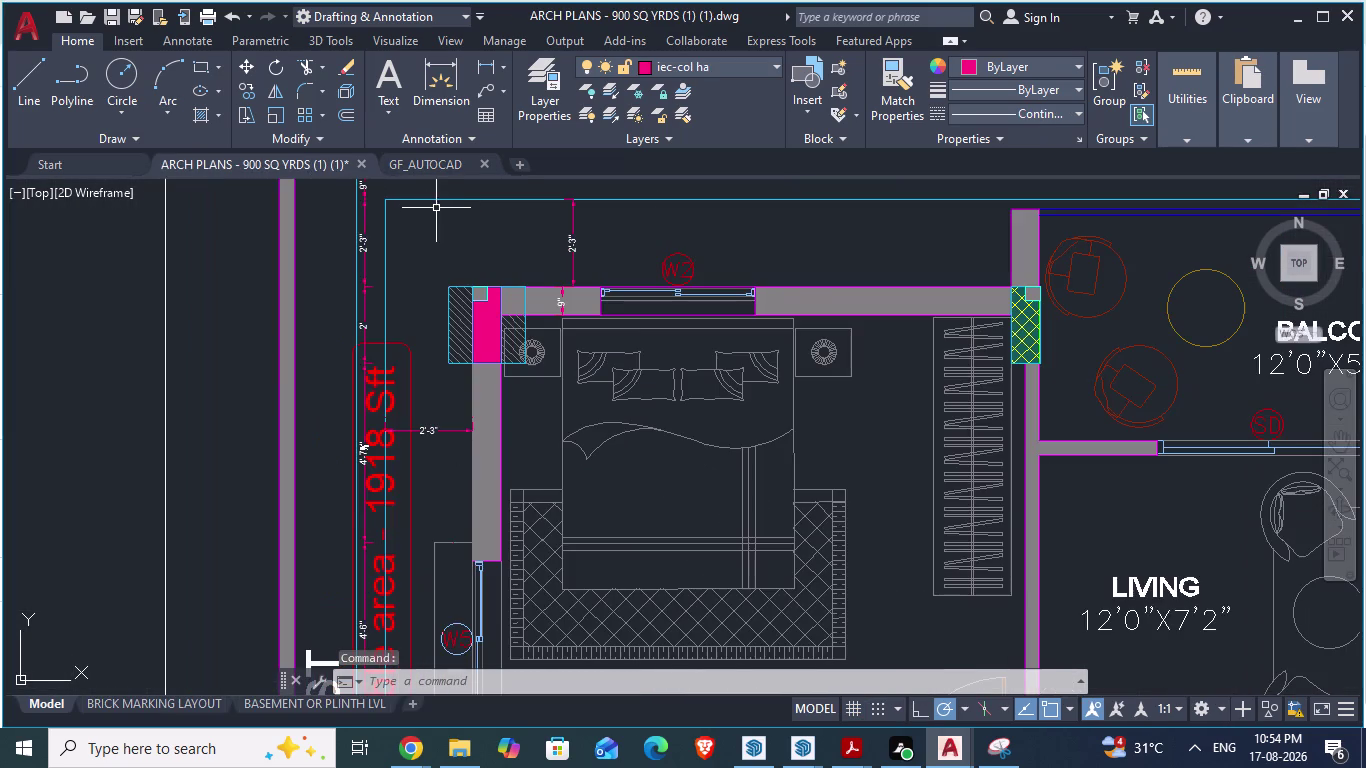
scroll(down, 3)
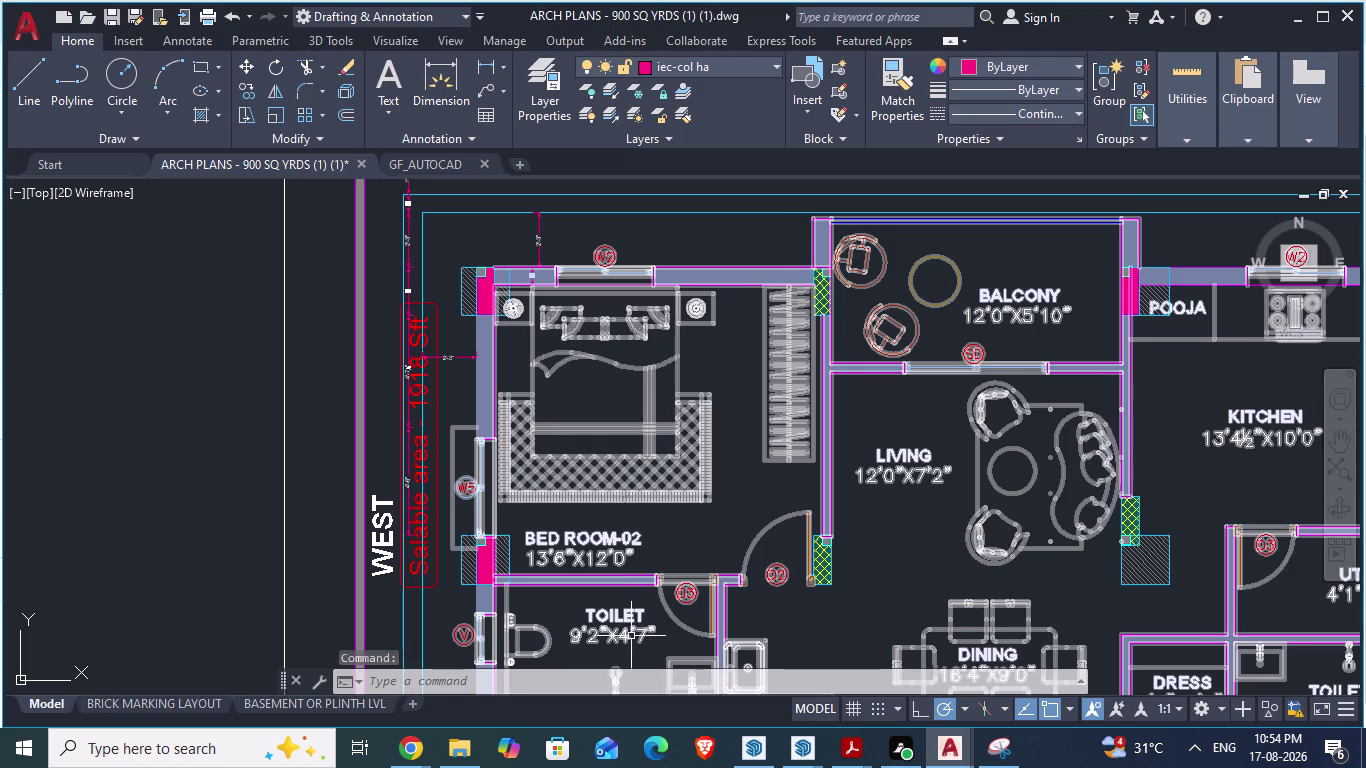
scroll(down, 3)
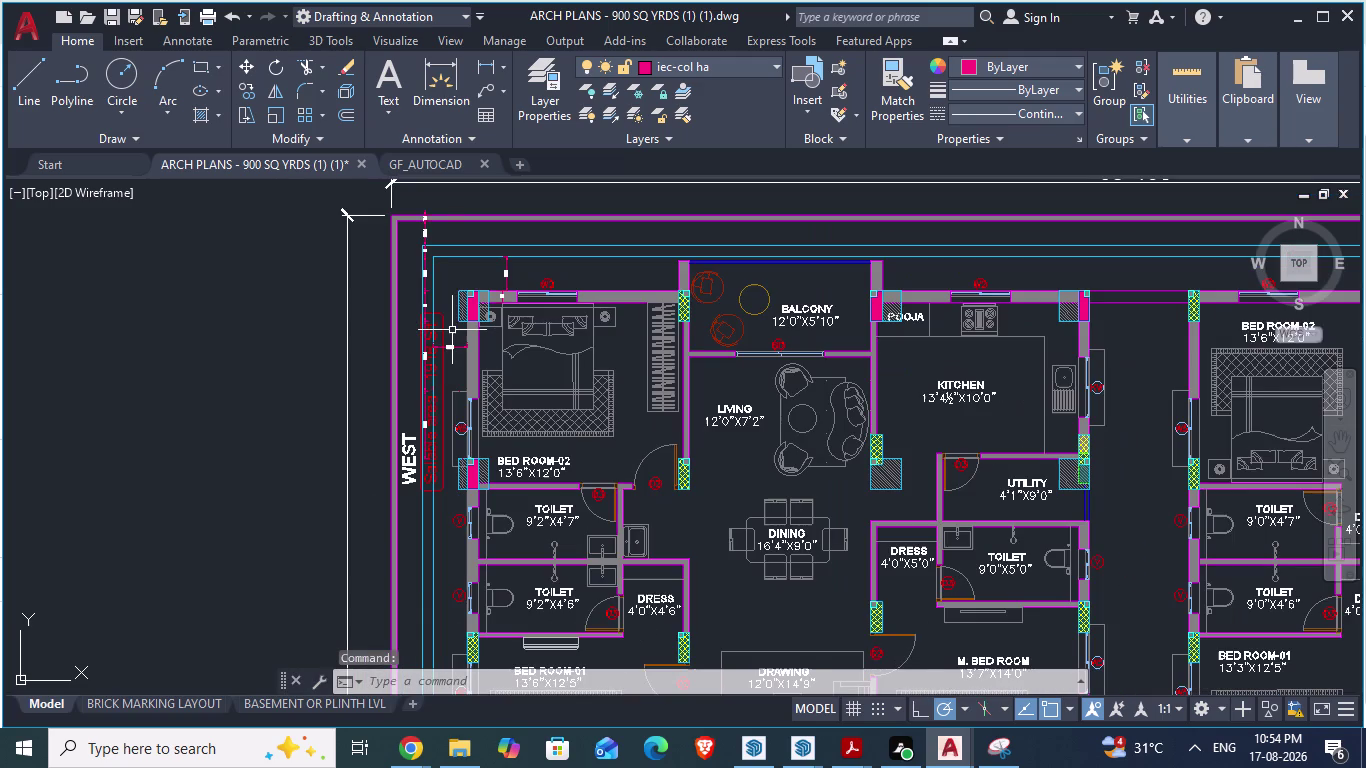
scroll(down, 3)
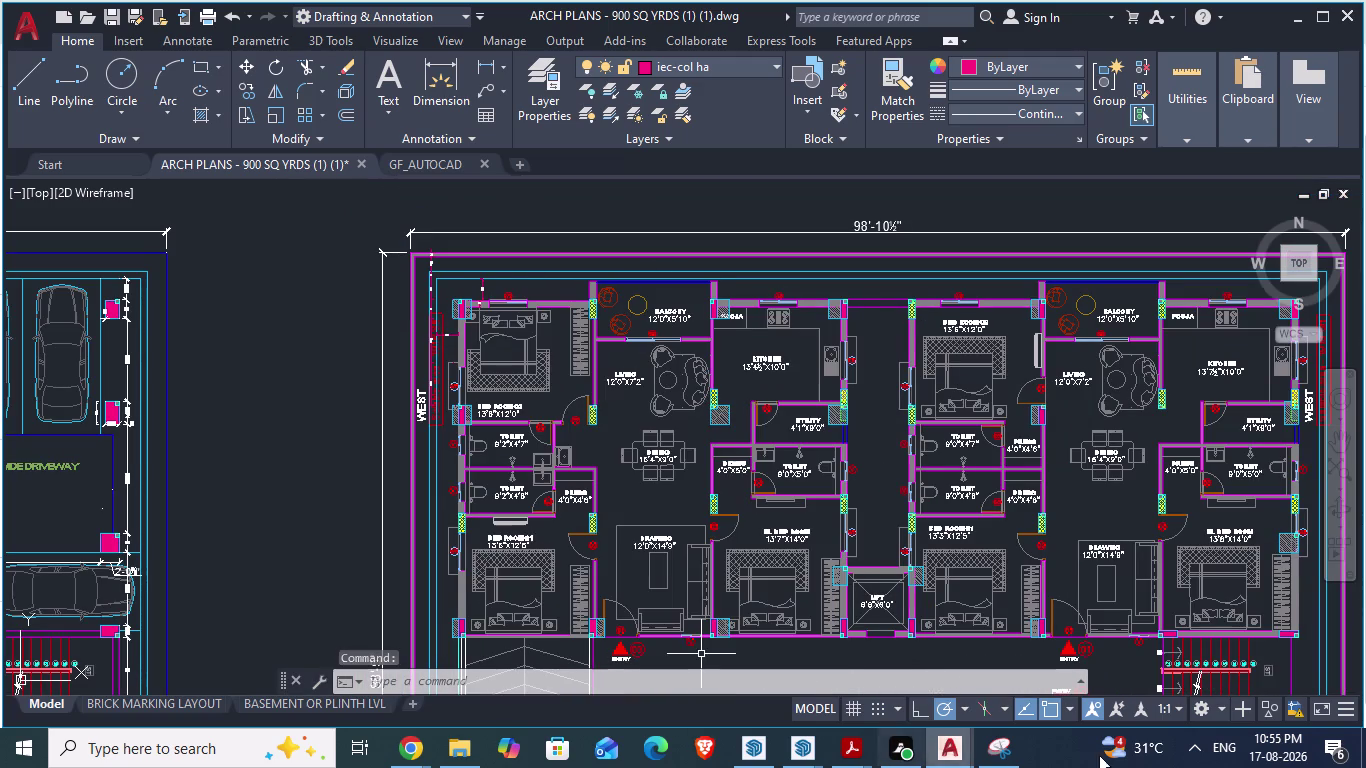
scroll(down, 3)
scroll(up, 3)
scroll(down, 3)
scroll(down, 3)
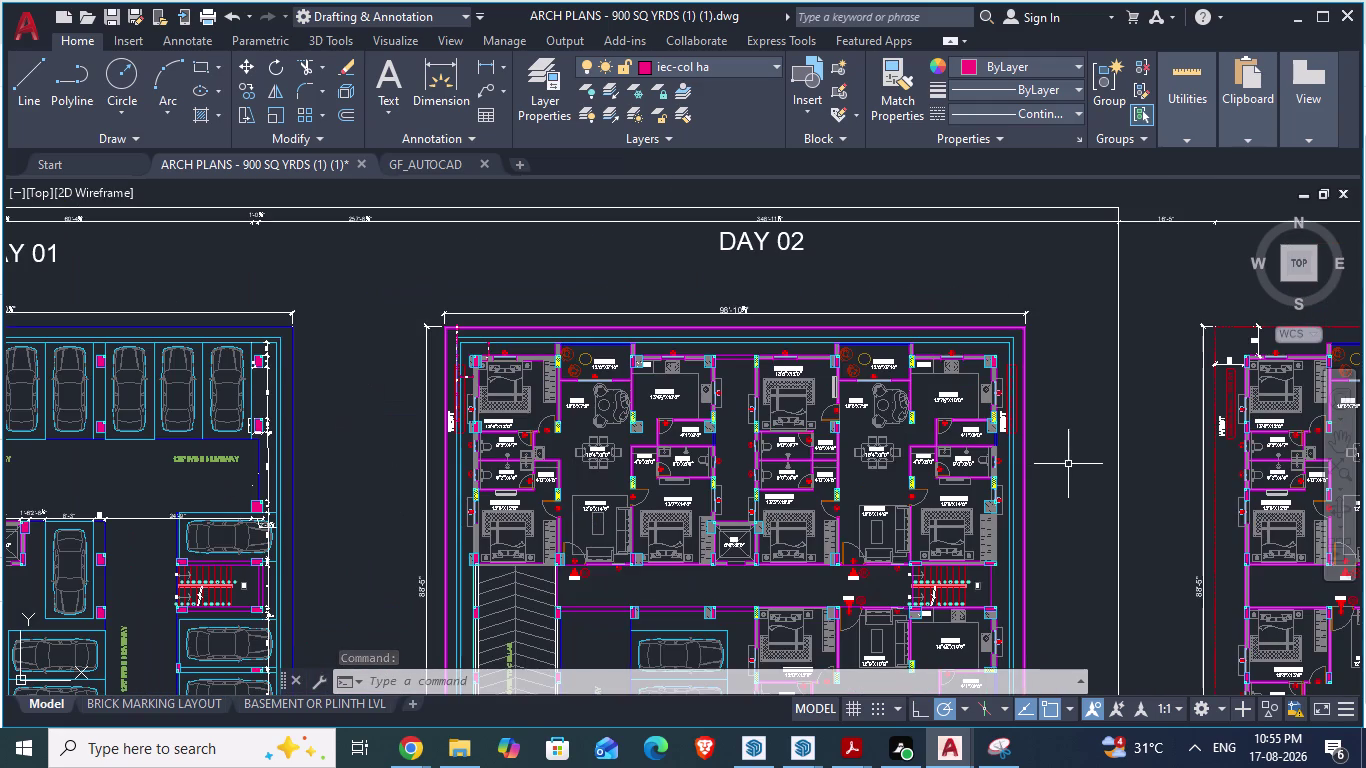
scroll(down, 3)
scroll(down, 3)
scroll(up, 3)
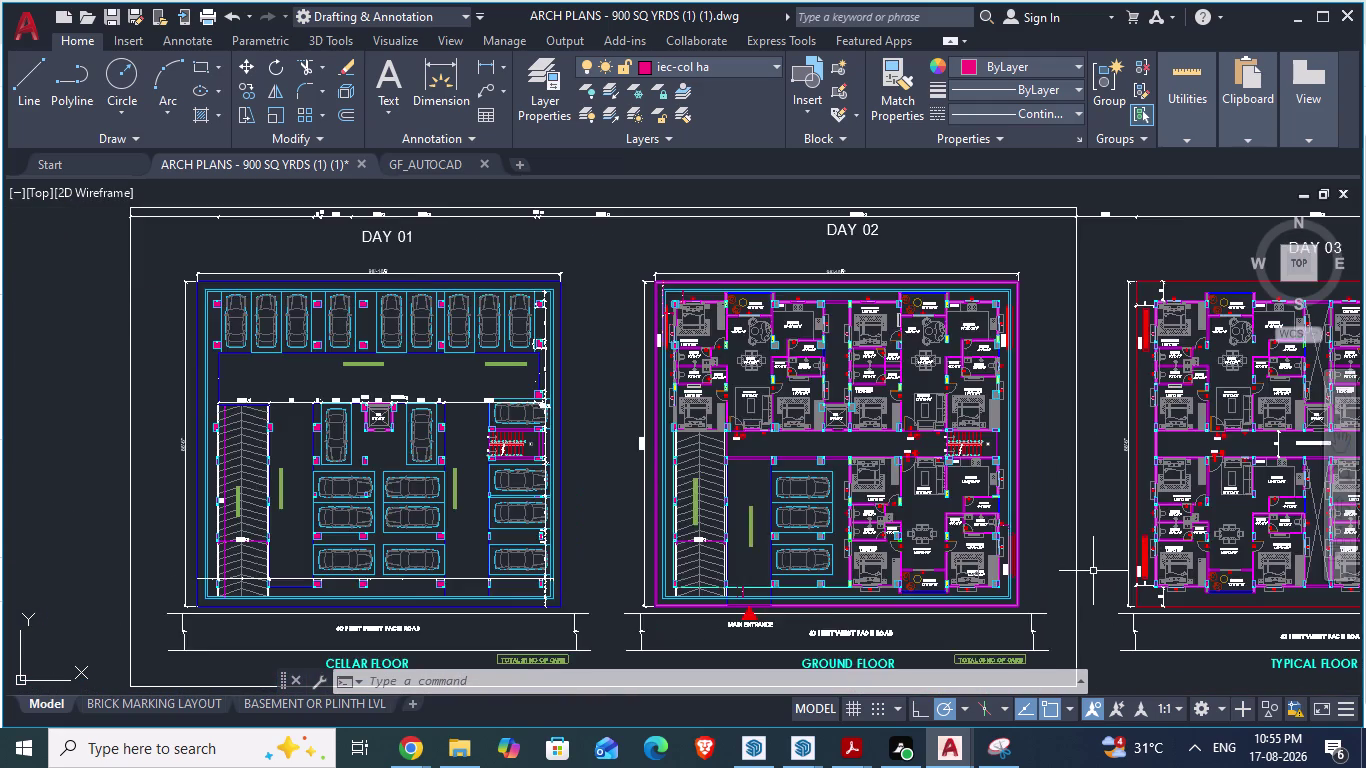
scroll(up, 3)
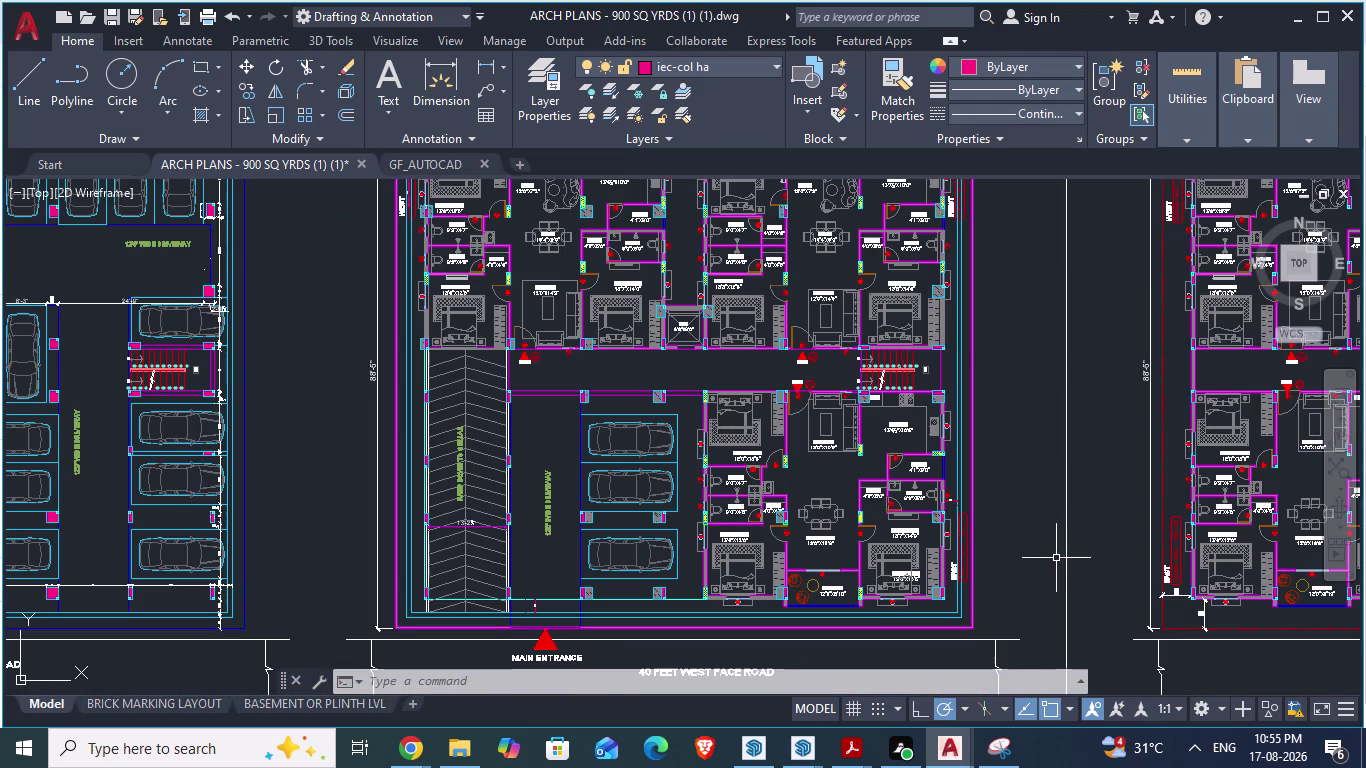
key(ctrl+s)
Zoom to the balcony, pooja and kitchen walls and begin selecting the left apartment.
scroll(down, 3)
scroll(up, 3)
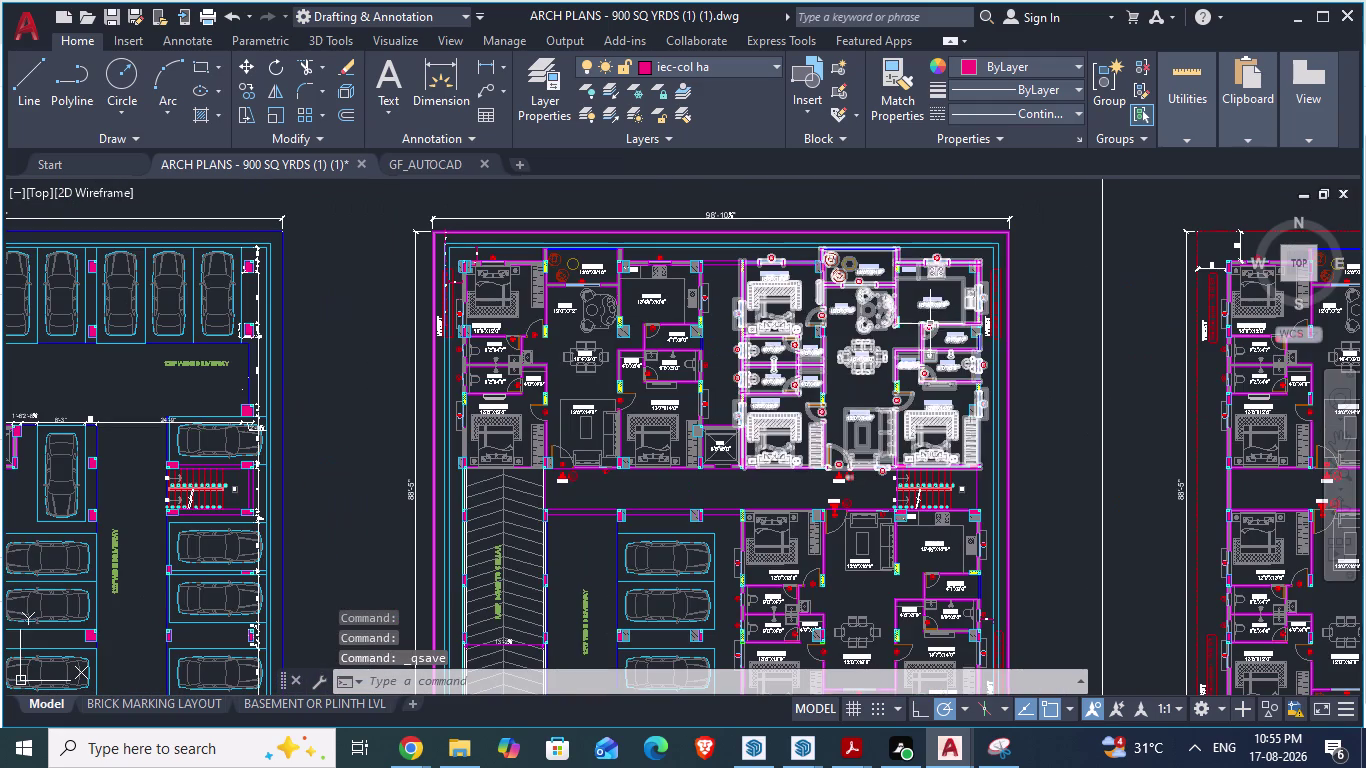
scroll(up, 3)
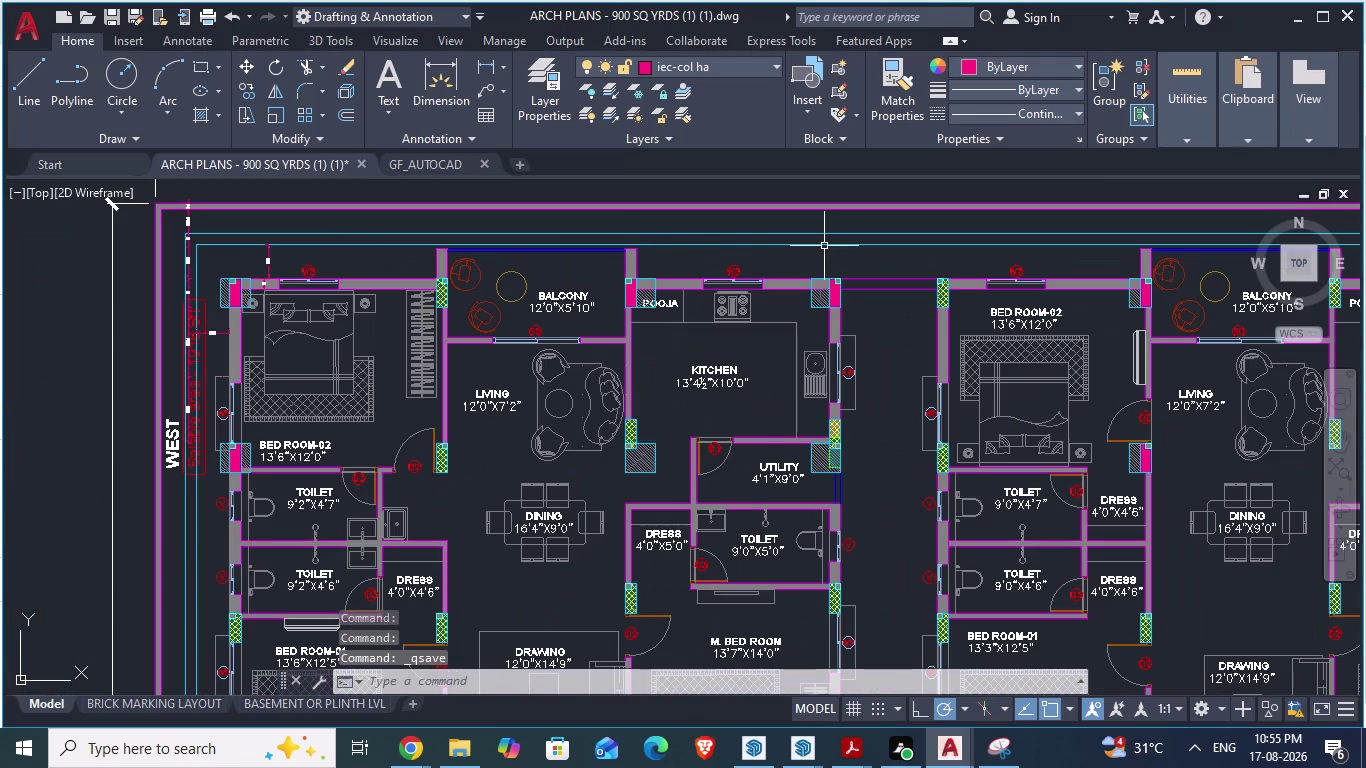
scroll(up, 3)
scroll(down, 3)
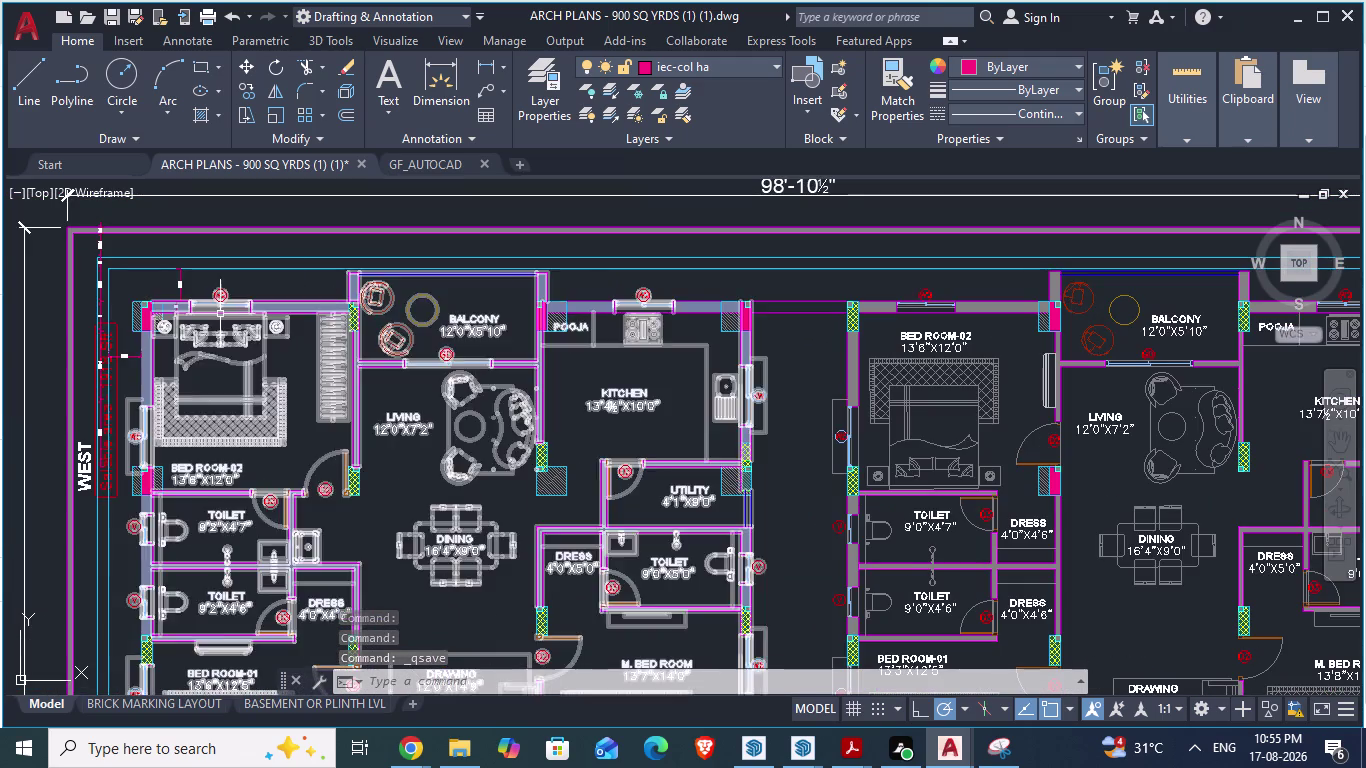
scroll(up, 3)
scroll(up, 3)
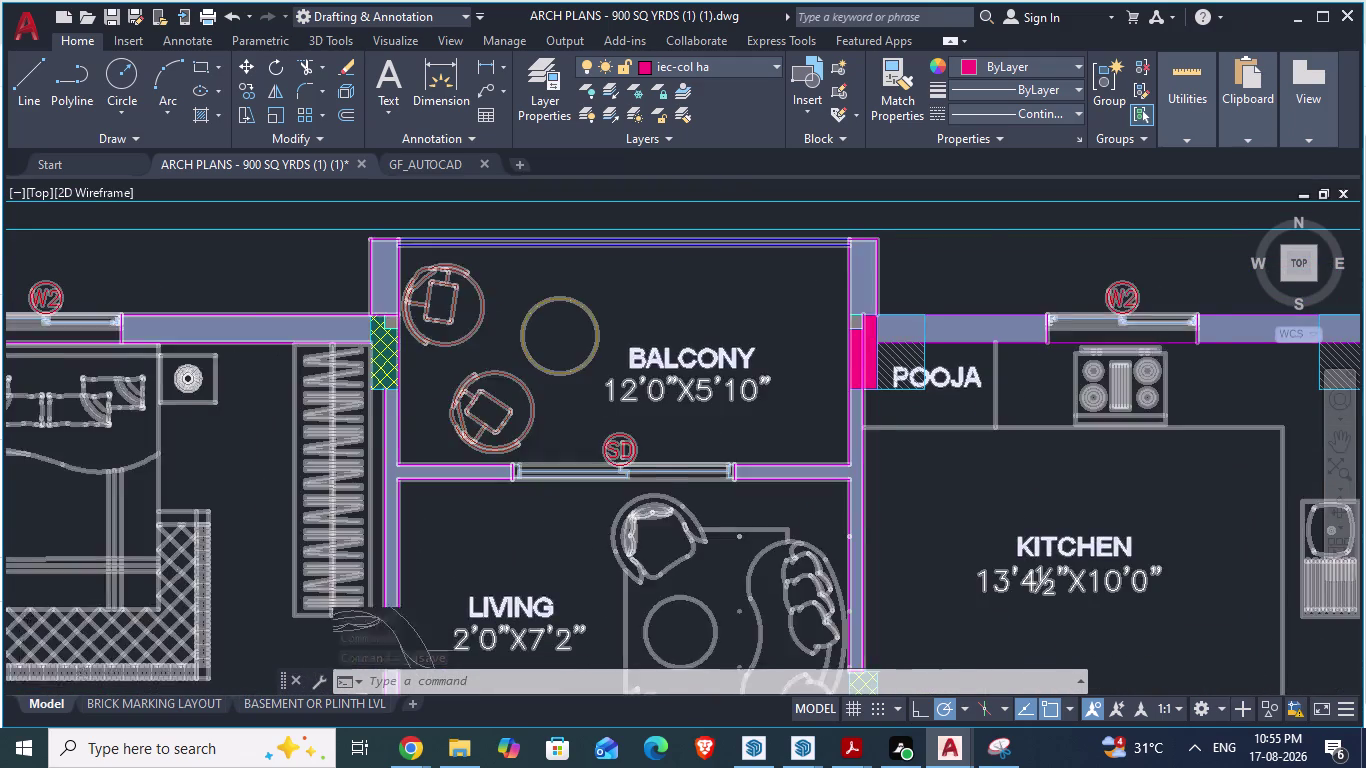
click(1055, 322)
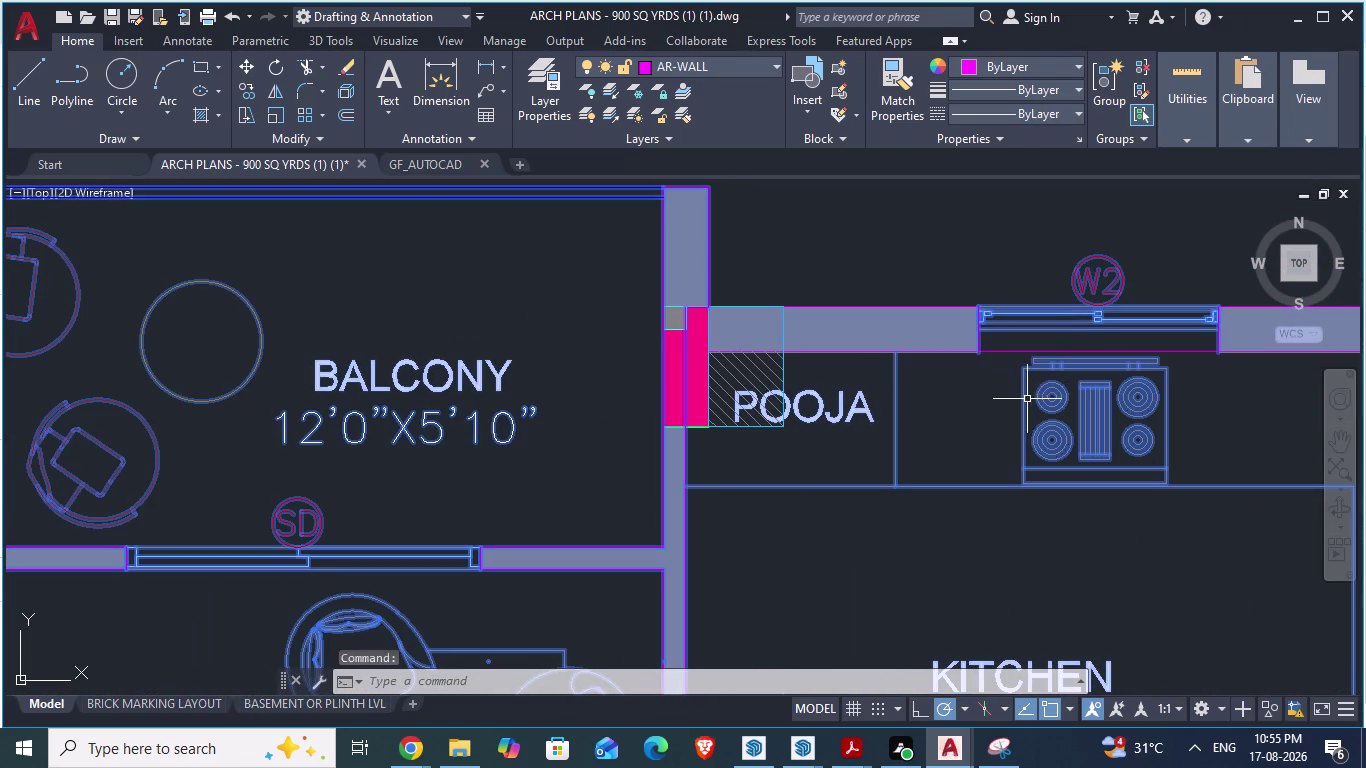
Window-select the apartment units and the driveway ramp on the ground floor plan.
scroll(down, 3)
scroll(down, 3)
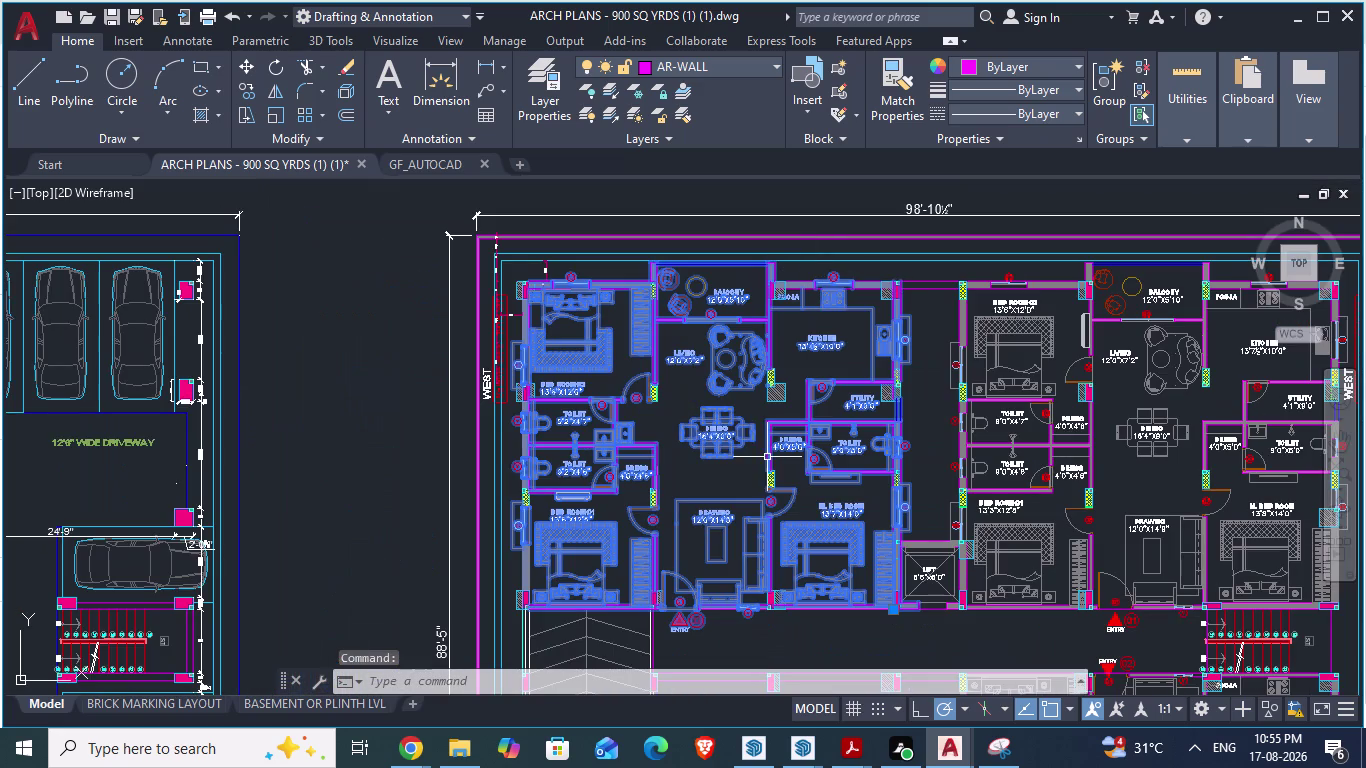
scroll(down, 3)
scroll(down, 3)
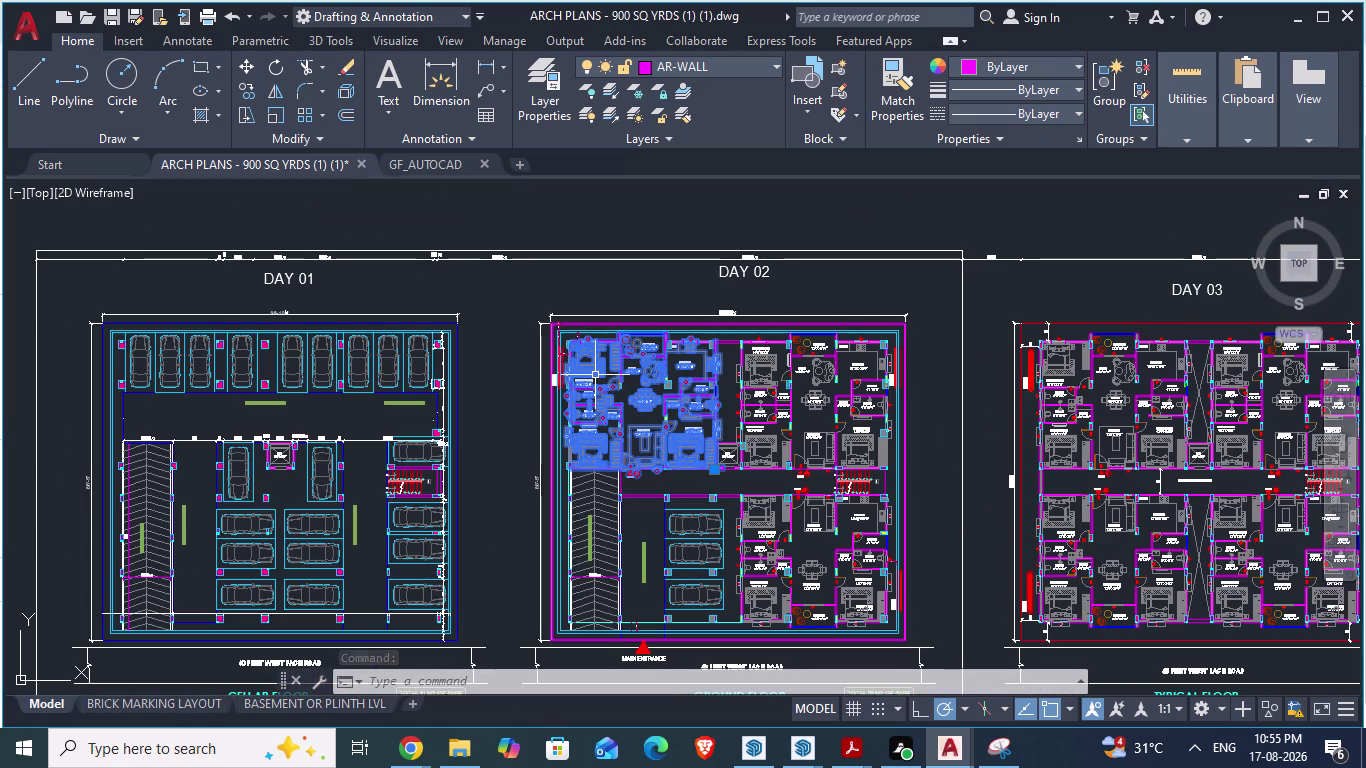
scroll(up, 3)
scroll(down, 3)
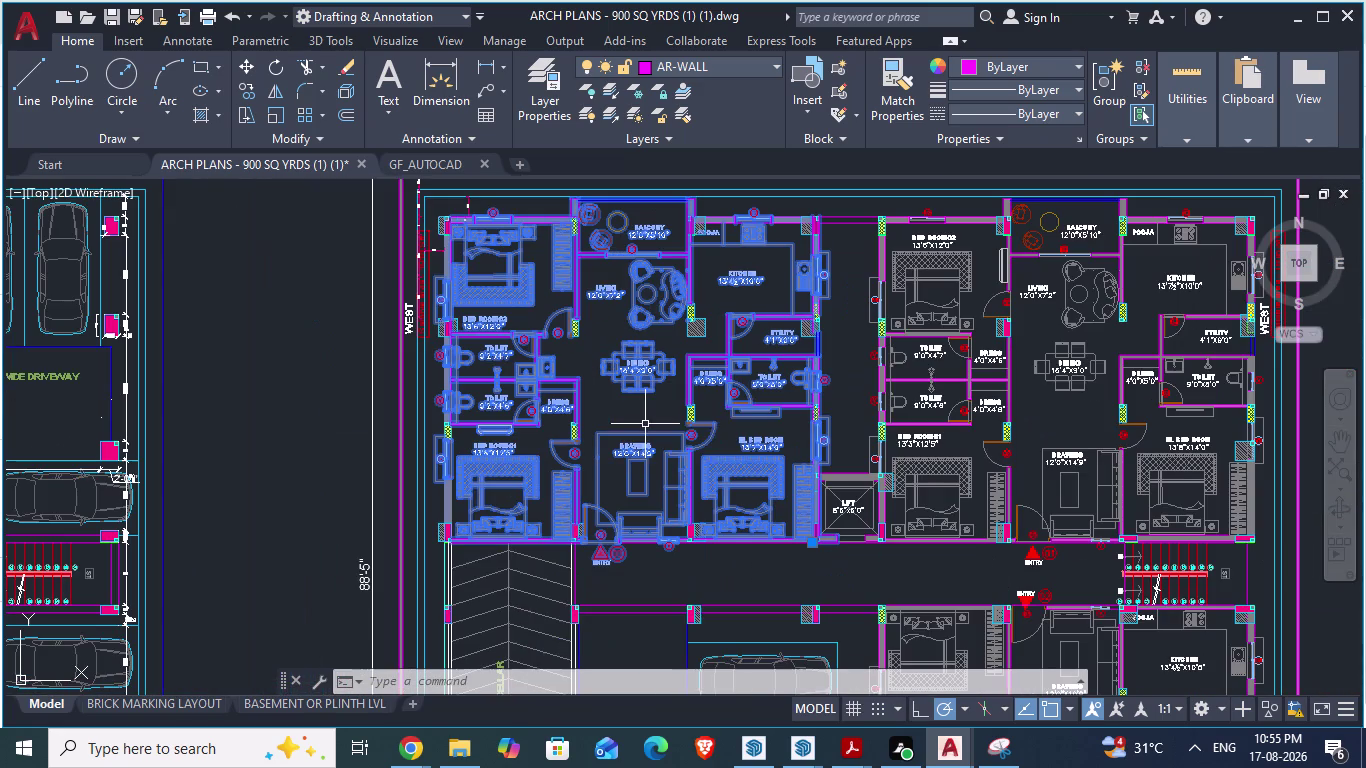
click(948, 328)
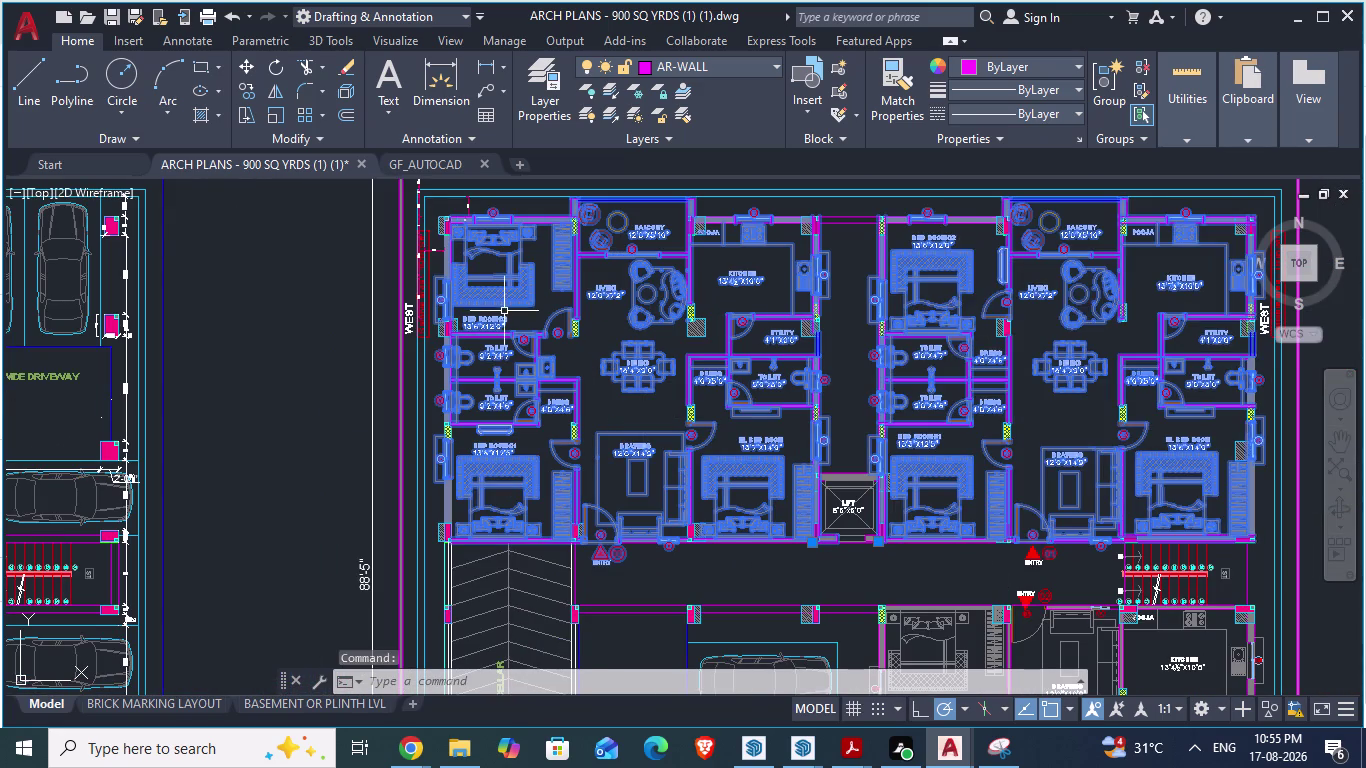
scroll(down, 3)
click(672, 460)
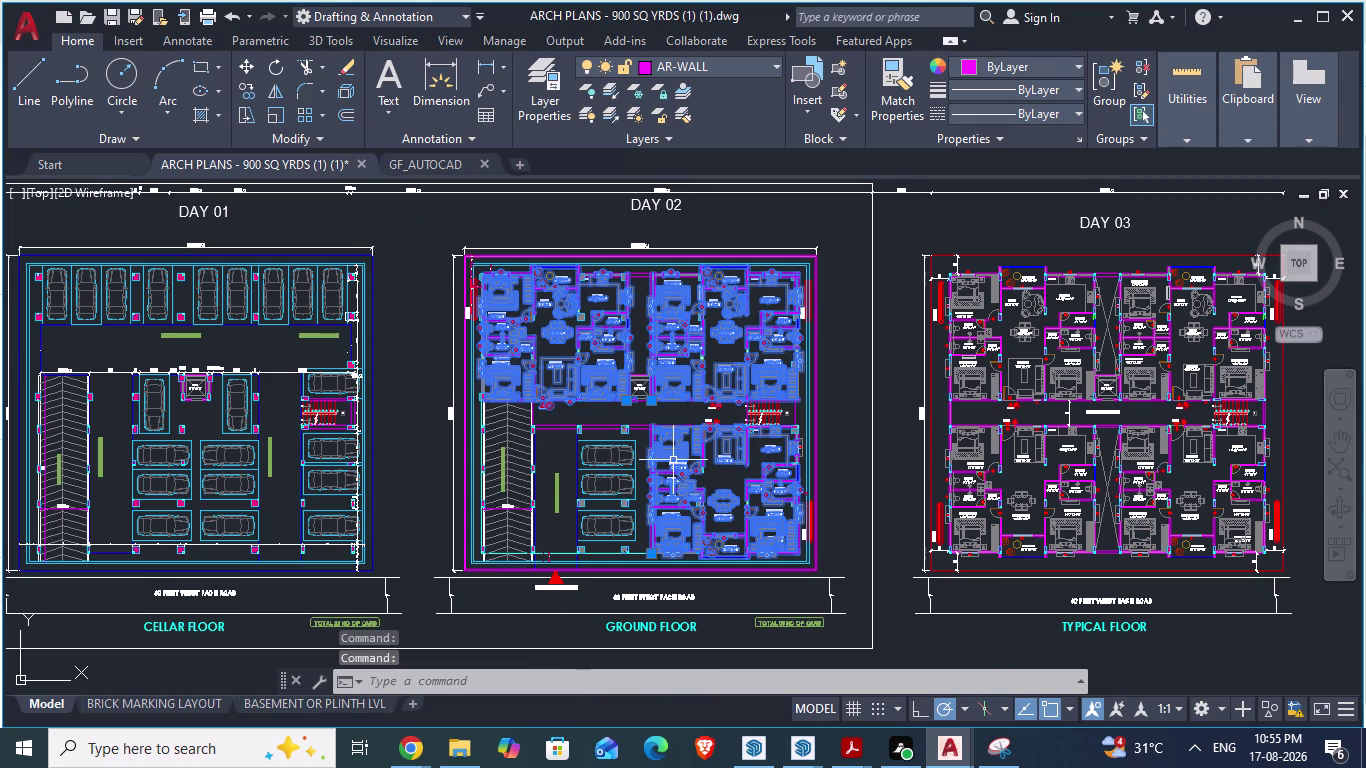
scroll(up, 3)
scroll(down, 3)
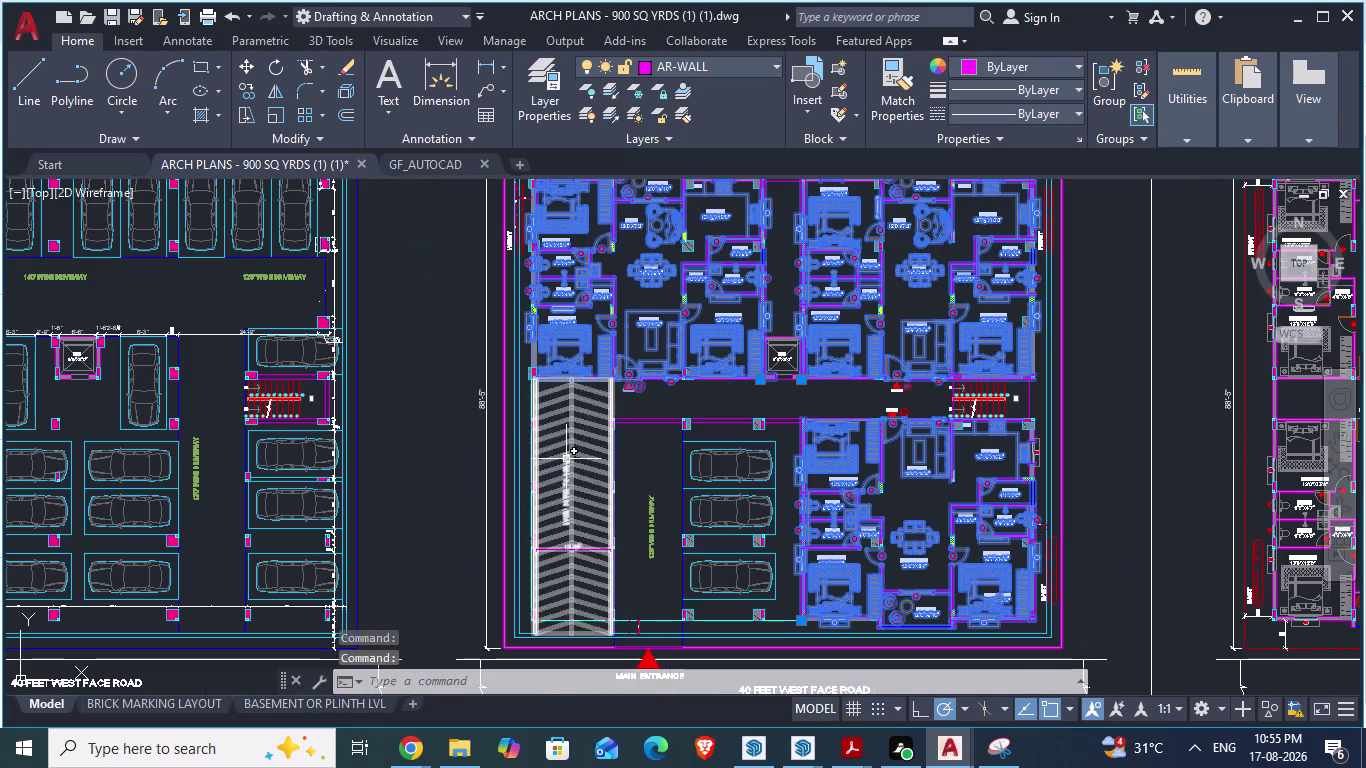
click(566, 459)
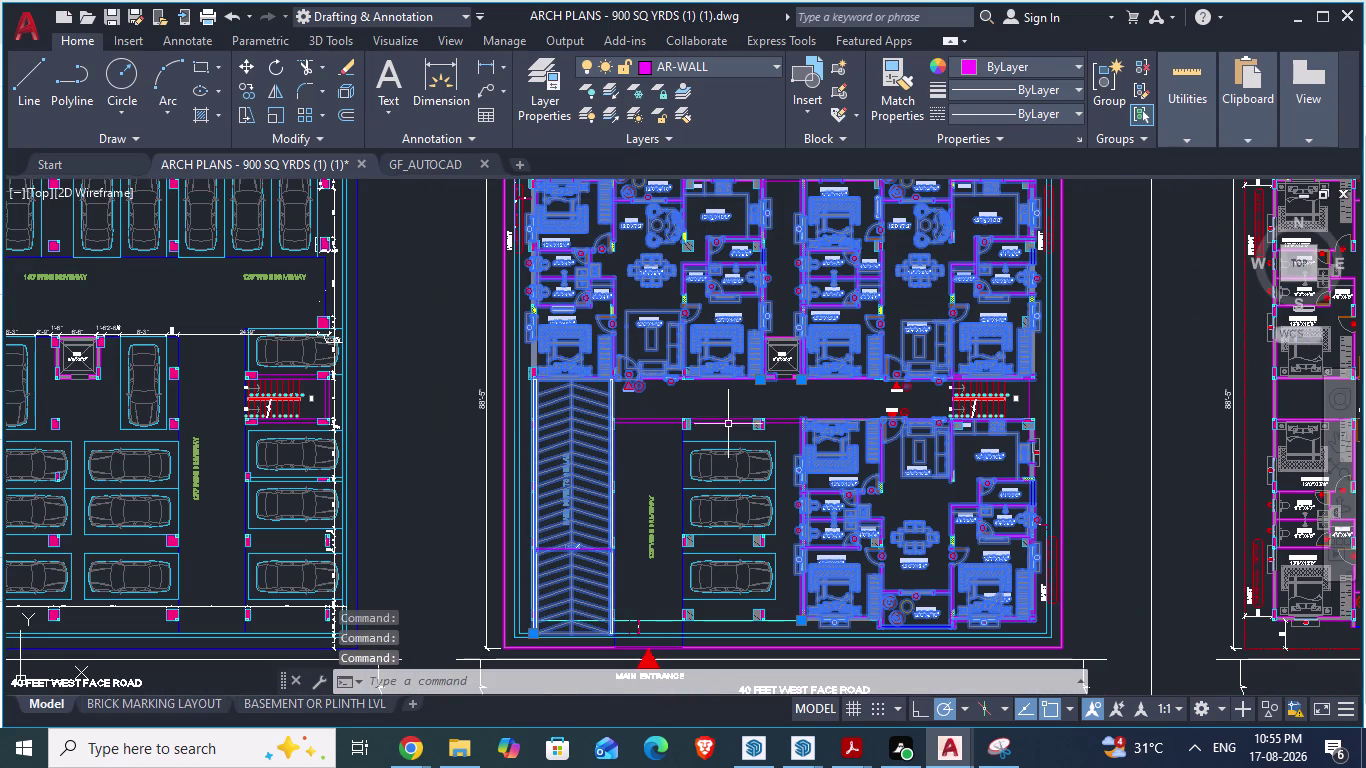
Cancel the selection, save ARCH PLANS, and switch to GF_AUTOCAD.
click(725, 411)
key(Escape)
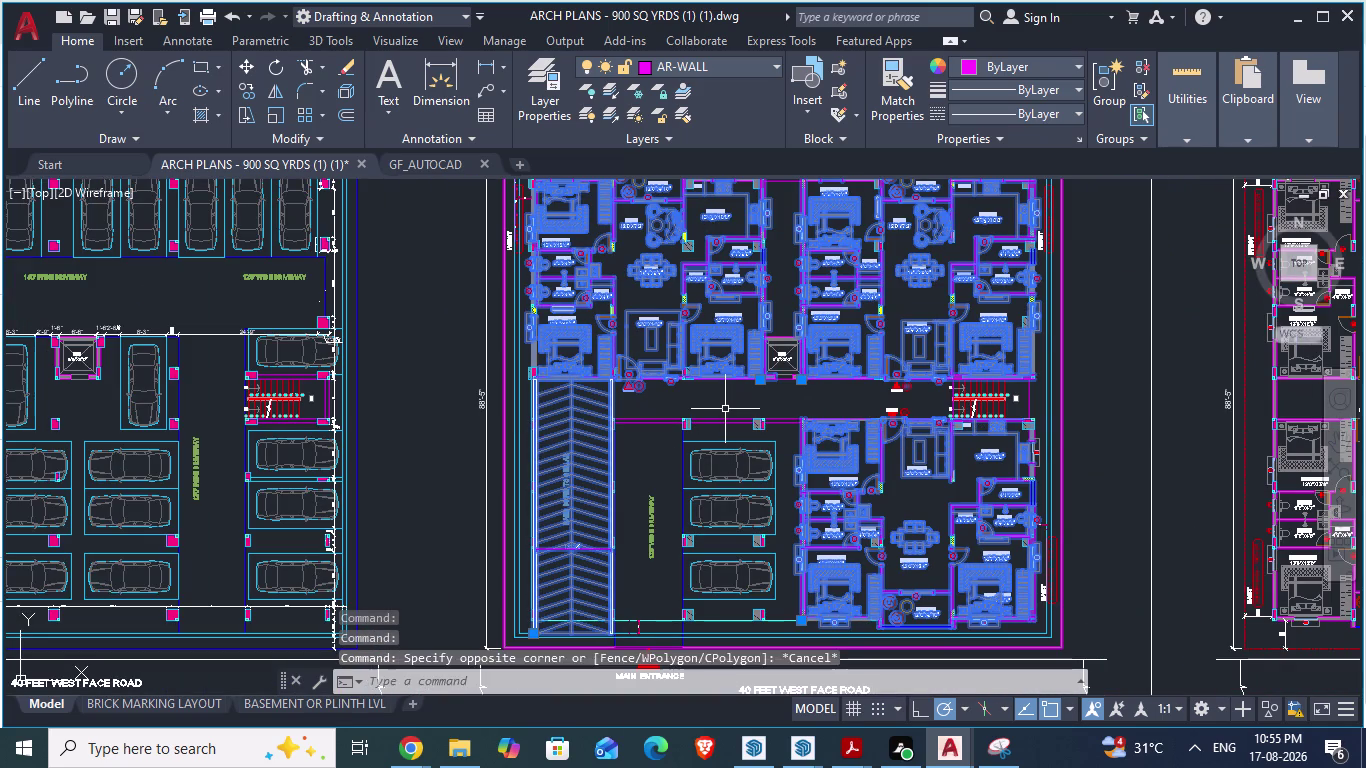
key(space)
click(406, 160)
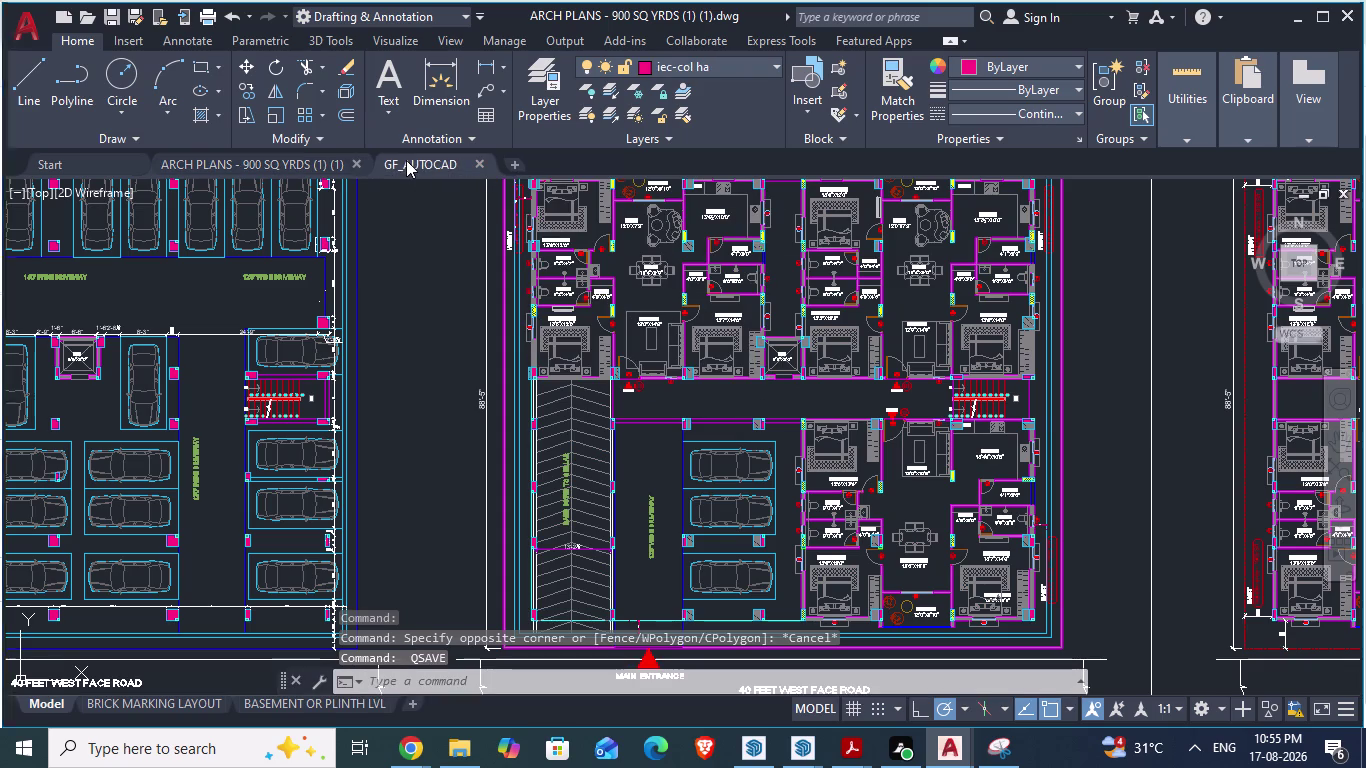
Insert the zw$4074 floor plan block from the ARCH PLANS library into GF_AUTOCAD.
scroll(down, 3)
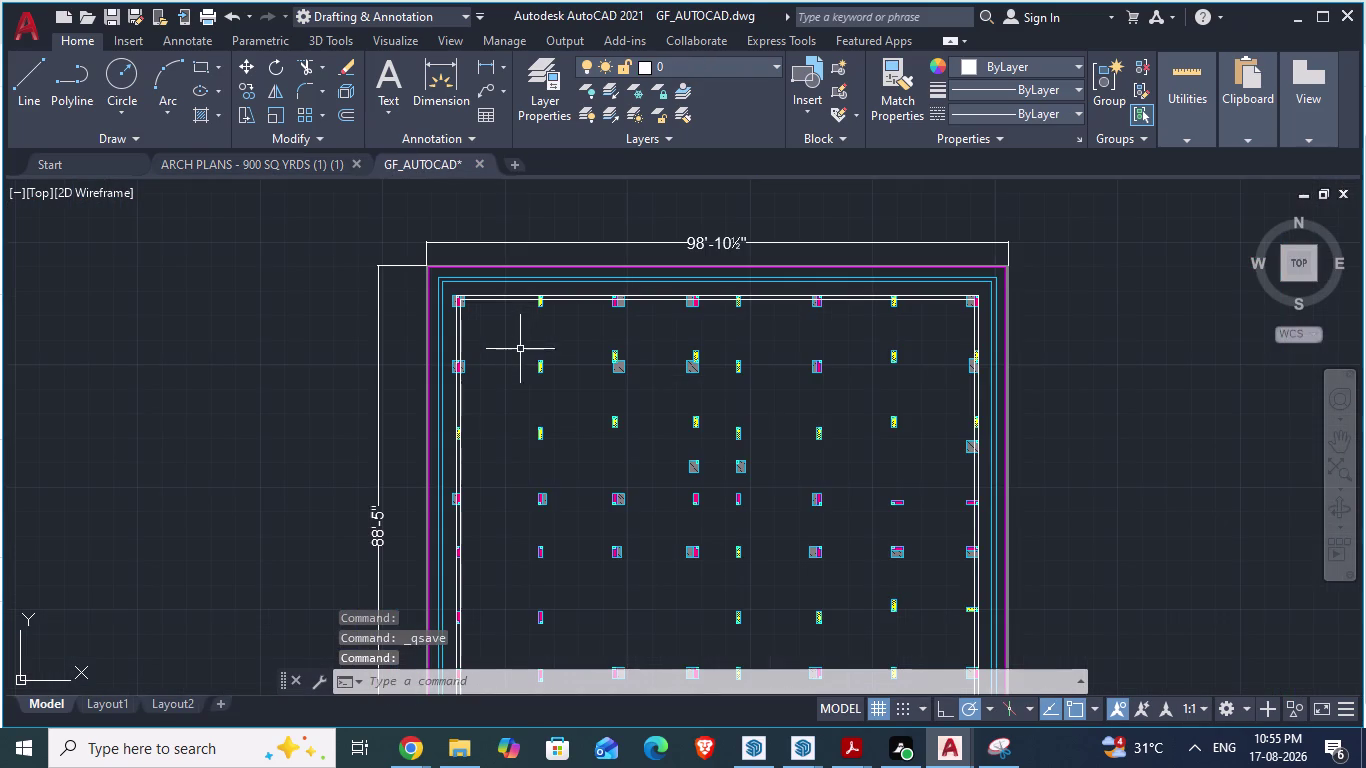
scroll(up, 3)
scroll(up, 3)
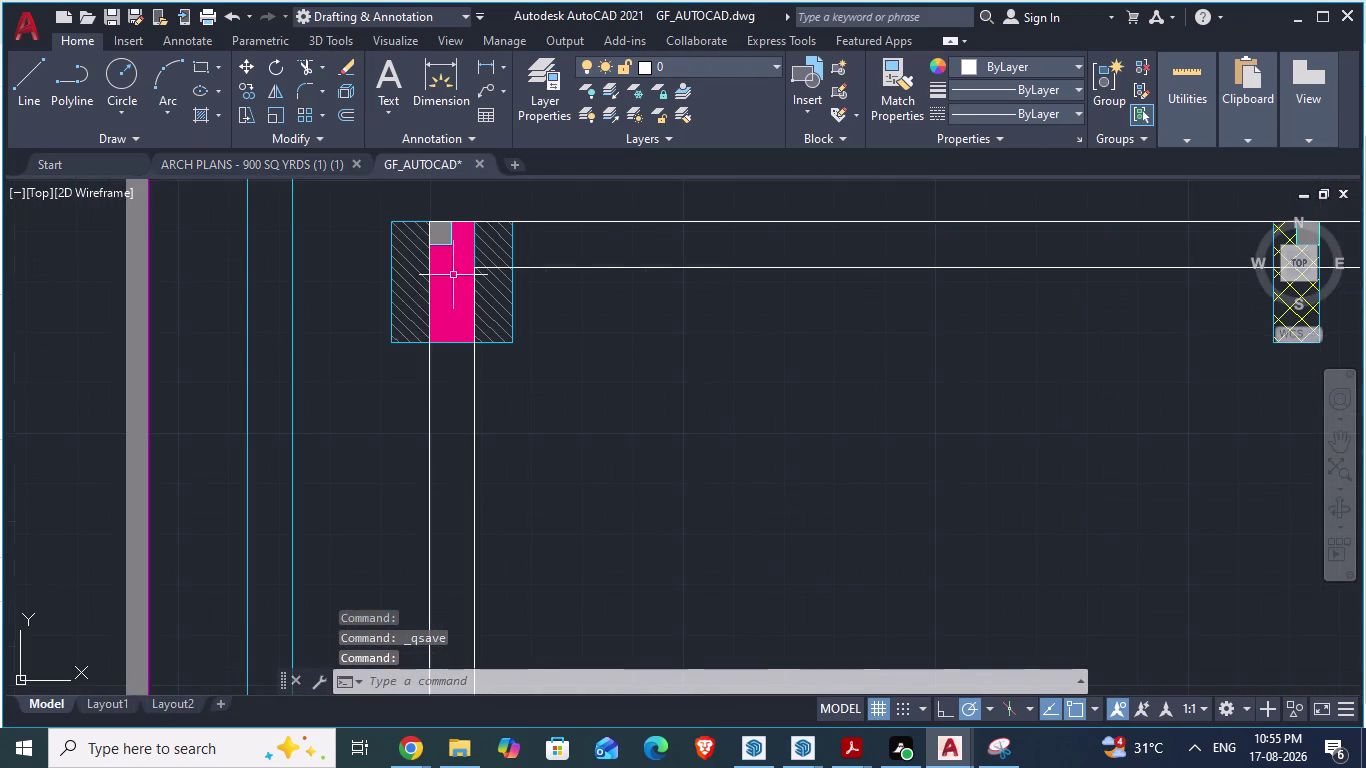
scroll(down, 3)
scroll(down, 3)
scroll(down, 3)
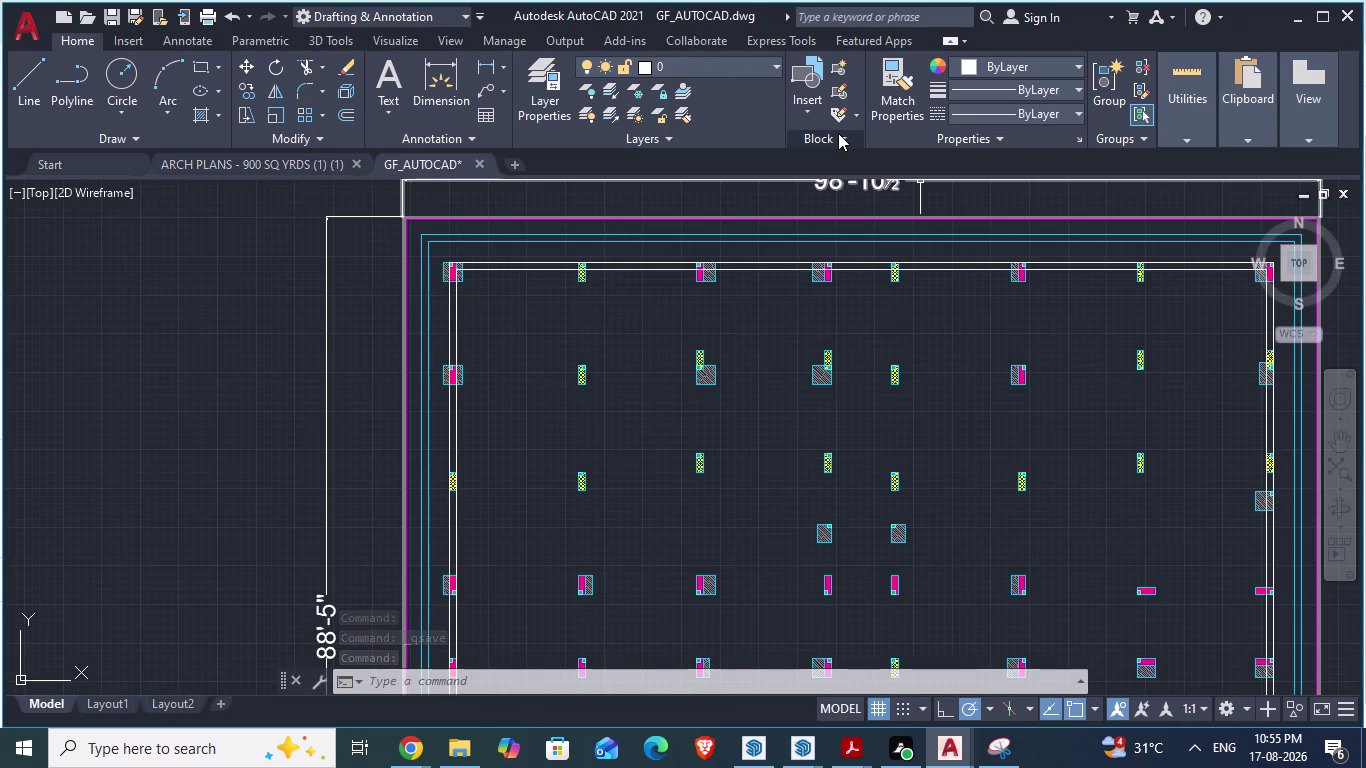
click(806, 107)
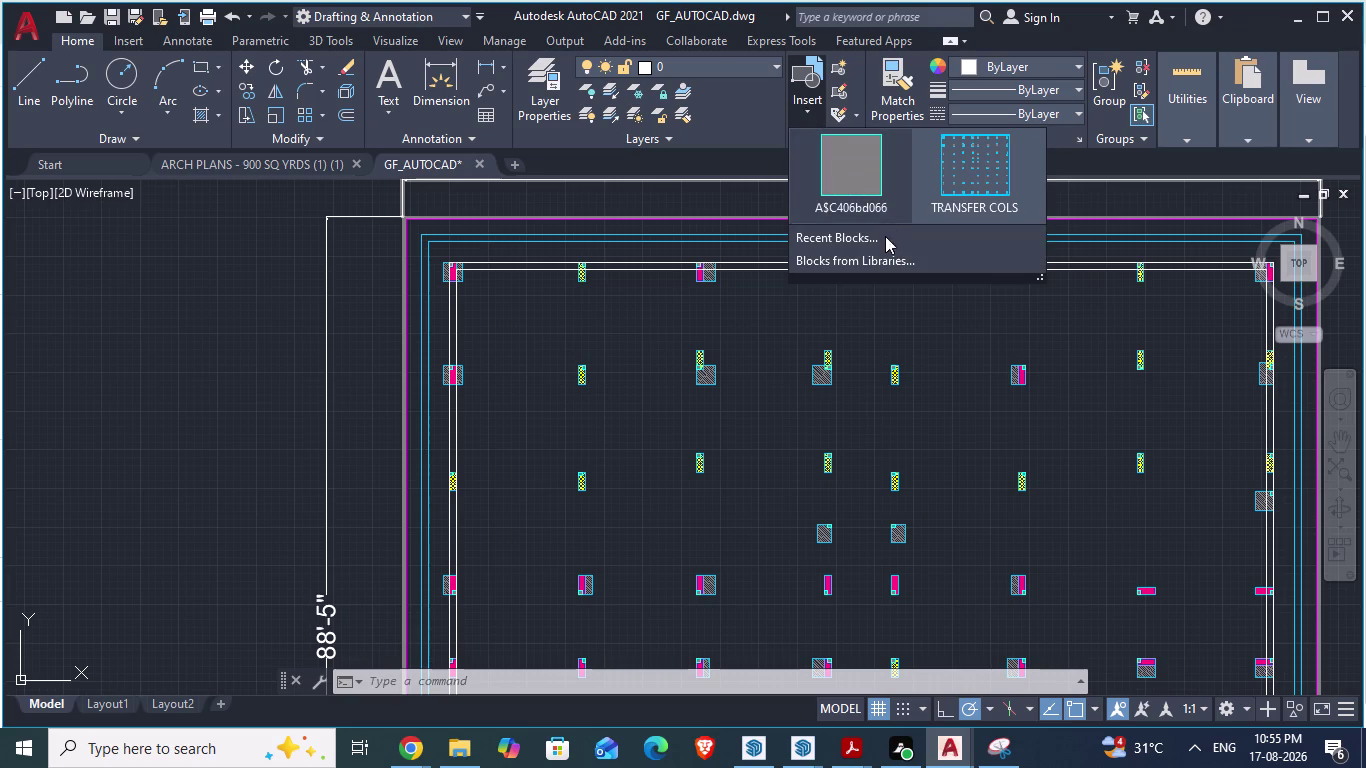
click(858, 259)
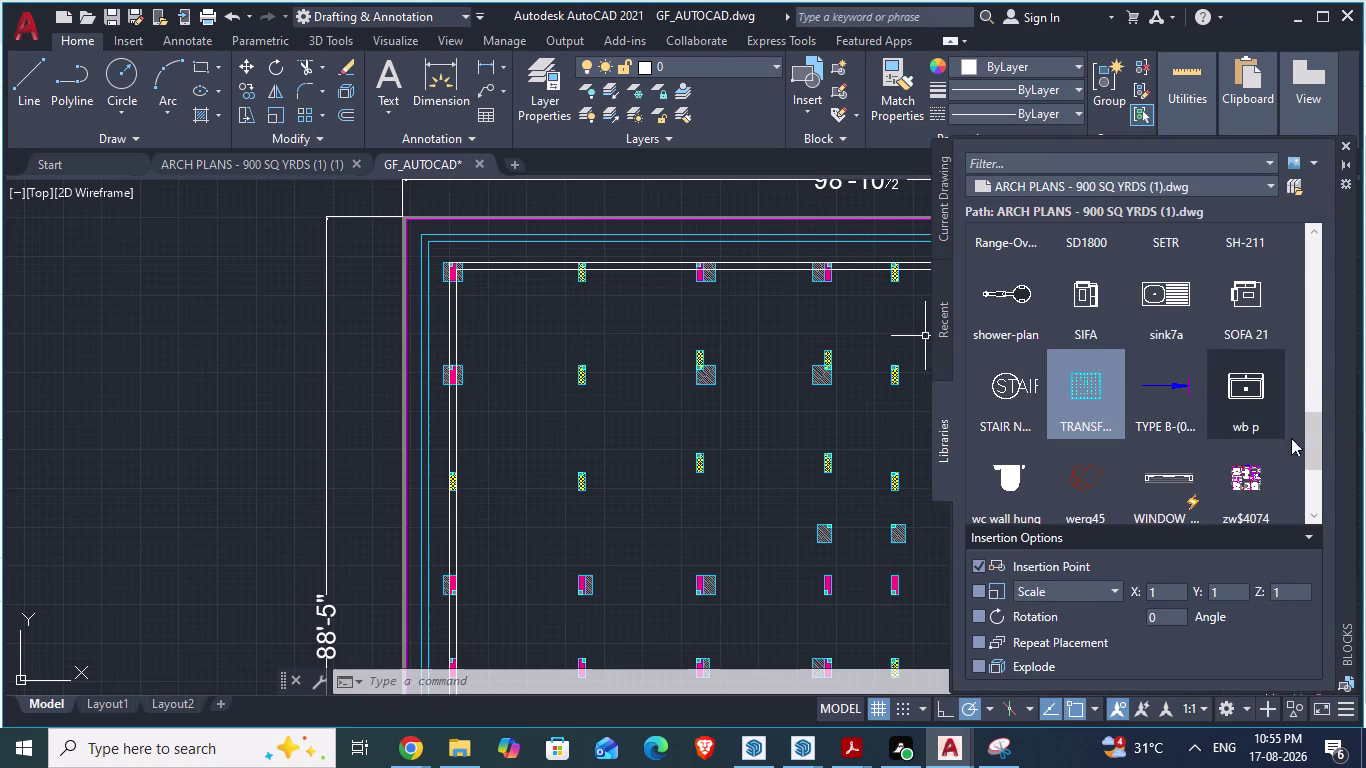
scroll(down, 3)
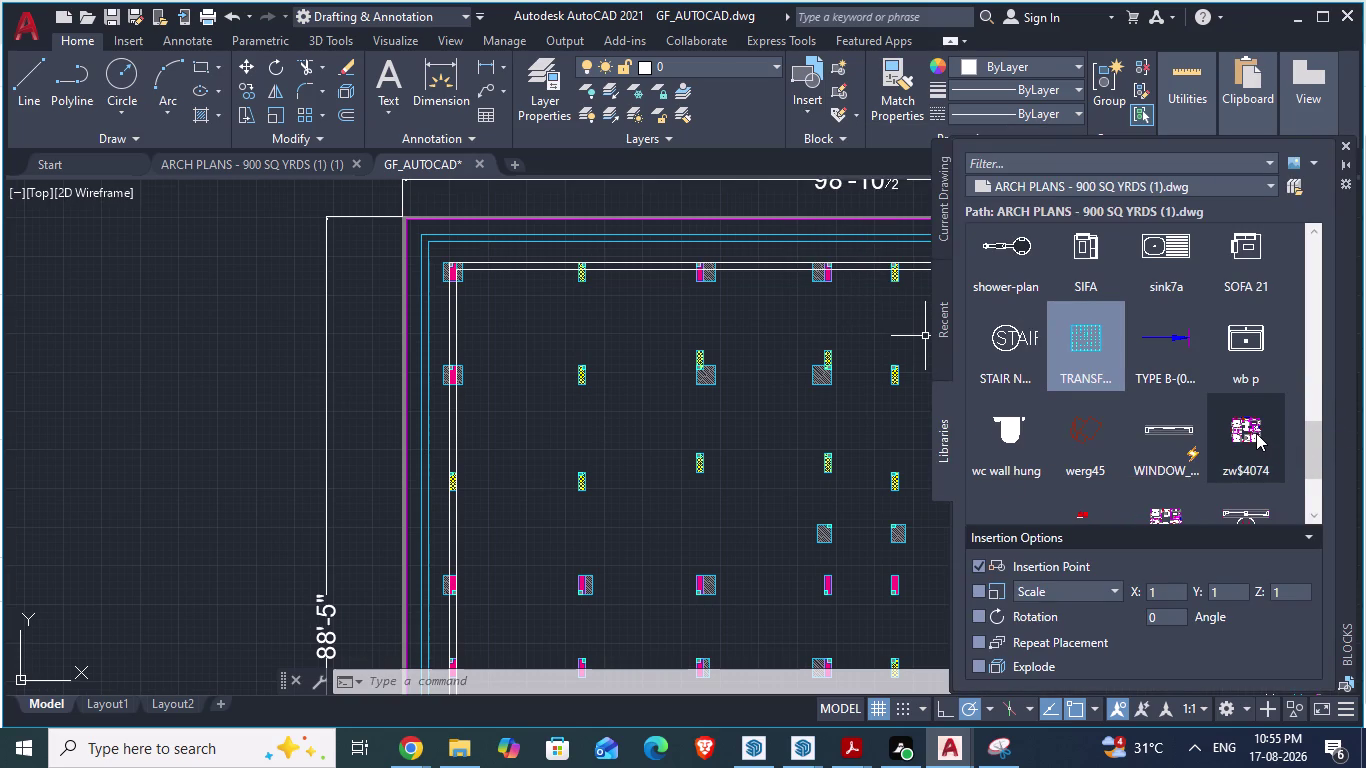
click(1256, 433)
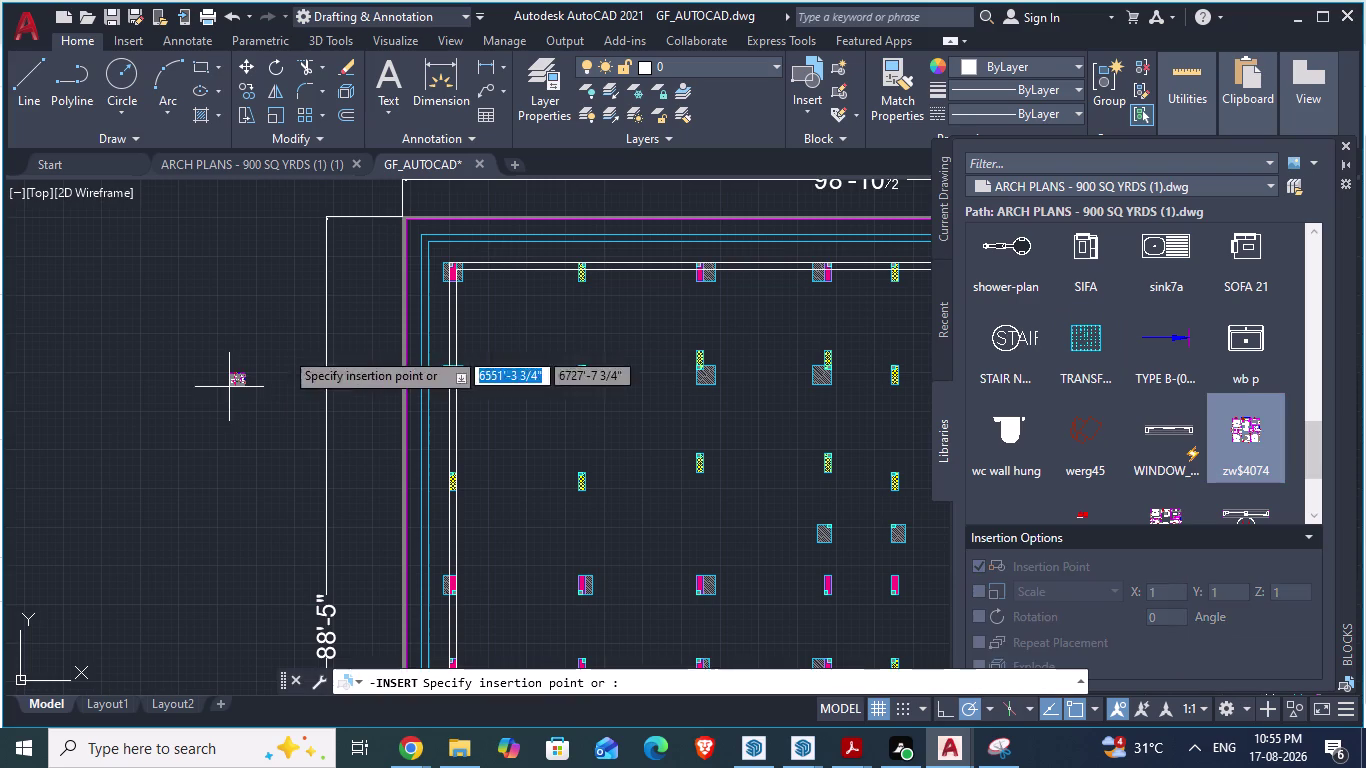
click(274, 340)
Delete the inserted floor plan and zoom back to the column layout.
scroll(up, 3)
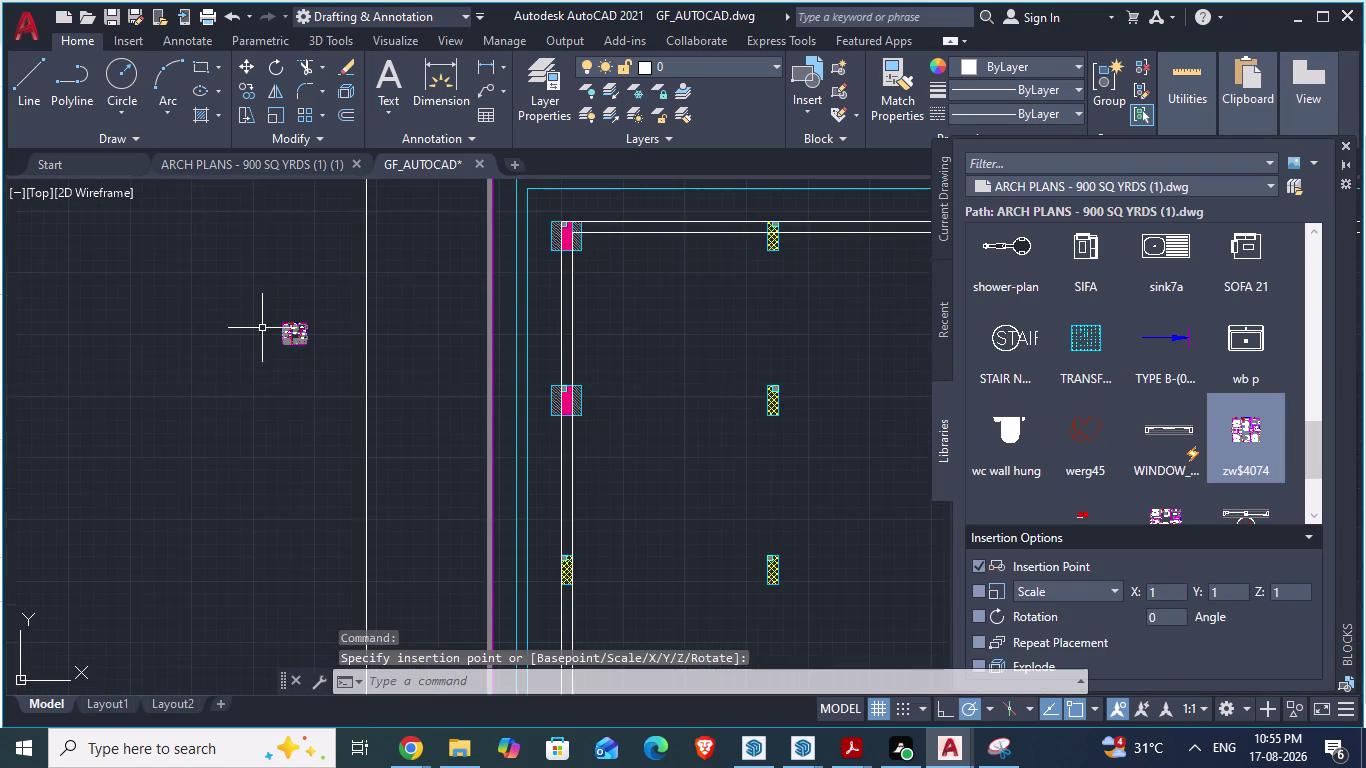
scroll(up, 3)
scroll(up, 3)
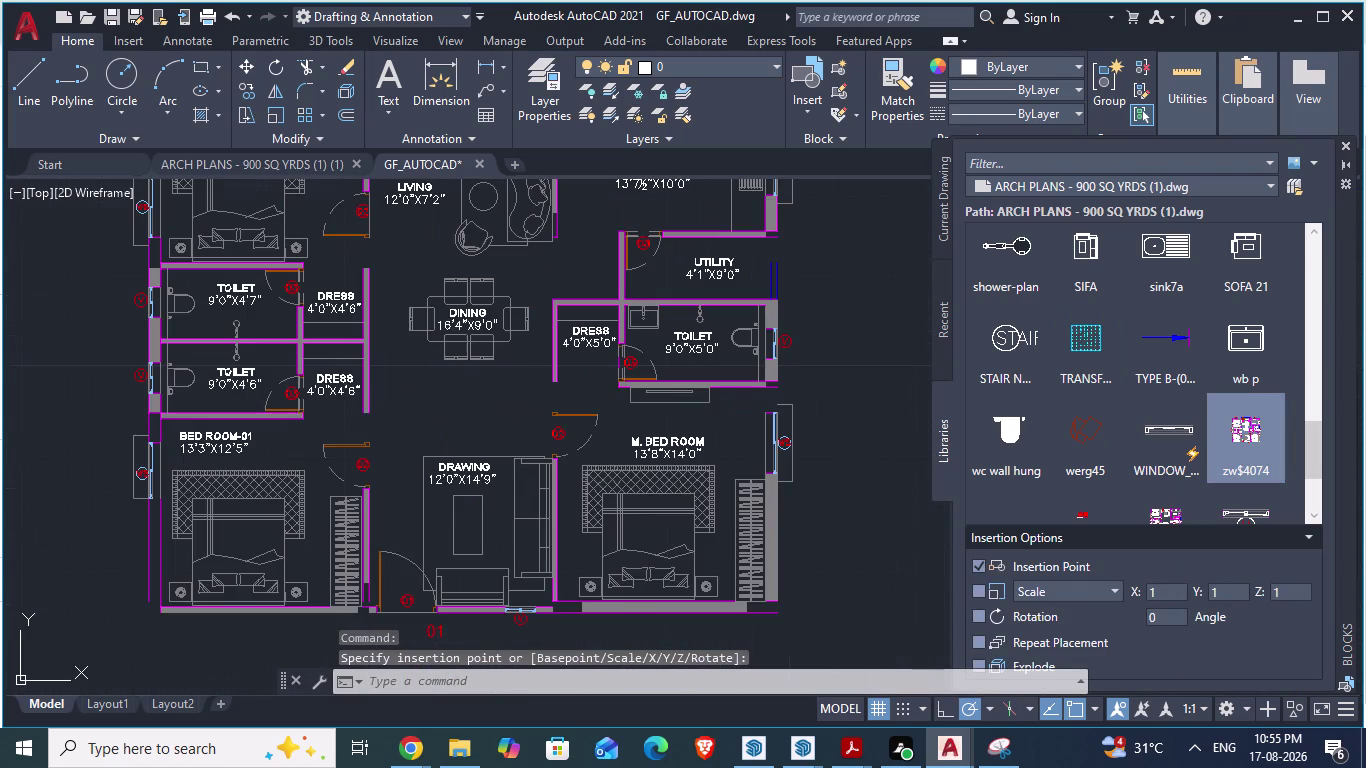
scroll(down, 3)
scroll(up, 3)
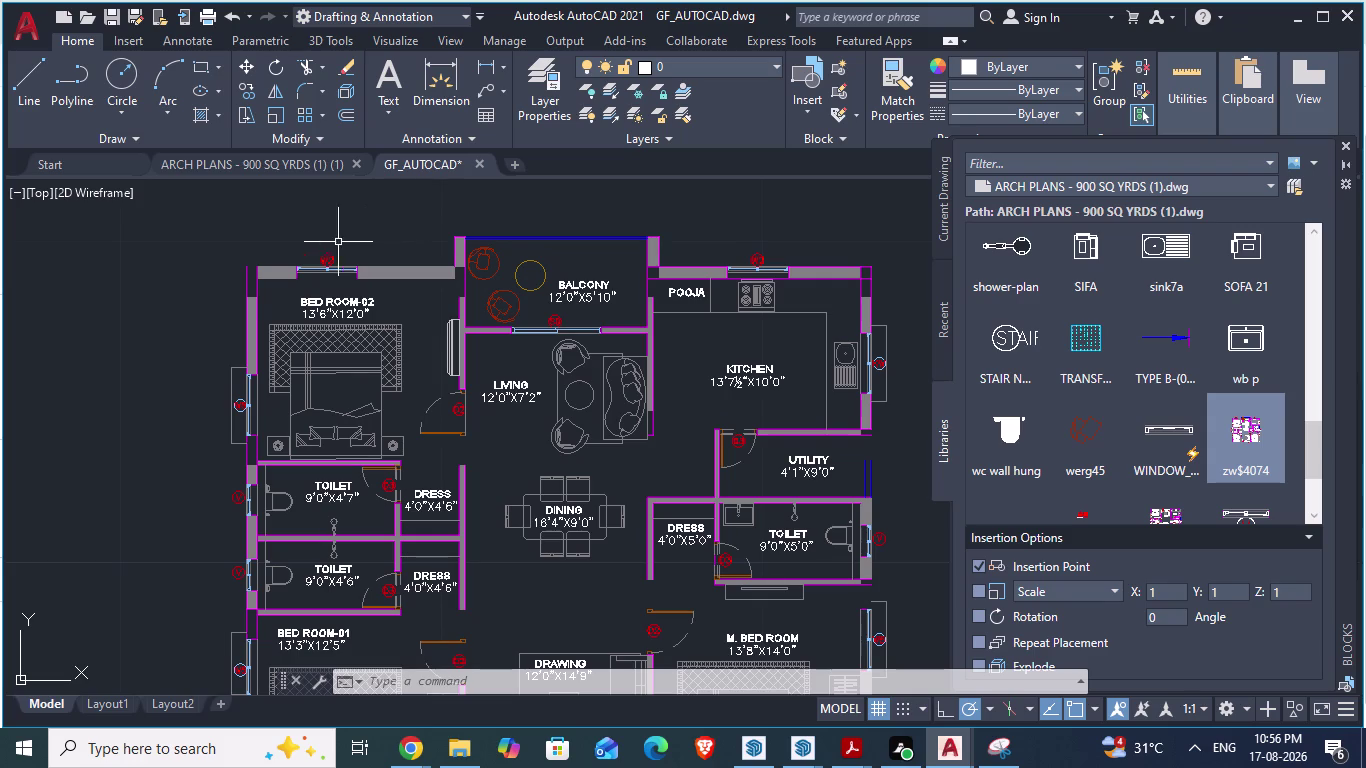
scroll(down, 3)
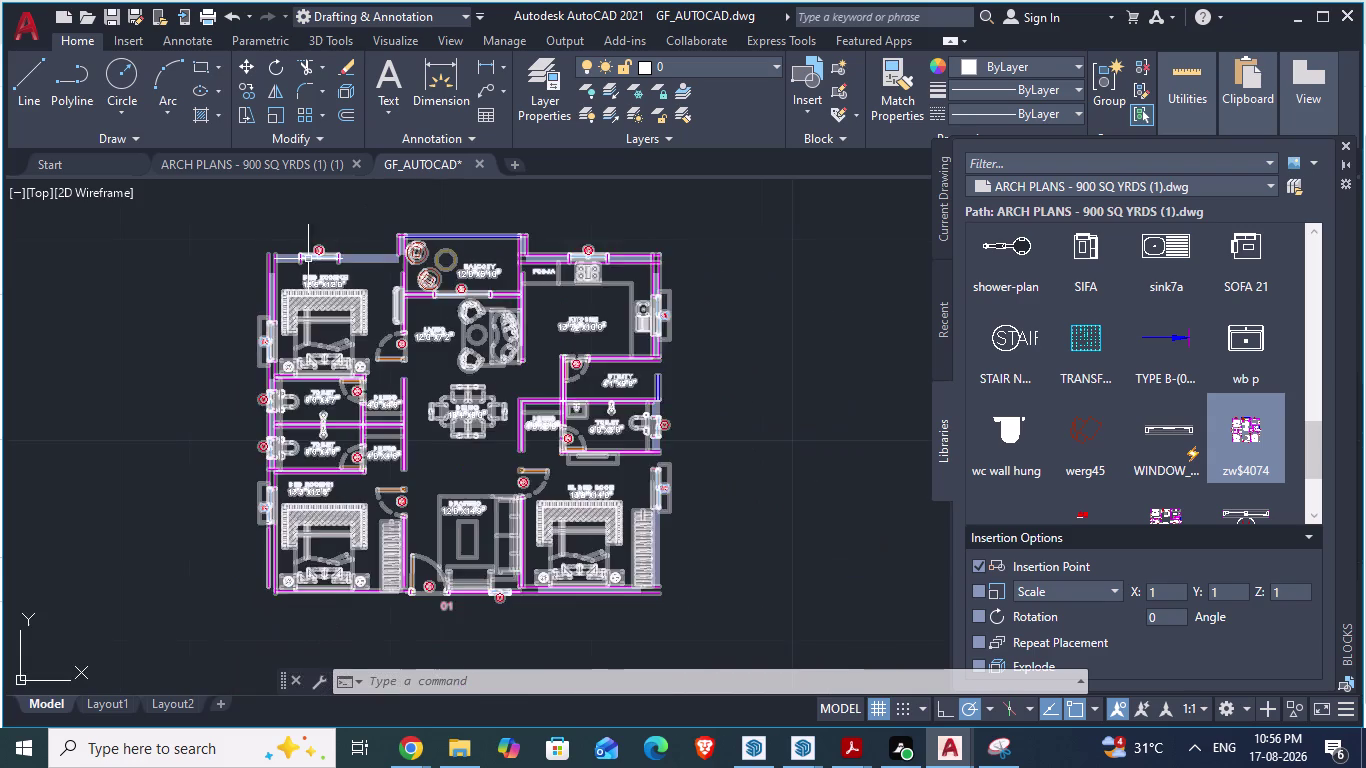
scroll(up, 3)
scroll(down, 3)
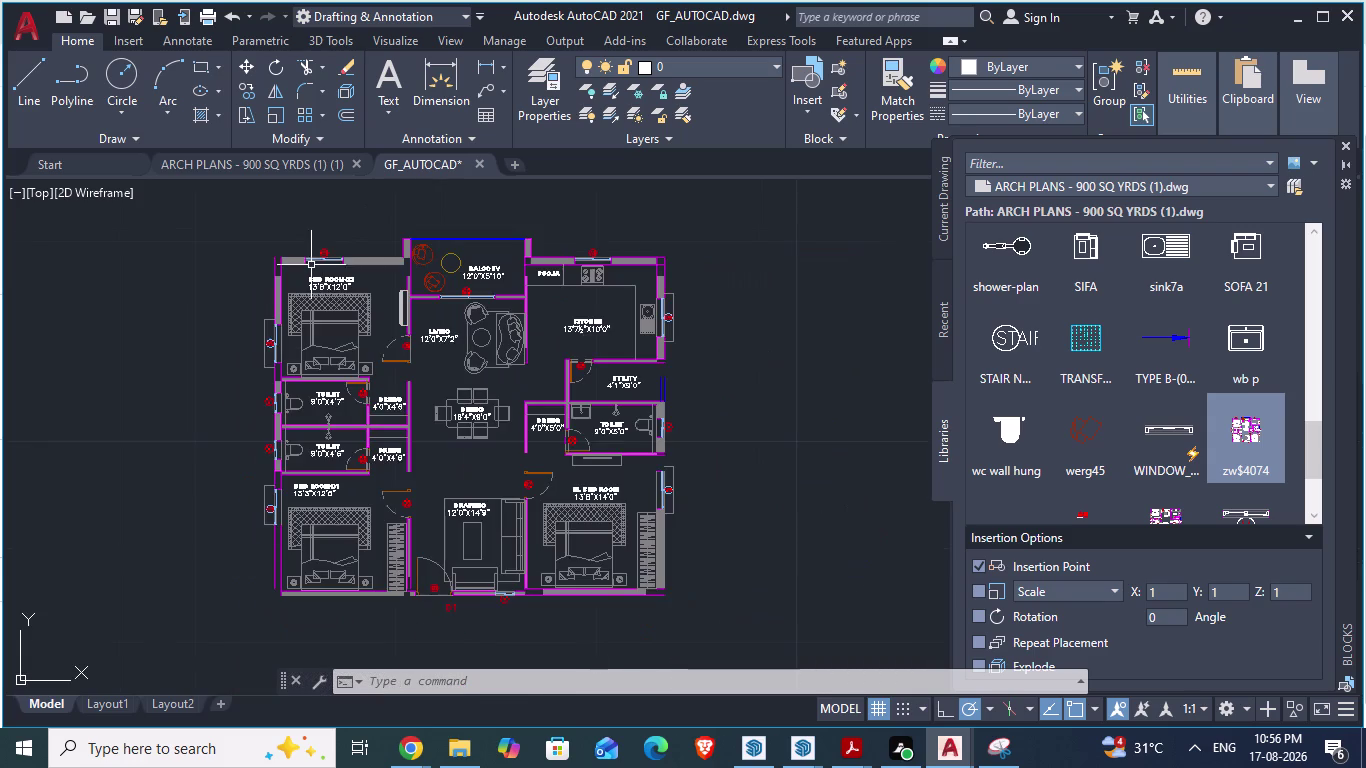
click(293, 261)
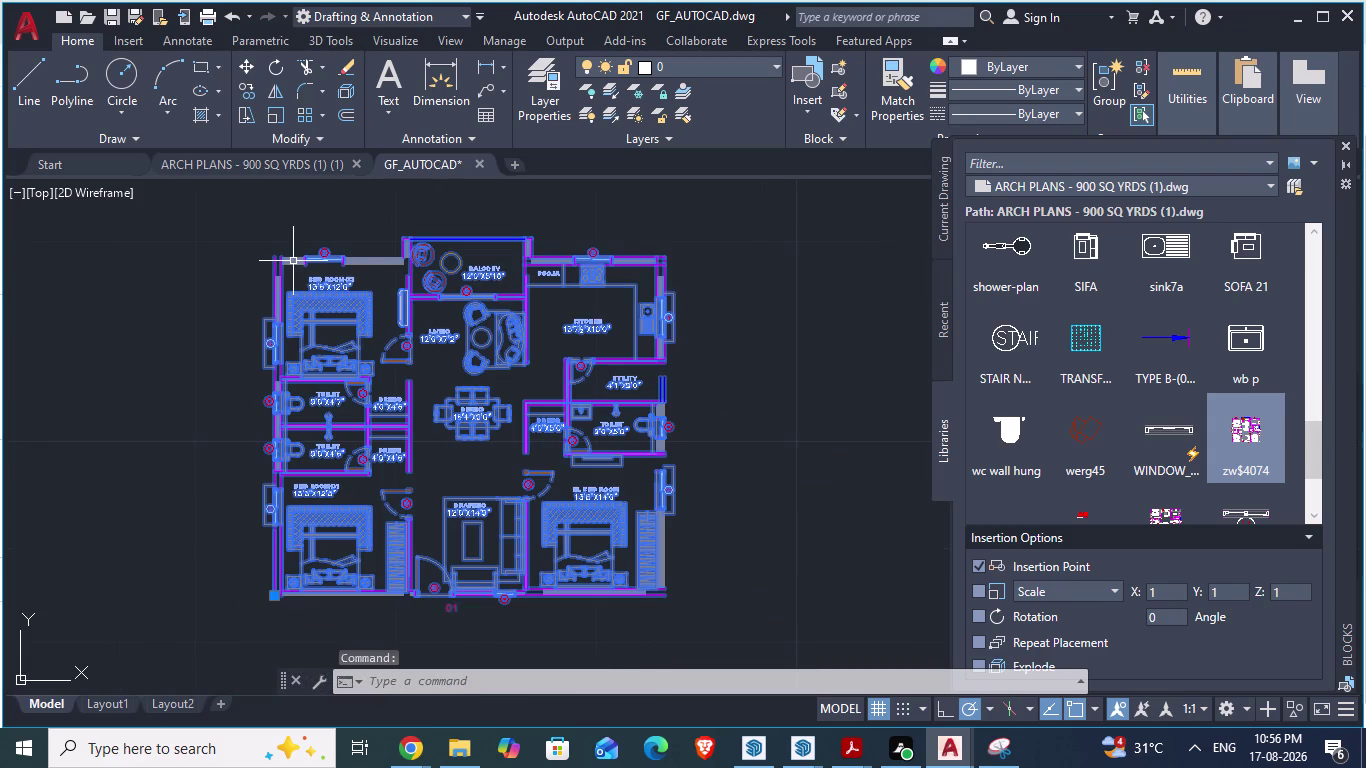
key(Delete)
scroll(down, 3)
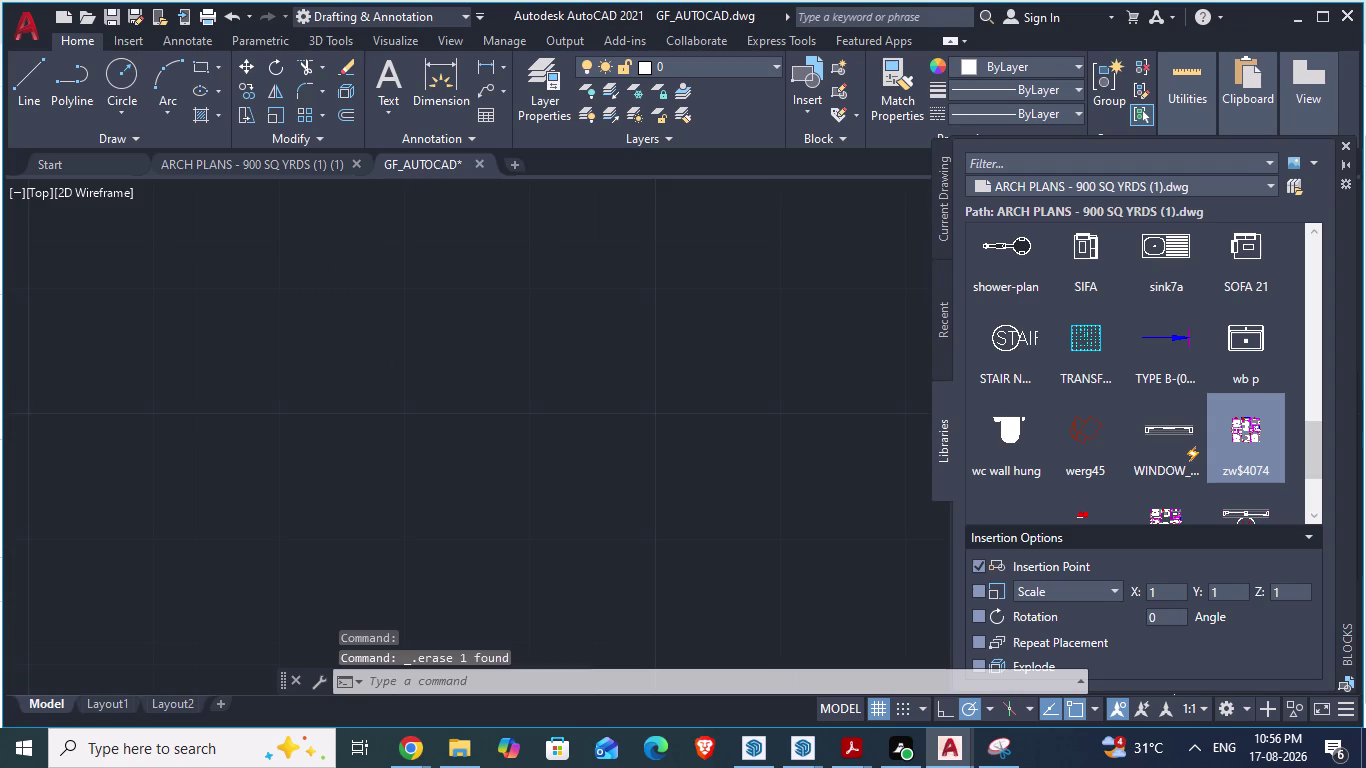
scroll(down, 3)
scroll(down, 3)
scroll(down, 3)
scroll(down, 3)
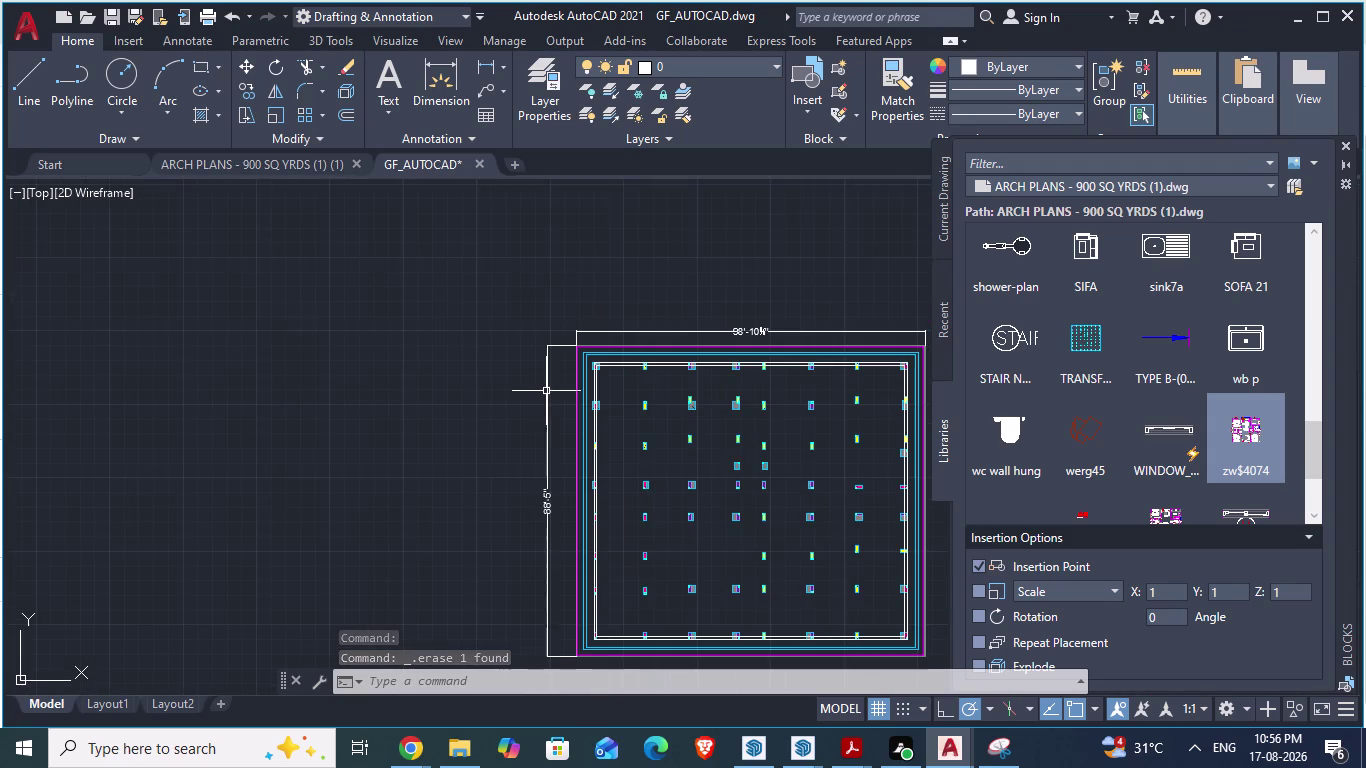
scroll(up, 3)
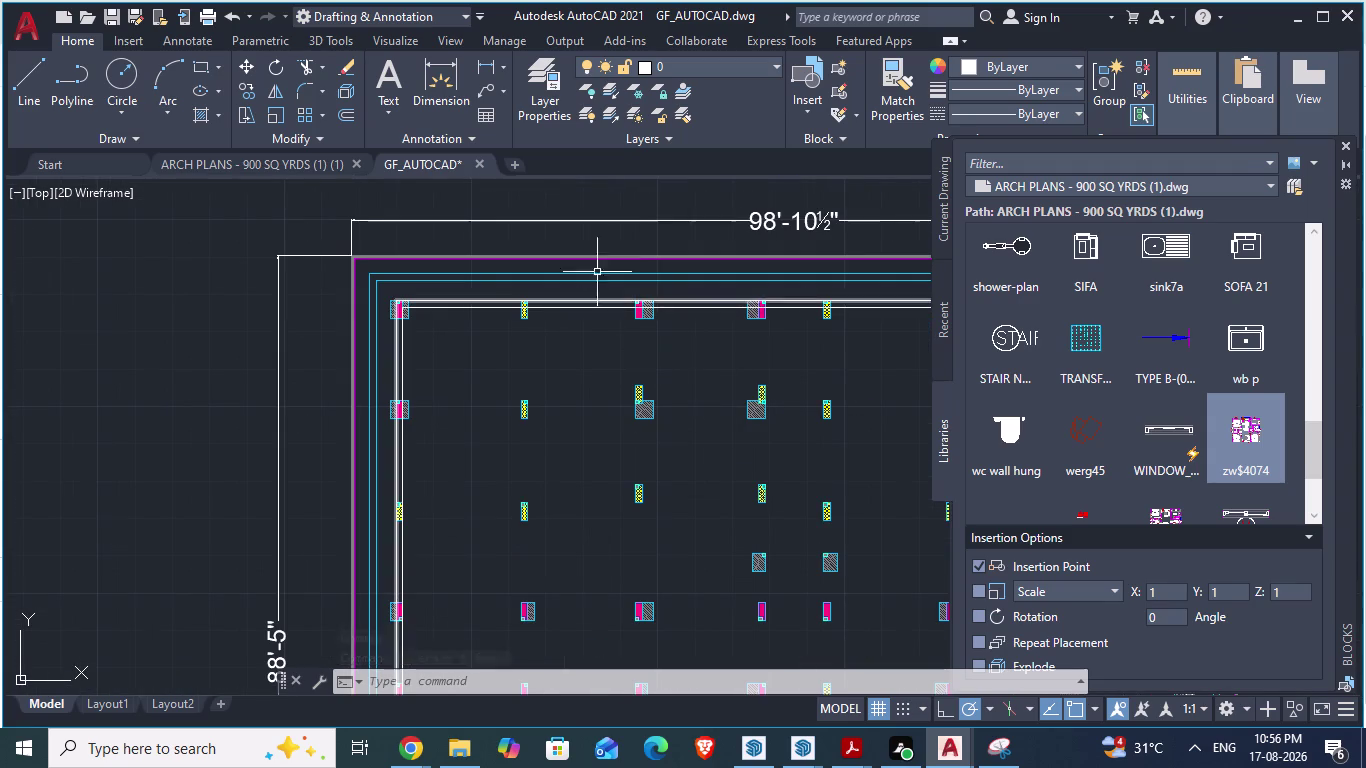
Close the Blocks palette and cancel any pending commands.
click(1346, 142)
scroll(down, 3)
scroll(up, 3)
scroll(down, 3)
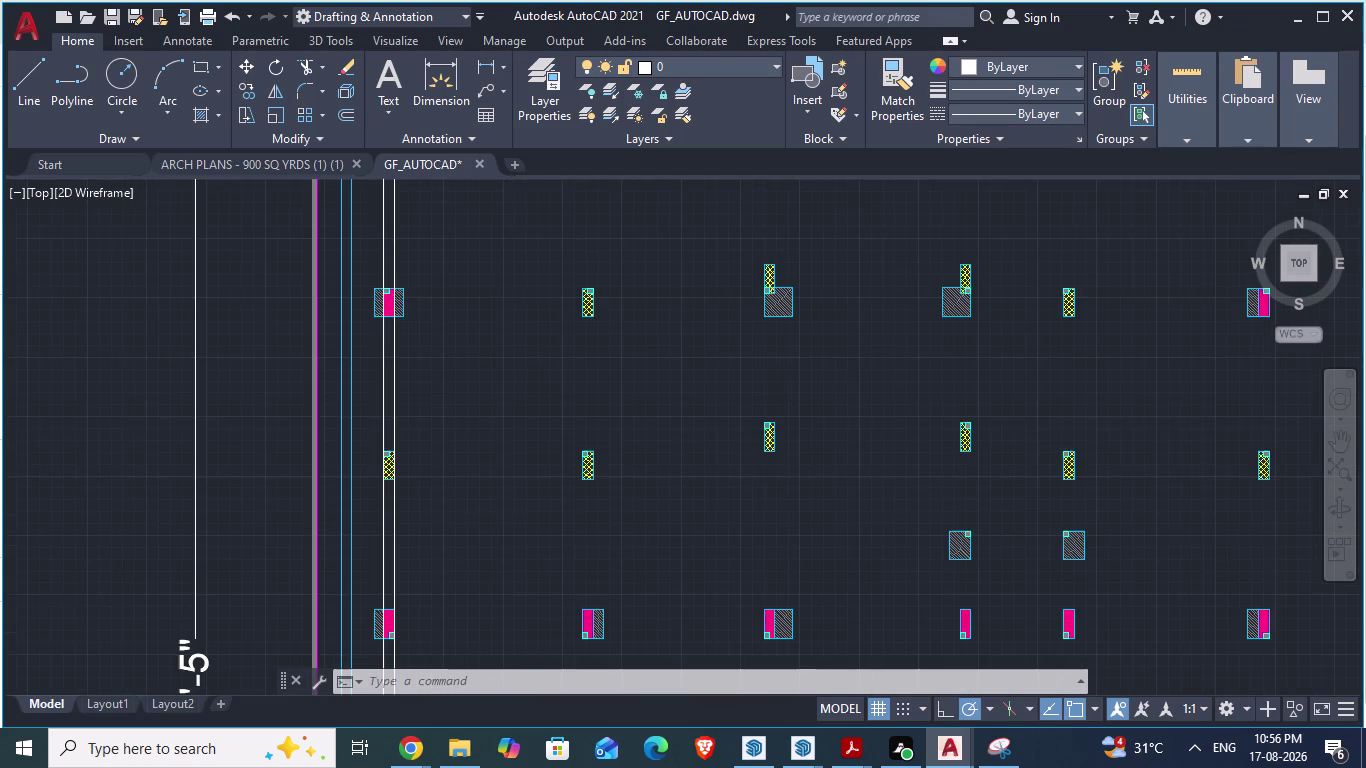
key(Escape)
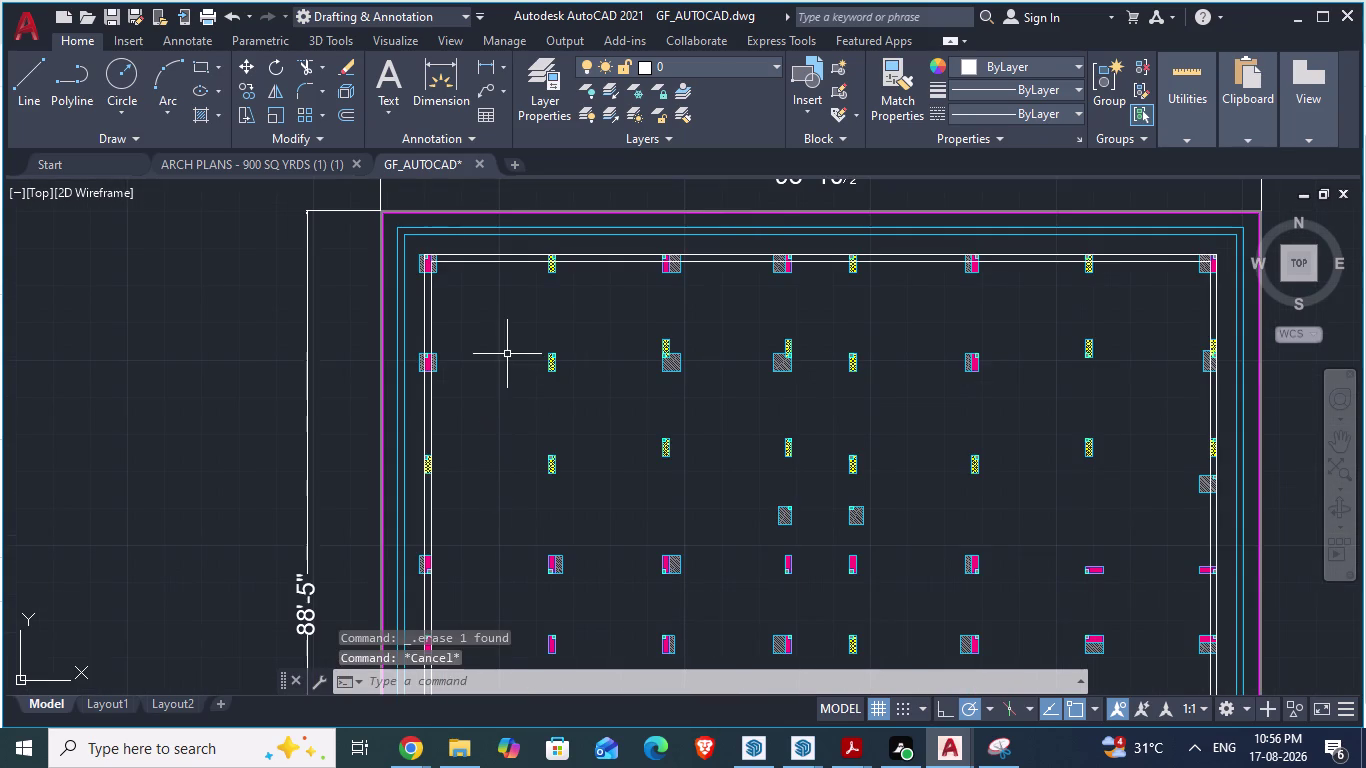
key(space)
key(Escape)
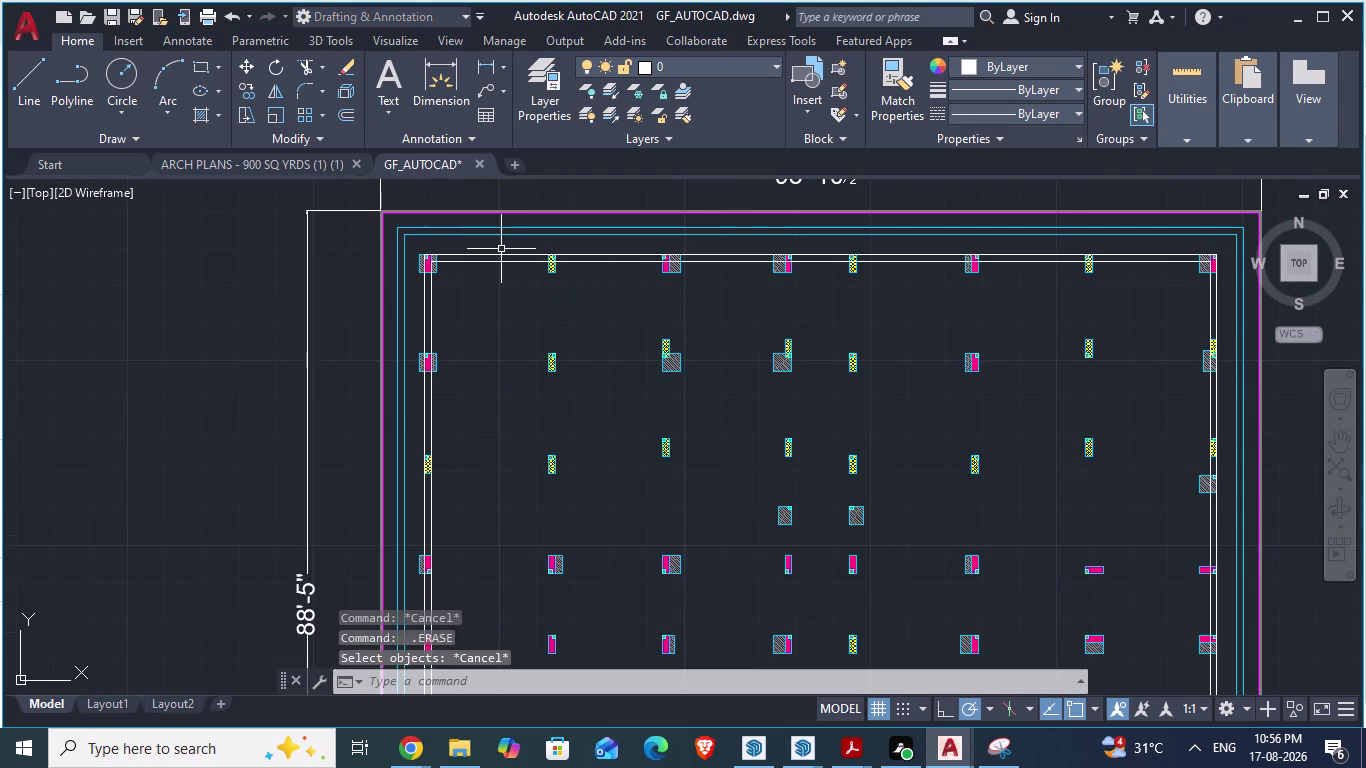
key(Escape)
Select the two white boundary polylines and set their Color to Magenta in Properties.
click(501, 249)
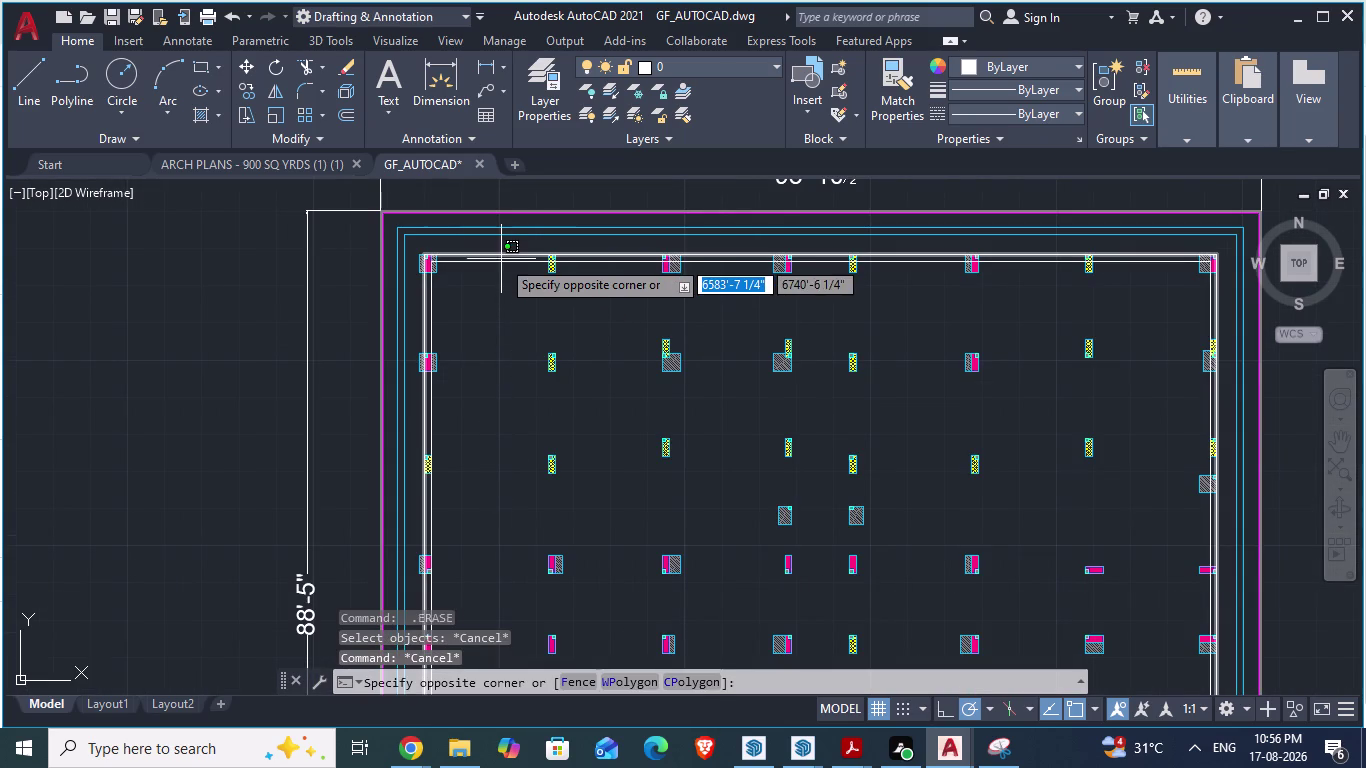
click(501, 259)
click(501, 265)
click(500, 262)
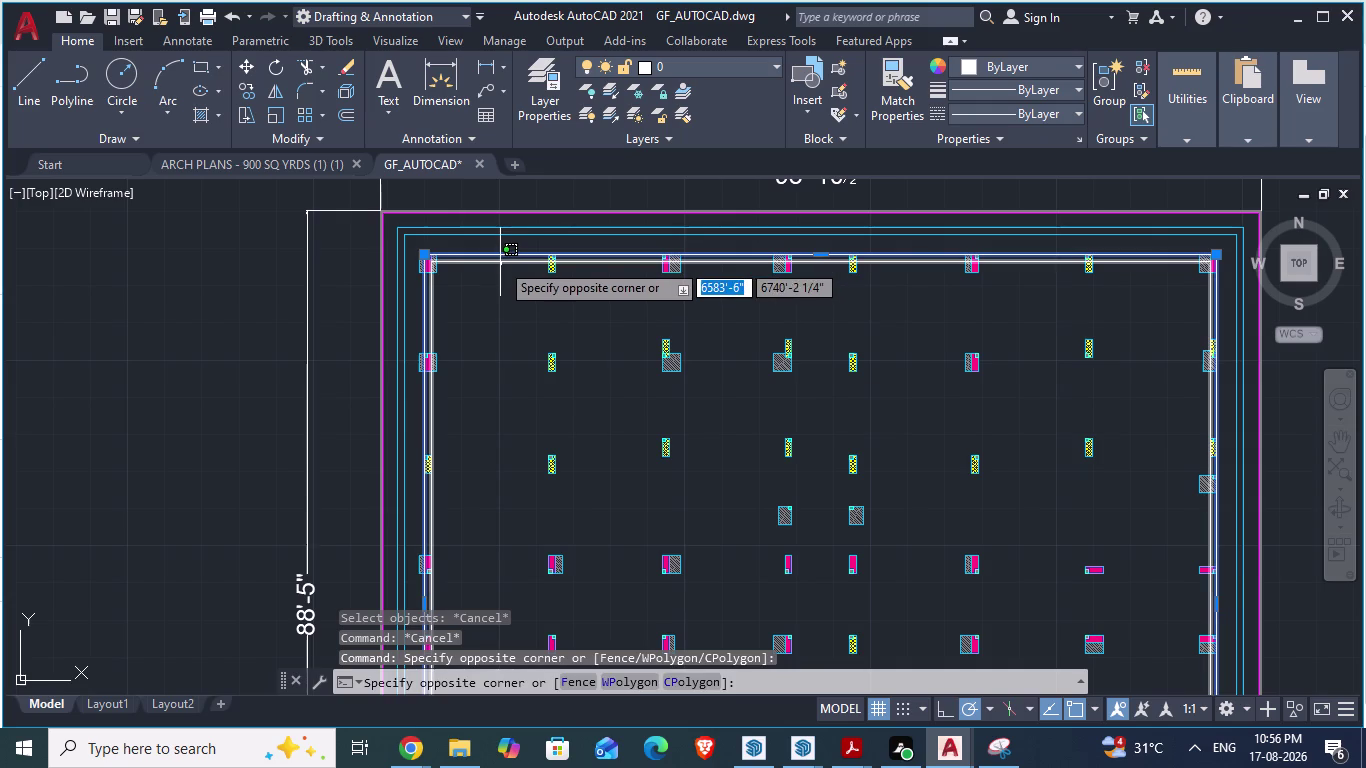
right_click(500, 262)
click(571, 686)
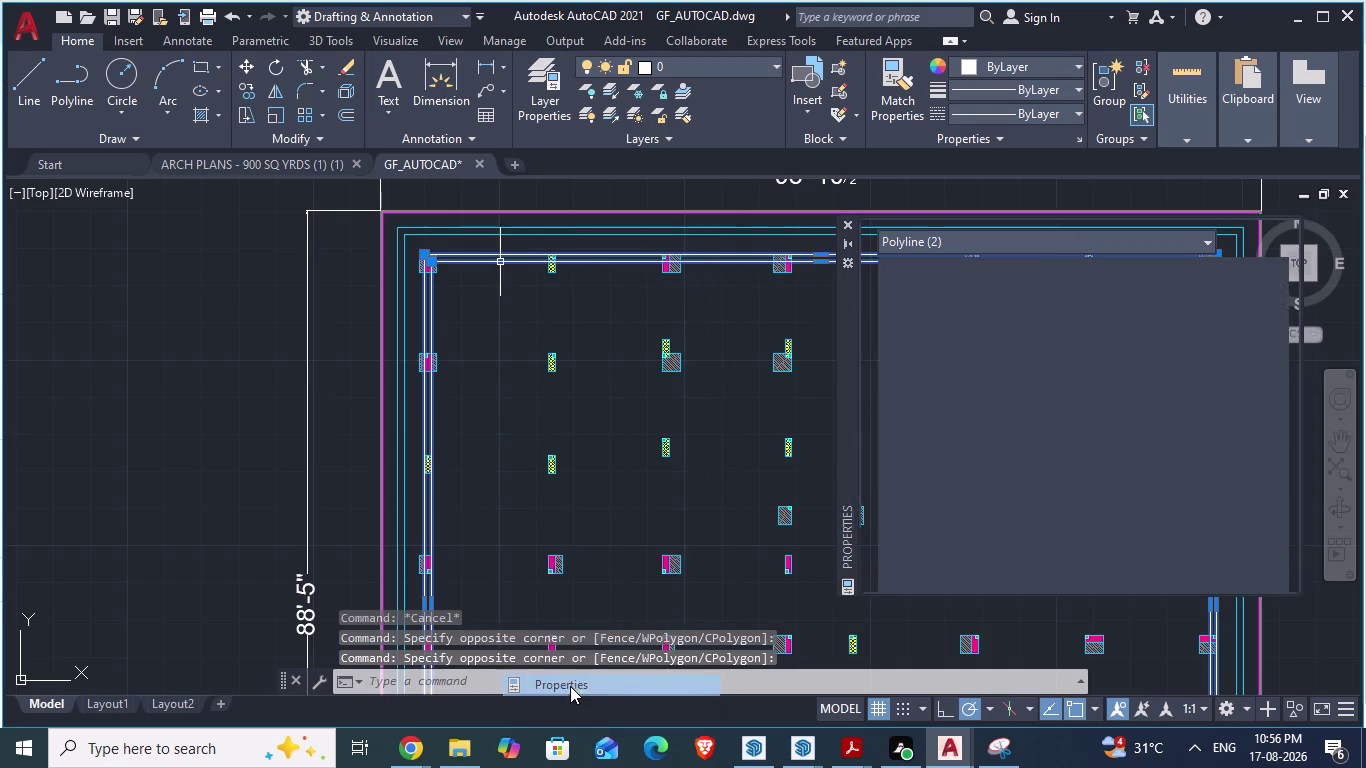
click(1087, 282)
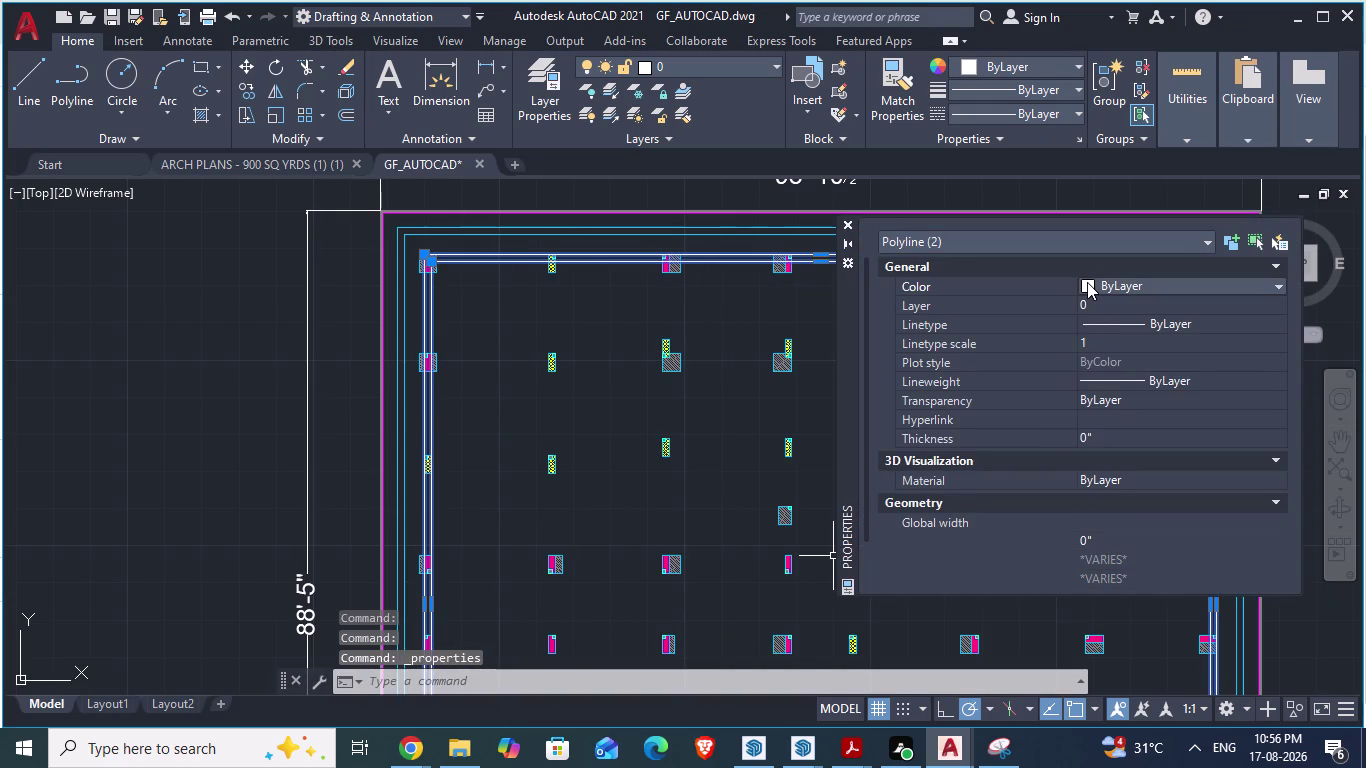
click(1087, 282)
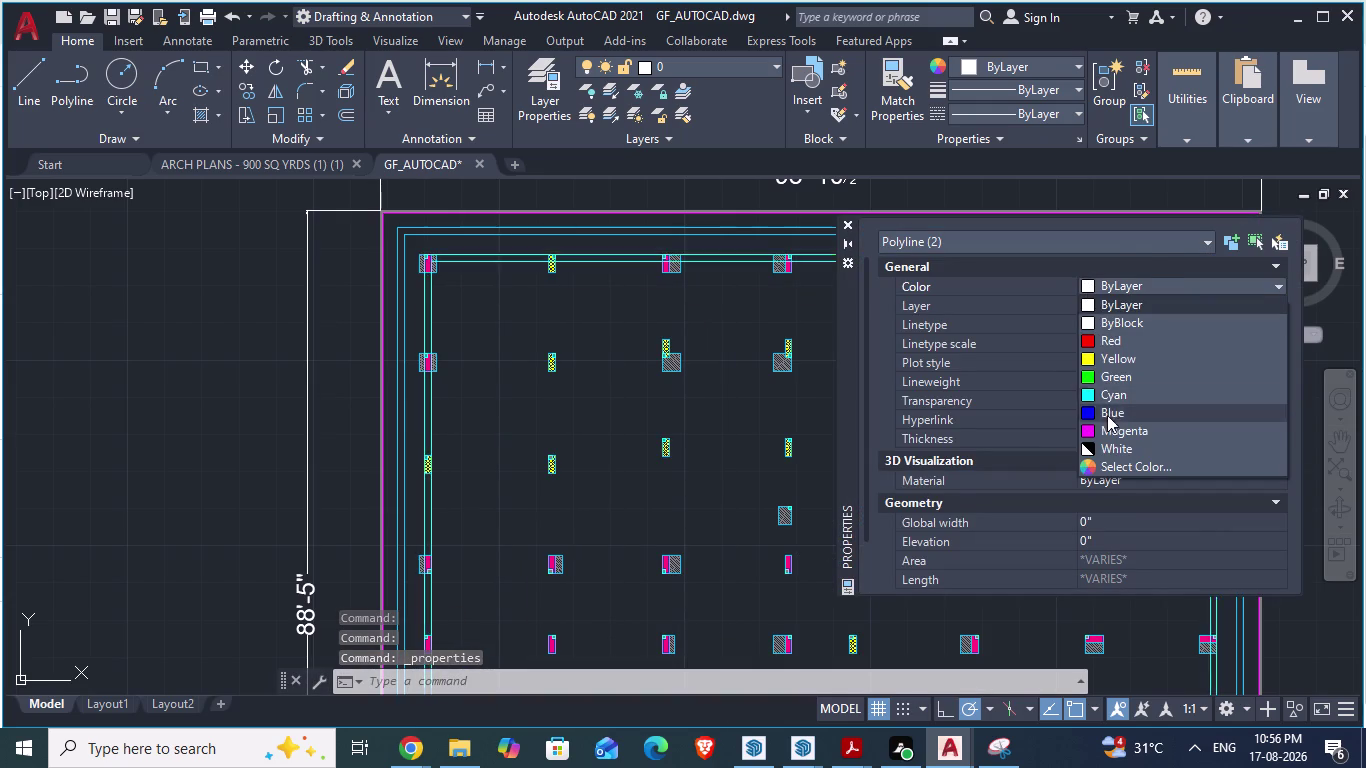
click(1107, 434)
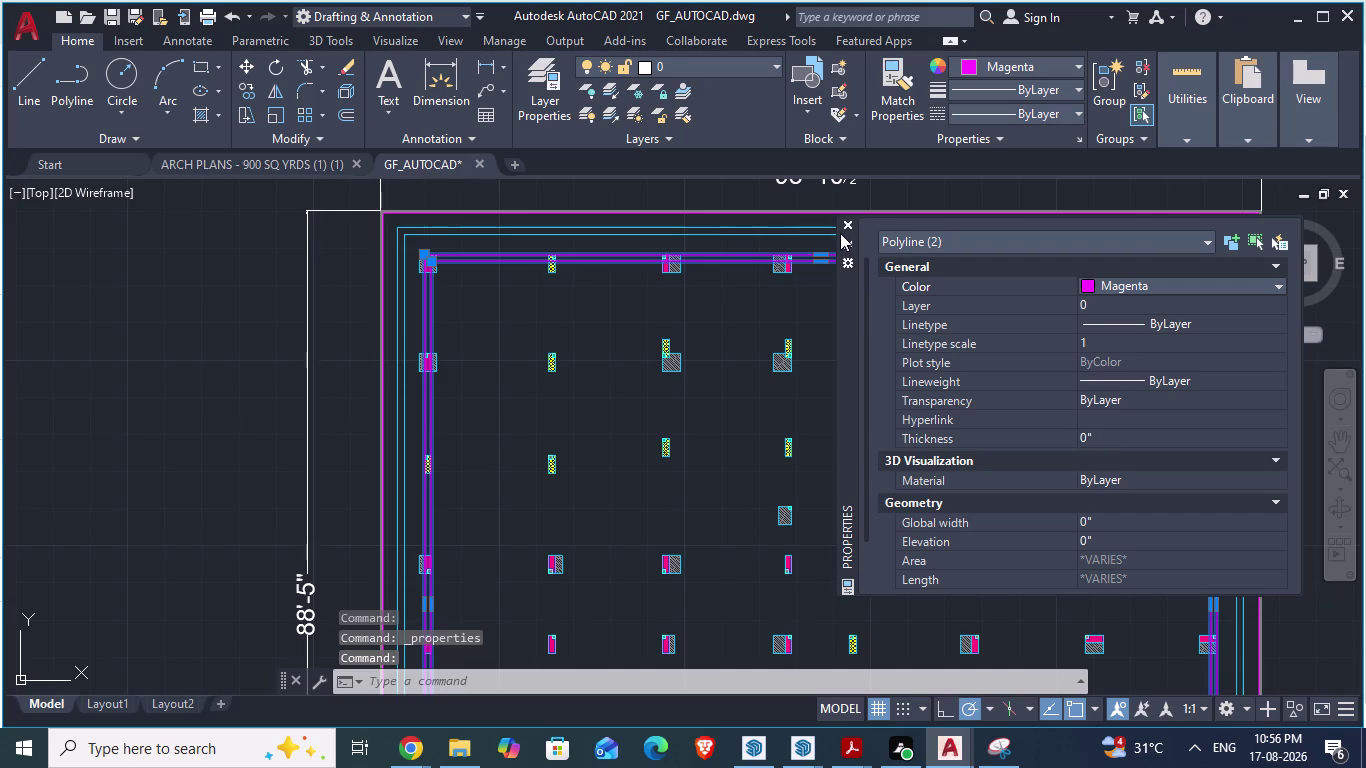
click(850, 228)
Clear the selection and zoom around the beam strip between the magenta lines.
scroll(up, 3)
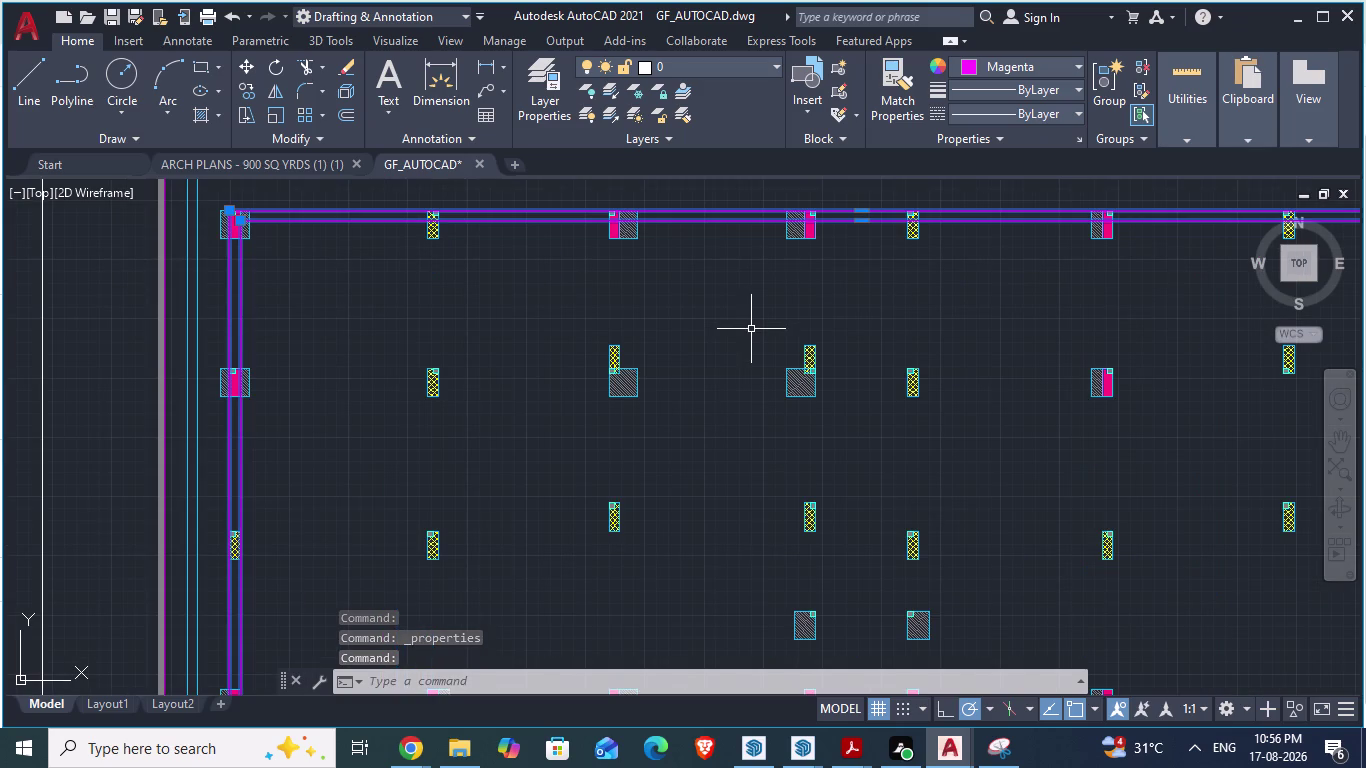
key(Escape)
click(751, 329)
key(Escape)
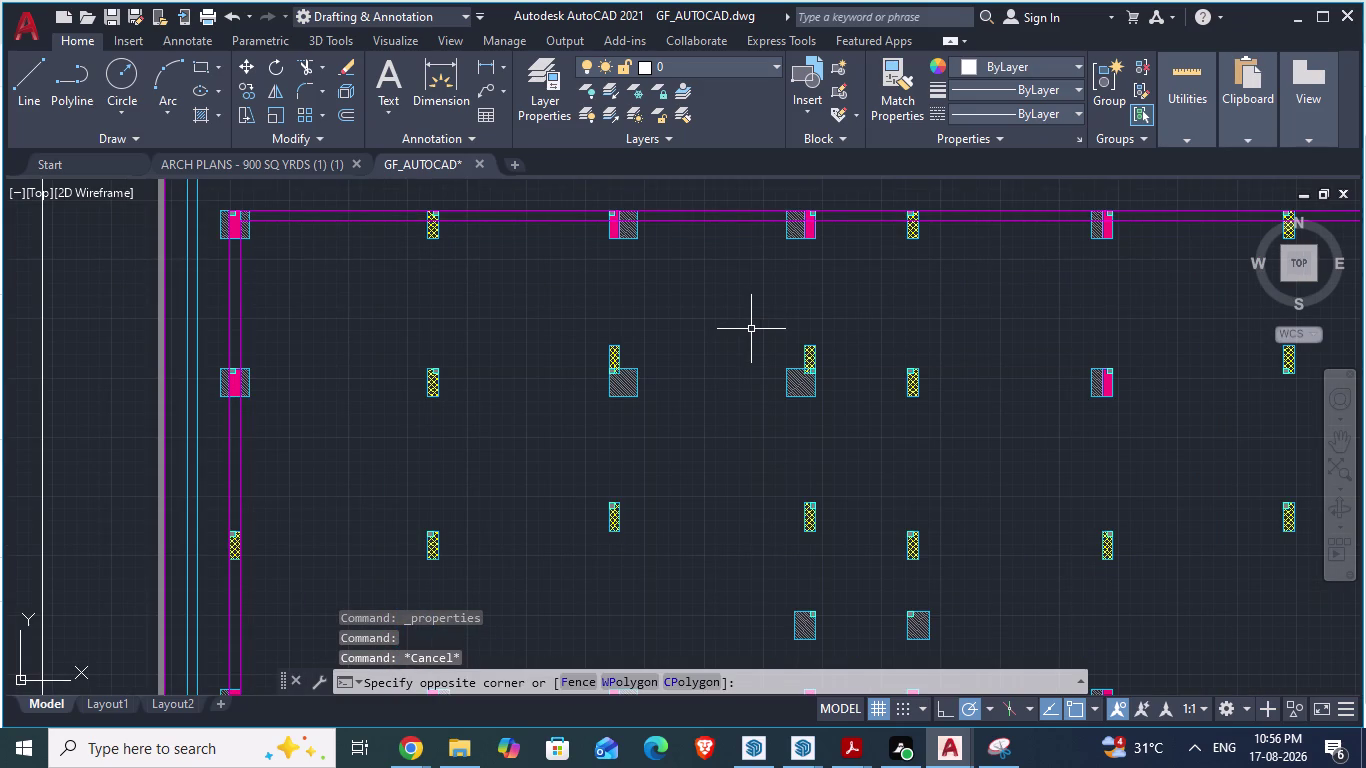
scroll(down, 3)
scroll(up, 3)
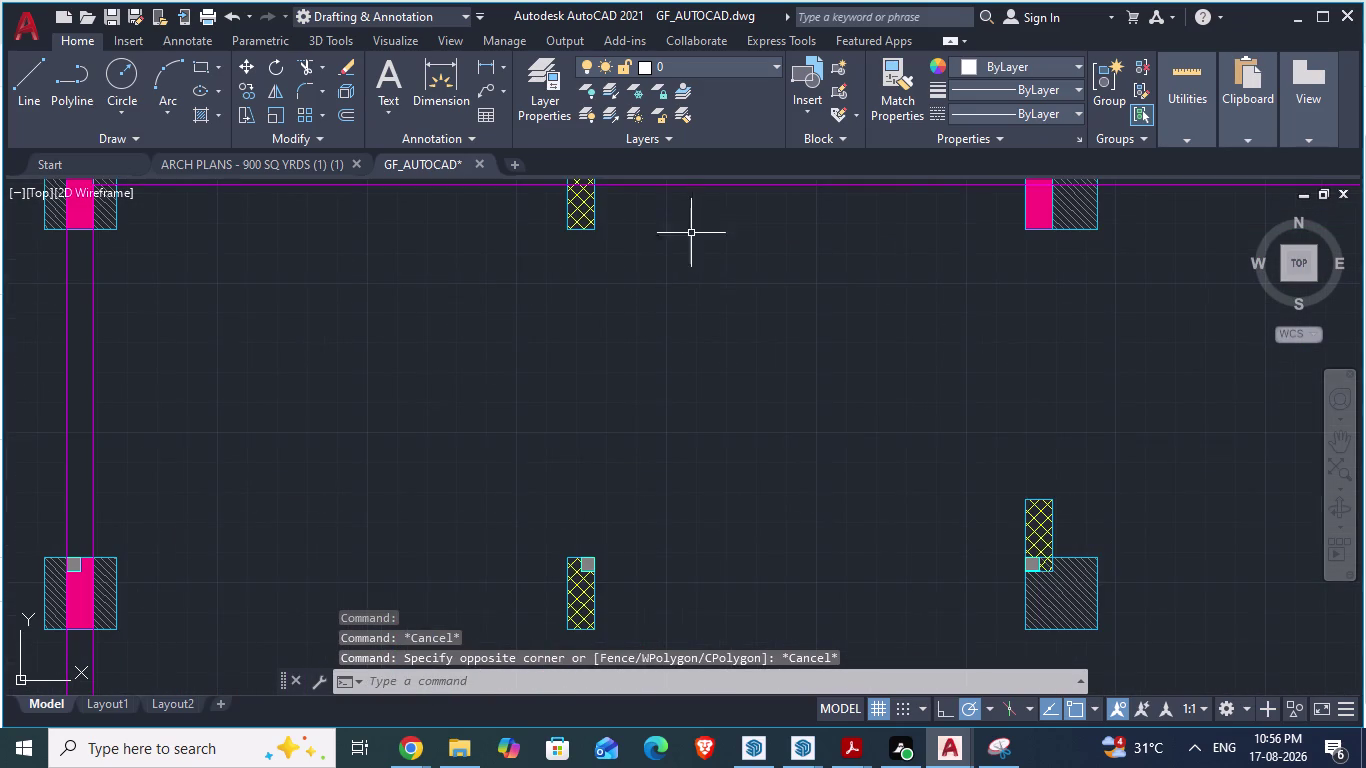
scroll(down, 3)
scroll(up, 3)
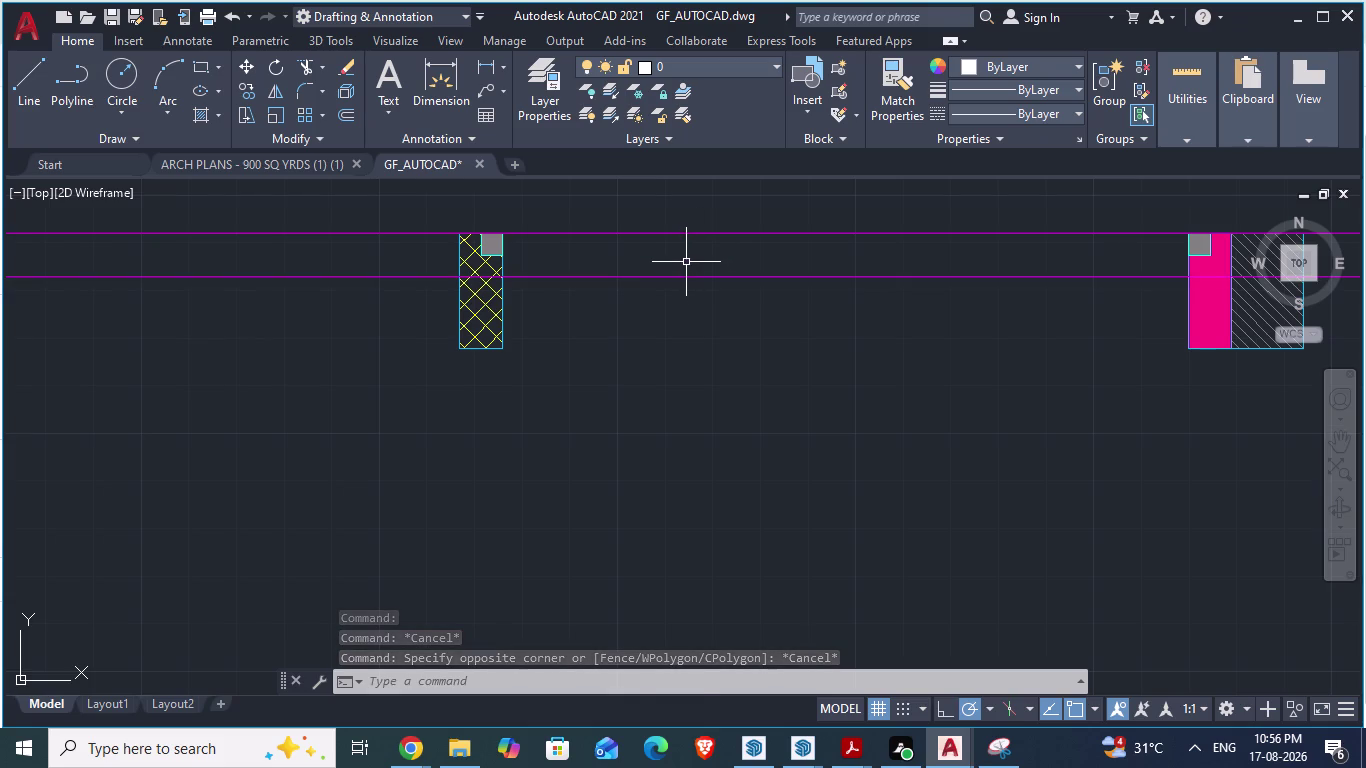
click(686, 261)
Start HATCH and pick two areas of the beam strip between the magenta lines.
key(h)
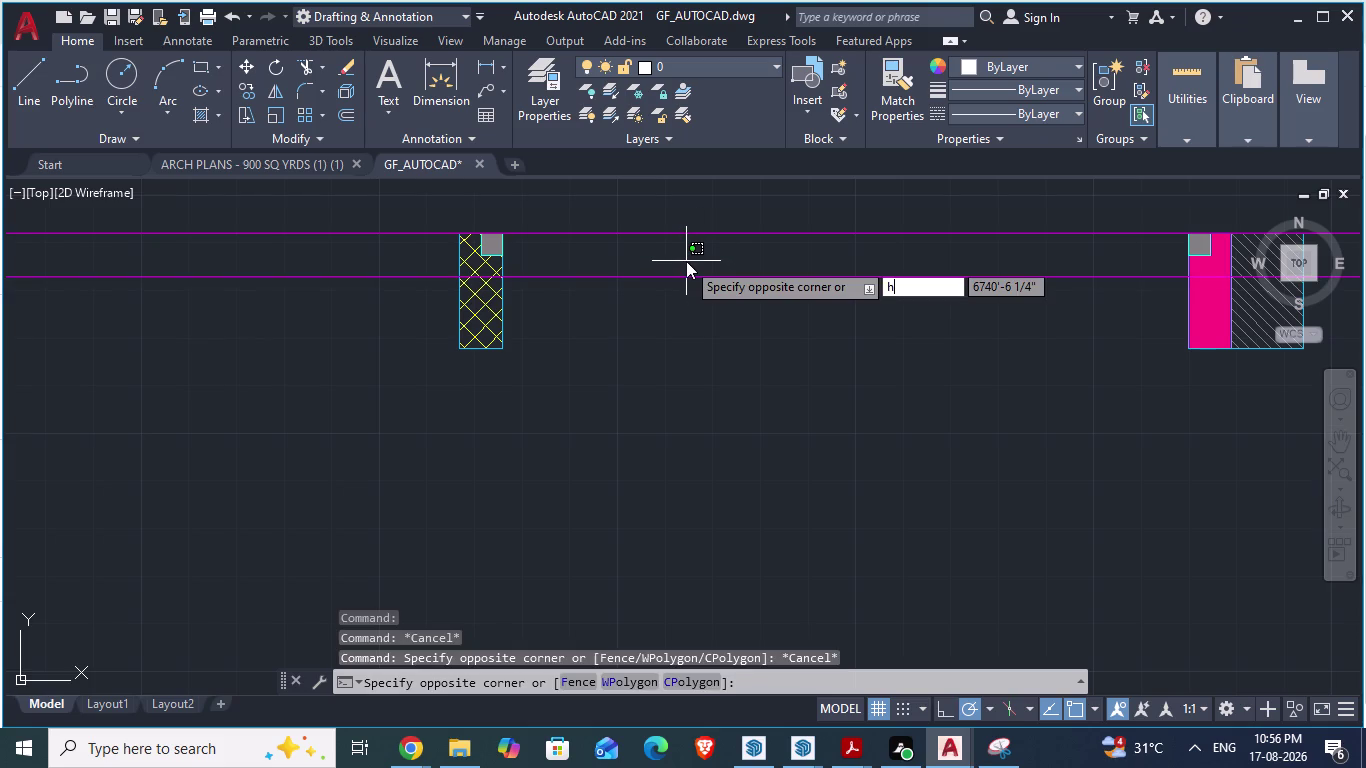
key(Return)
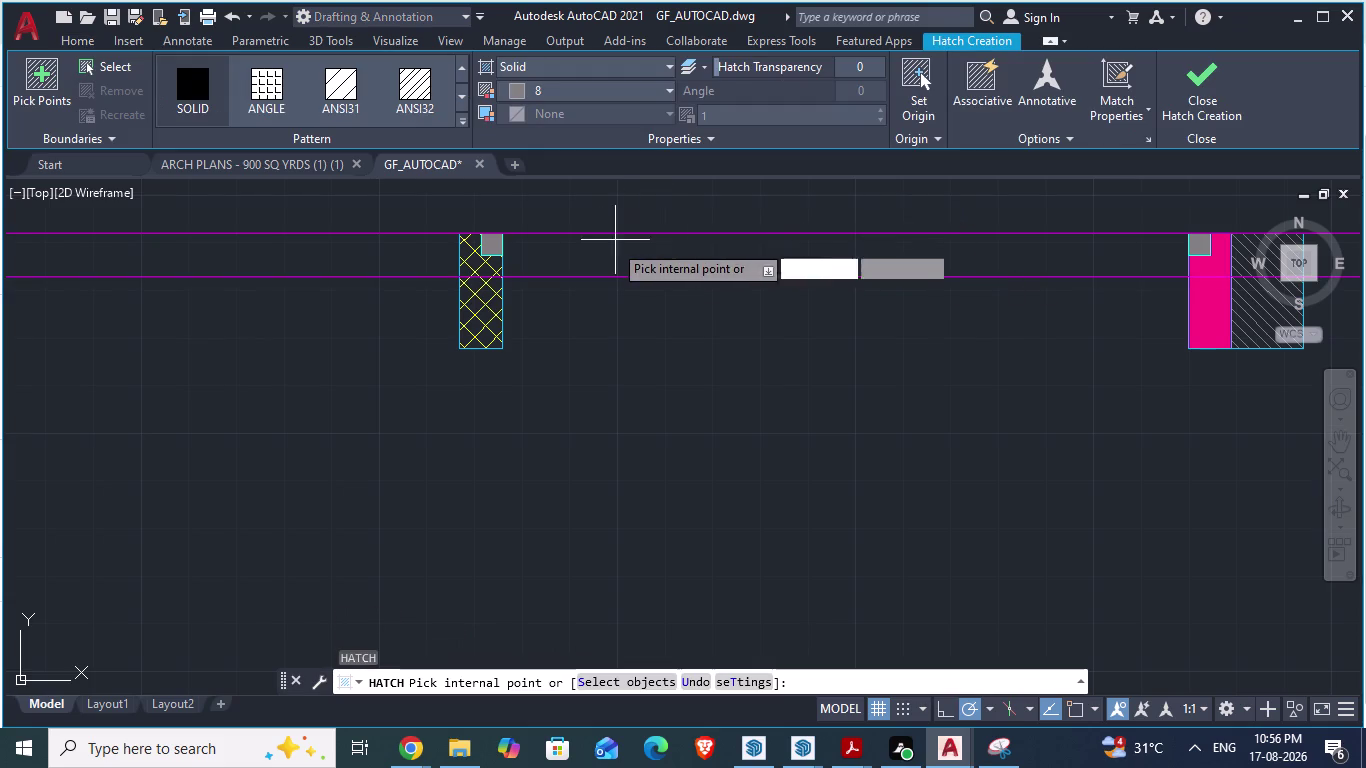
click(600, 263)
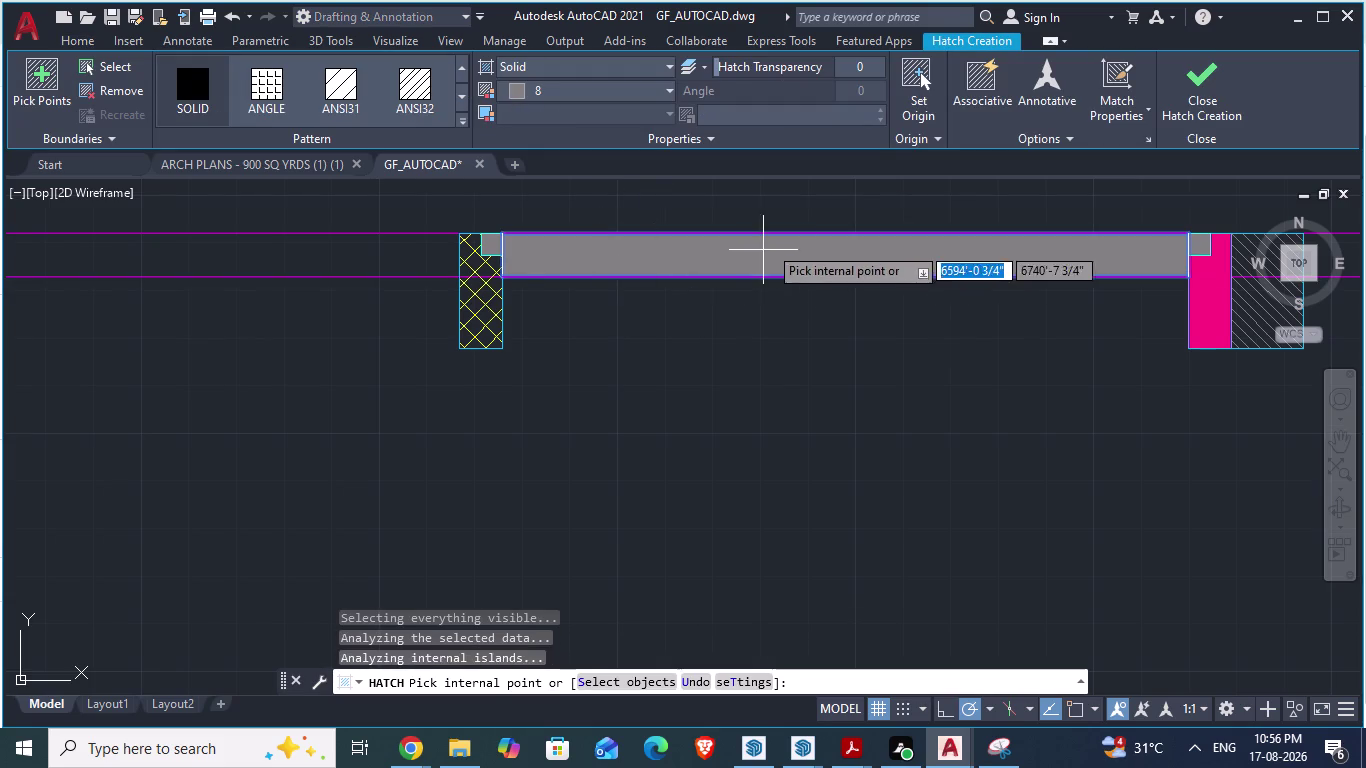
scroll(down, 3)
scroll(up, 3)
click(593, 245)
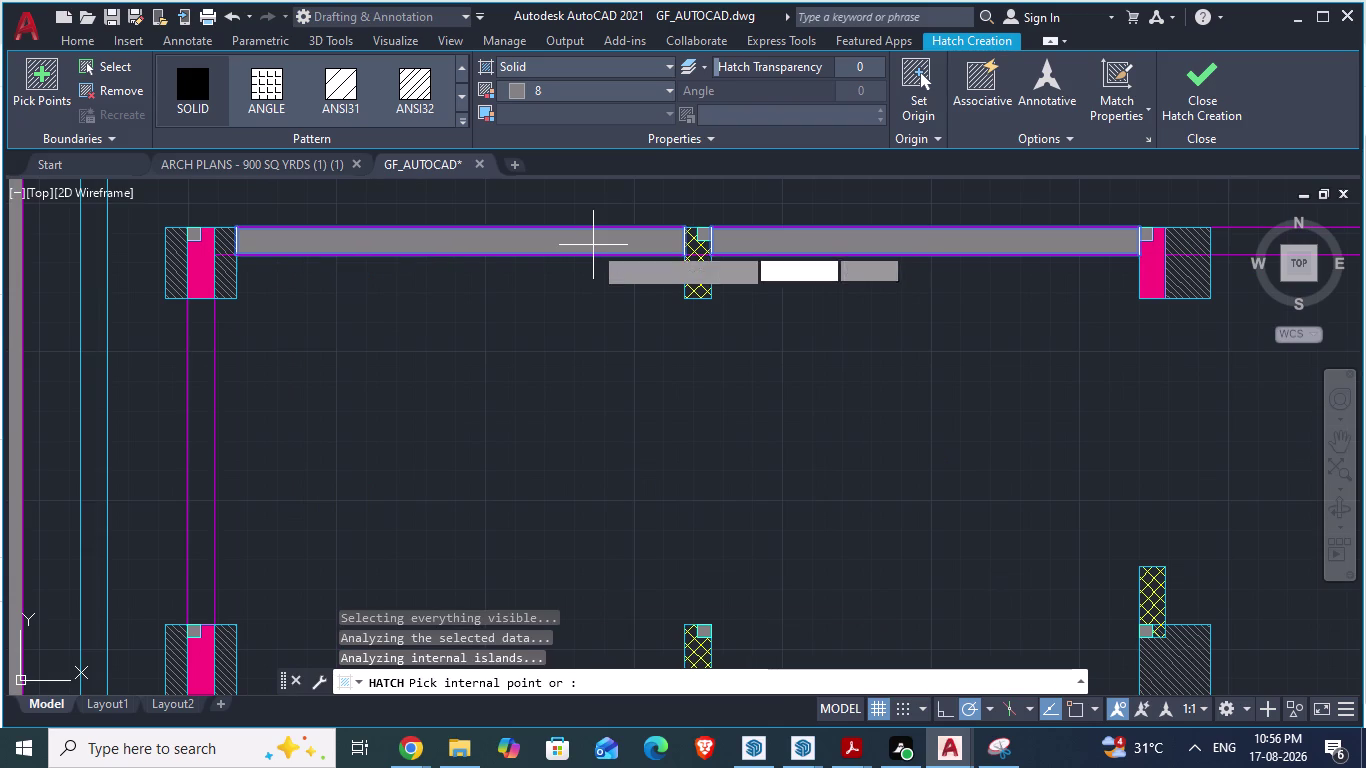
scroll(down, 3)
scroll(down, 3)
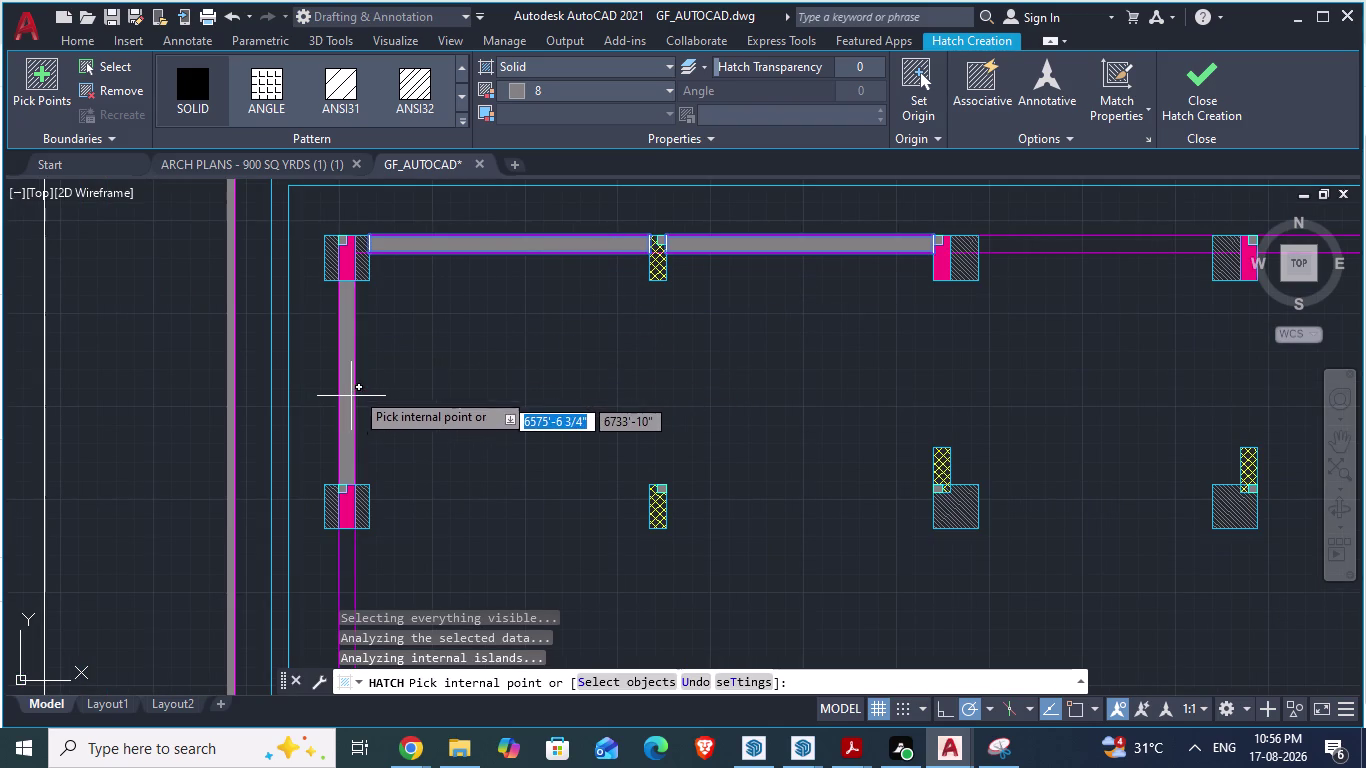
scroll(up, 3)
Cancel the hatch without adding fill and switch to ARCH PLANS - 900 SQ YRDS.
key(space)
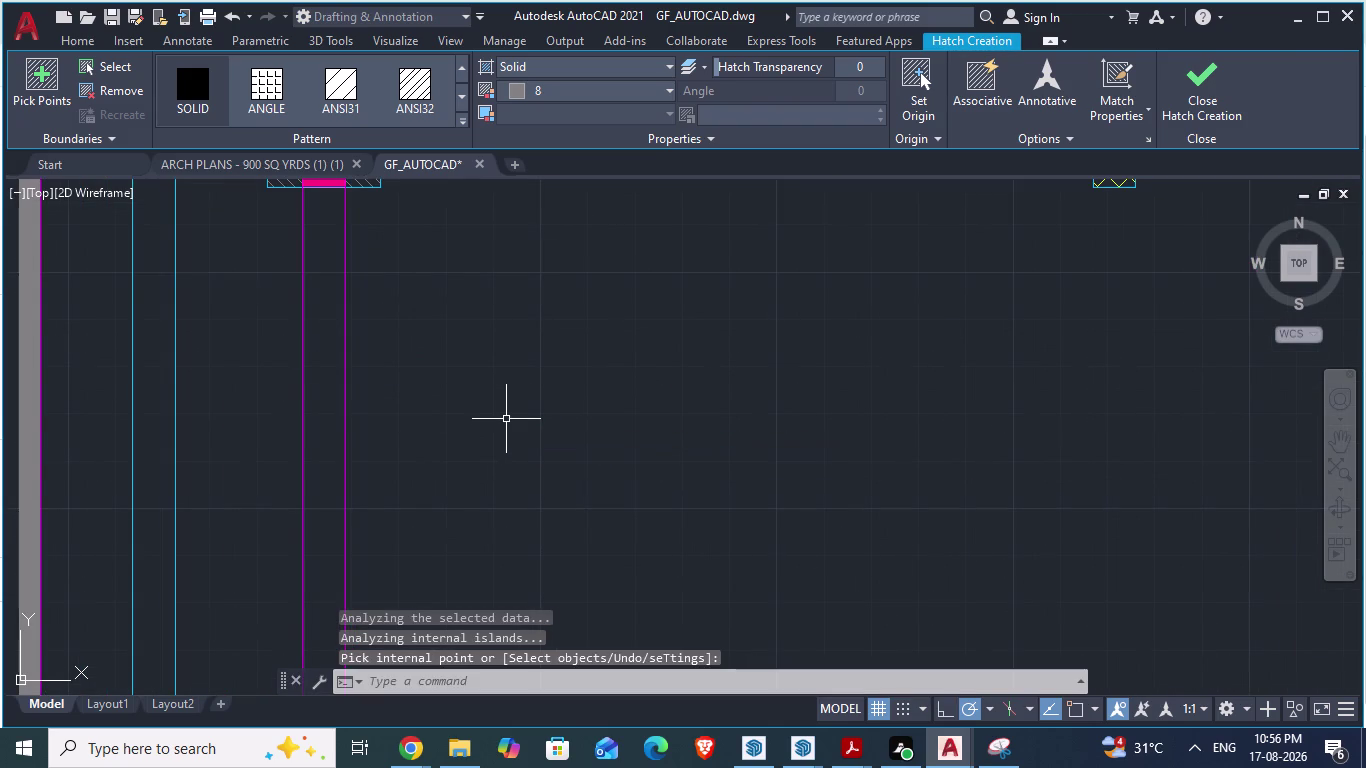
key(Escape)
scroll(down, 3)
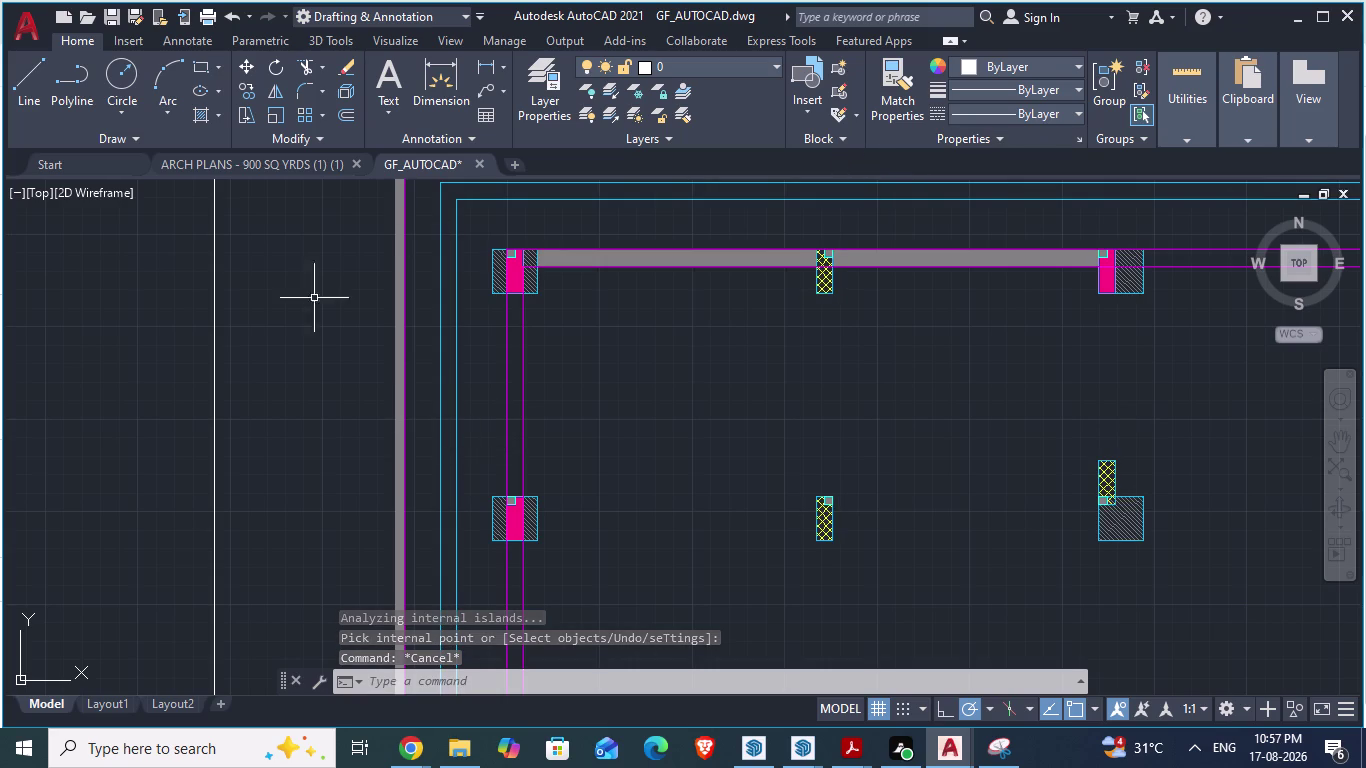
click(312, 158)
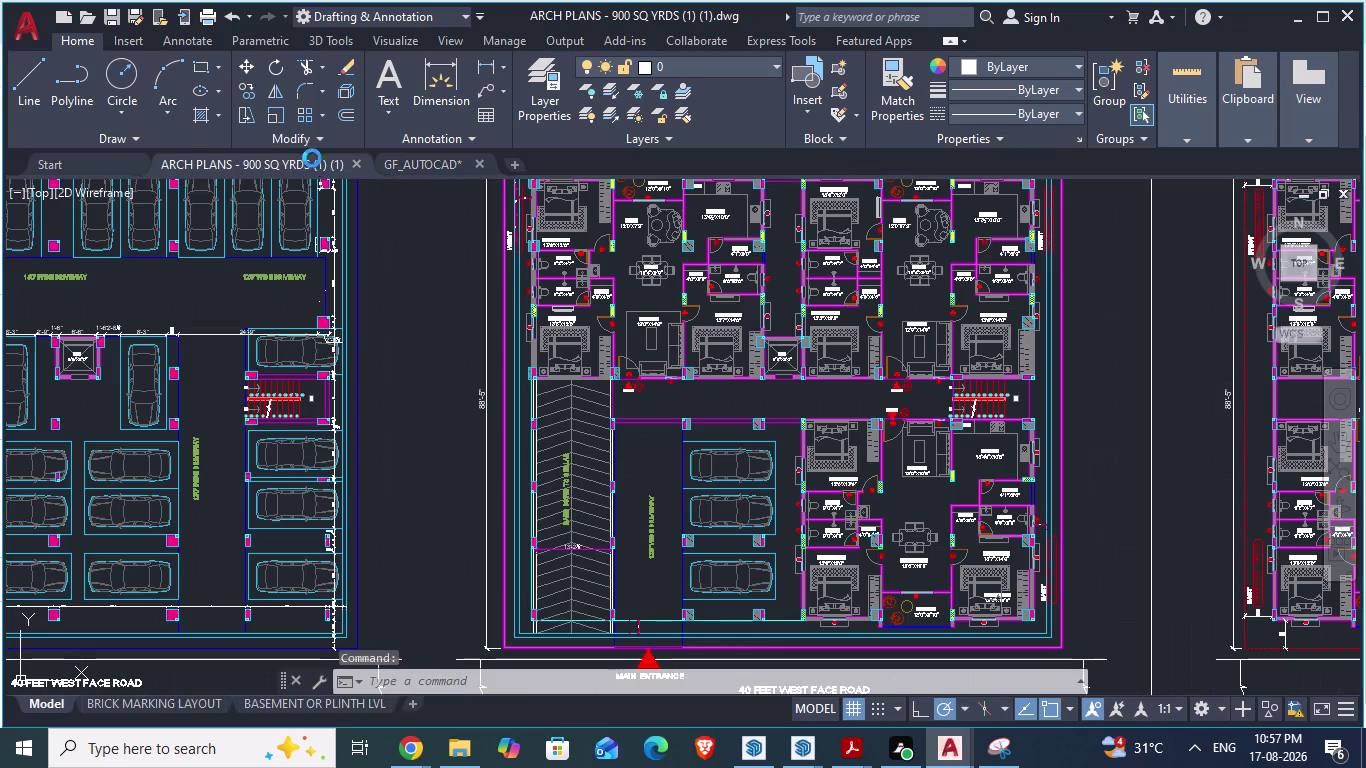
Zoom into the bedroom corner and start an aligned dimension at the column edge.
scroll(down, 3)
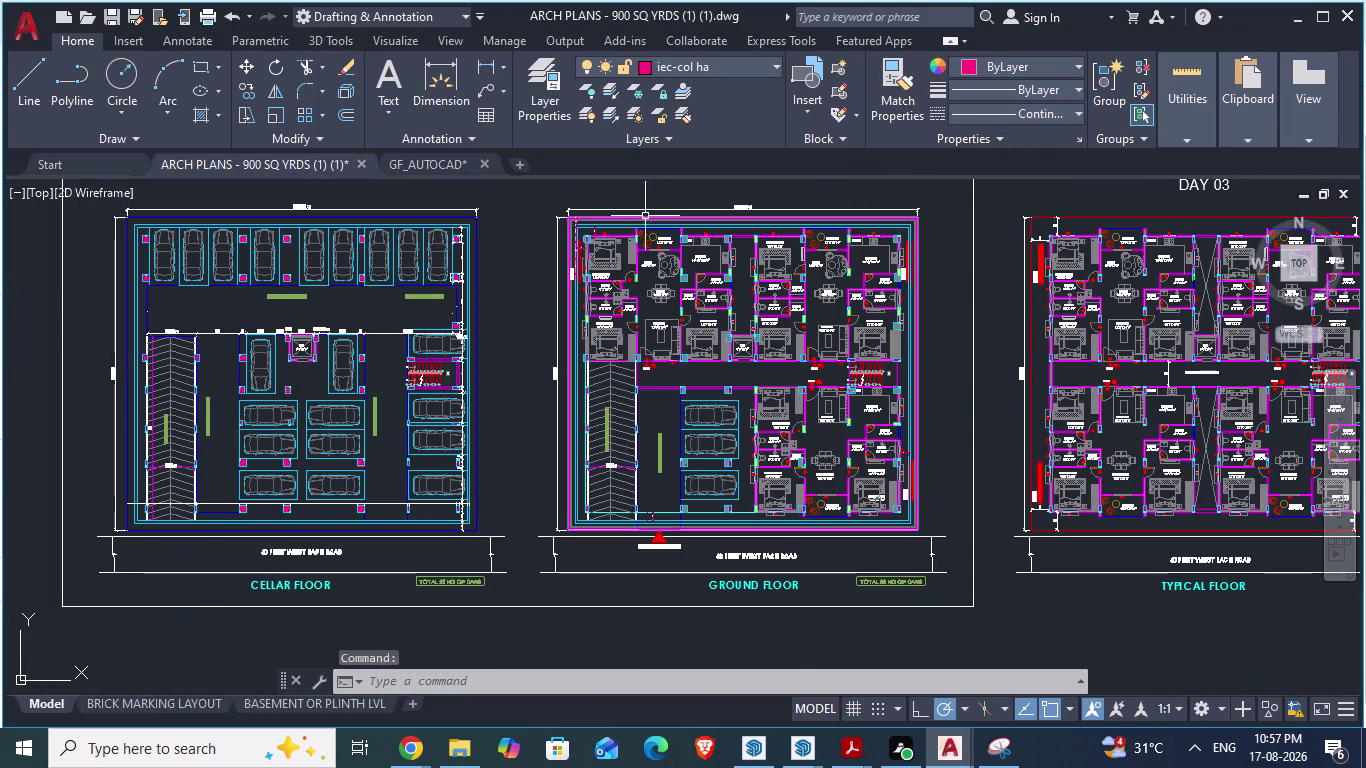
scroll(up, 3)
scroll(down, 3)
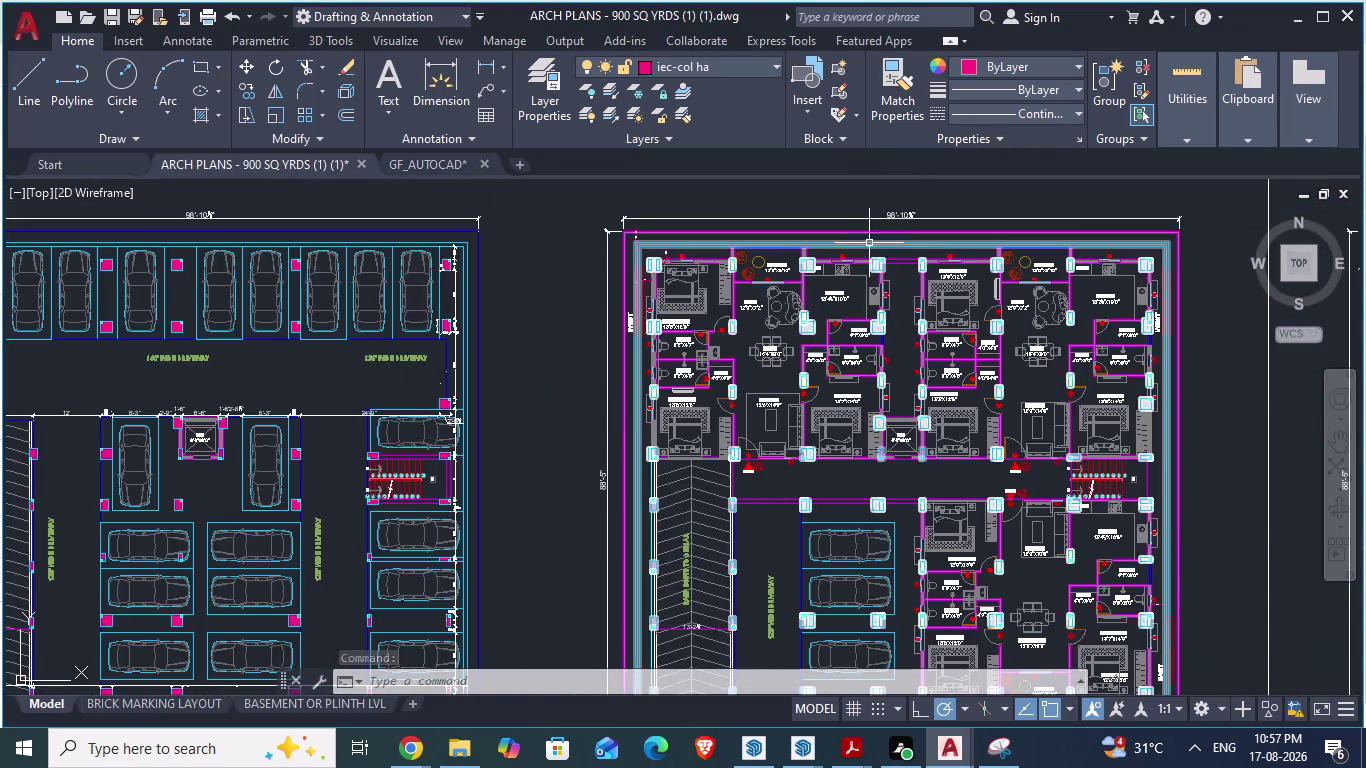
scroll(up, 3)
scroll(up, 3)
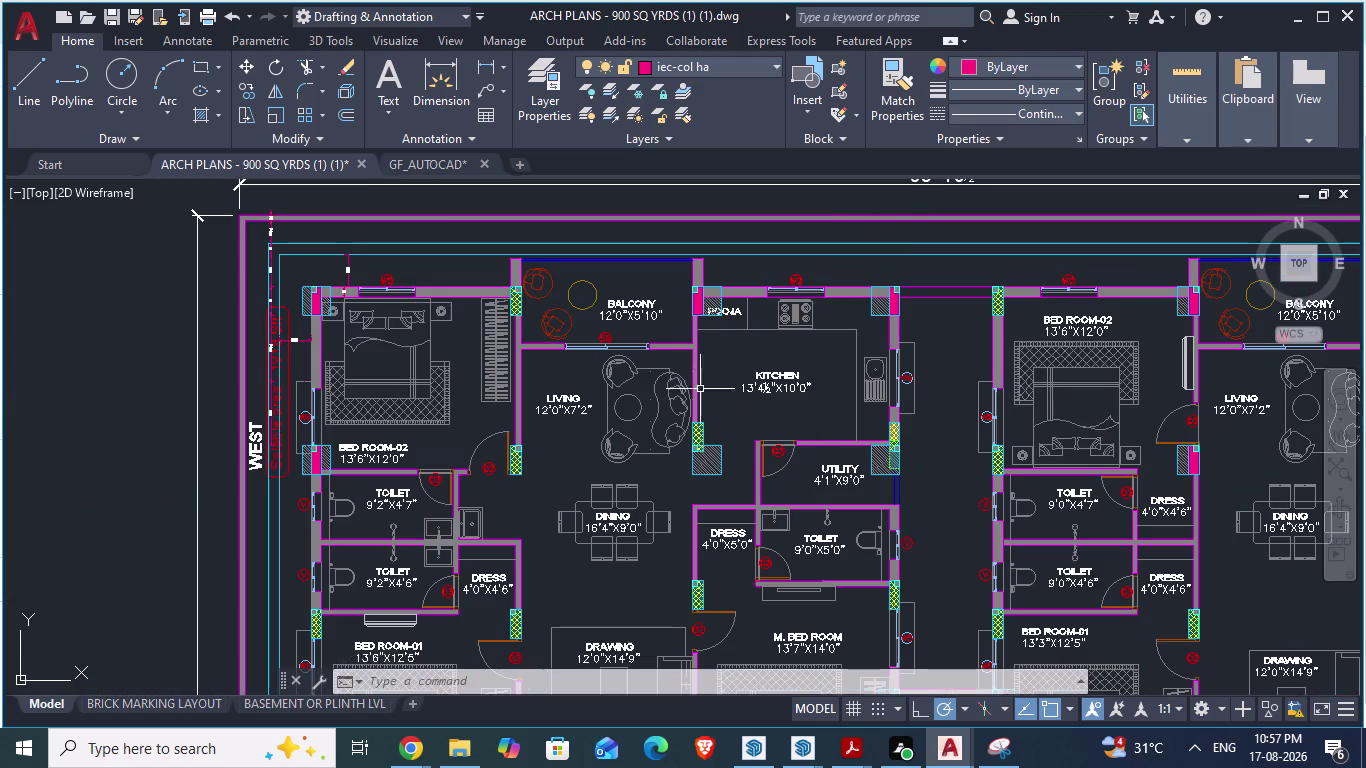
scroll(up, 3)
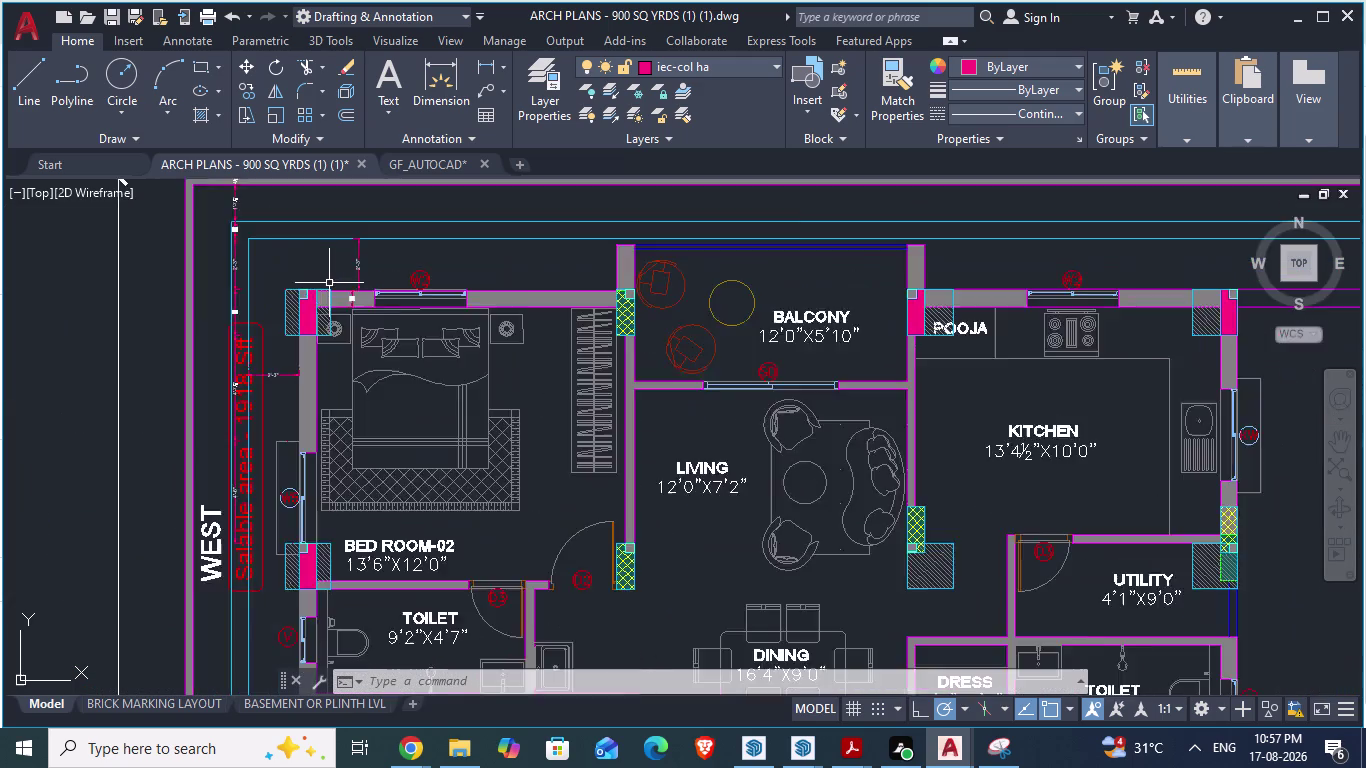
scroll(up, 3)
scroll(up, 3)
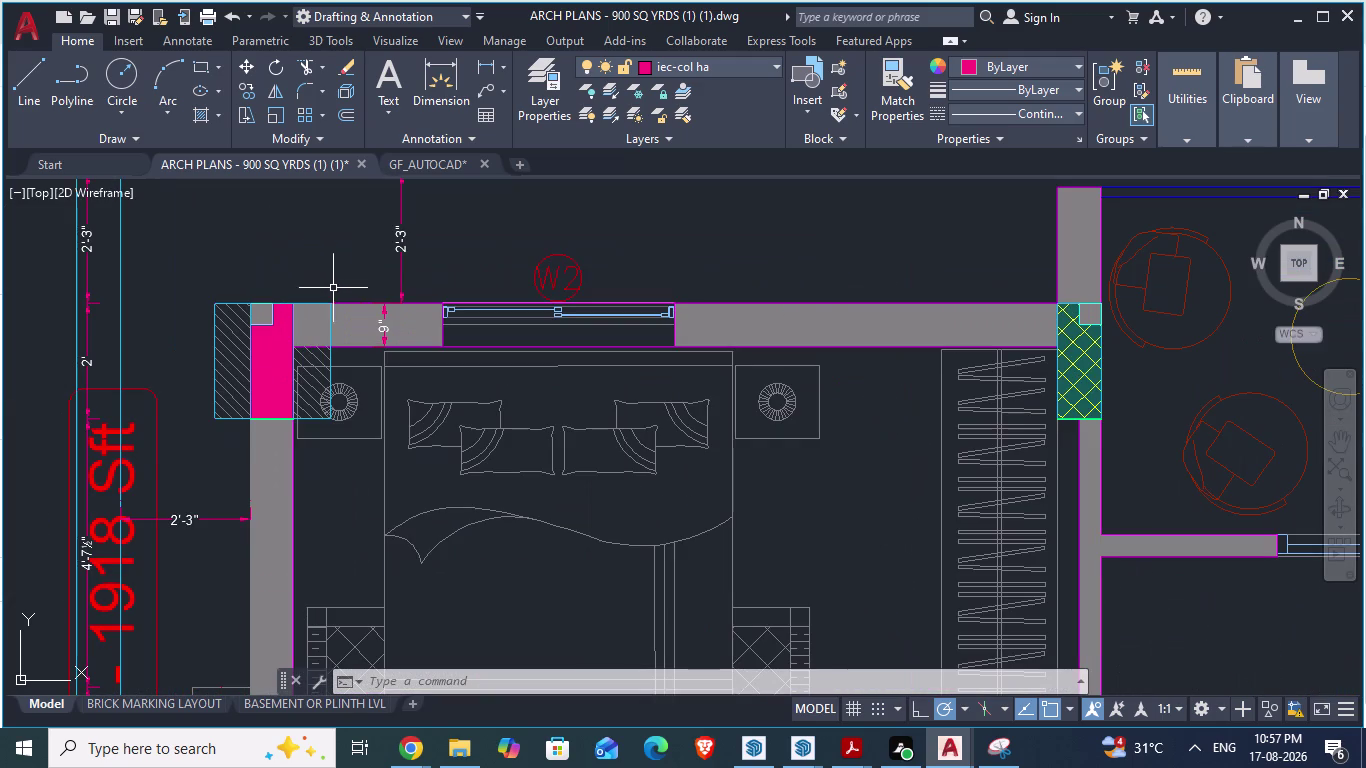
text(da)
key(Return)
scroll(up, 3)
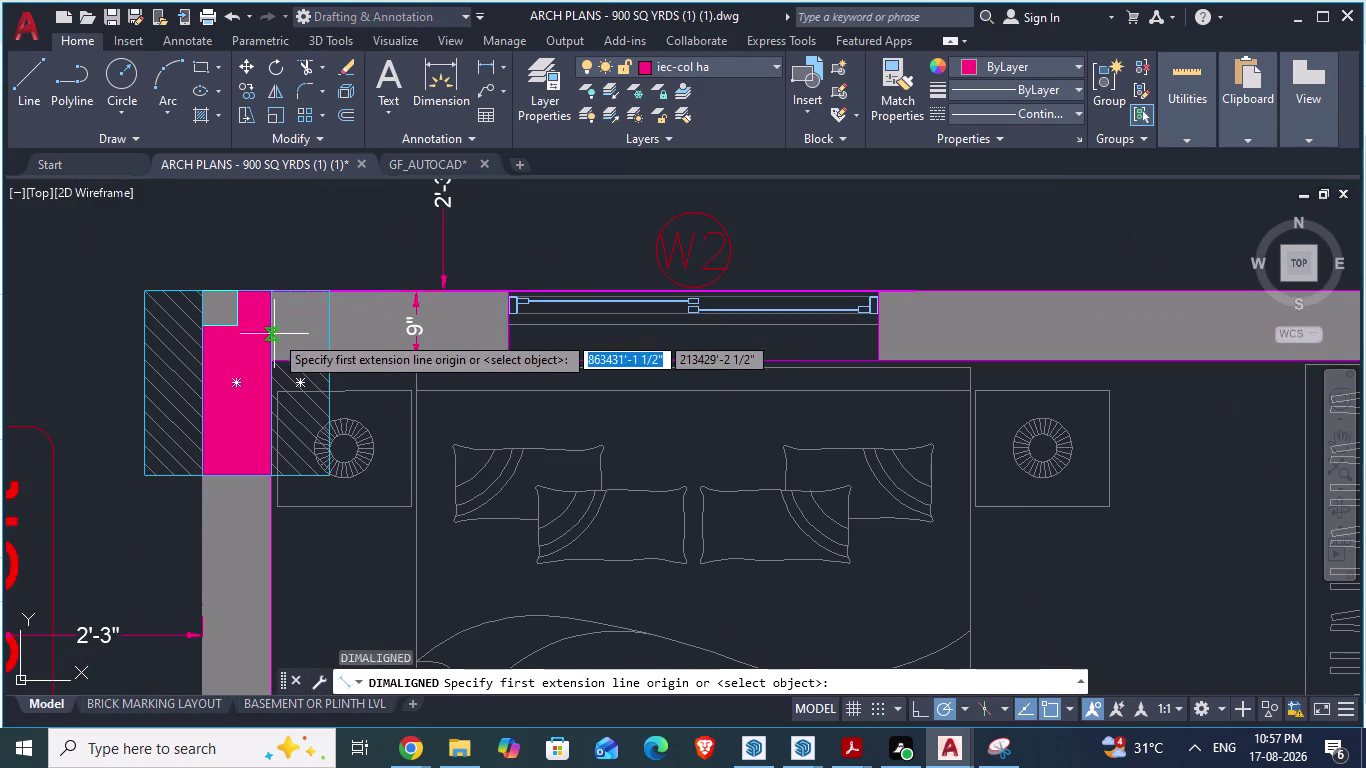
click(272, 333)
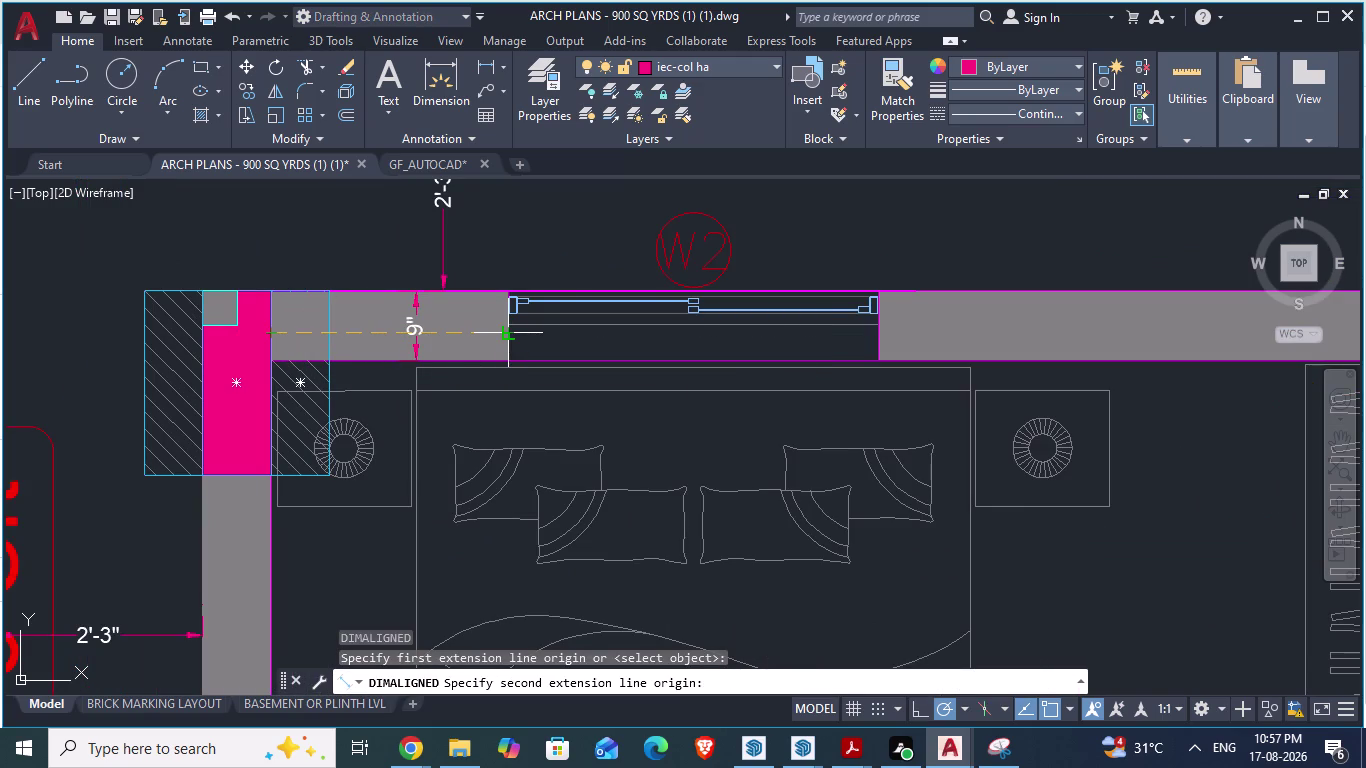
Return to the GF_AUTOCAD drawing.
key(alt+Tab)
click(415, 162)
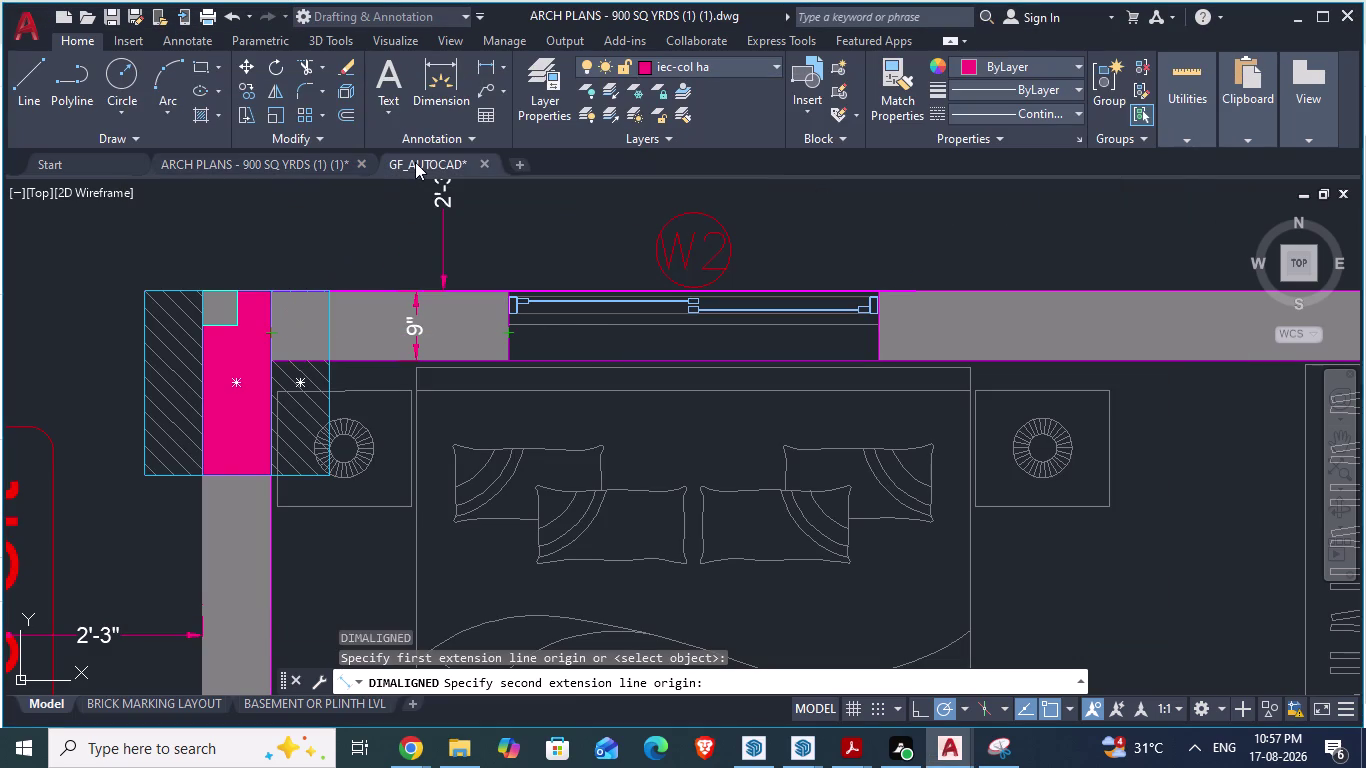
click(415, 162)
Place a 2'-7" aligned dimension along the top wall from the corner column's edge.
scroll(up, 3)
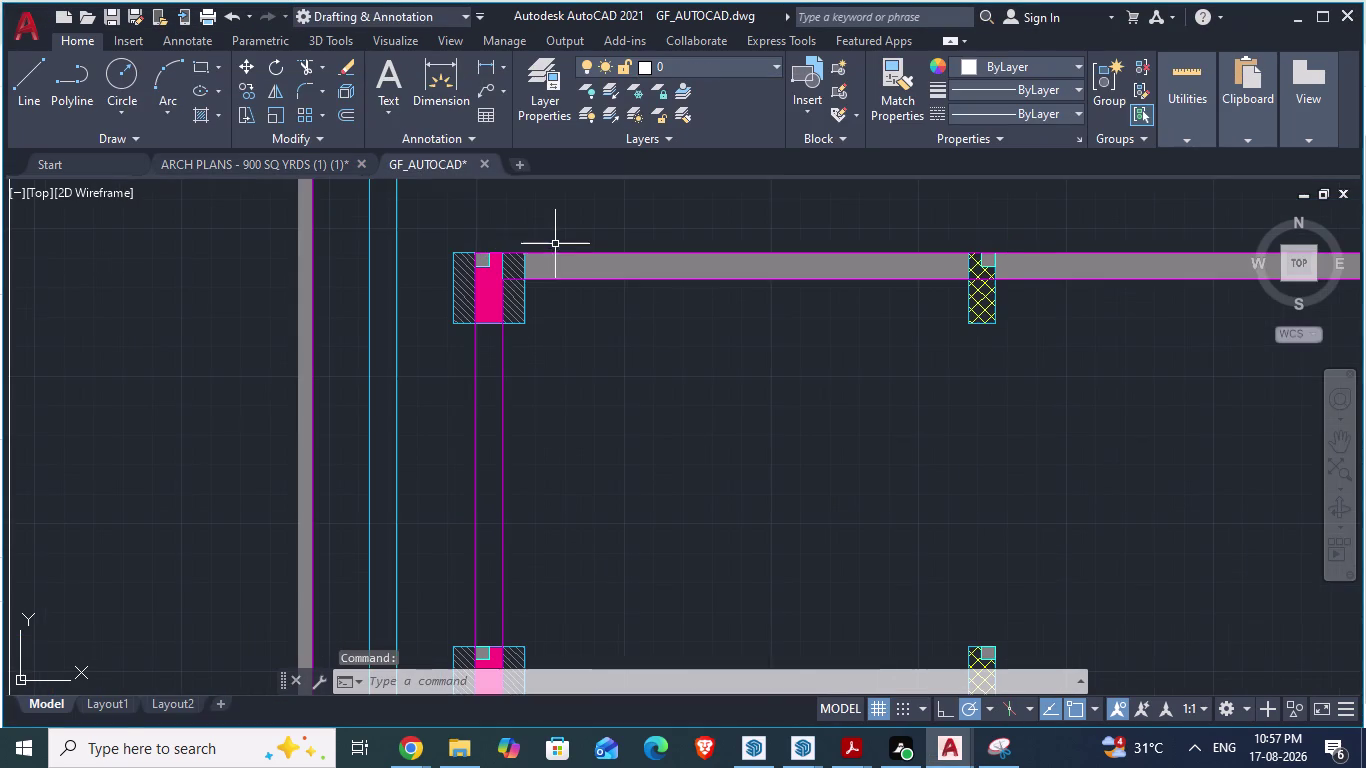
scroll(up, 3)
text(da)
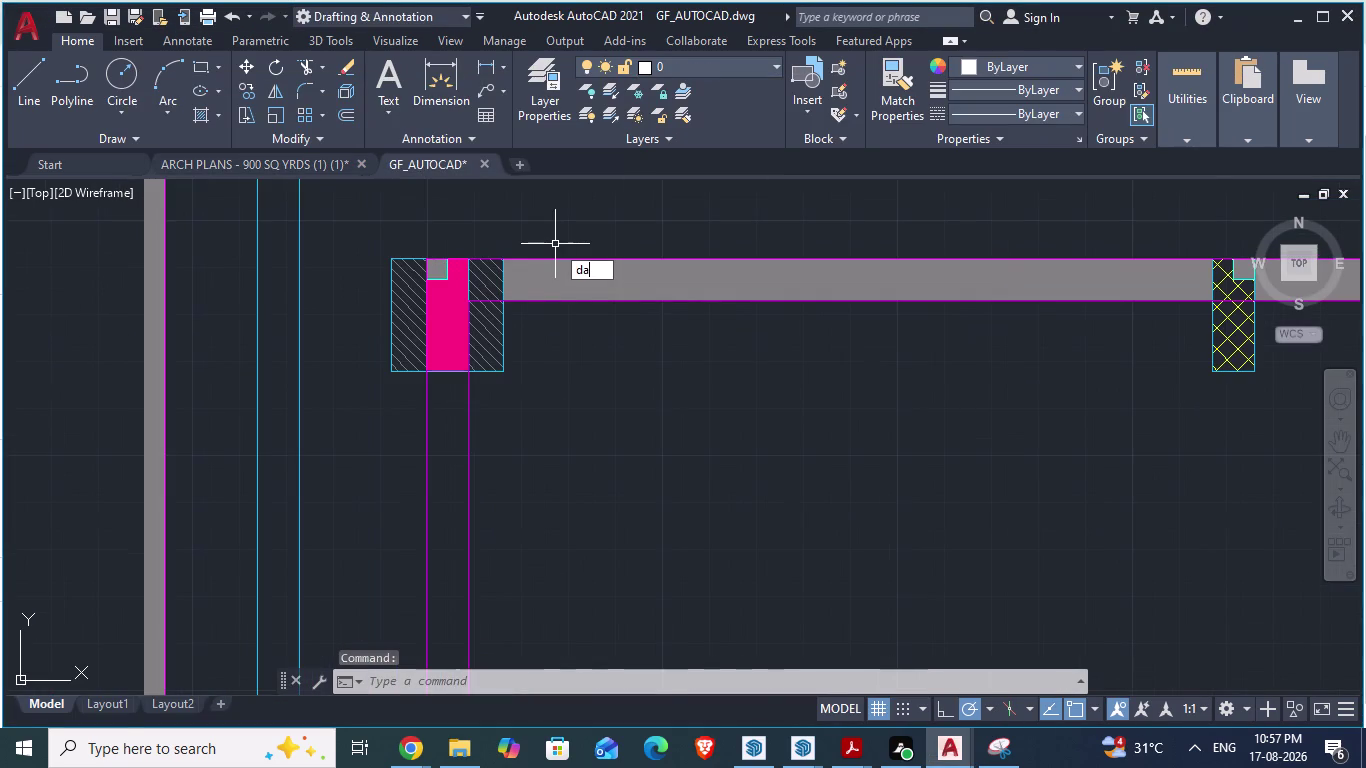
key(Return)
scroll(up, 3)
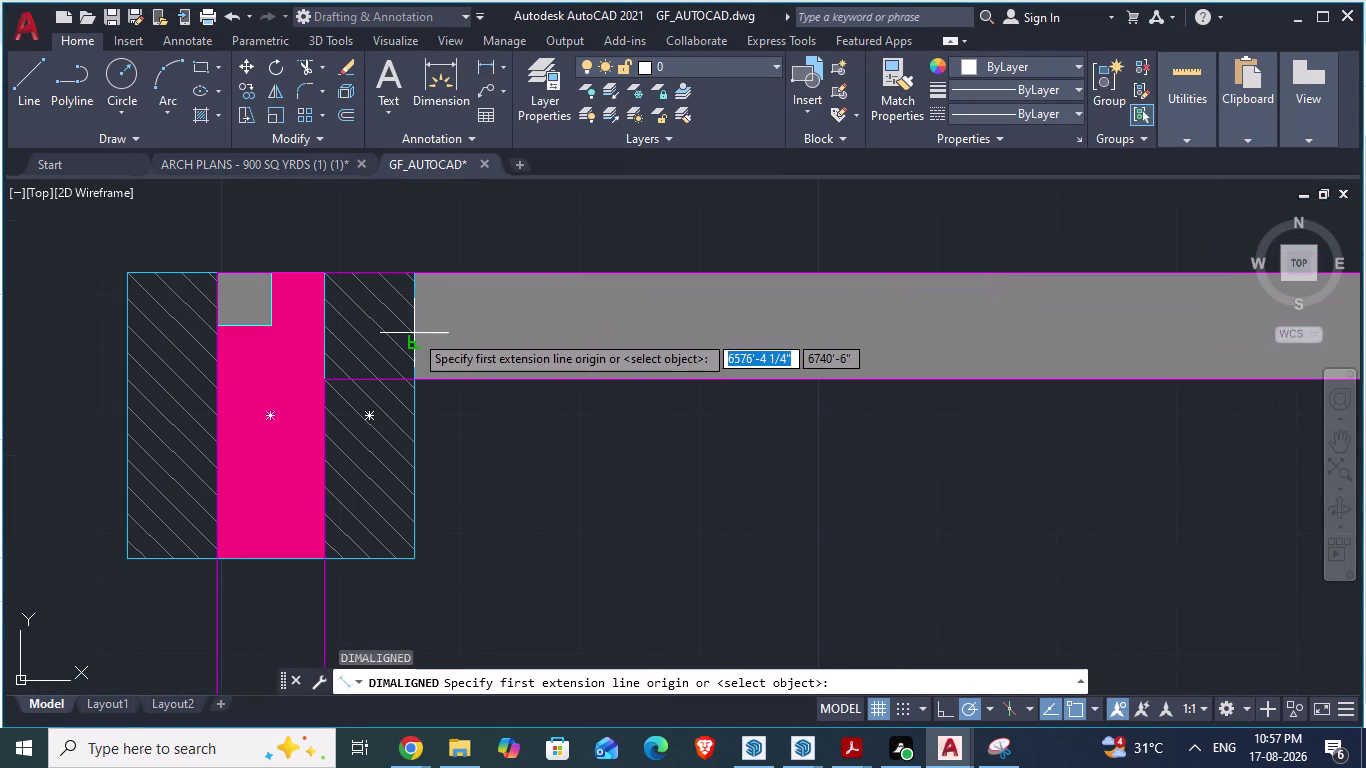
click(415, 333)
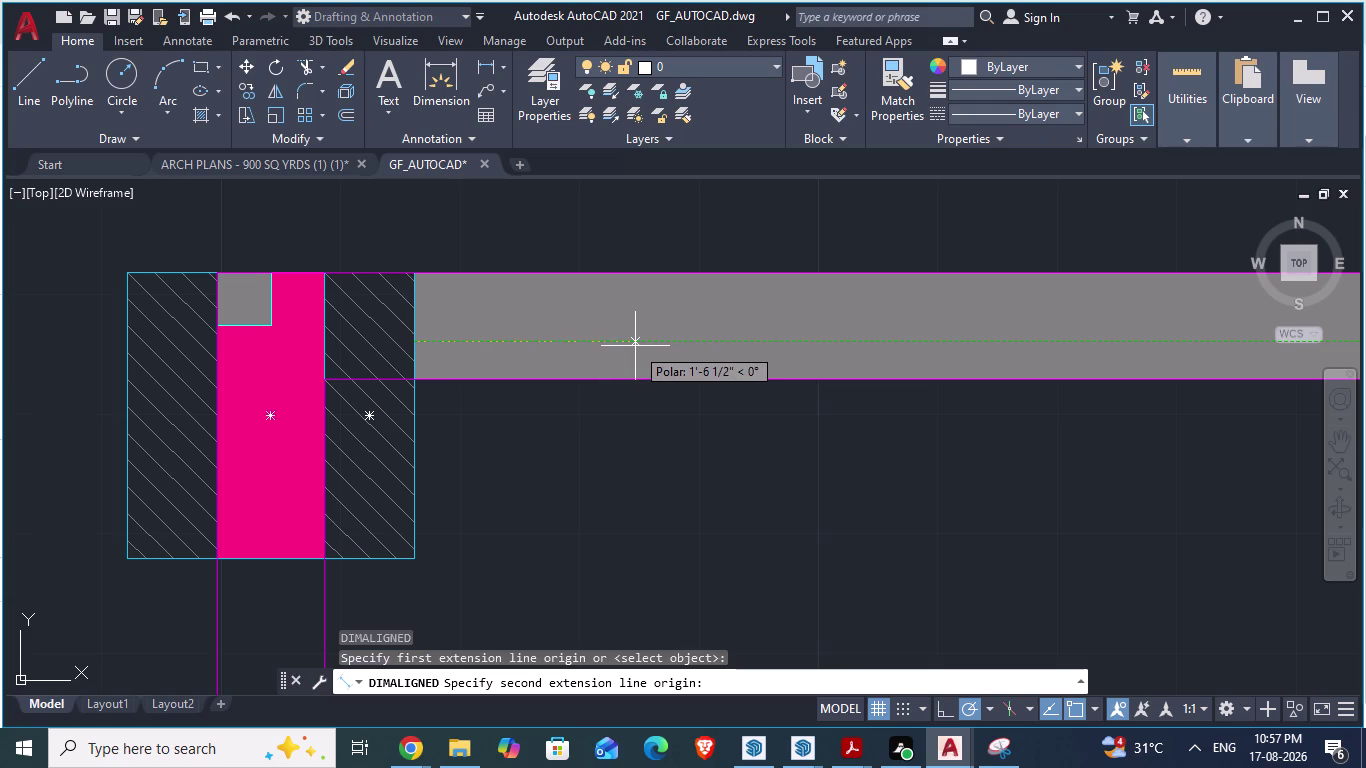
text(2'7)
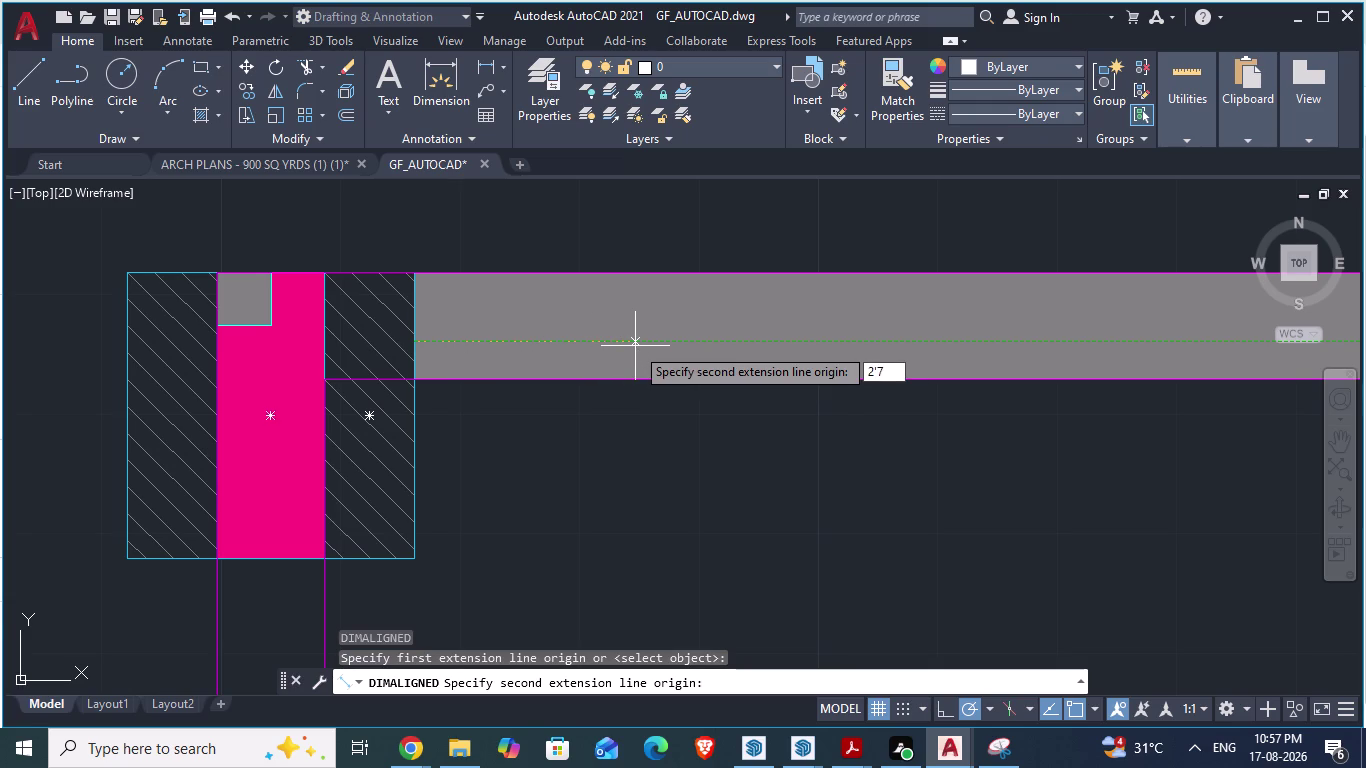
text(")
key(Return)
scroll(down, 3)
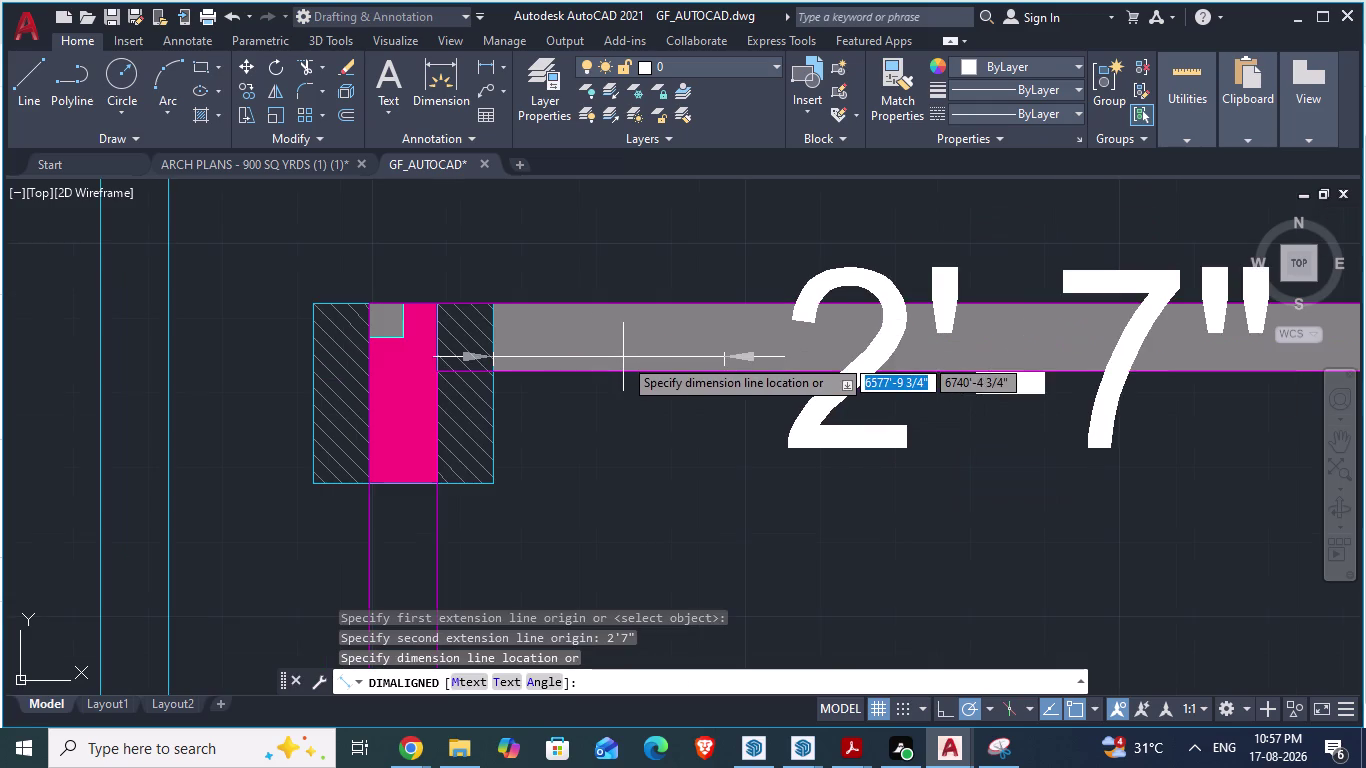
scroll(down, 3)
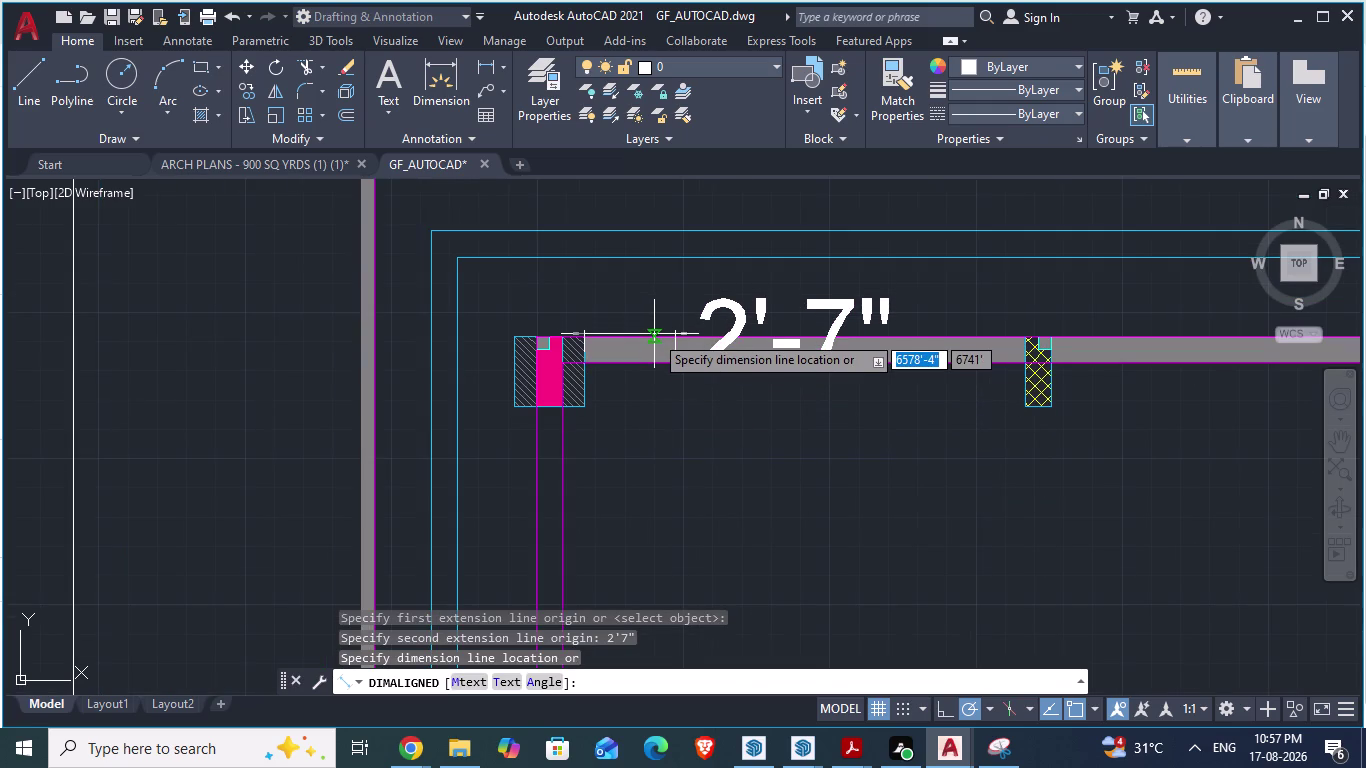
click(654, 337)
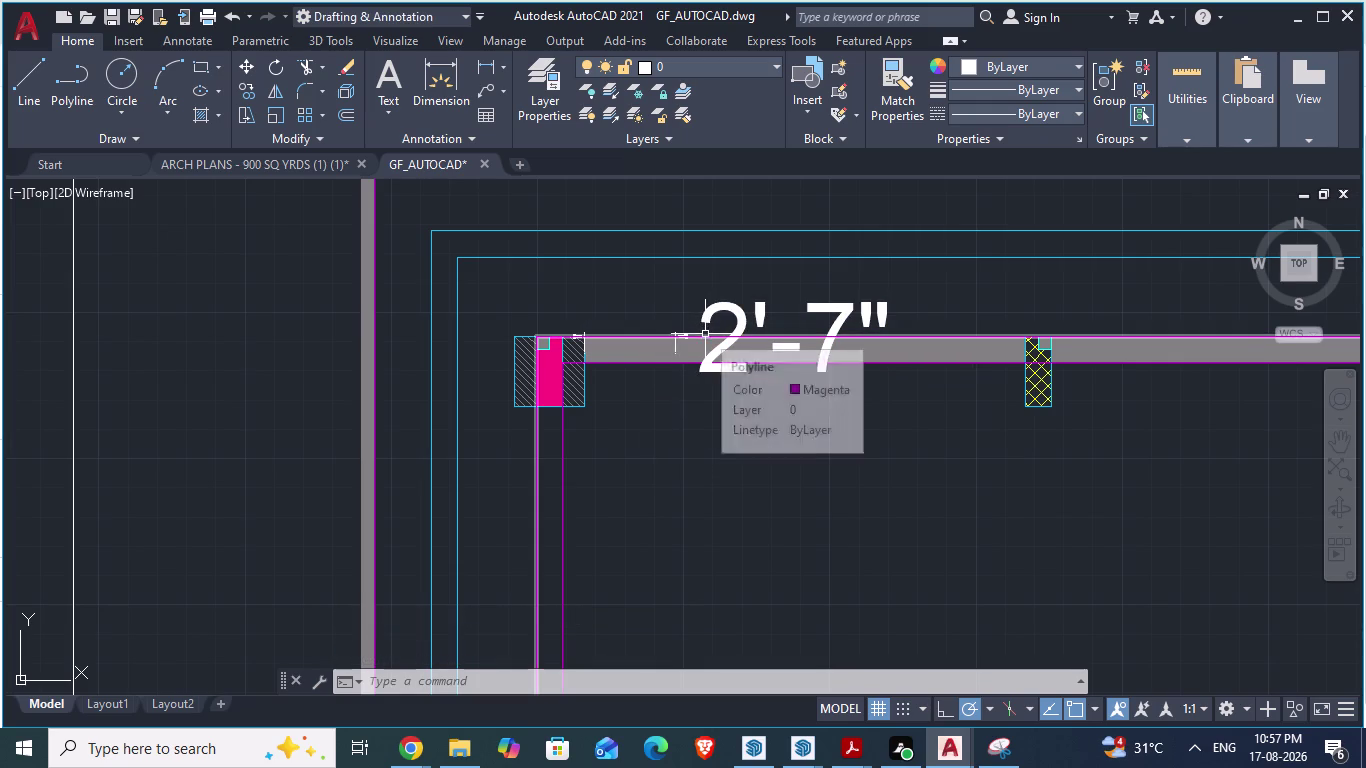
click(806, 108)
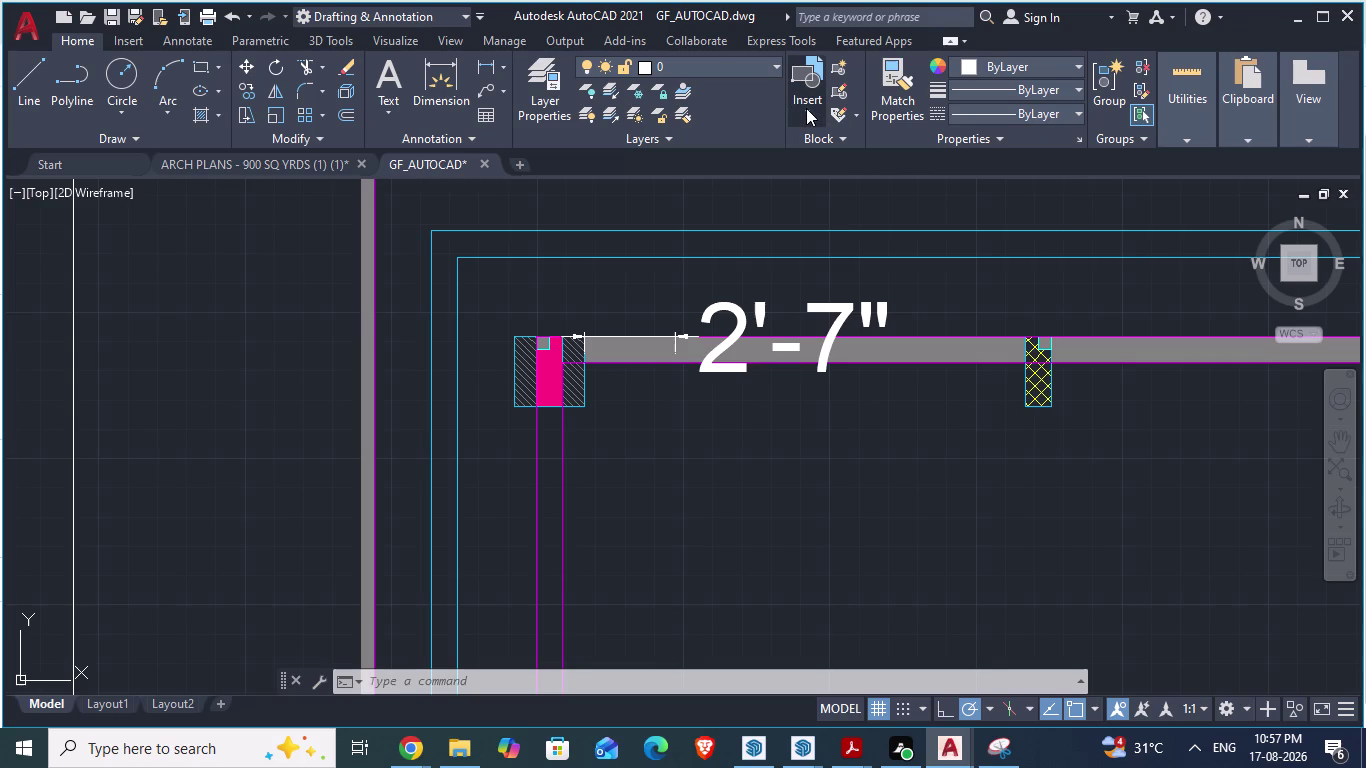
Try the zw$FE6C and window_2panel library blocks, cancelling both redefinition prompts.
click(808, 112)
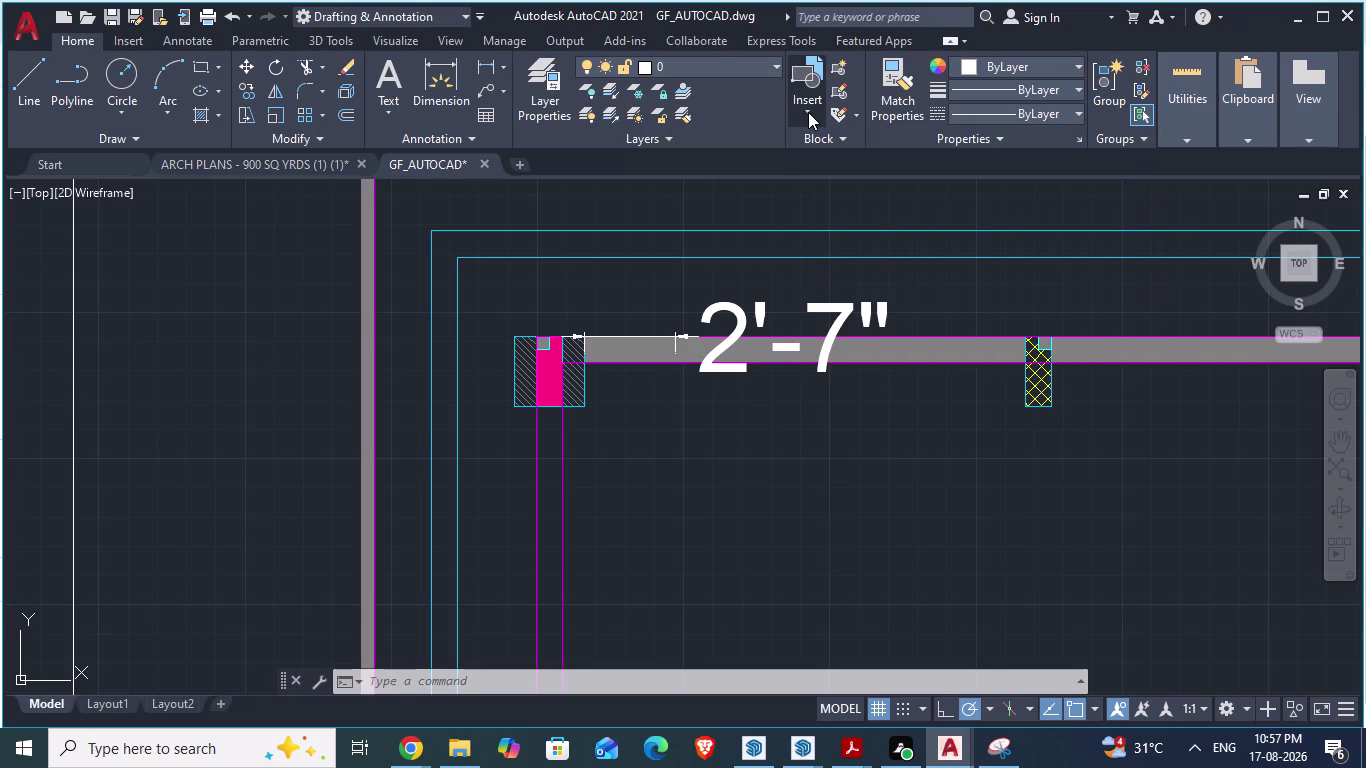
click(806, 107)
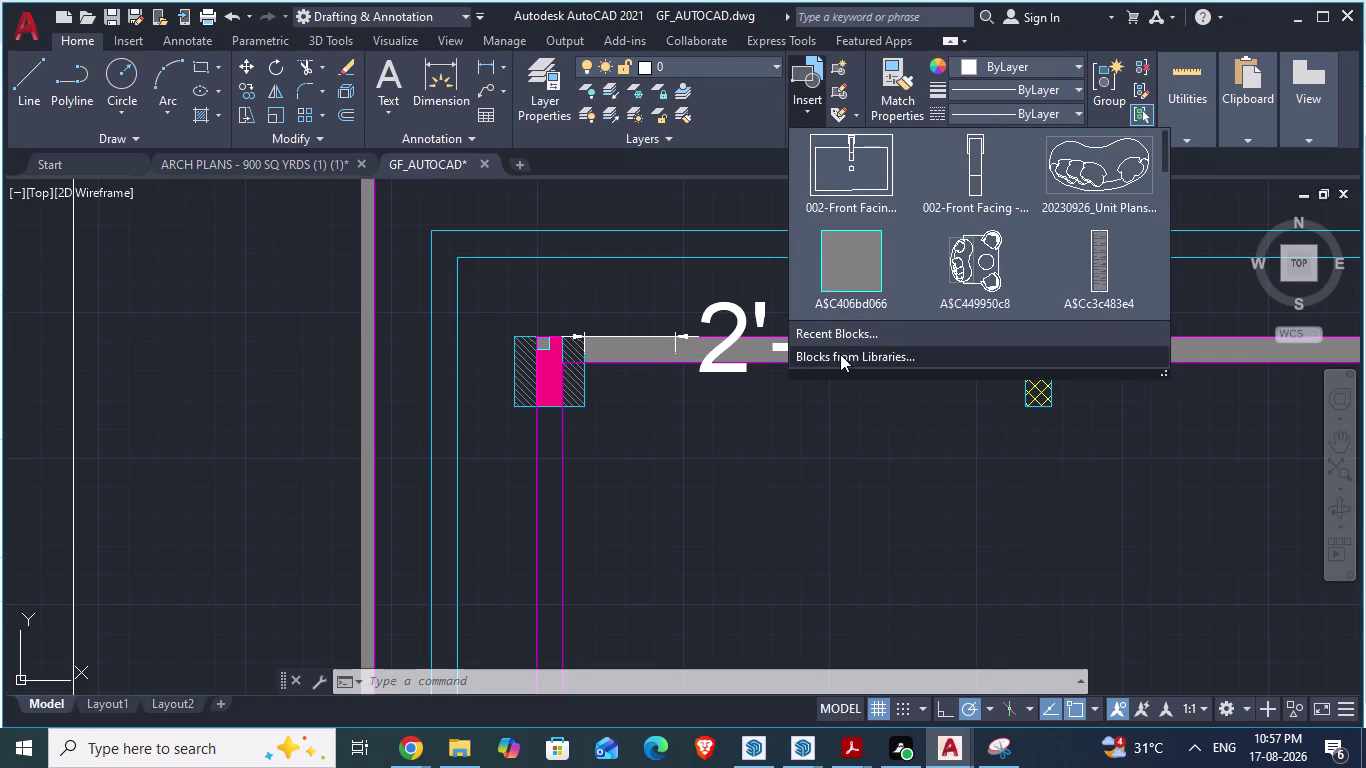
click(840, 355)
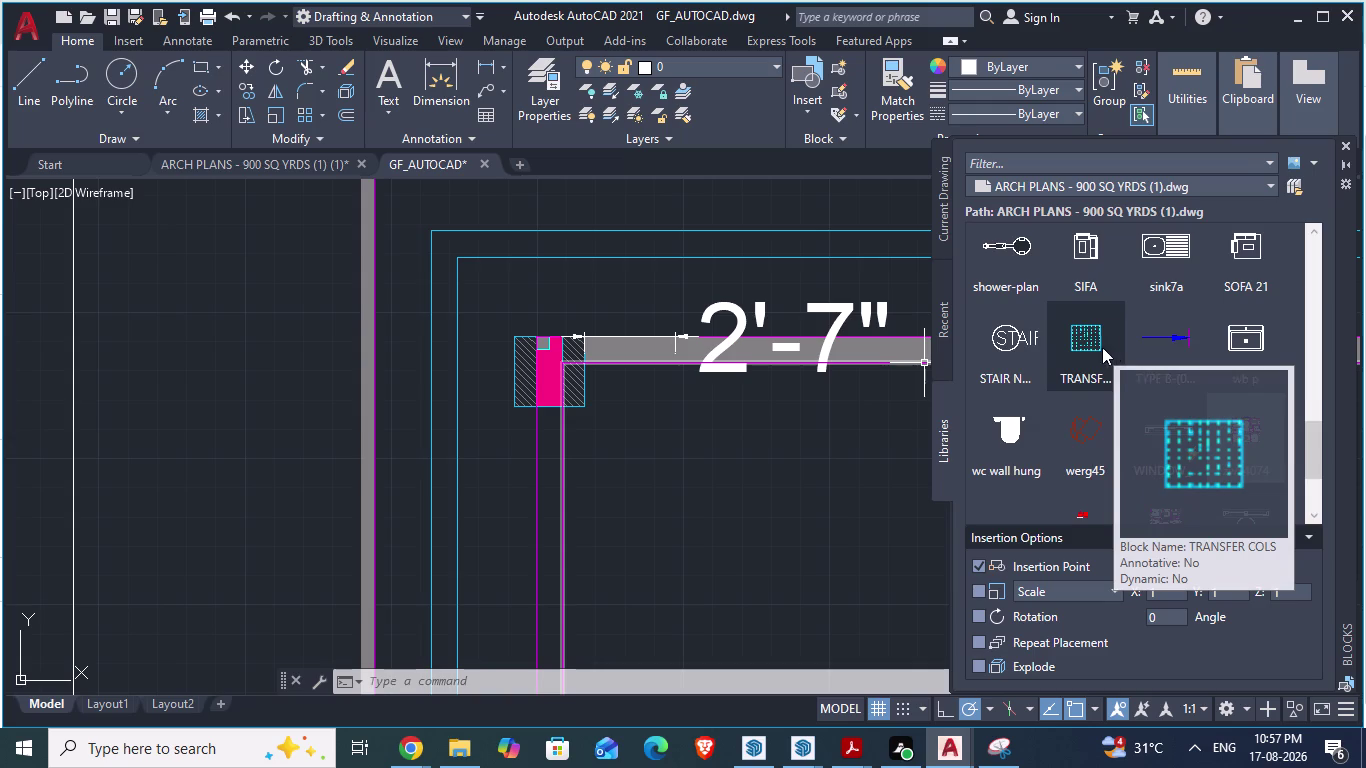
scroll(down, 3)
scroll(down, 3)
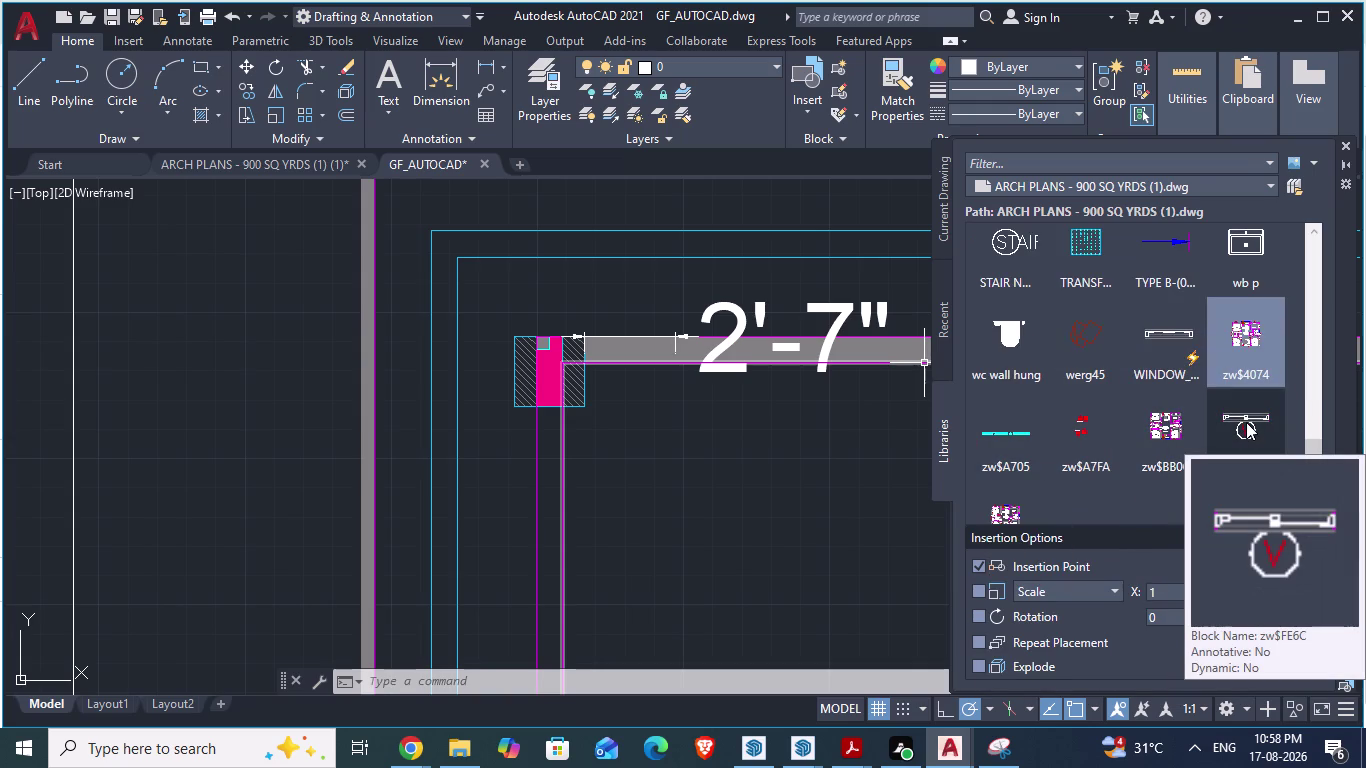
click(1246, 422)
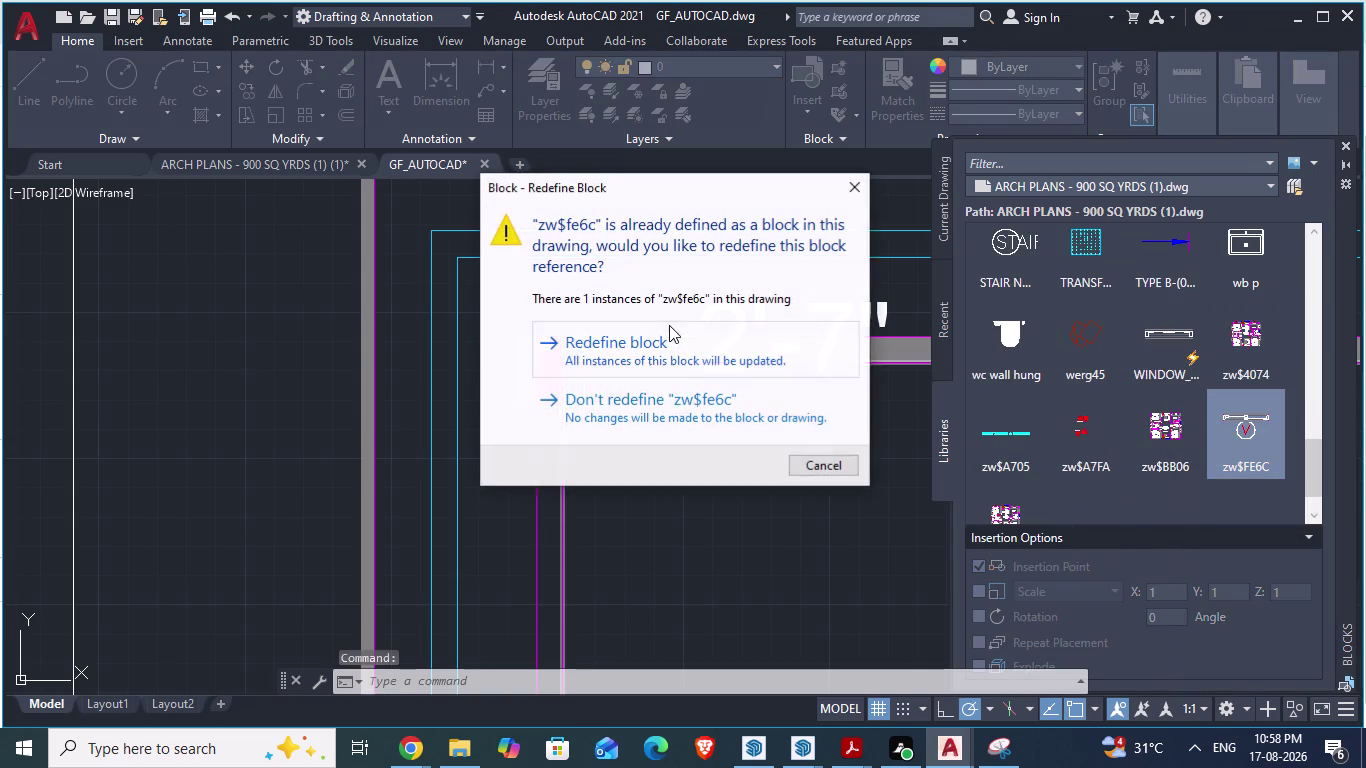
click(853, 187)
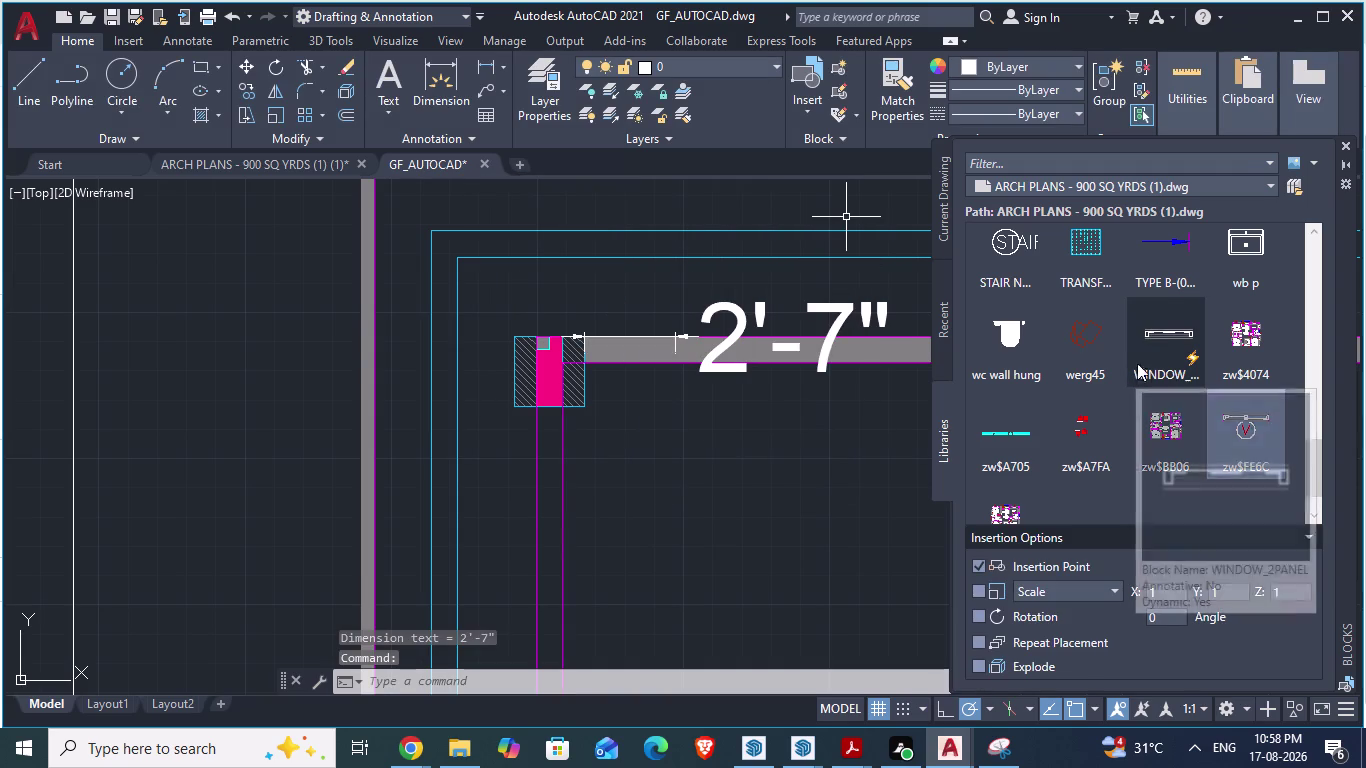
click(1174, 328)
click(749, 459)
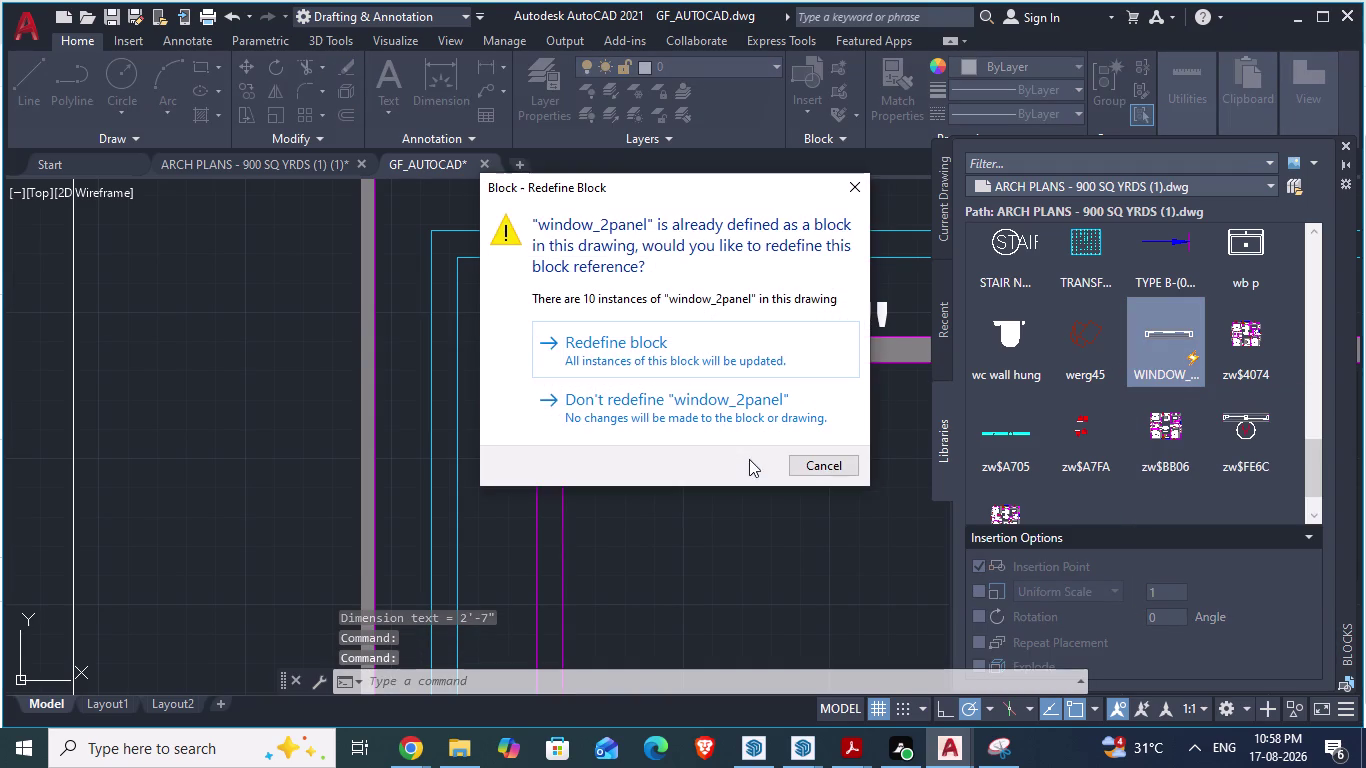
click(851, 192)
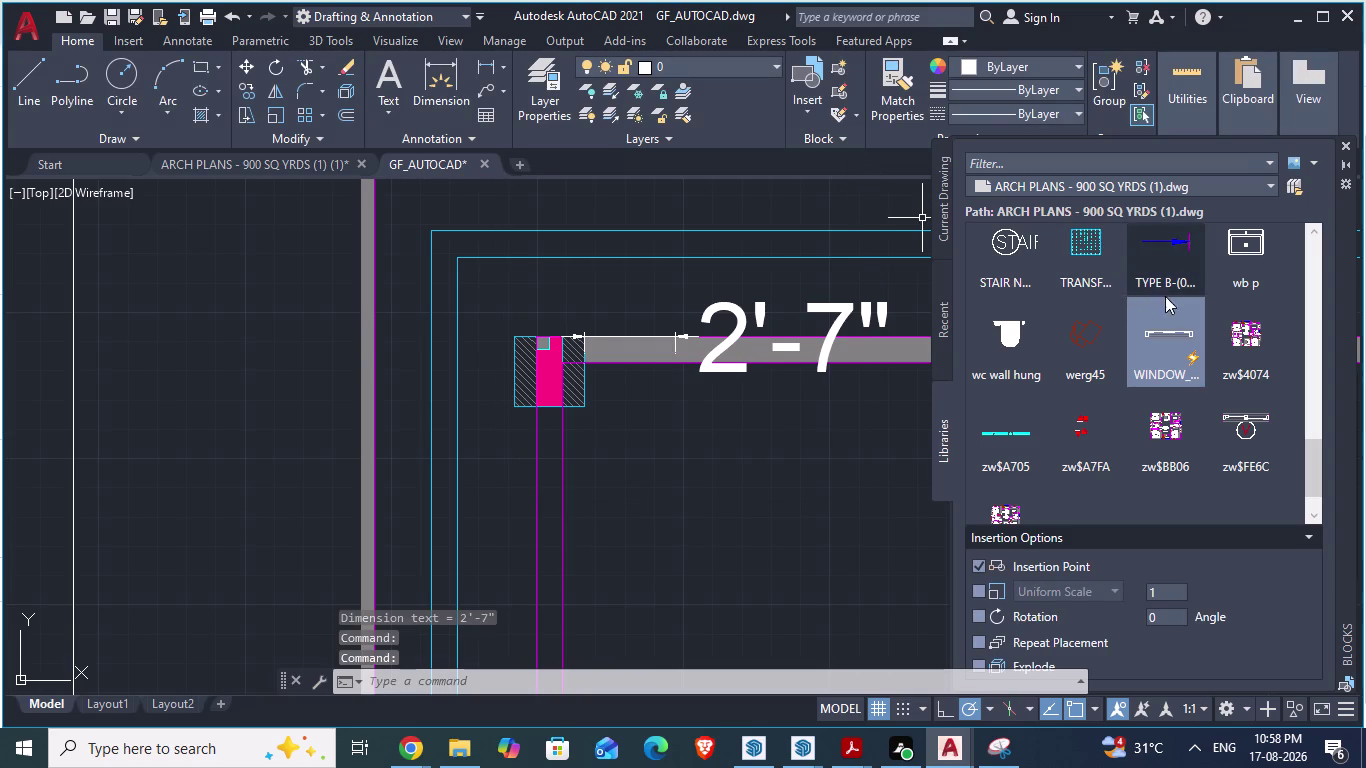
Scroll through the ARCH PLANS block library, then dismiss the palette.
scroll(down, 3)
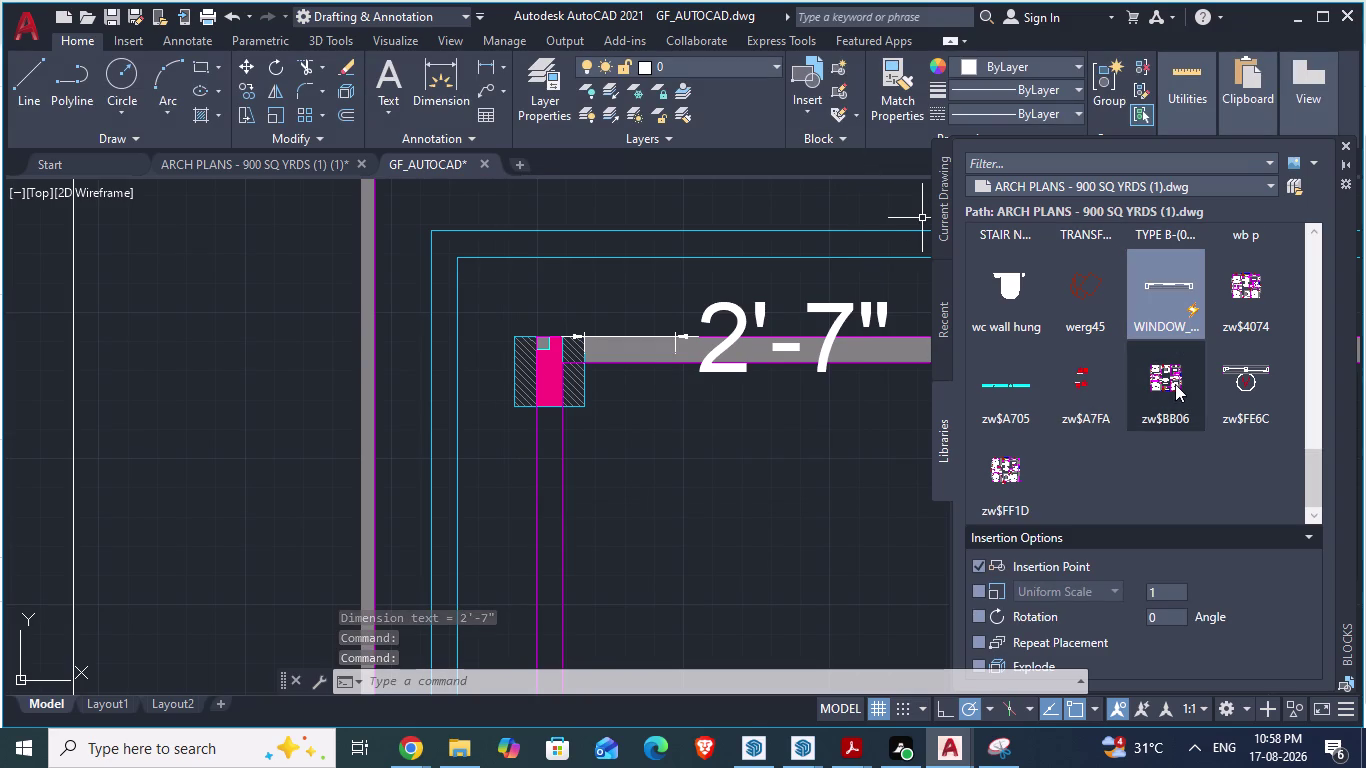
scroll(down, 3)
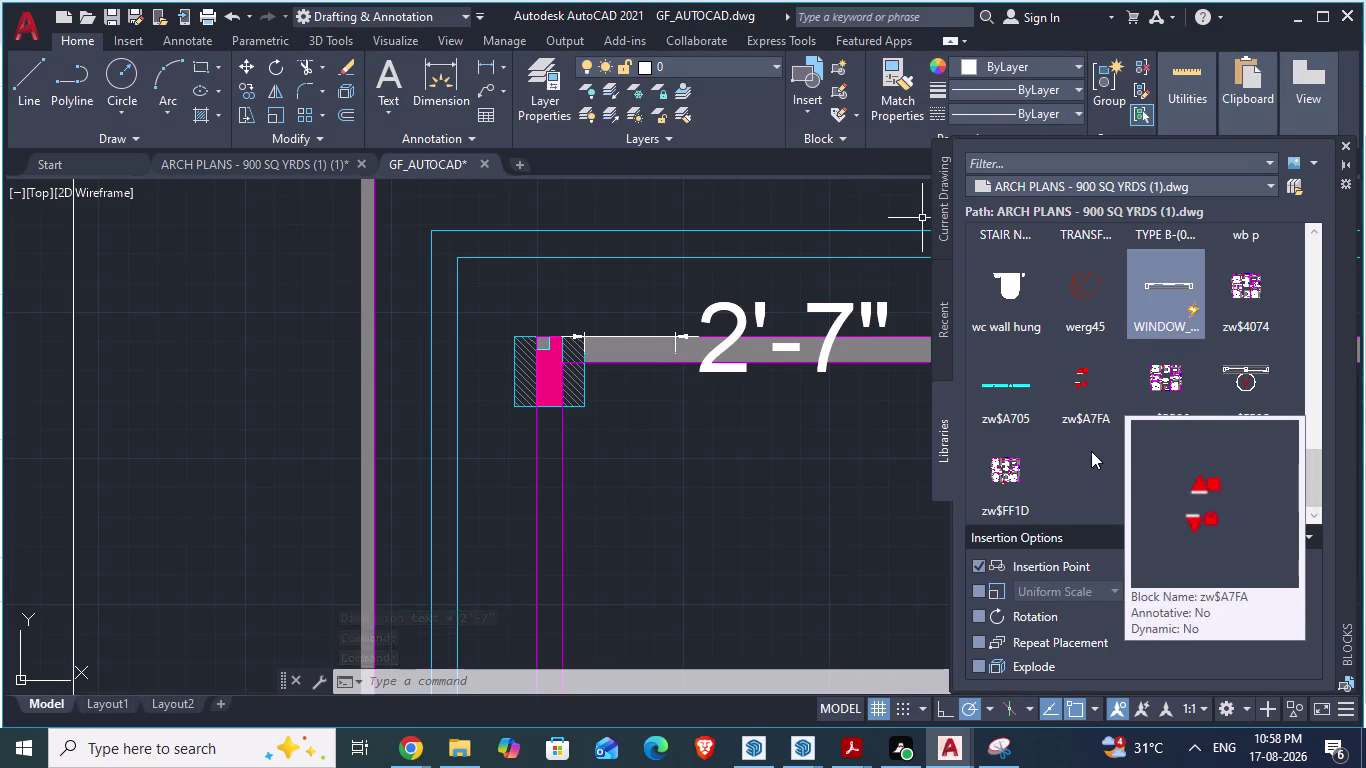
scroll(up, 3)
scroll(up, 3)
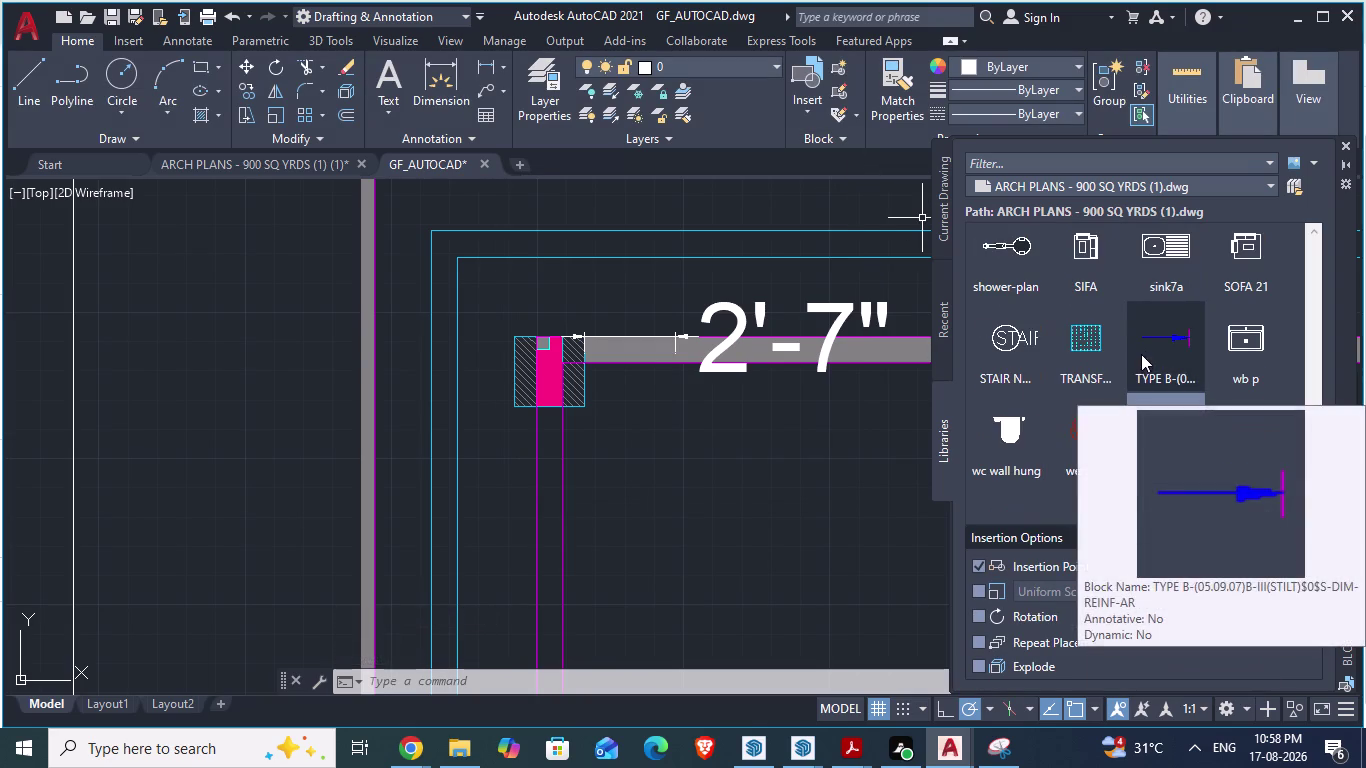
scroll(up, 3)
scroll(up, 3)
scroll(up, 3)
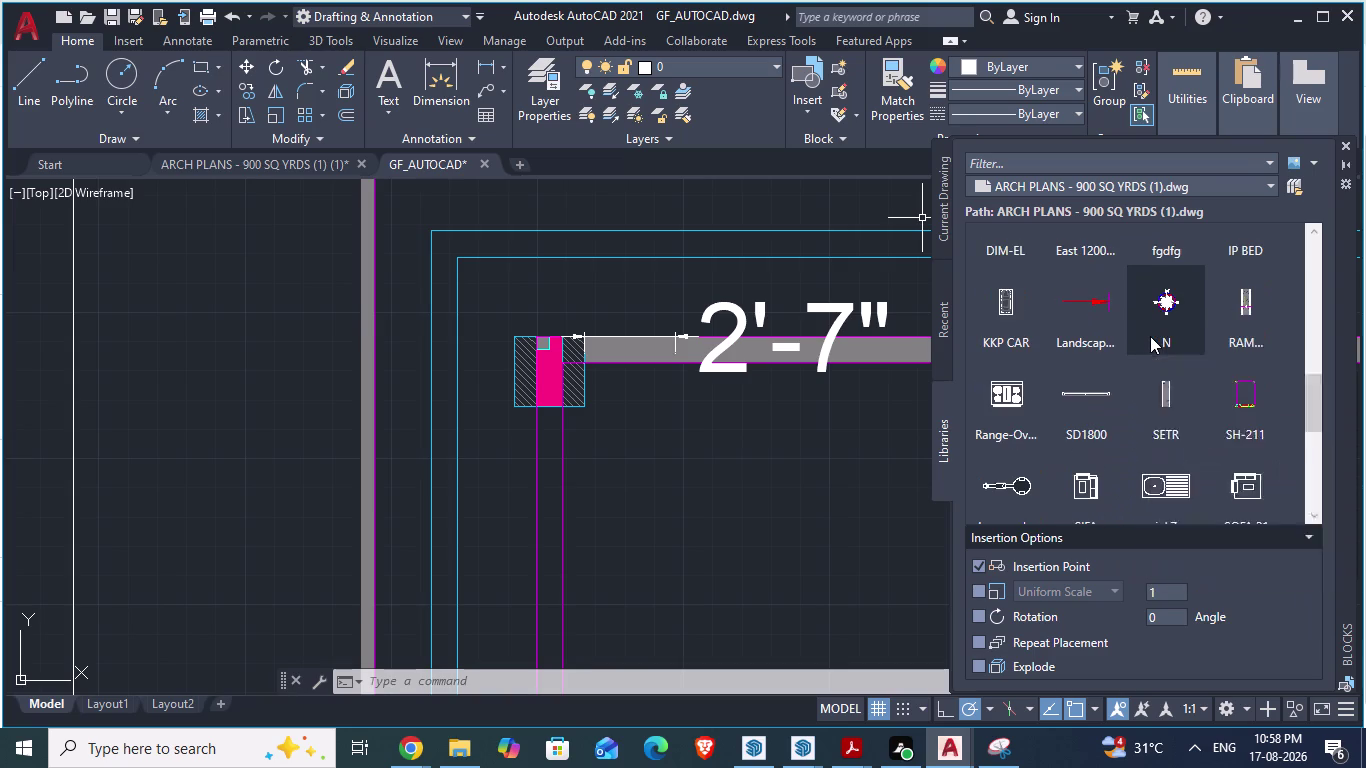
scroll(up, 3)
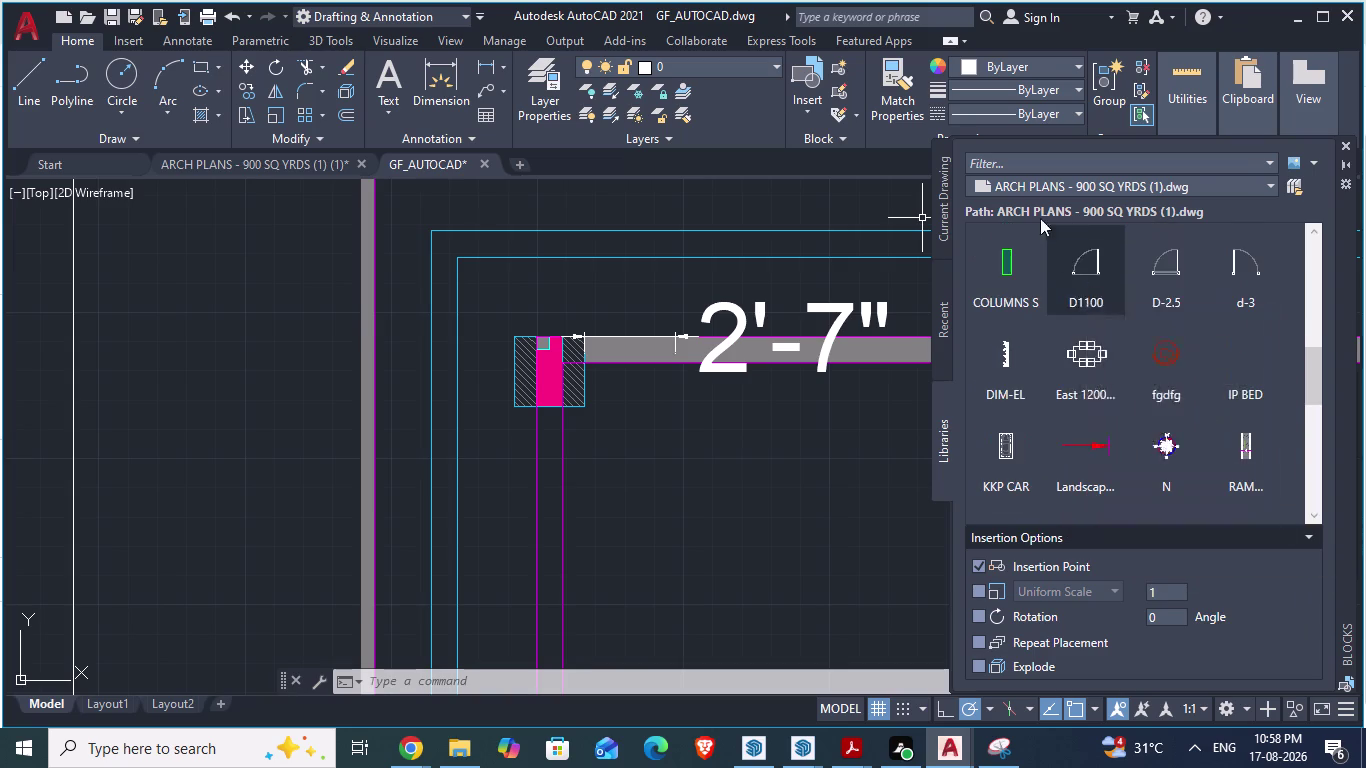
click(1339, 143)
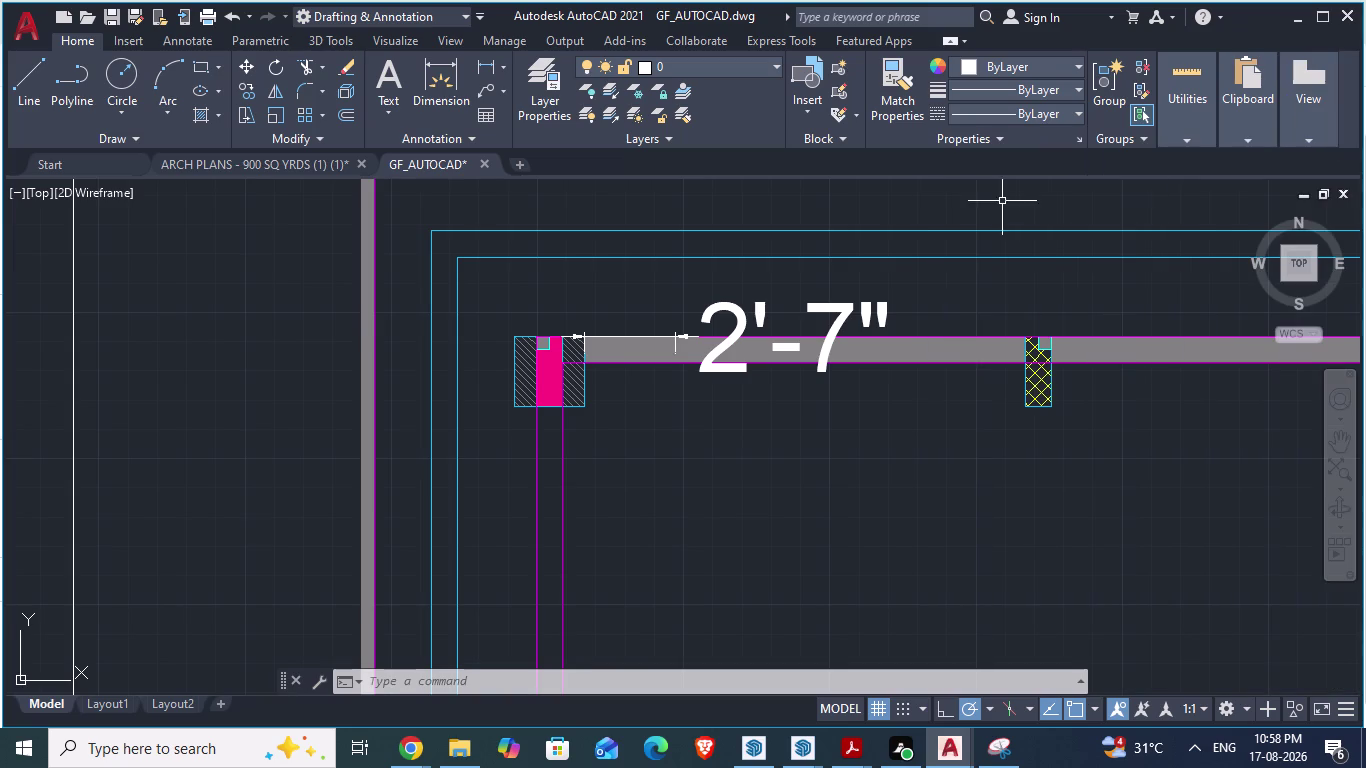
Drag the zw$FE6C window block from the library into the plan below the wall.
click(810, 112)
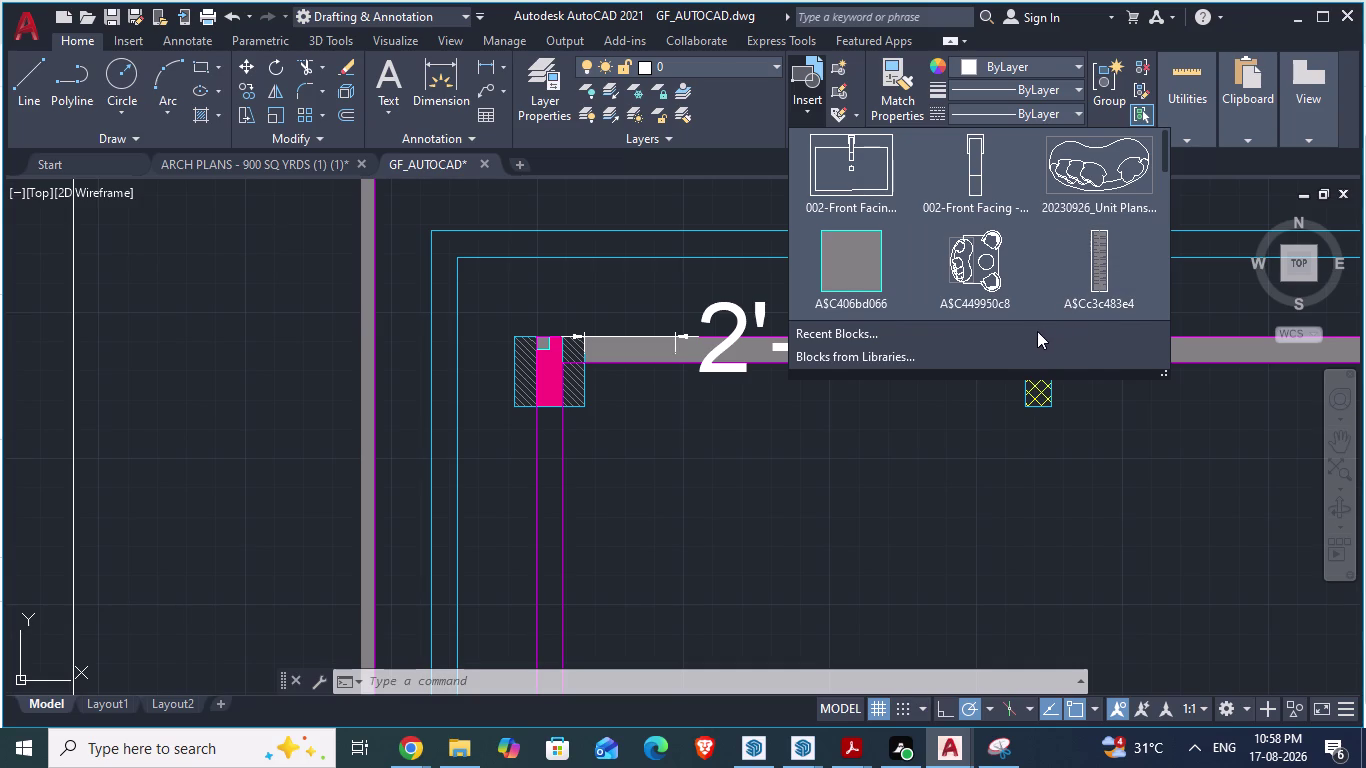
click(851, 357)
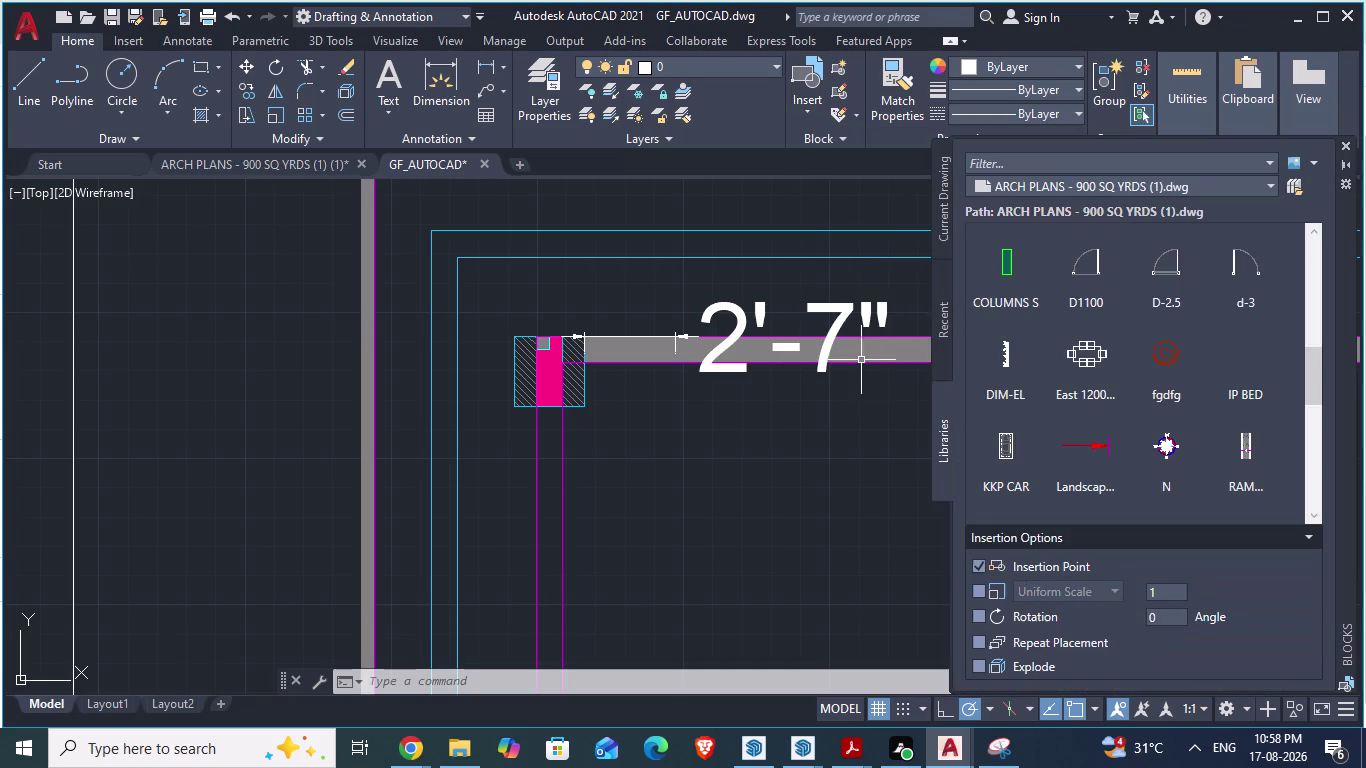
scroll(down, 3)
scroll(down, 3)
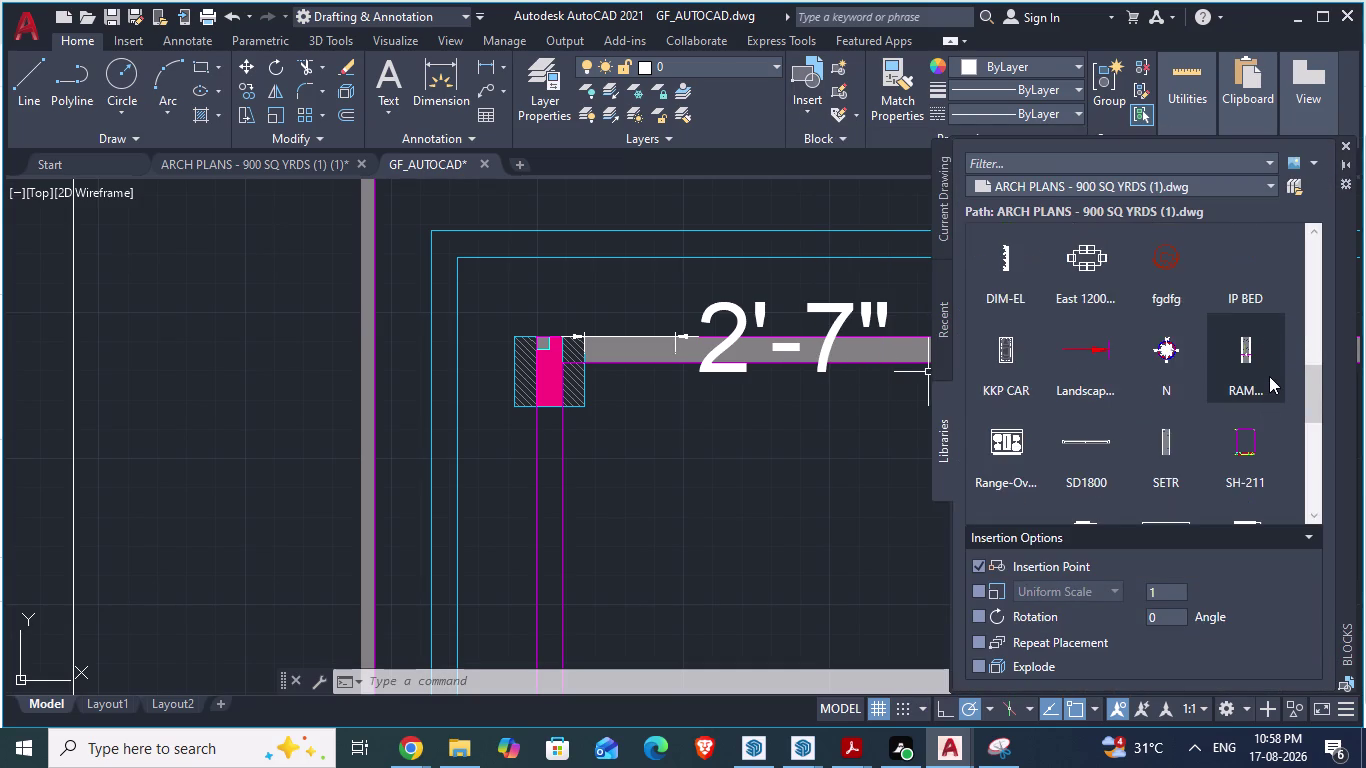
scroll(down, 3)
scroll(down, 3)
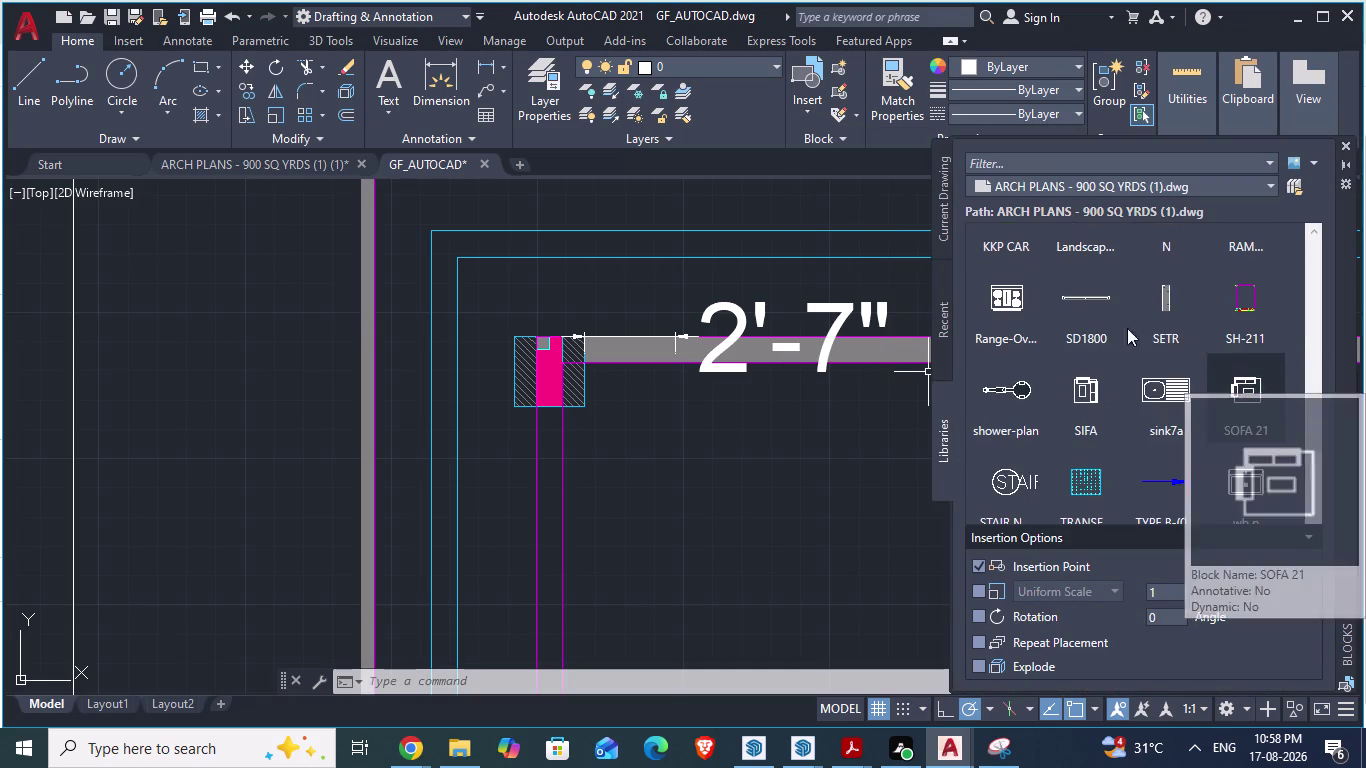
scroll(down, 3)
scroll(down, 3)
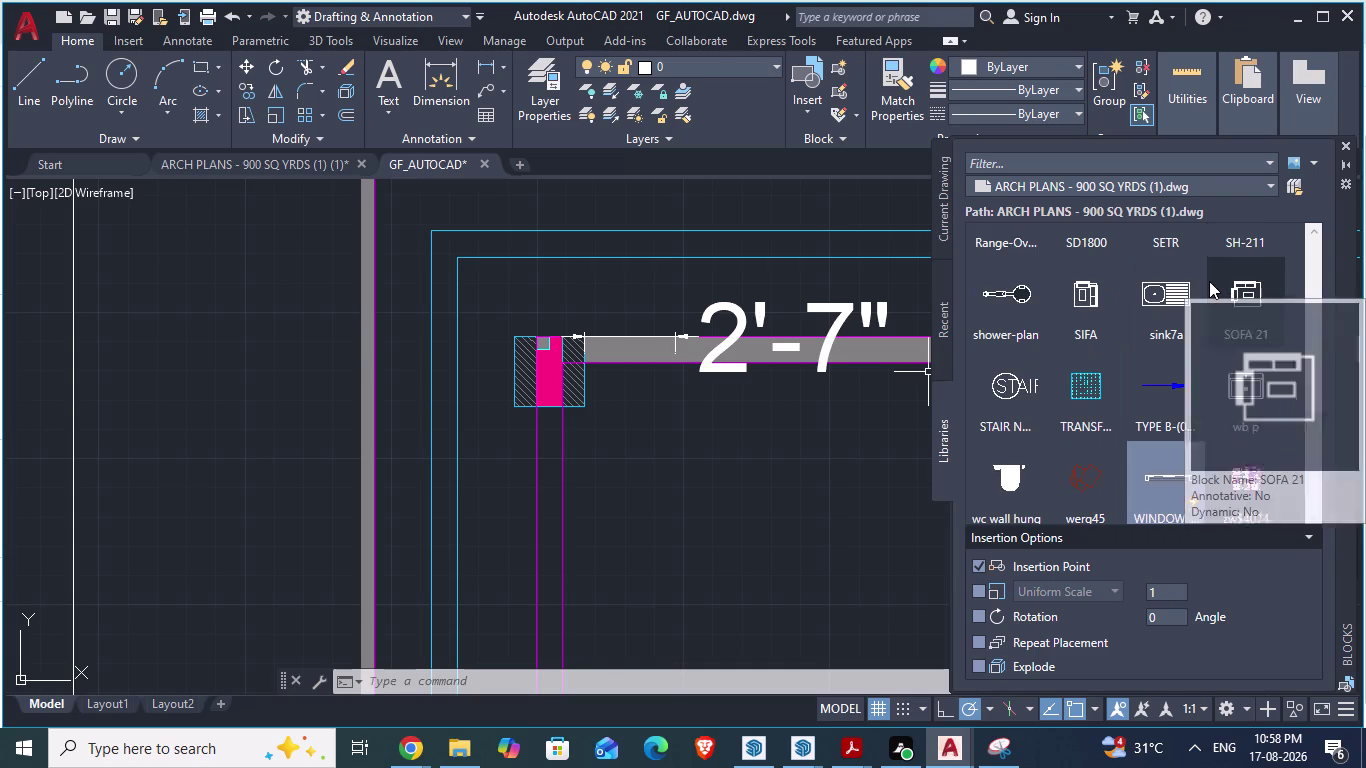
scroll(down, 3)
scroll(down, 3)
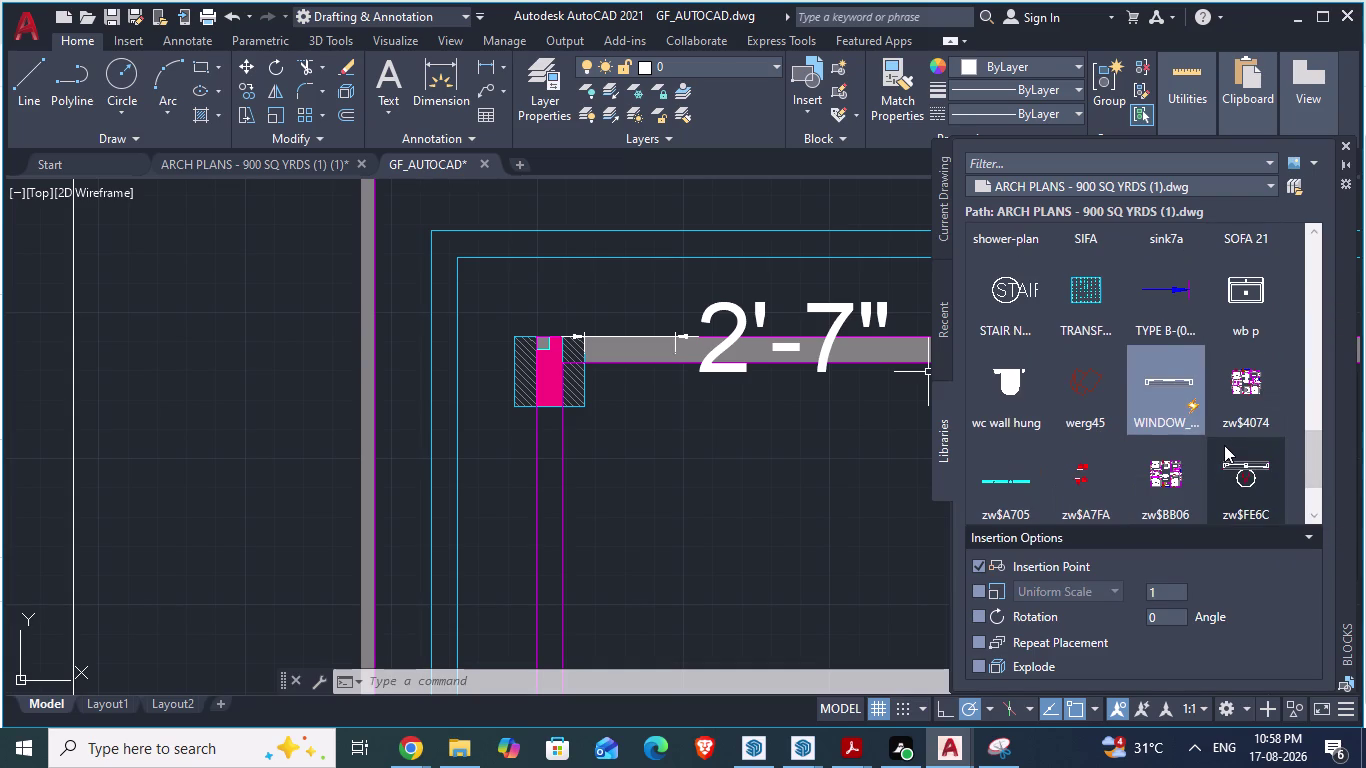
click(1244, 466)
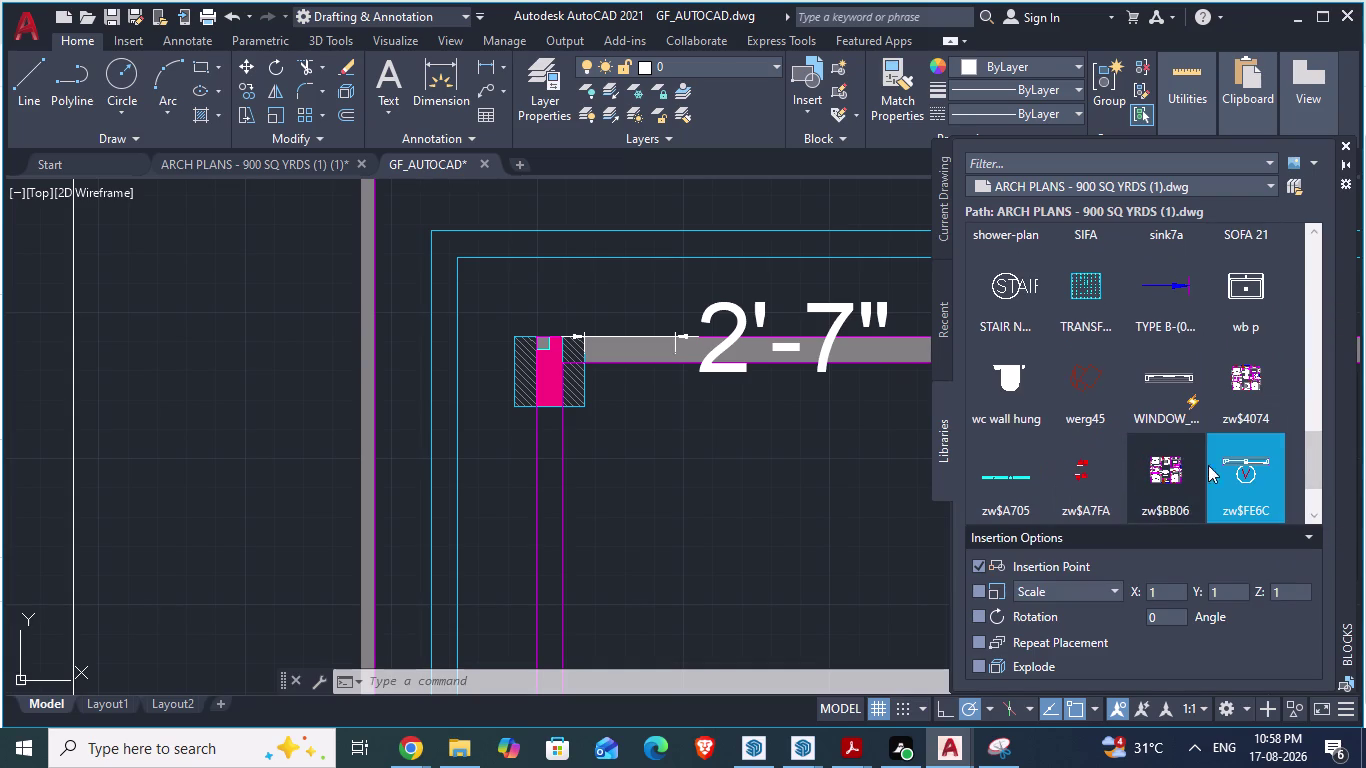
drag(1246, 465, 743, 443)
Check window W2 on the ARCH PLANS drawing, then return to GF_AUTOCAD.
scroll(up, 3)
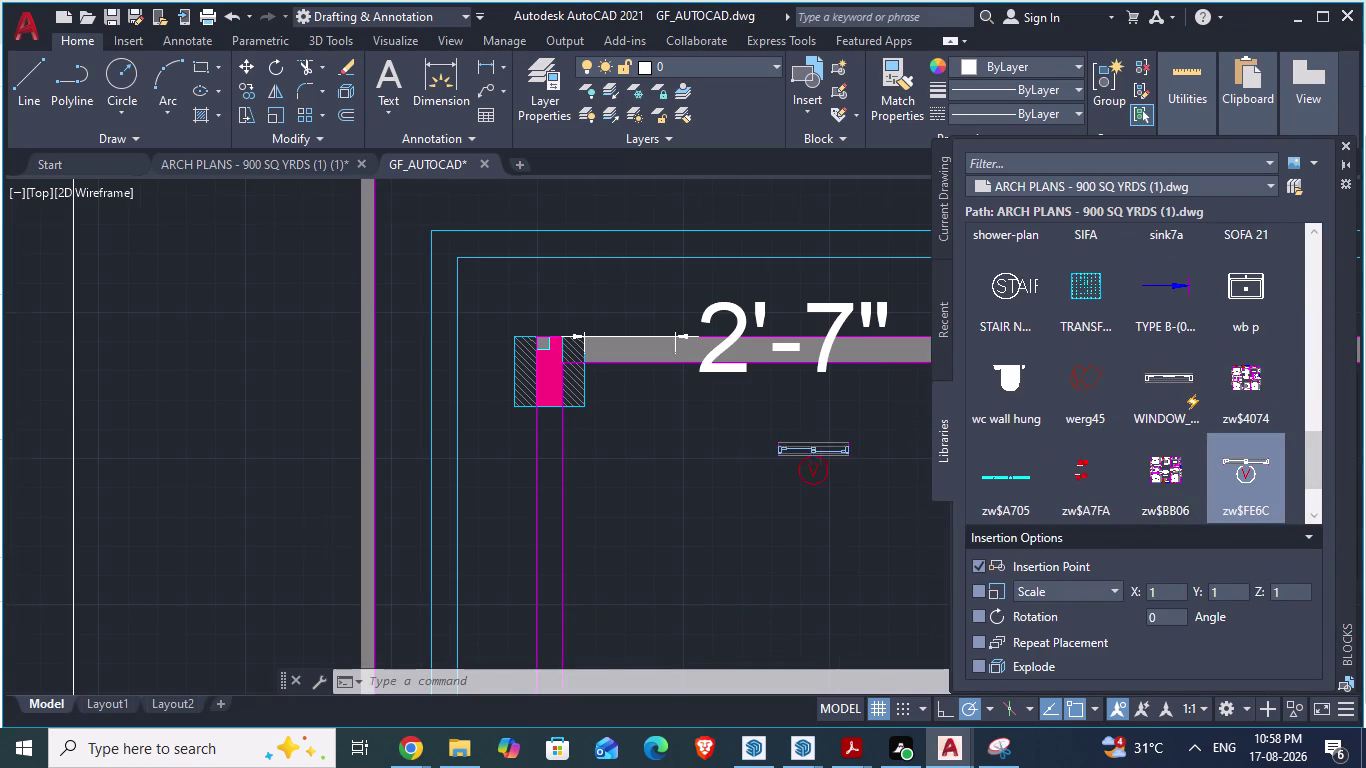
scroll(up, 3)
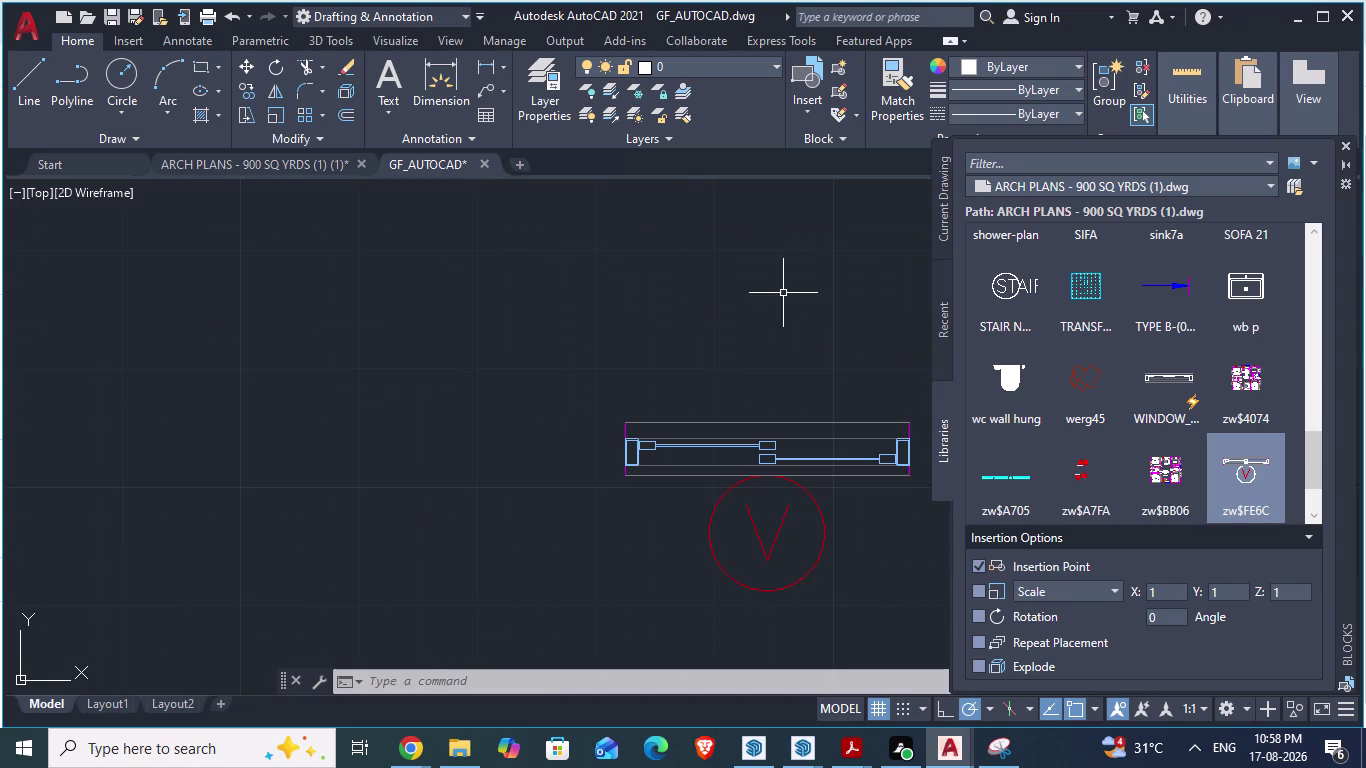
click(273, 165)
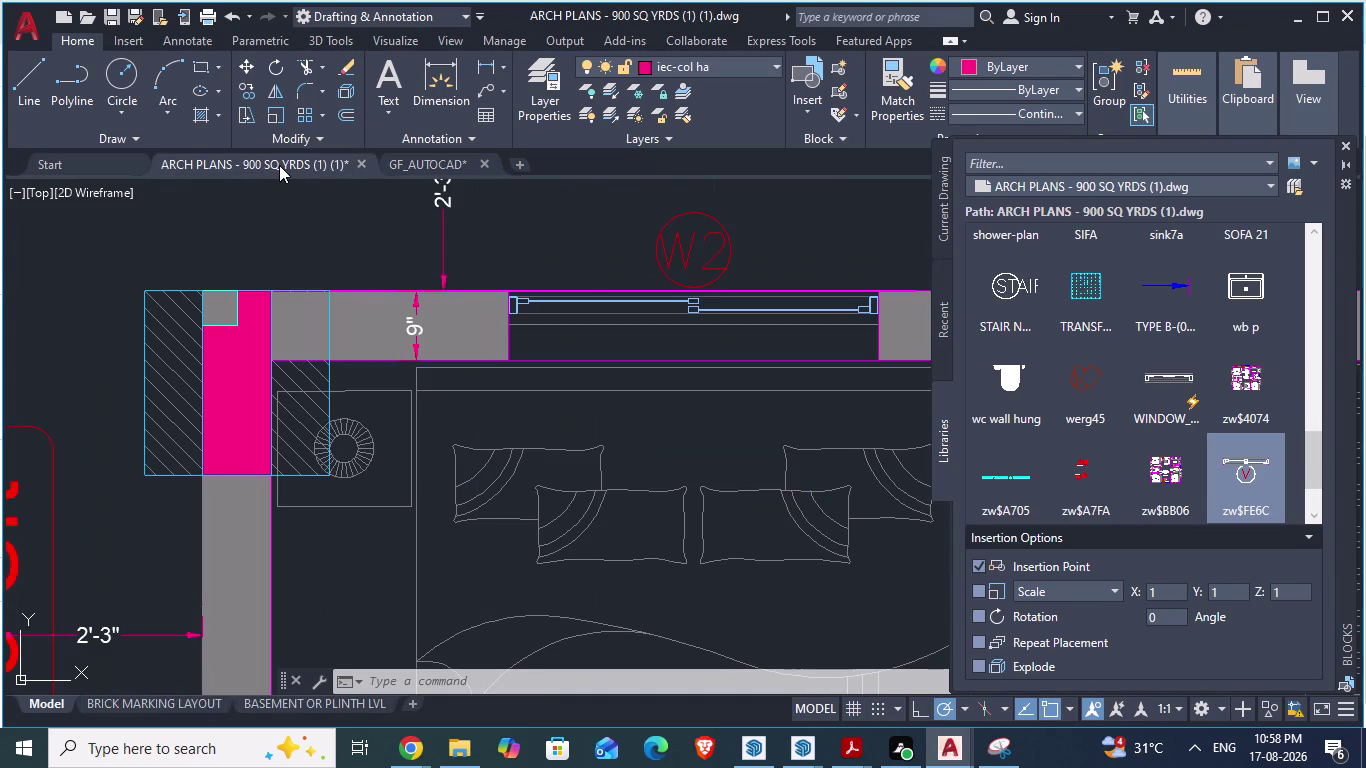
click(441, 162)
scroll(down, 3)
click(721, 409)
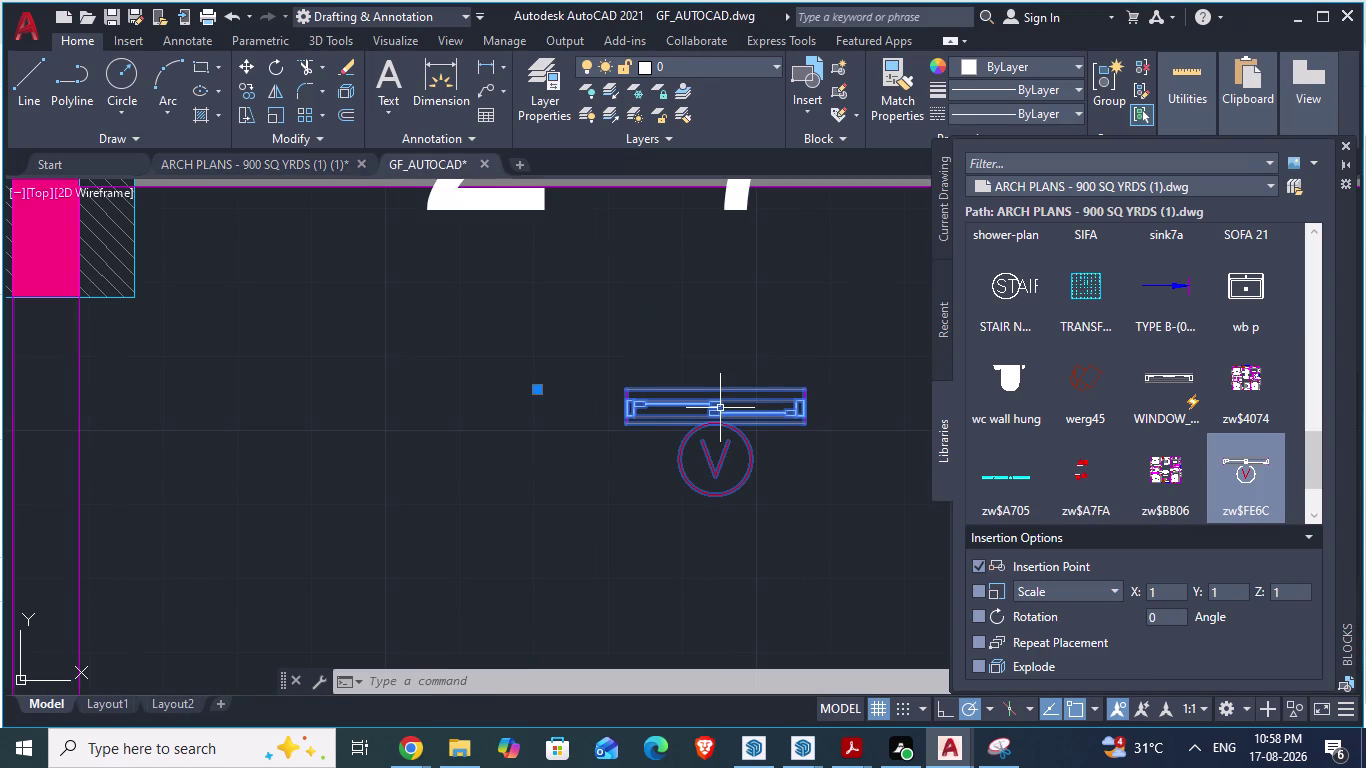
Move the window block onto the wall corner inside the top beam.
key(m)
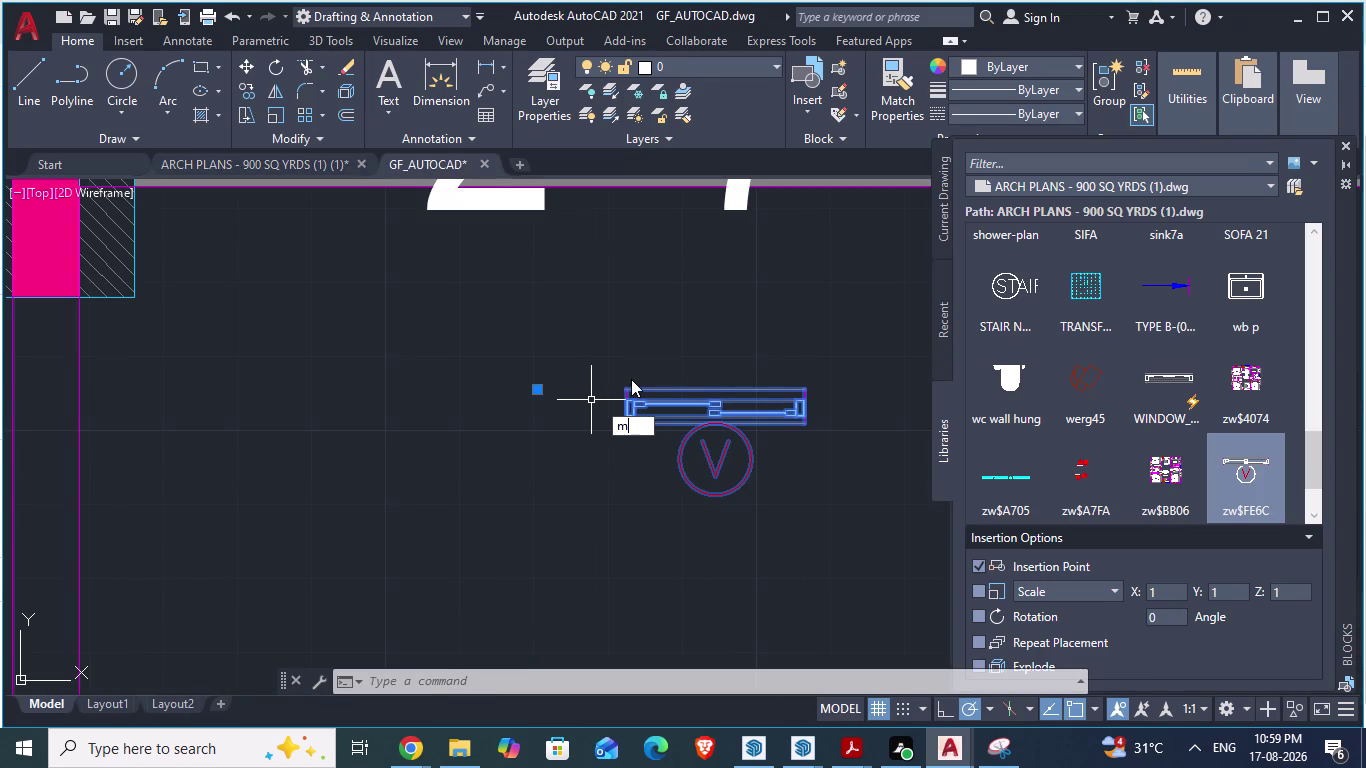
key(Return)
drag(630, 387, 571, 347)
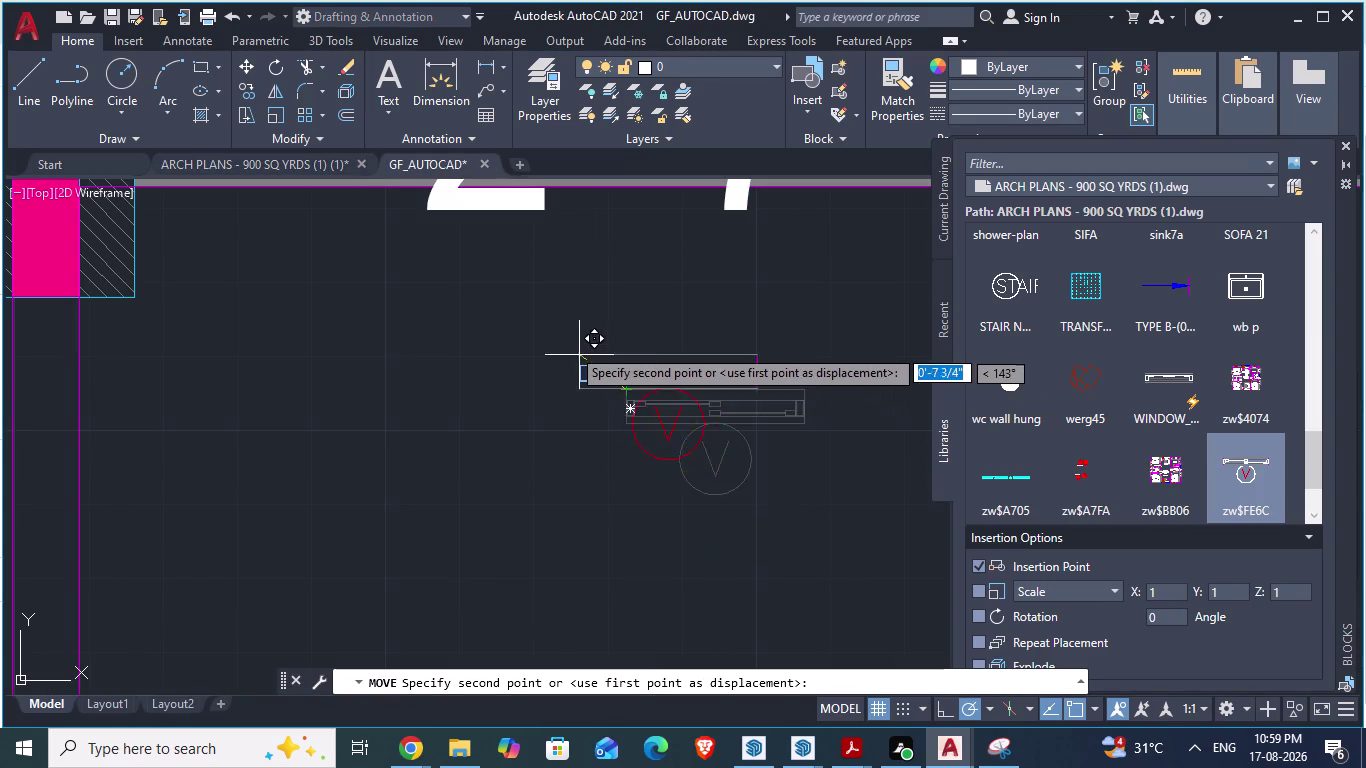
drag(571, 347, 522, 310)
scroll(down, 3)
scroll(up, 3)
scroll(up, 3)
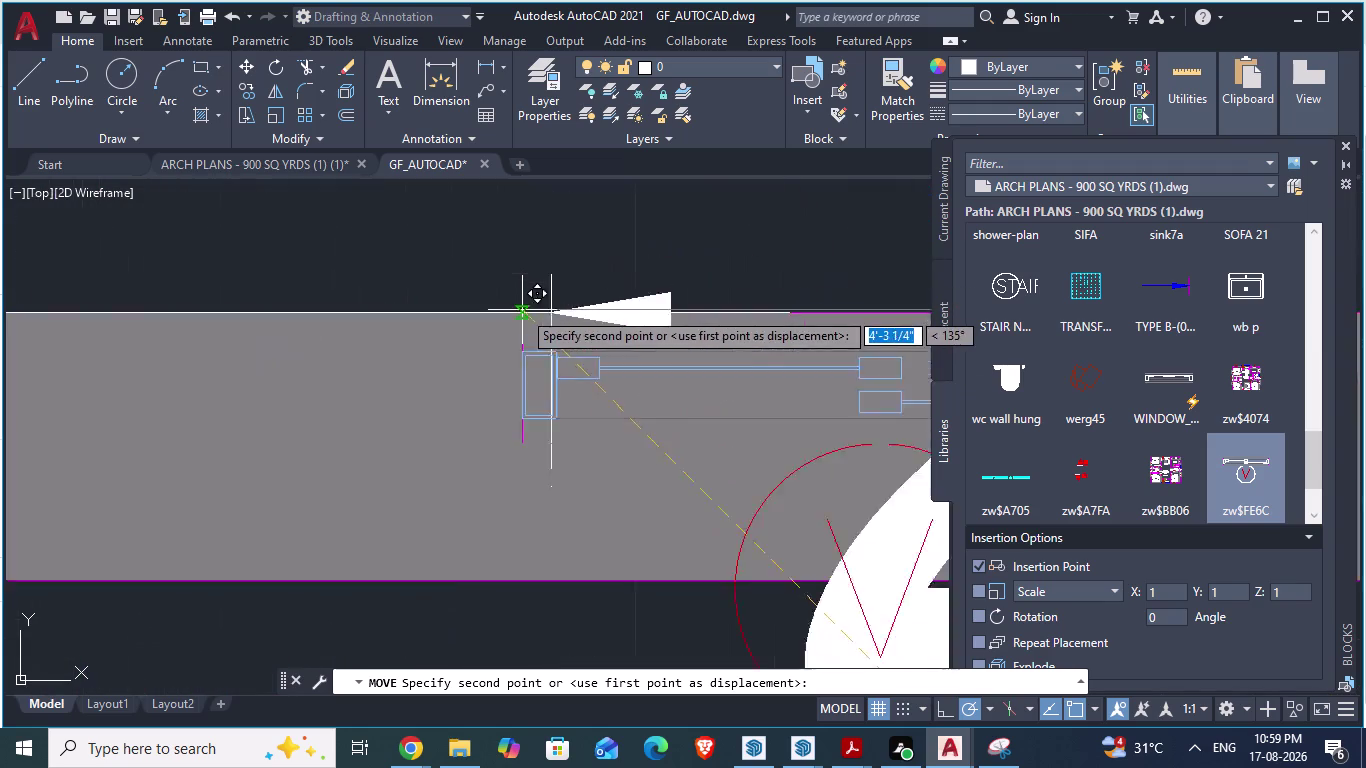
drag(522, 310, 548, 314)
click(548, 314)
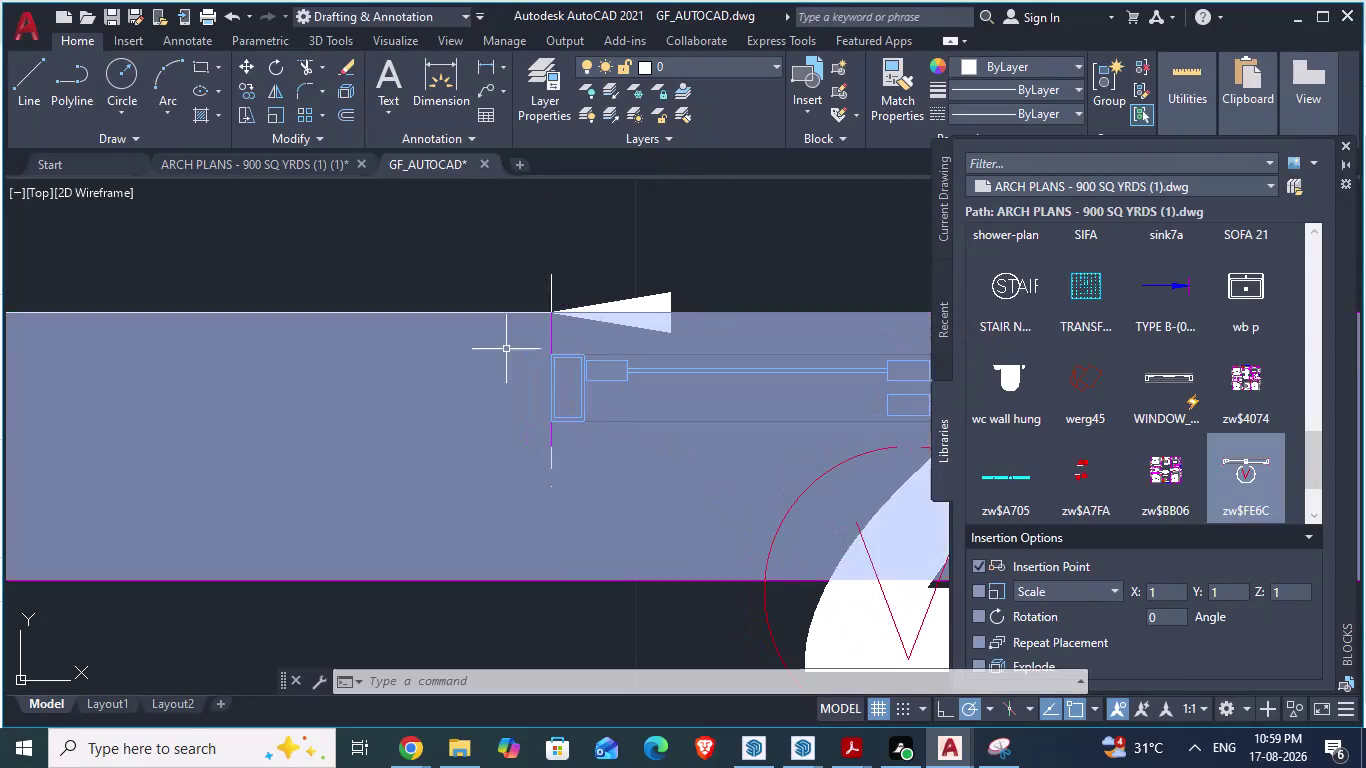
scroll(down, 3)
key(Escape)
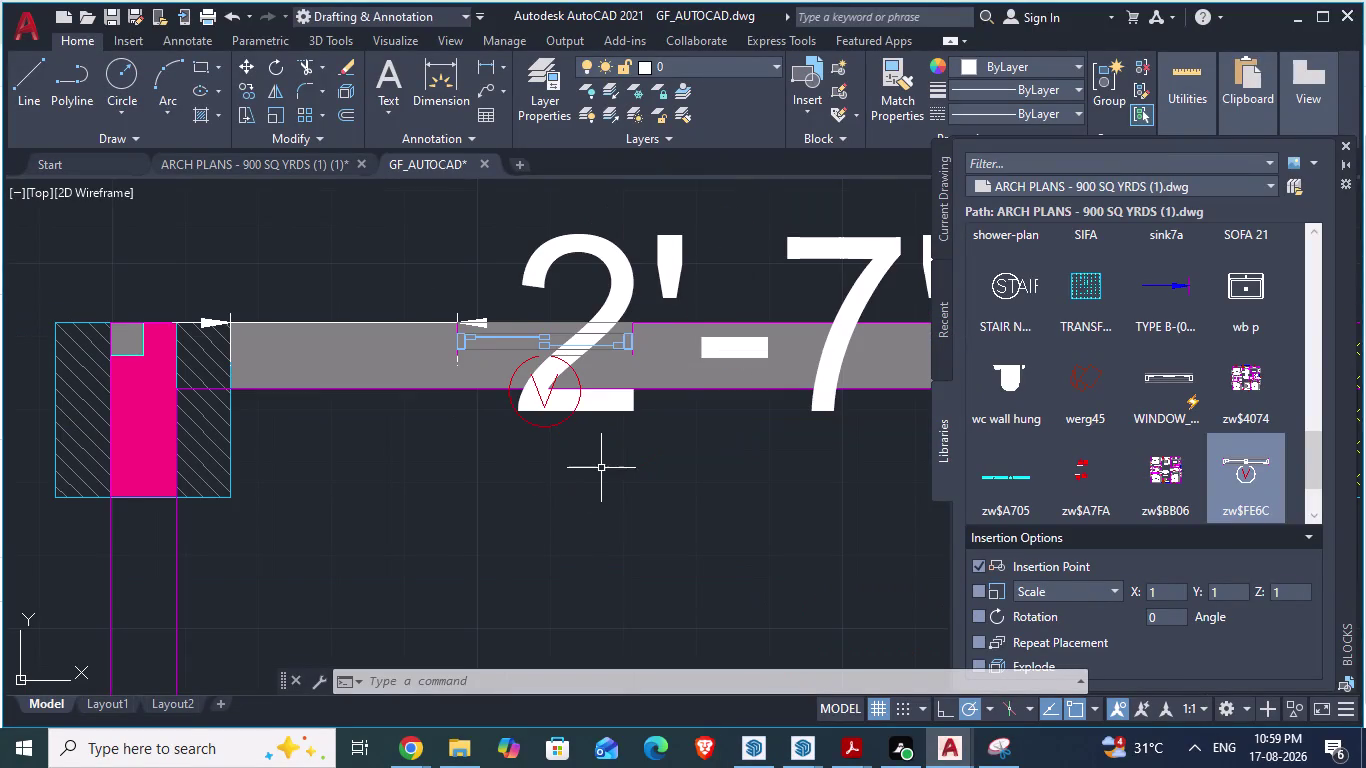
Delete the 2'-7" dimension and switch to the ARCH PLANS drawing.
click(595, 249)
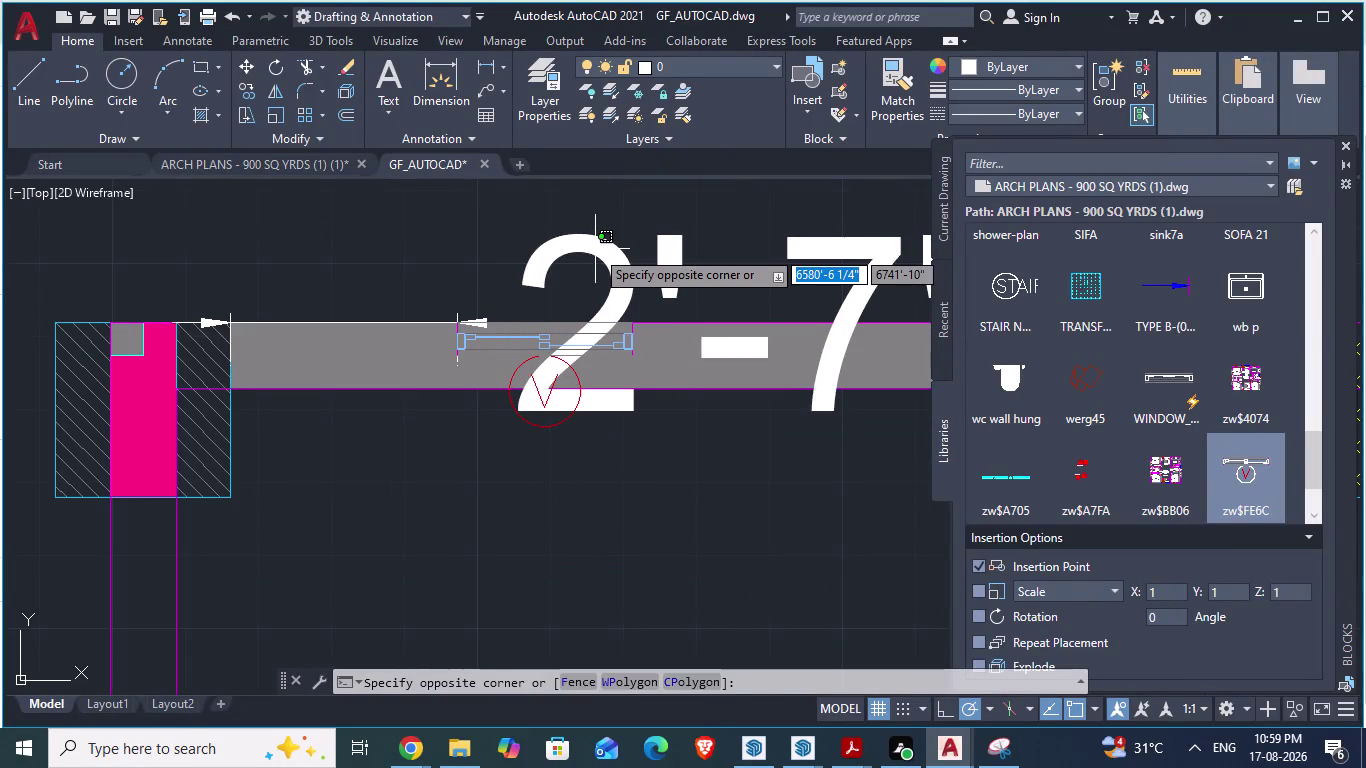
key(space)
click(575, 256)
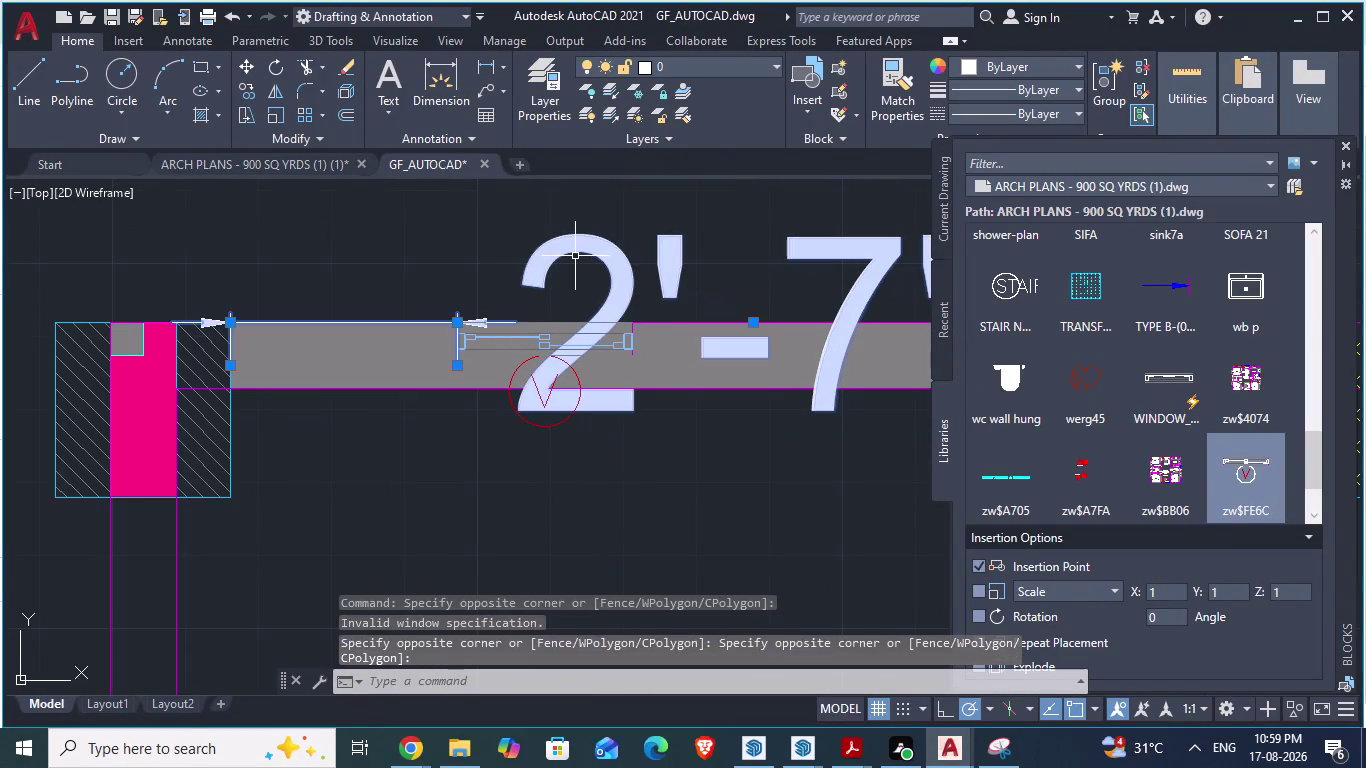
key(Delete)
scroll(up, 3)
scroll(down, 3)
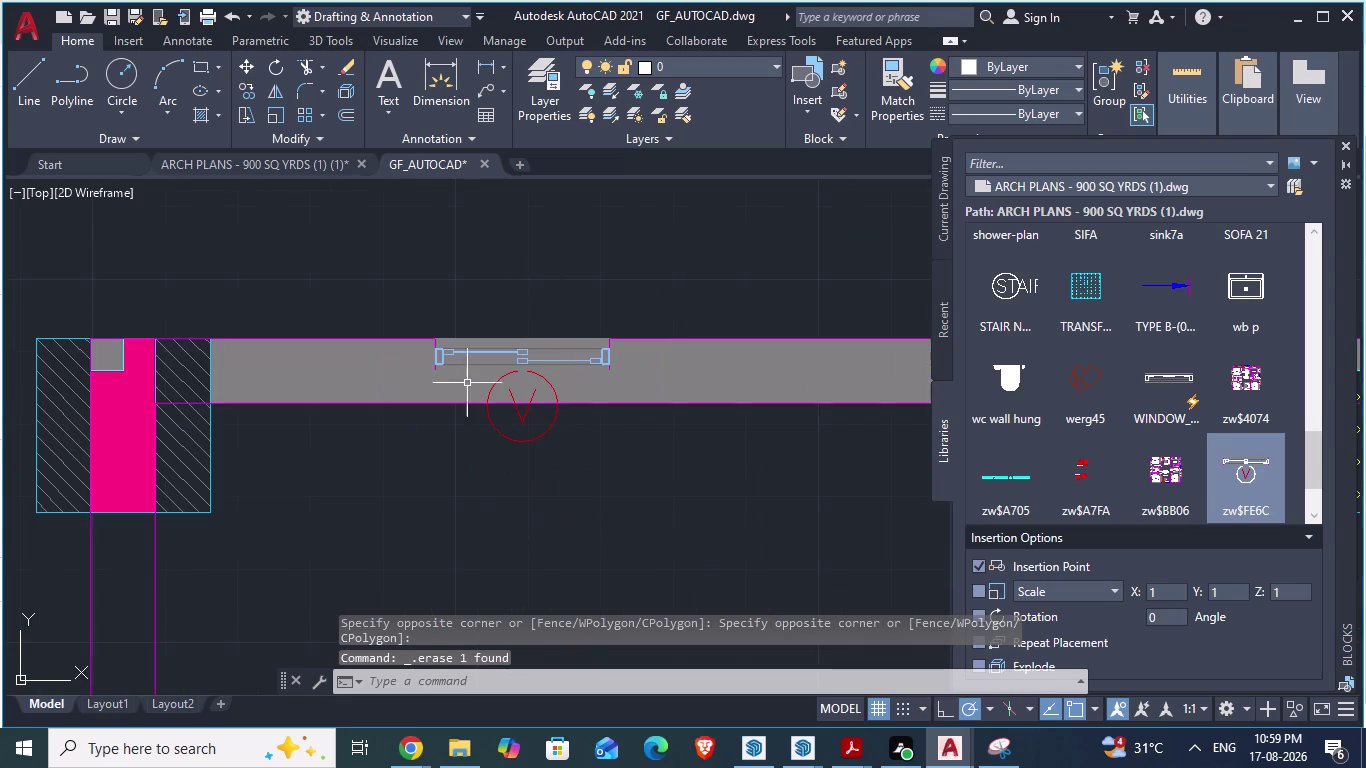
scroll(up, 3)
scroll(down, 3)
scroll(down, 3)
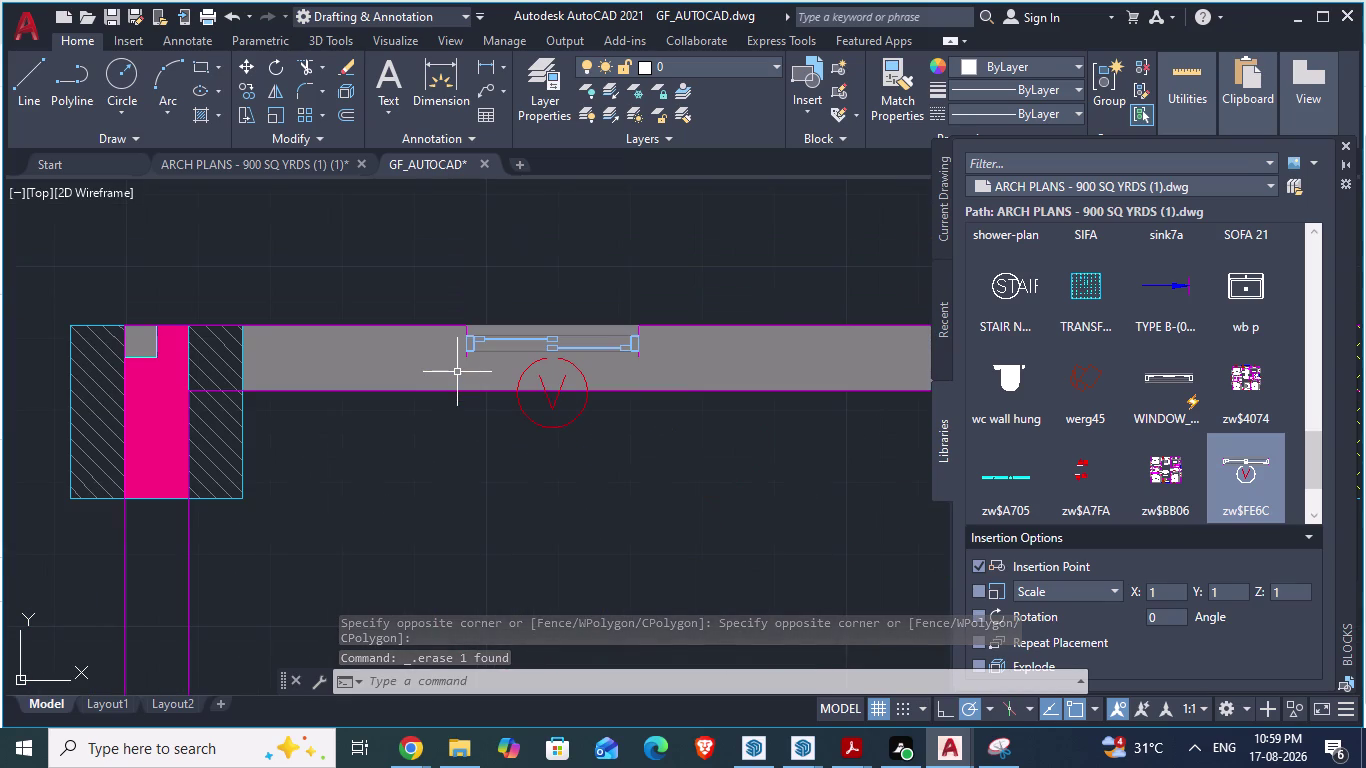
click(302, 158)
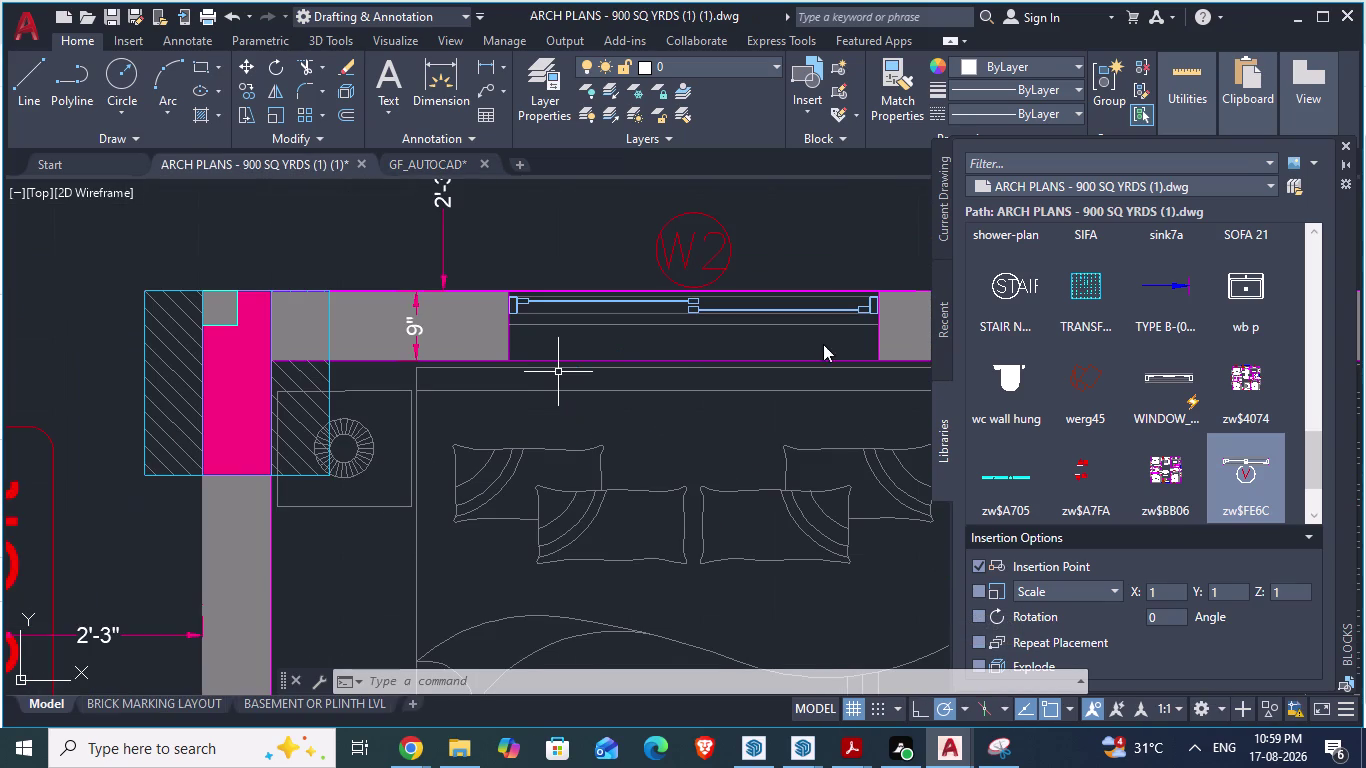
Dimension across the W2 window opening's edges, then switch back to GF_AUTOCAD.
scroll(up, 3)
text(da)
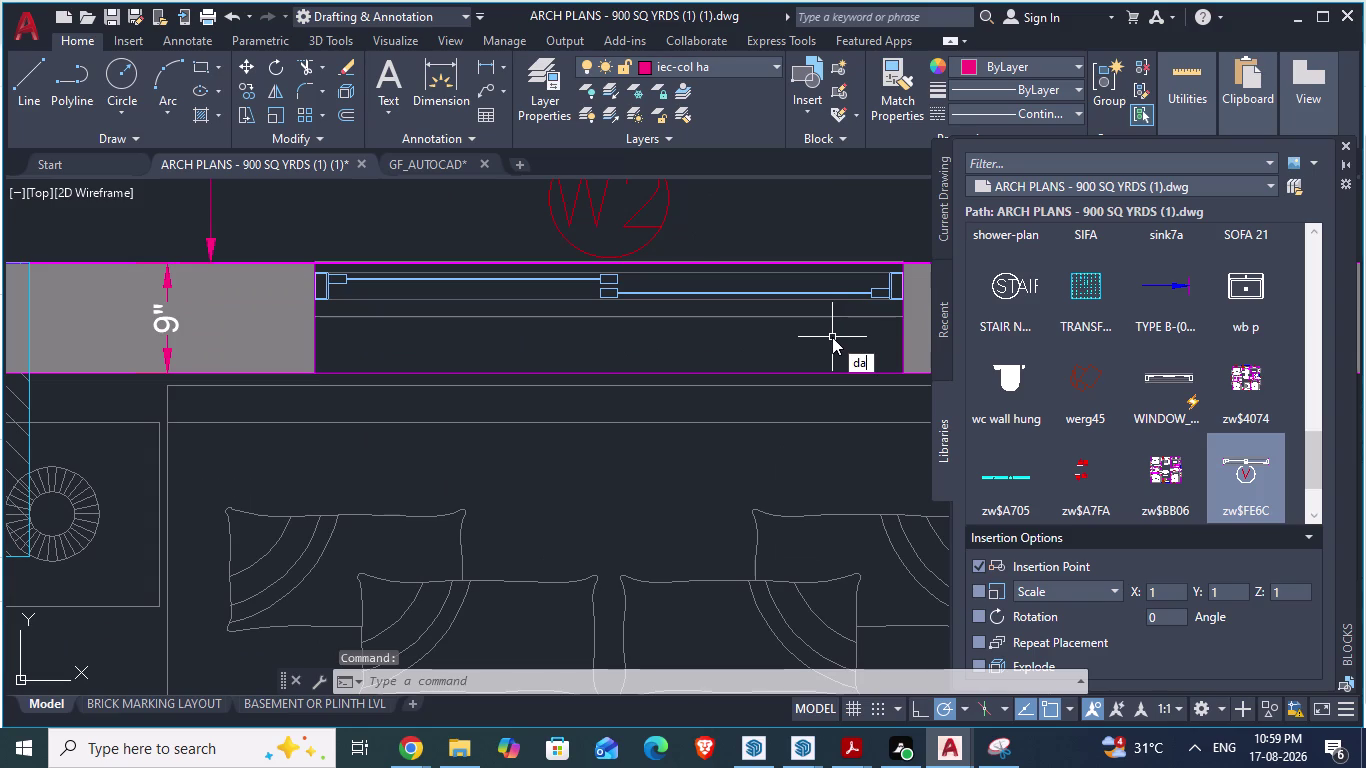
key(Return)
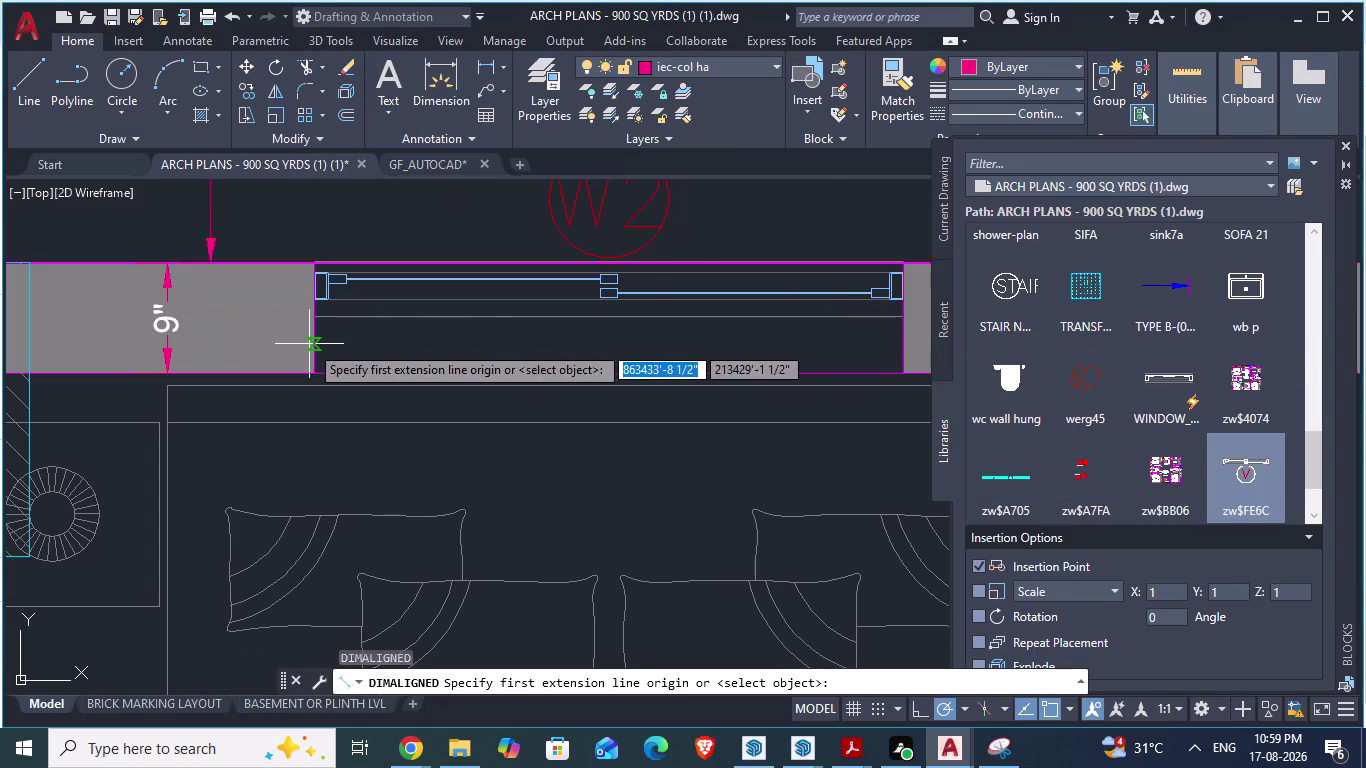
click(309, 344)
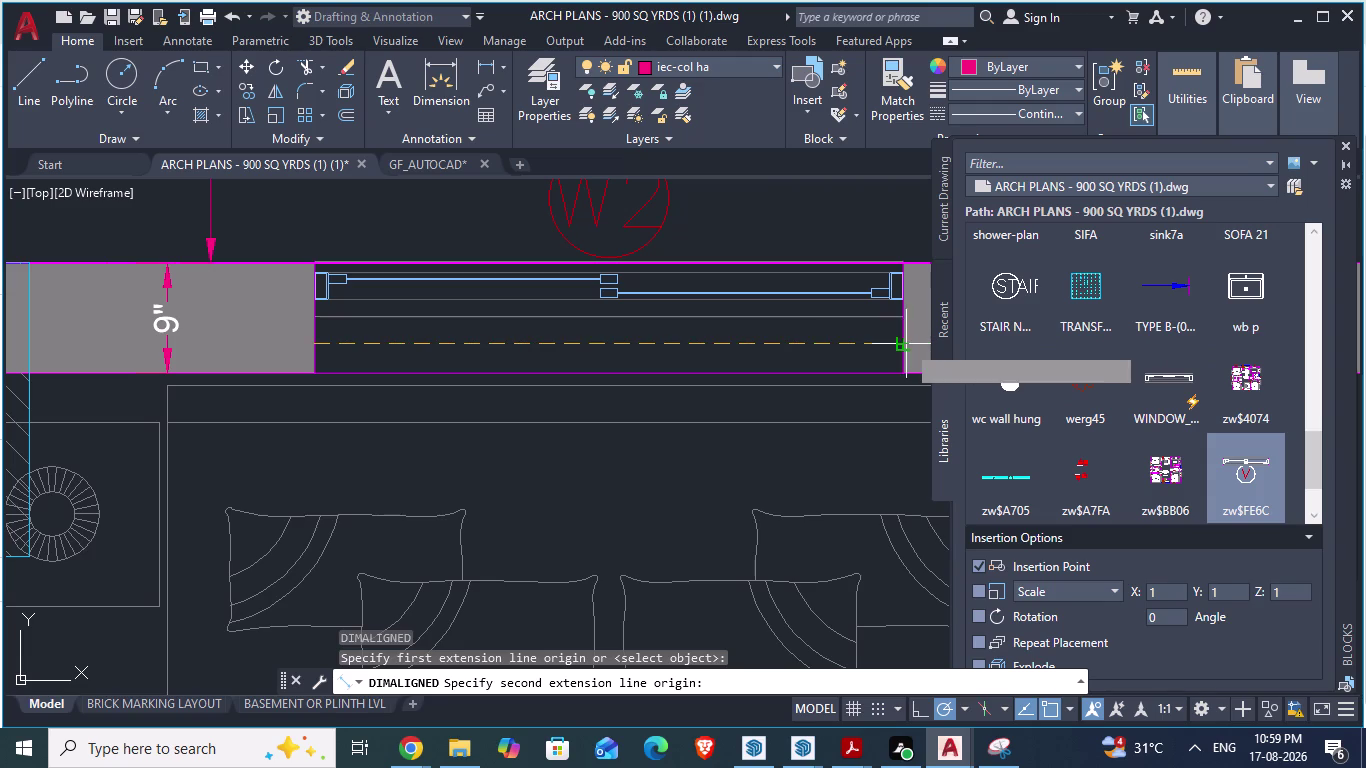
key(alt+Tab)
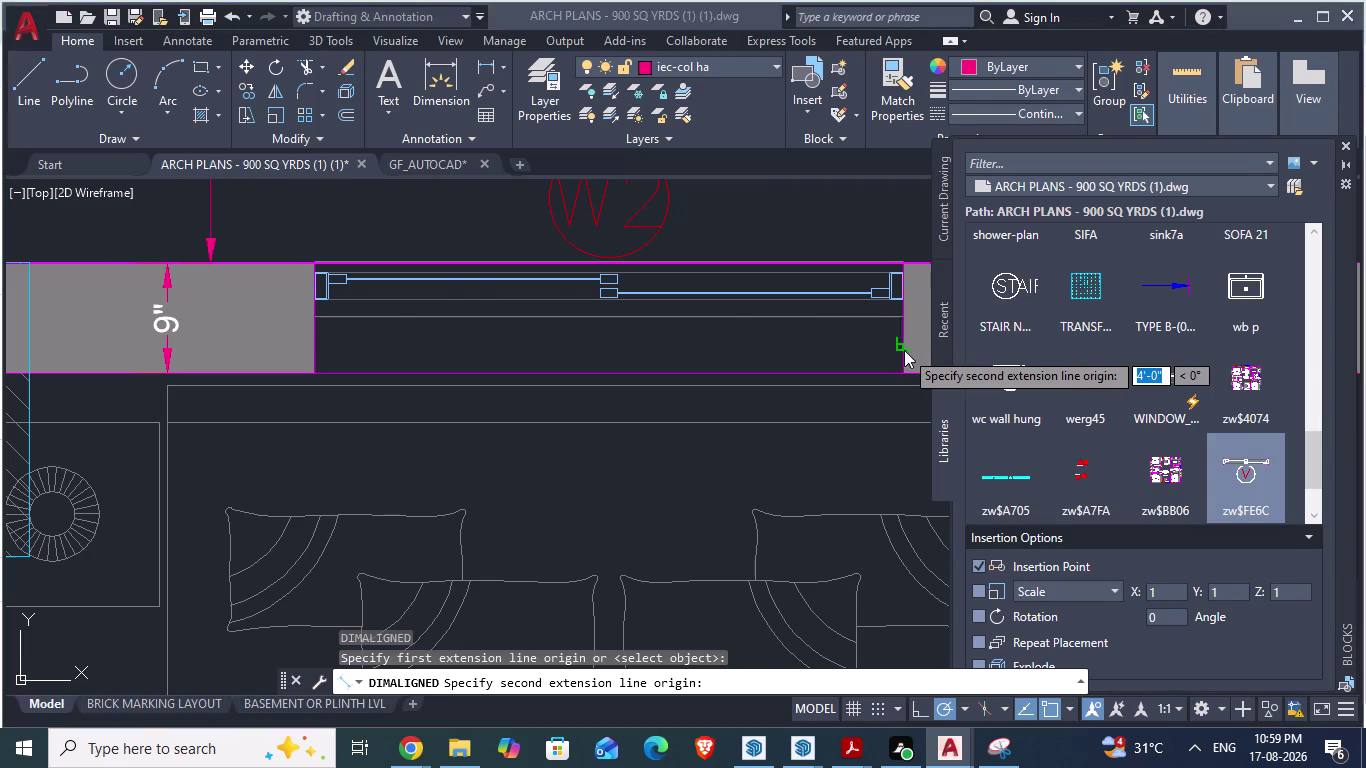
click(454, 162)
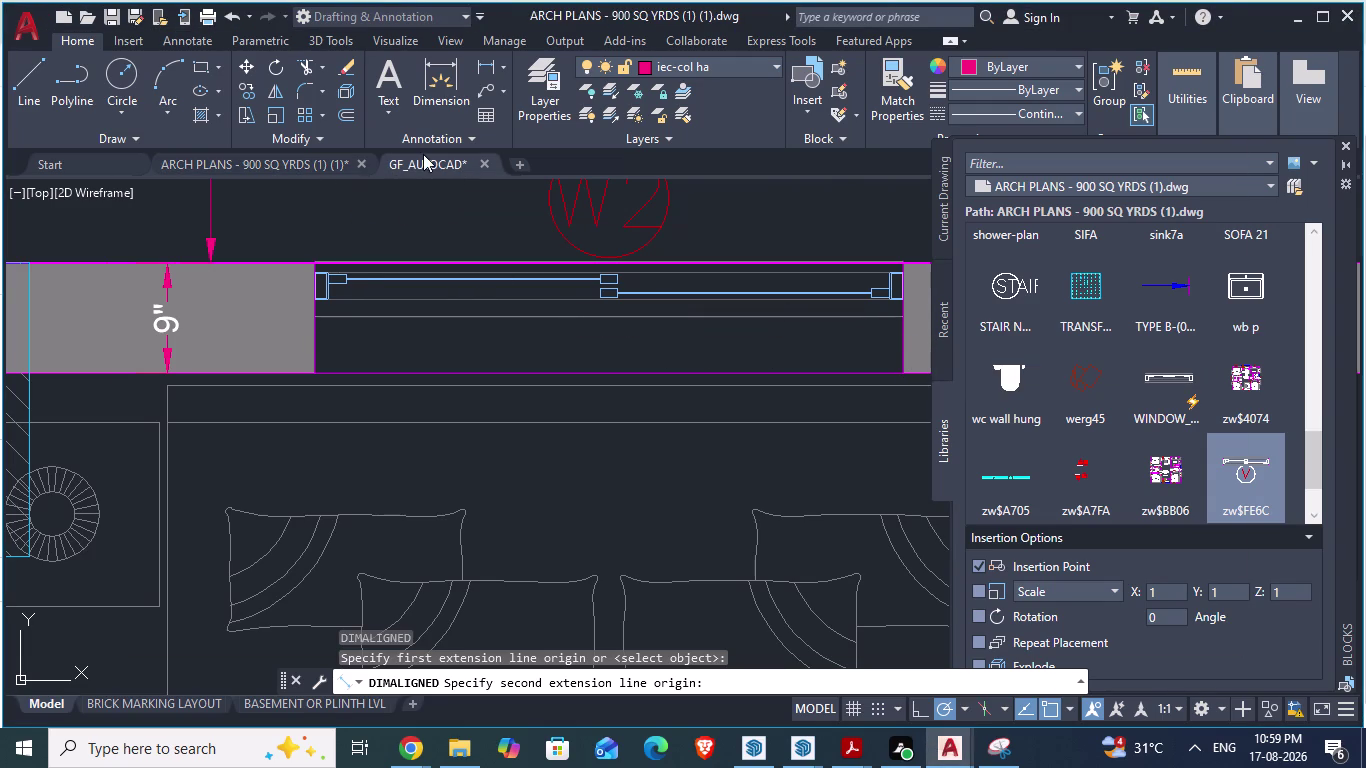
click(422, 162)
scroll(down, 3)
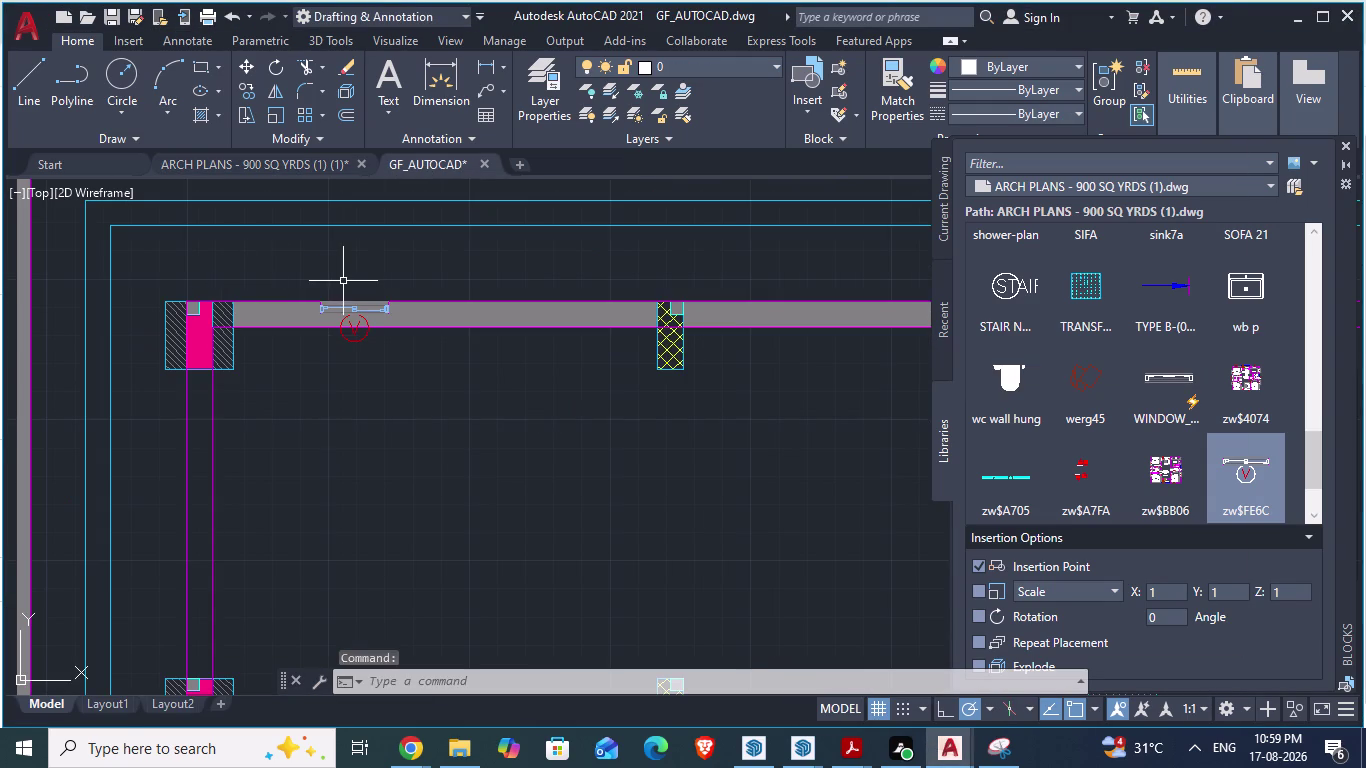
scroll(up, 3)
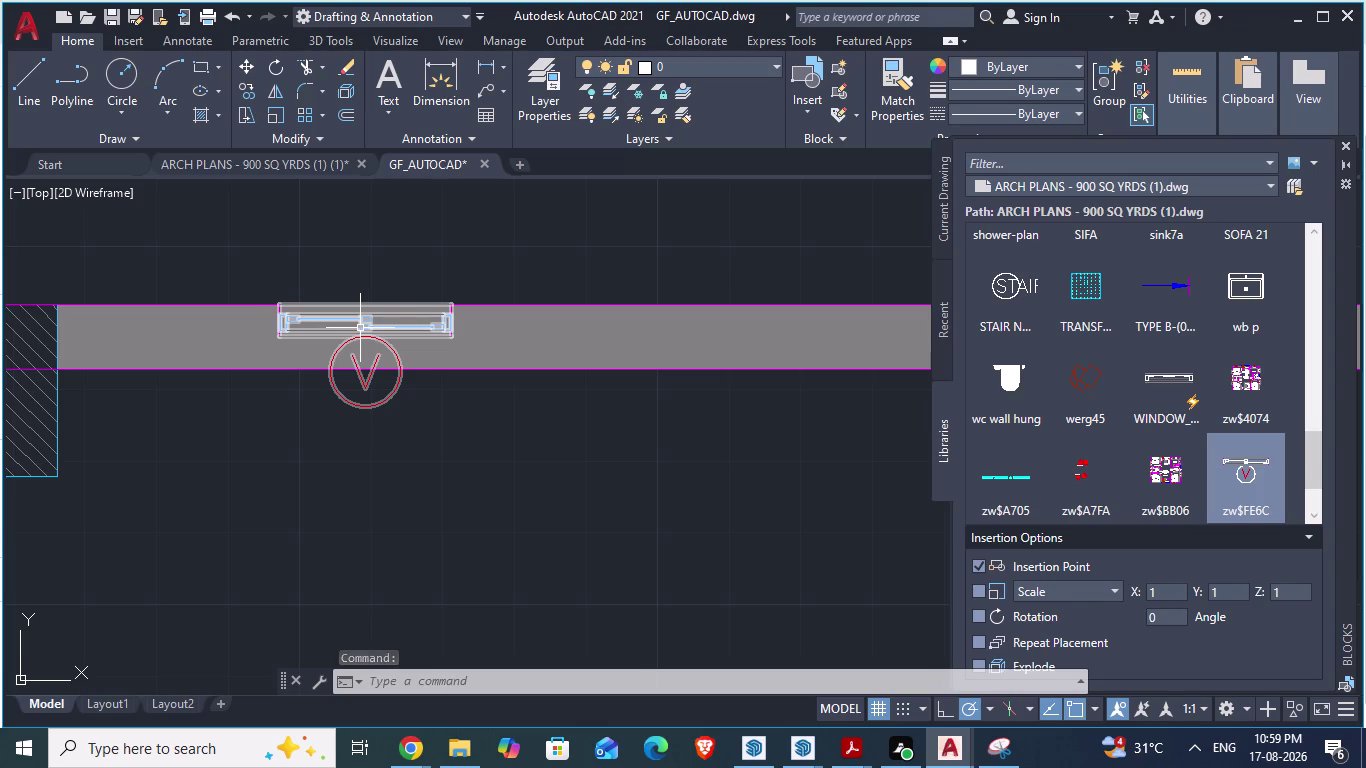
scroll(up, 3)
scroll(up, 3)
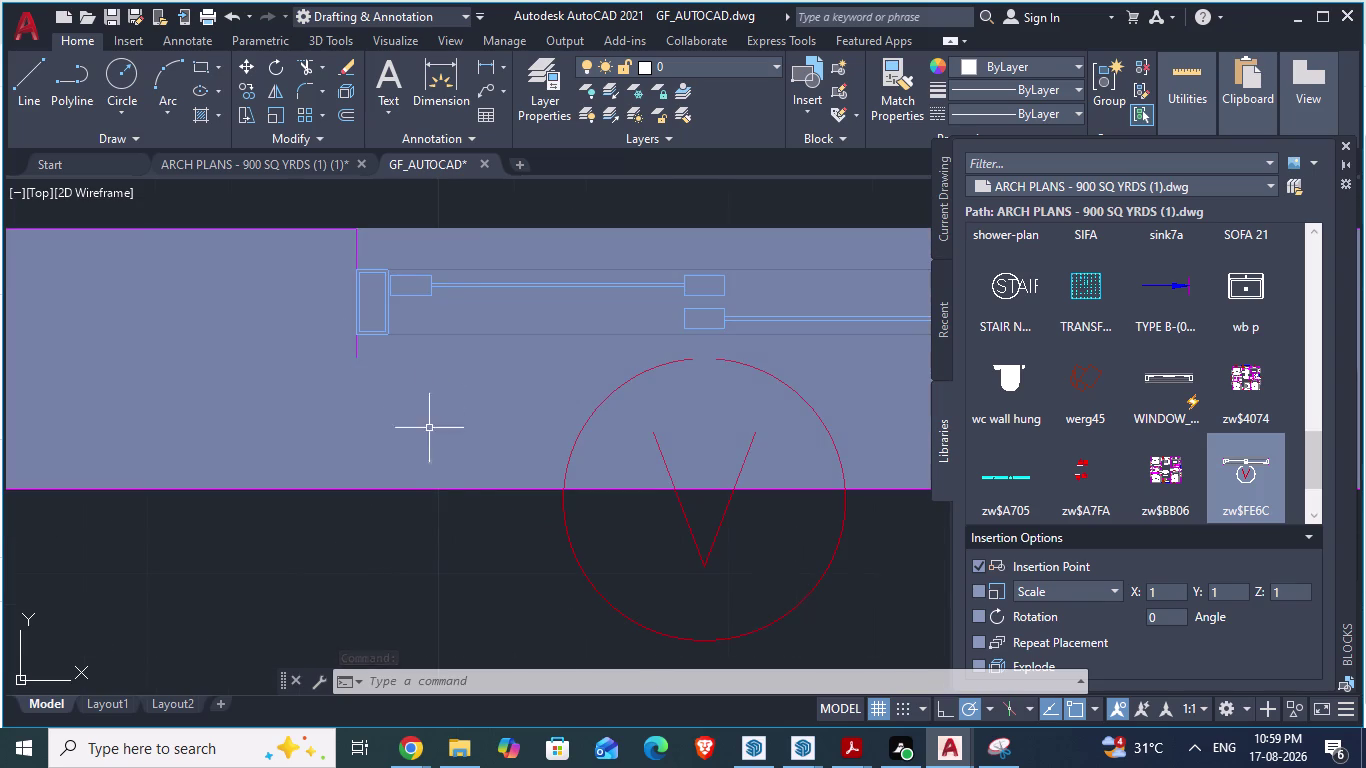
scroll(down, 3)
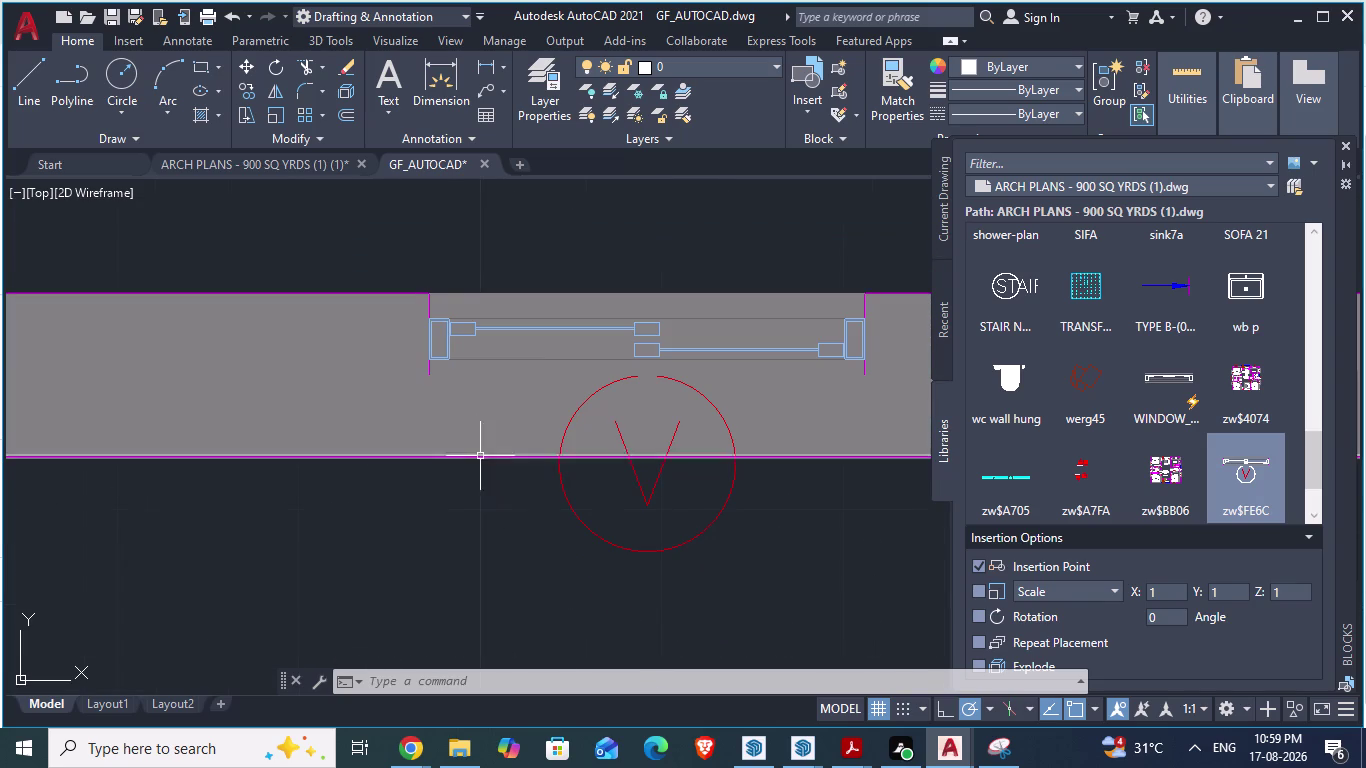
scroll(up, 3)
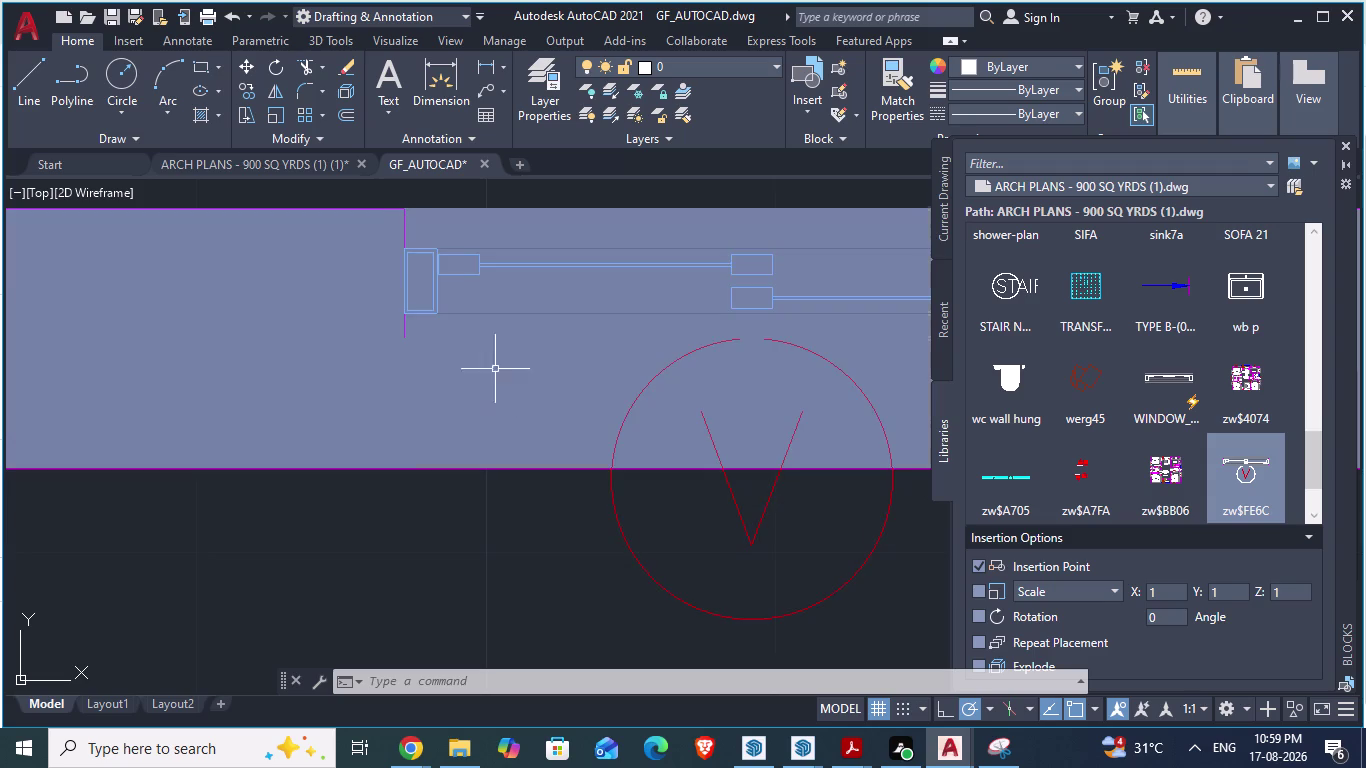
click(631, 299)
click(617, 268)
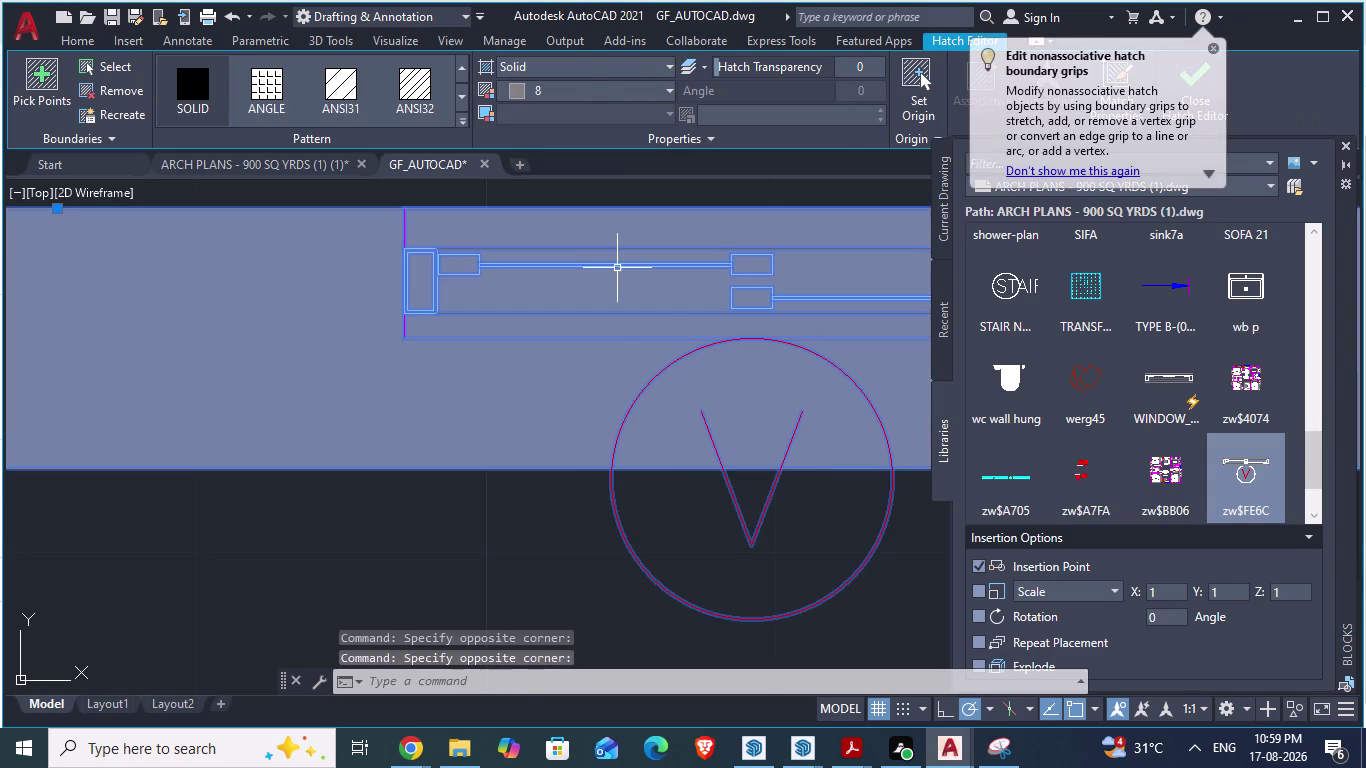
scroll(down, 3)
key(s)
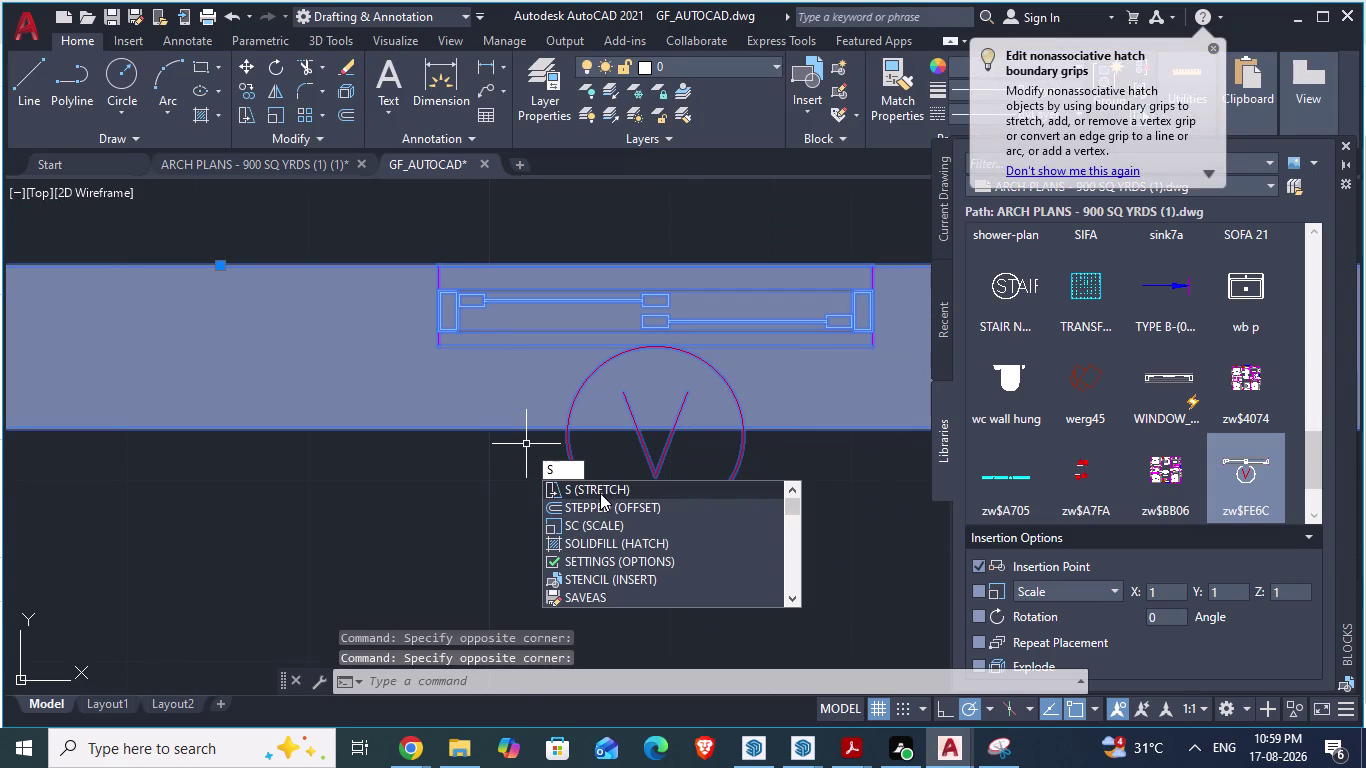
text(ca)
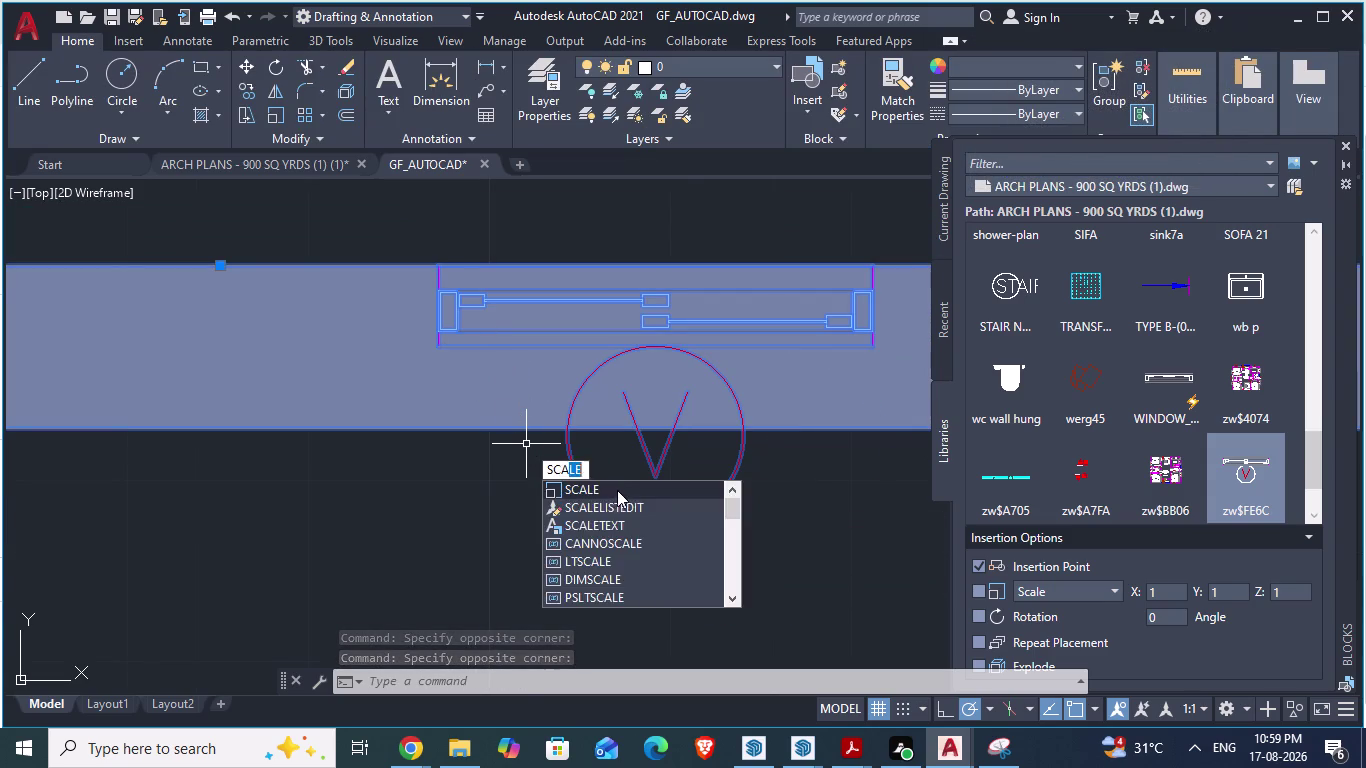
key(l)
key(e)
key(Return)
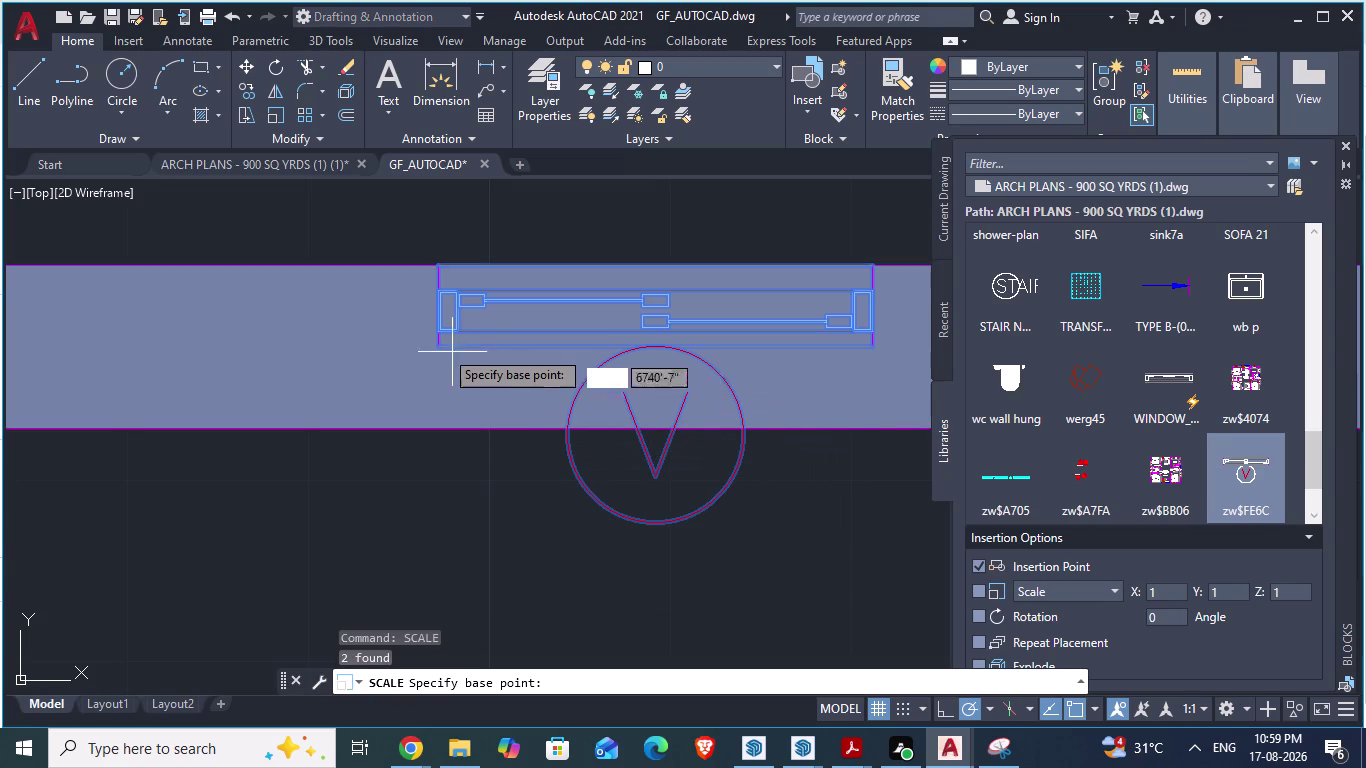
drag(441, 349, 440, 380)
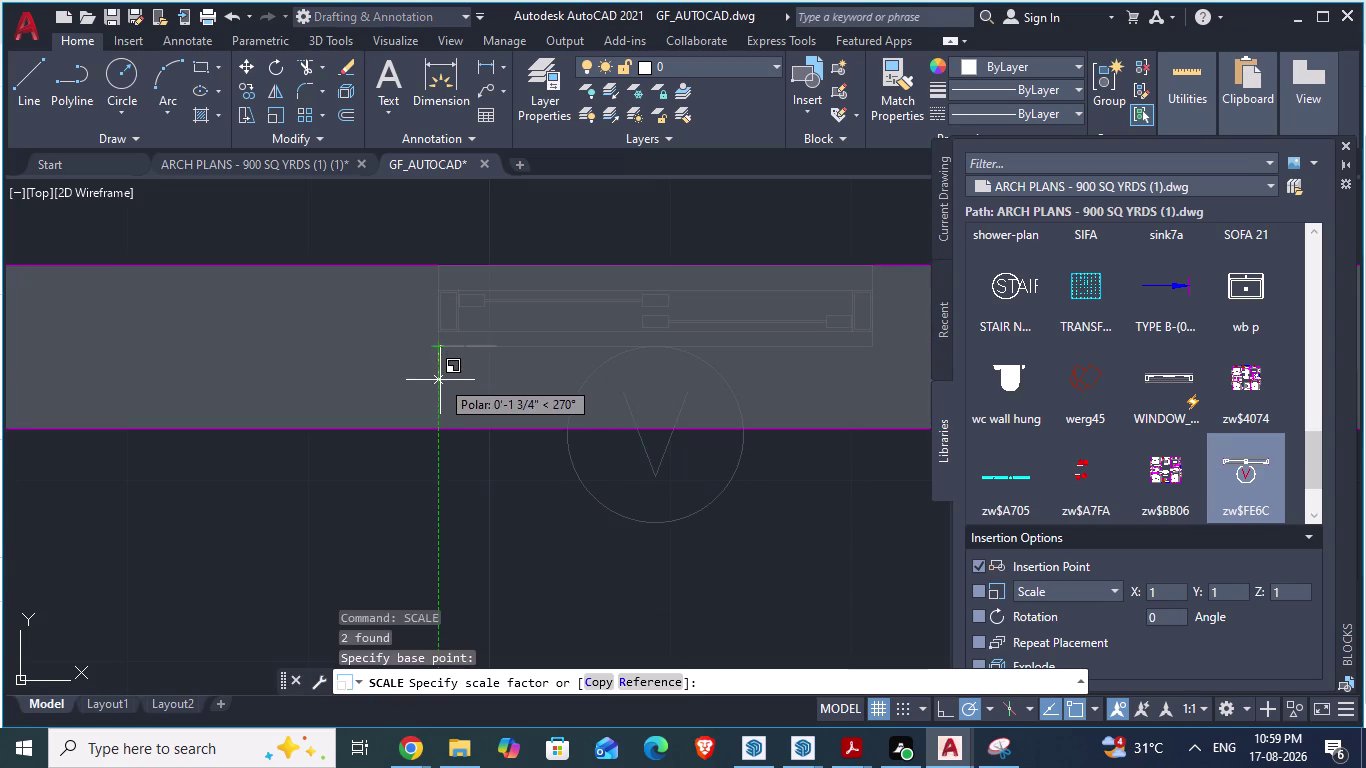
drag(440, 380, 435, 426)
click(435, 426)
key(ctrl+z)
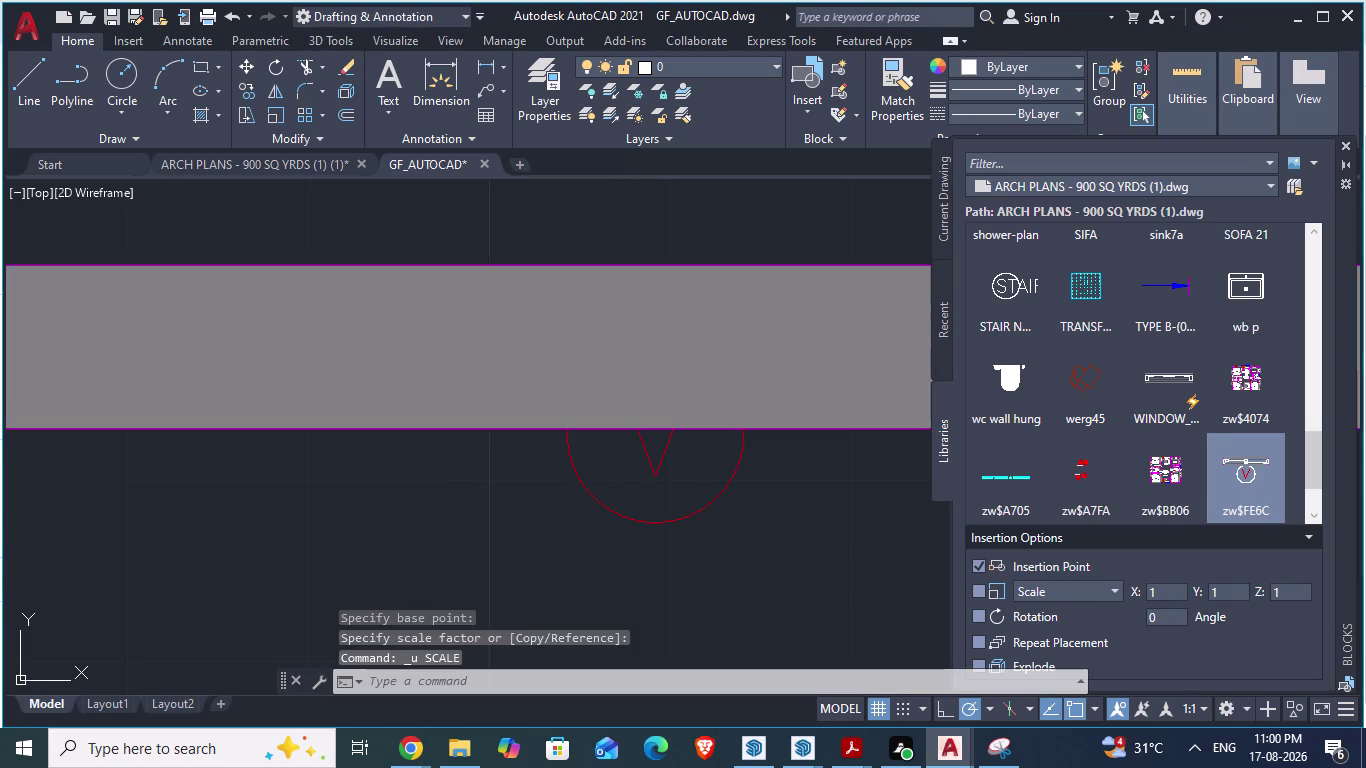
Undo the last action and move the window block down out of the top wall.
key(ctrl+z)
scroll(down, 3)
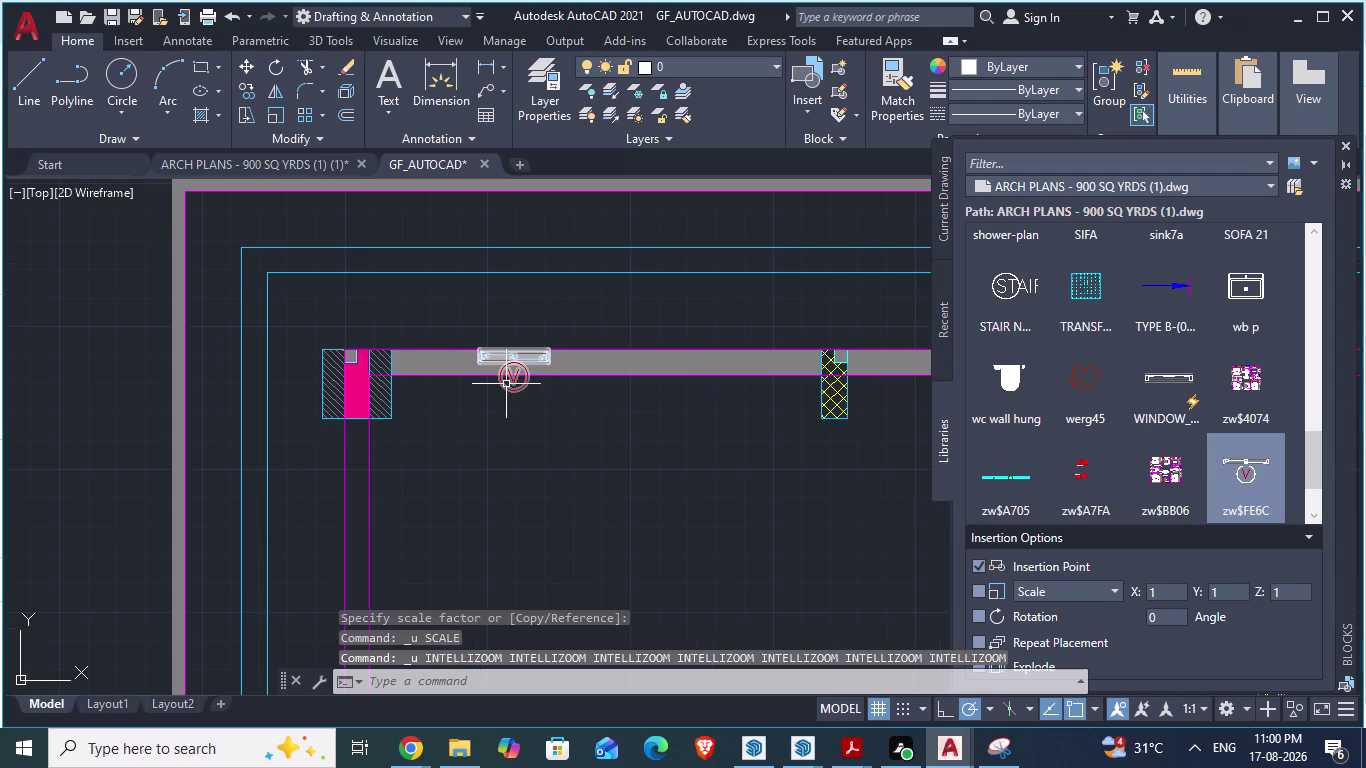
click(510, 389)
key(m)
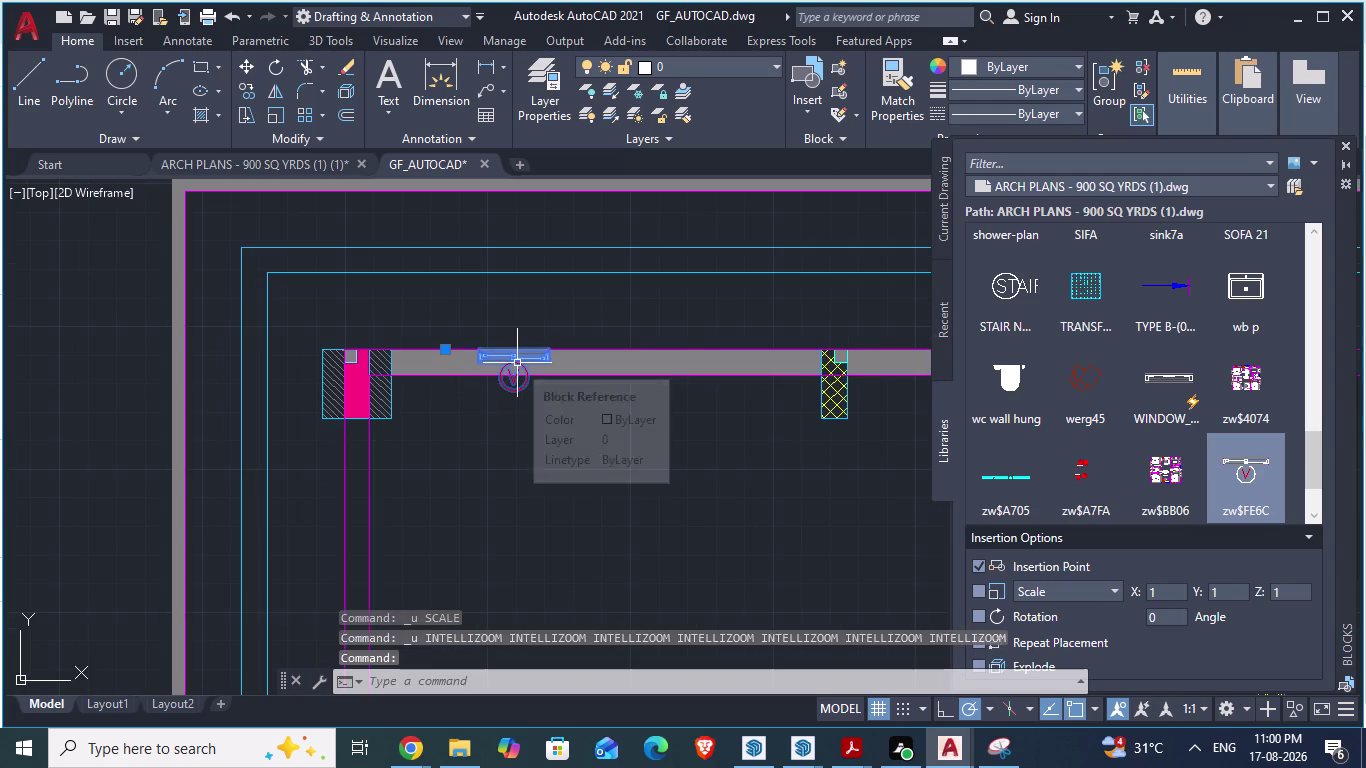
key(Return)
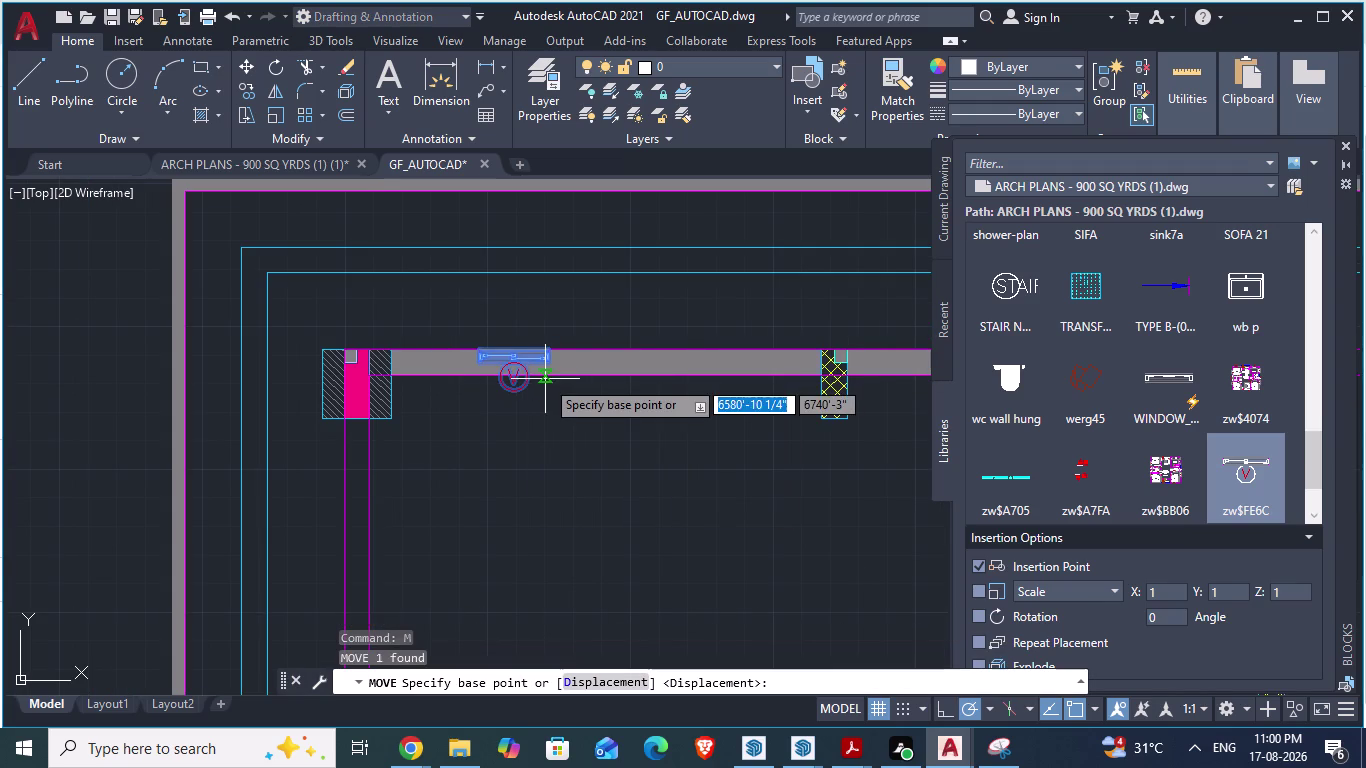
drag(521, 366, 561, 466)
click(561, 466)
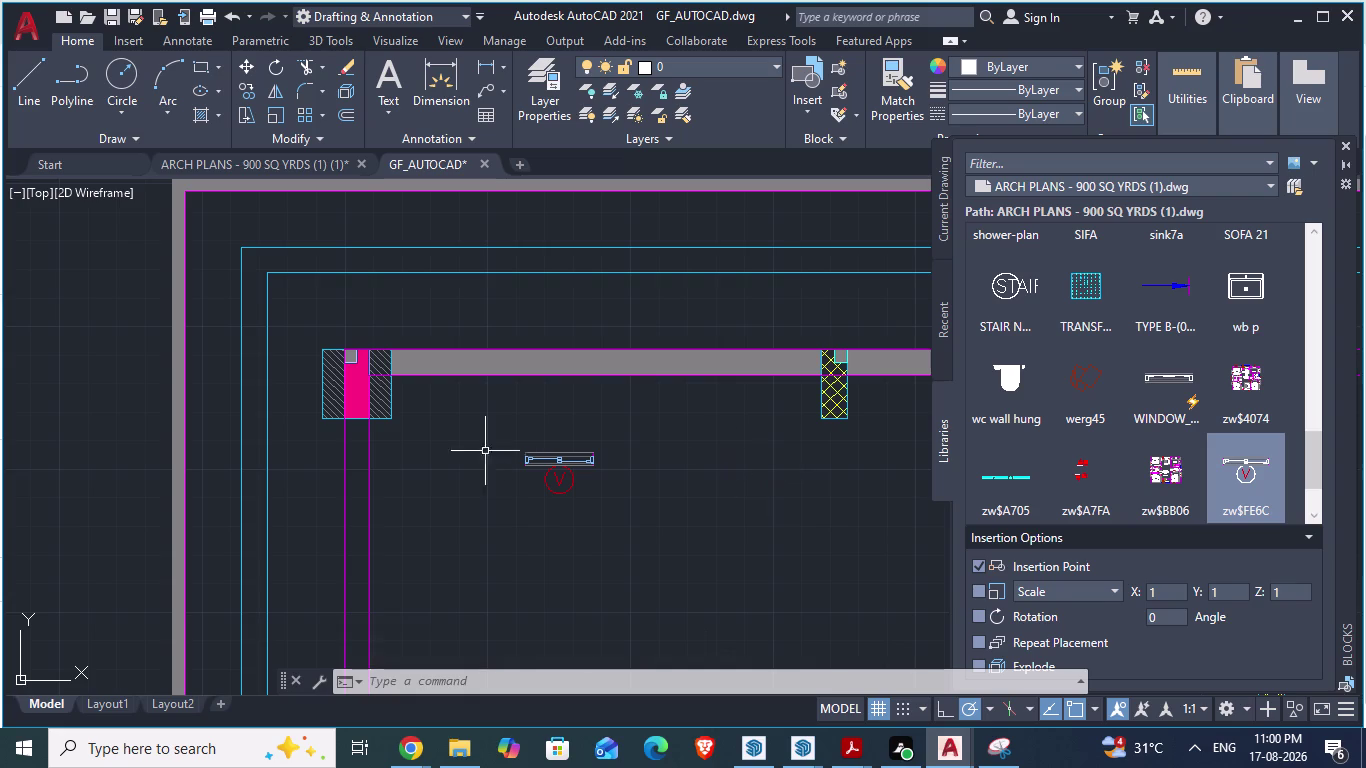
Erase the moved window block with its V tag.
click(528, 461)
key(BackSpace)
key(Delete)
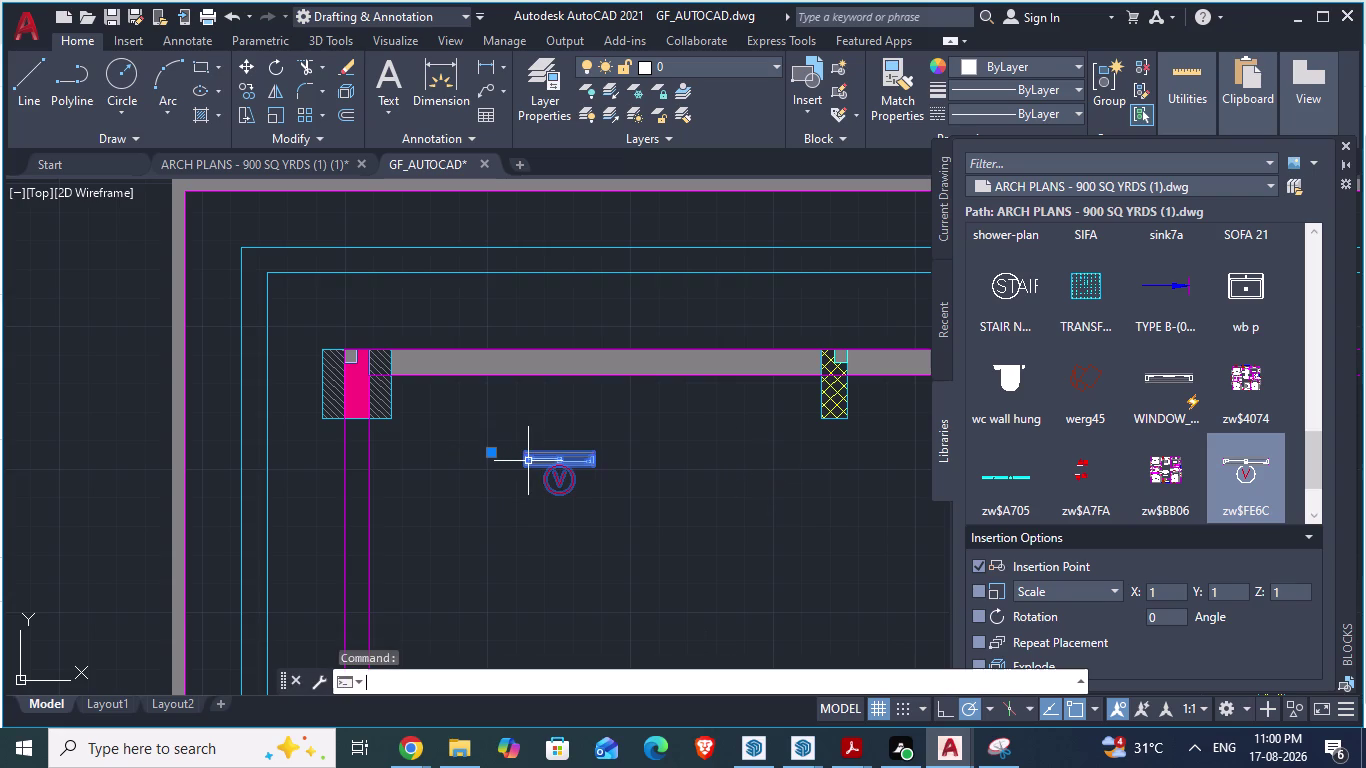
key(Delete)
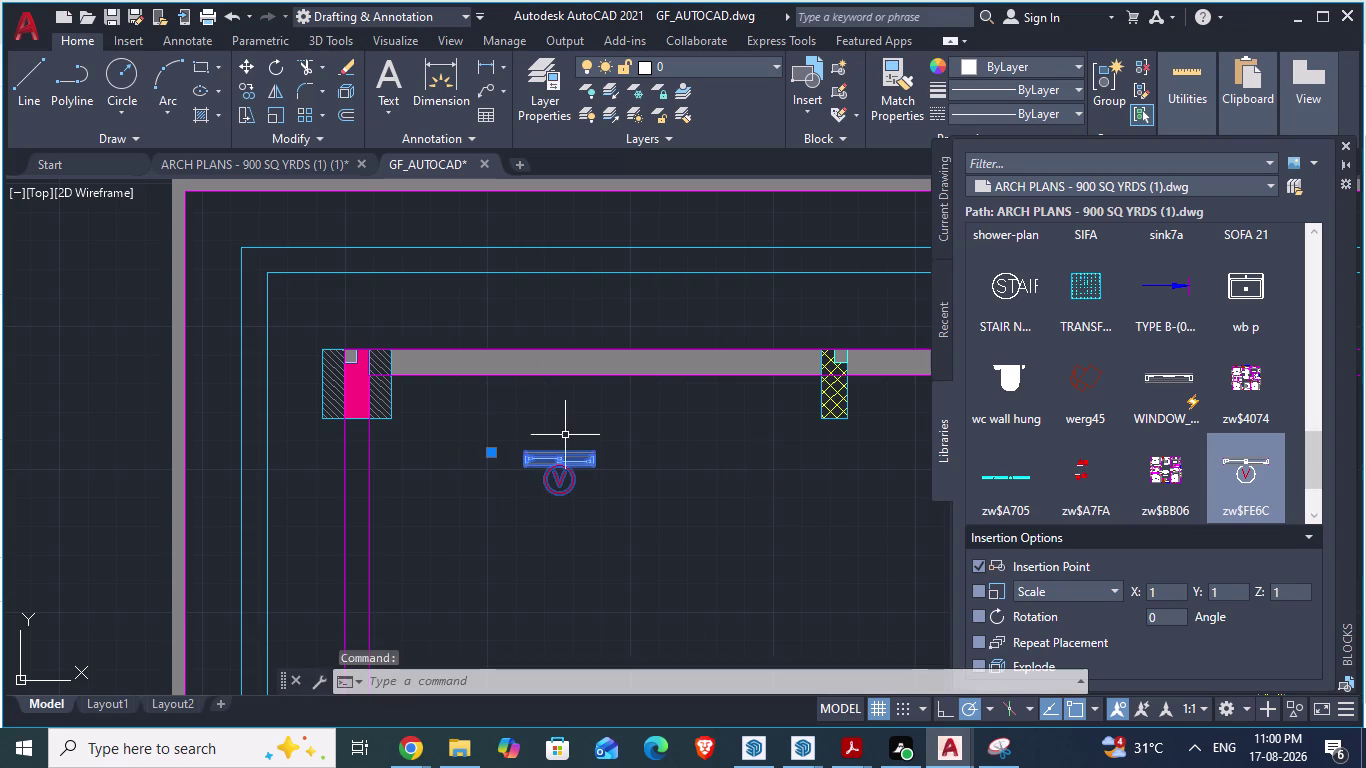
click(566, 464)
key(Delete)
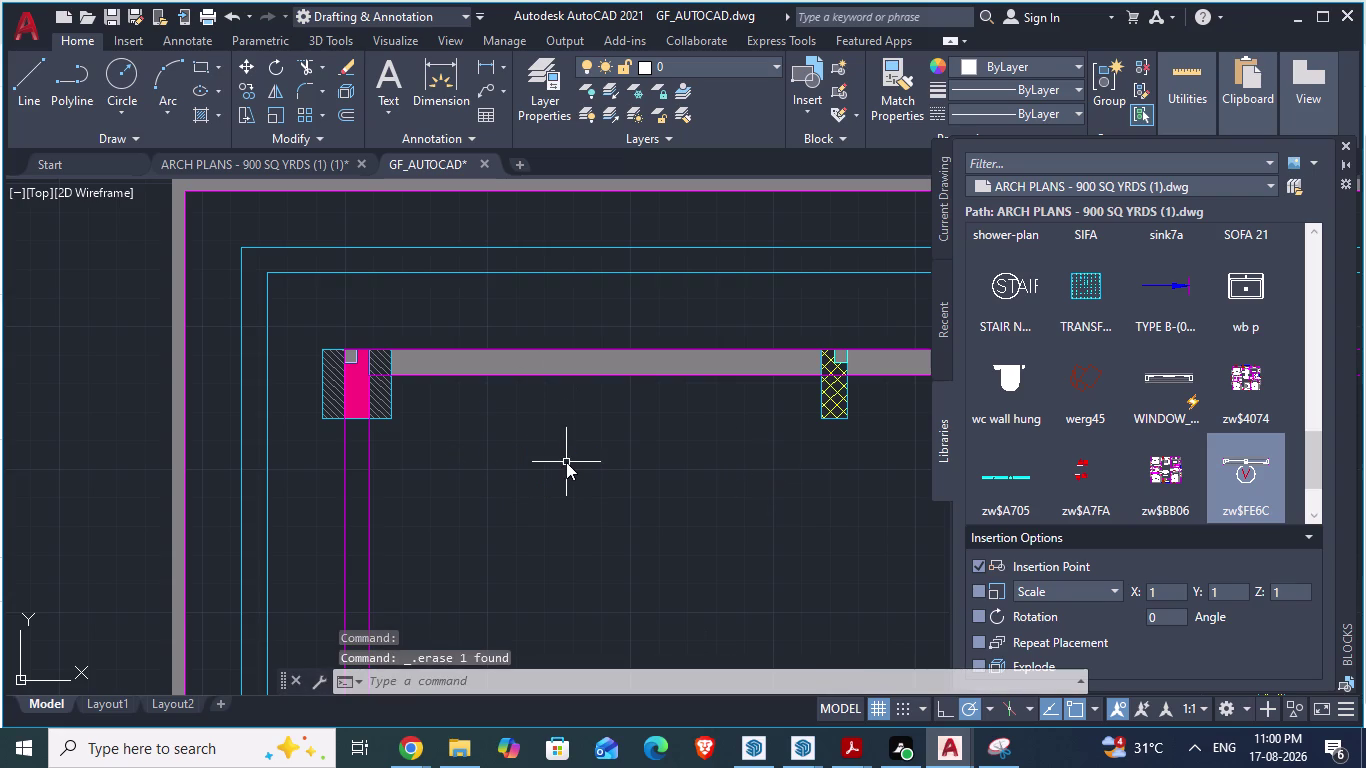
scroll(down, 3)
scroll(down, 3)
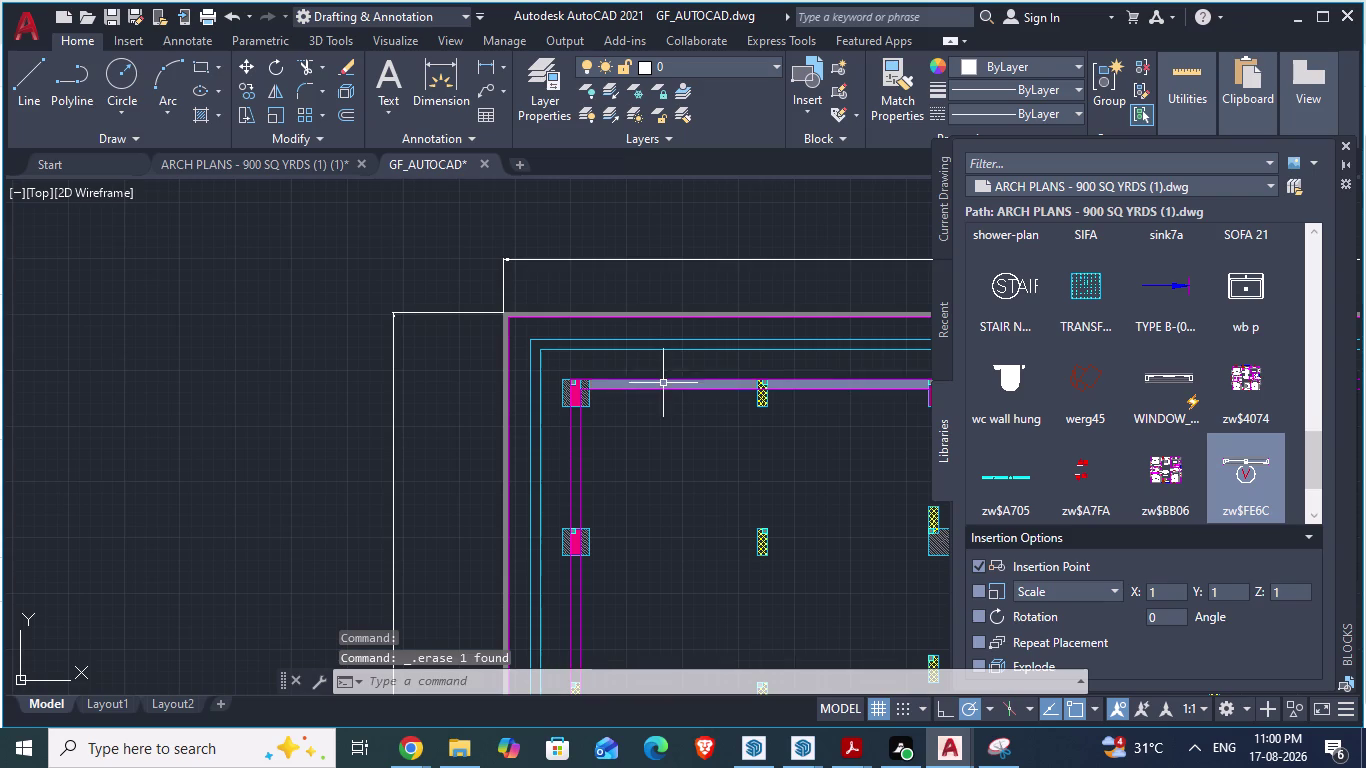
scroll(up, 3)
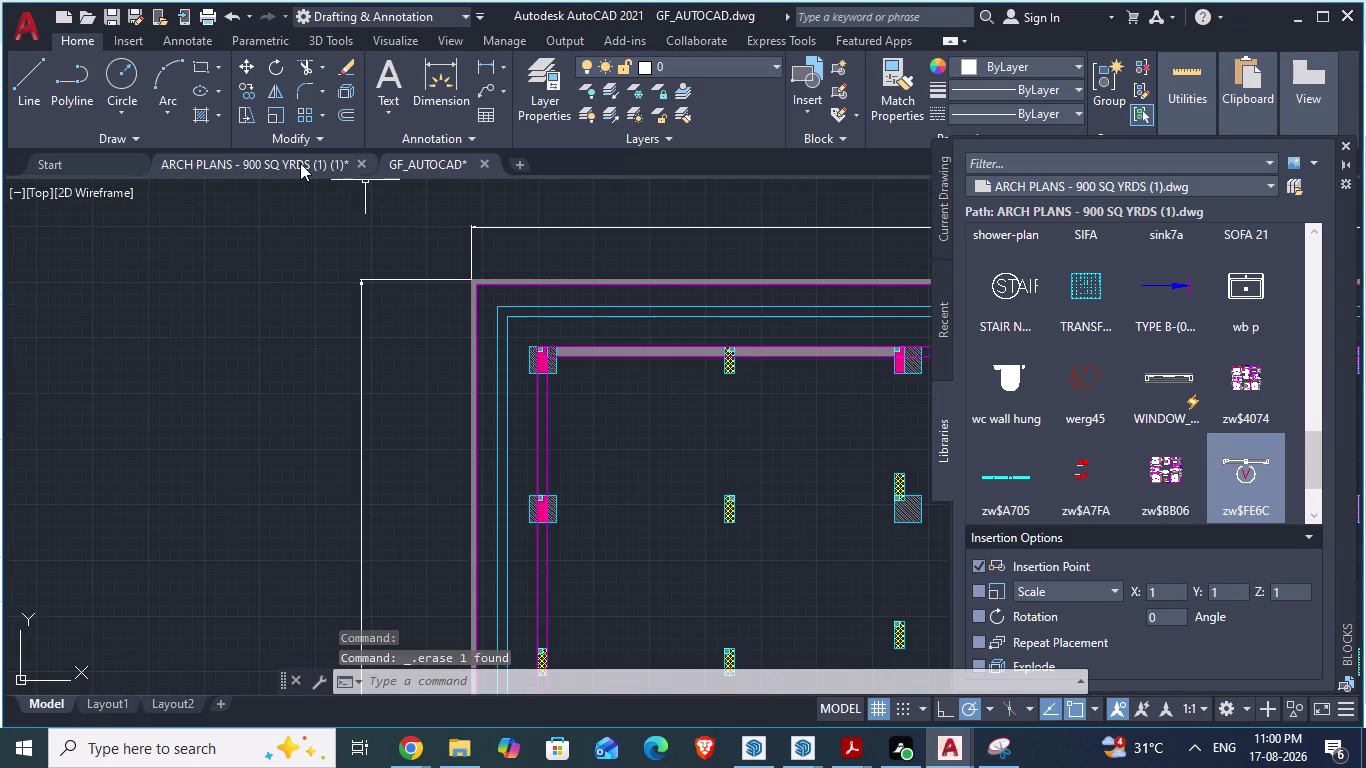
Switch to the ARCH PLANS - 900 SQ YRDS drawing and zoom around its ground floor plan.
click(300, 163)
click(300, 163)
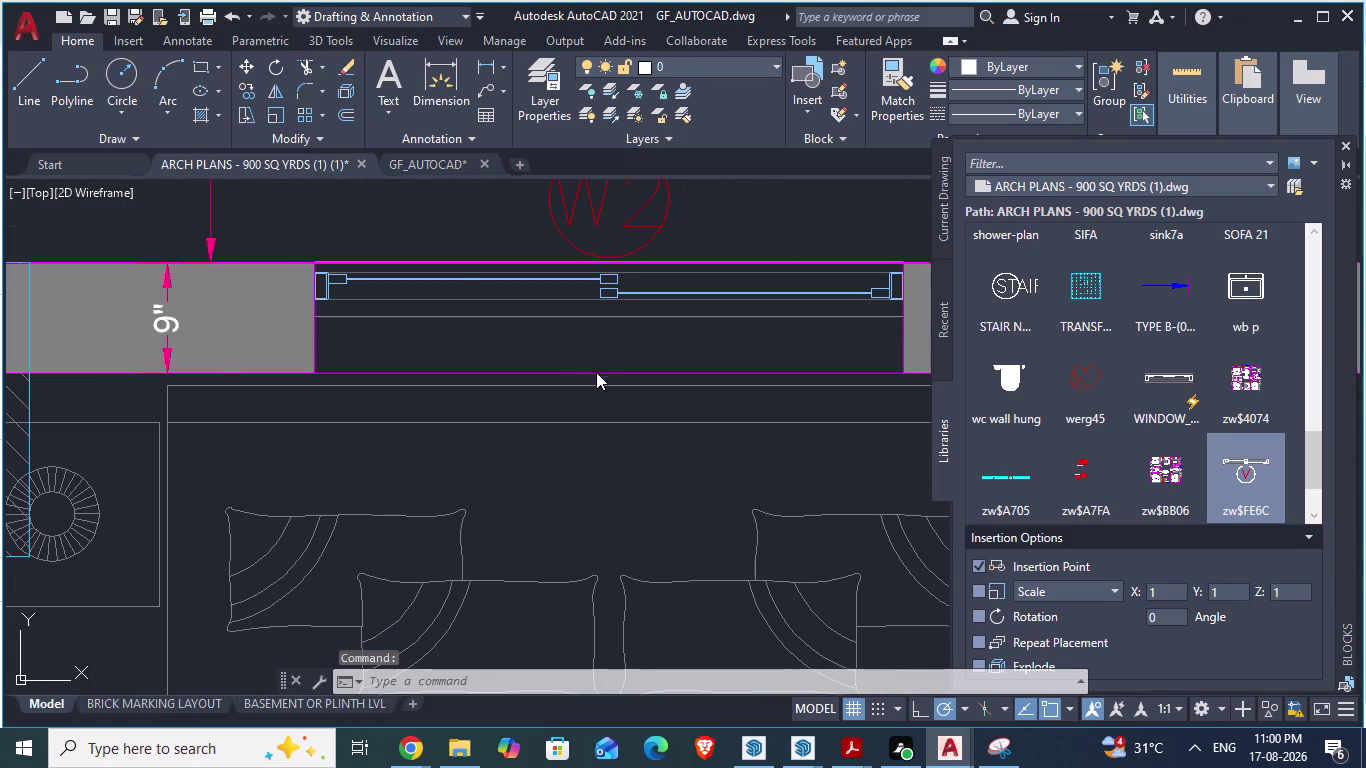
scroll(down, 3)
scroll(down, 3)
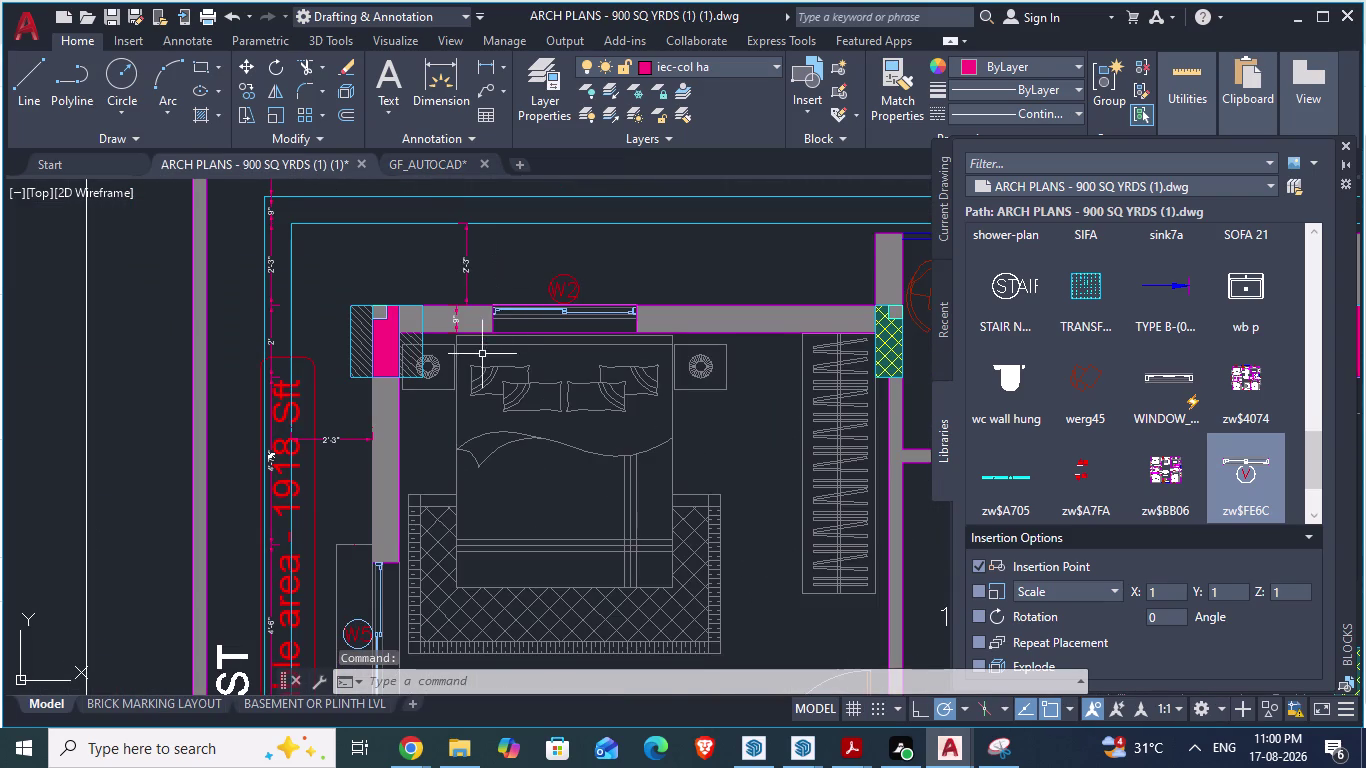
scroll(down, 3)
scroll(down, 3)
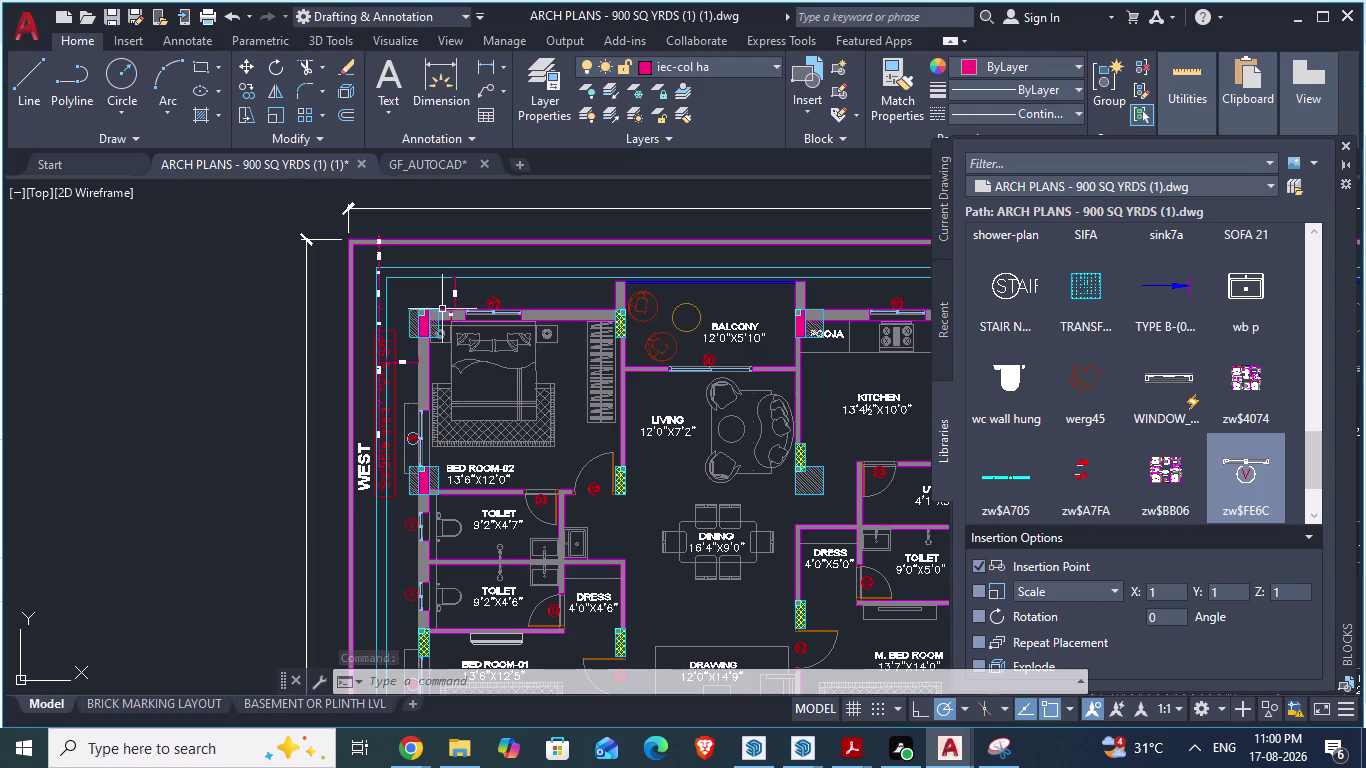
scroll(up, 3)
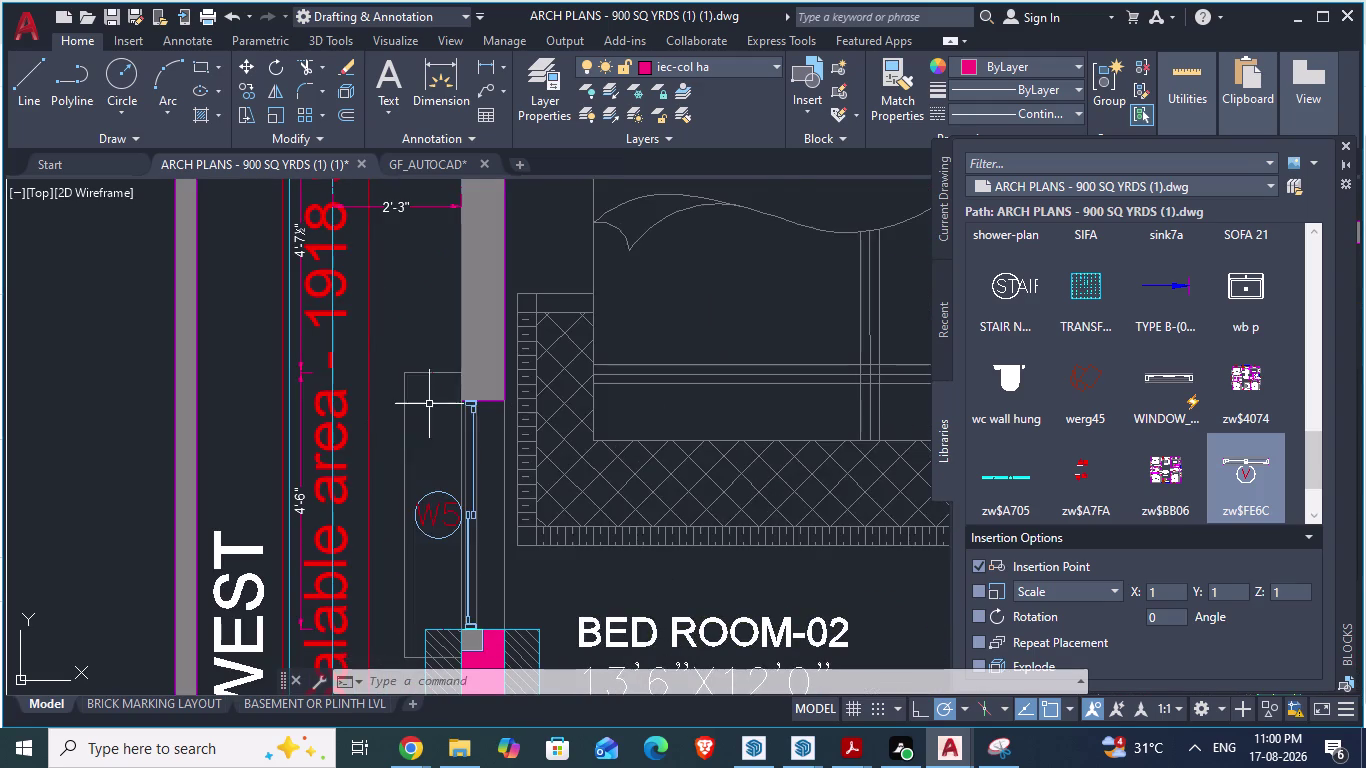
scroll(down, 3)
scroll(down, 3)
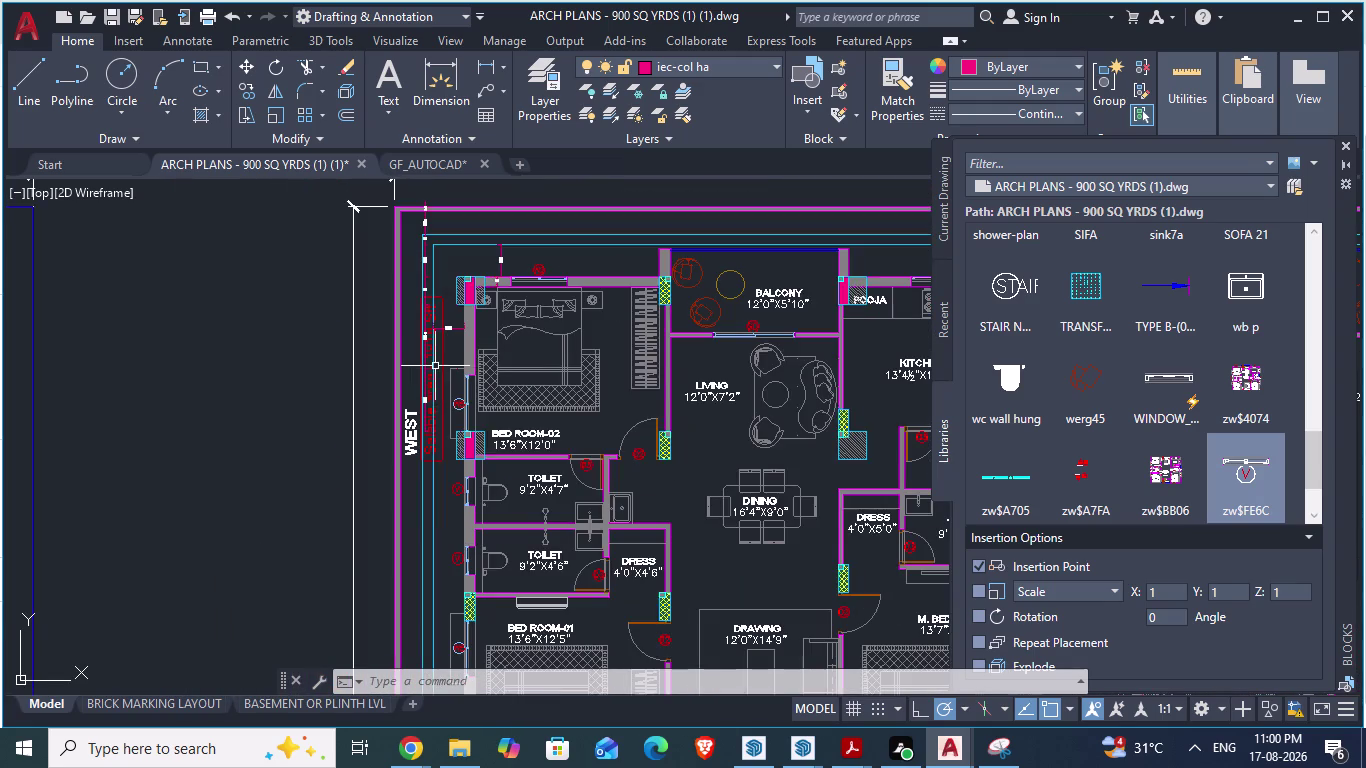
scroll(down, 3)
scroll(down, 3)
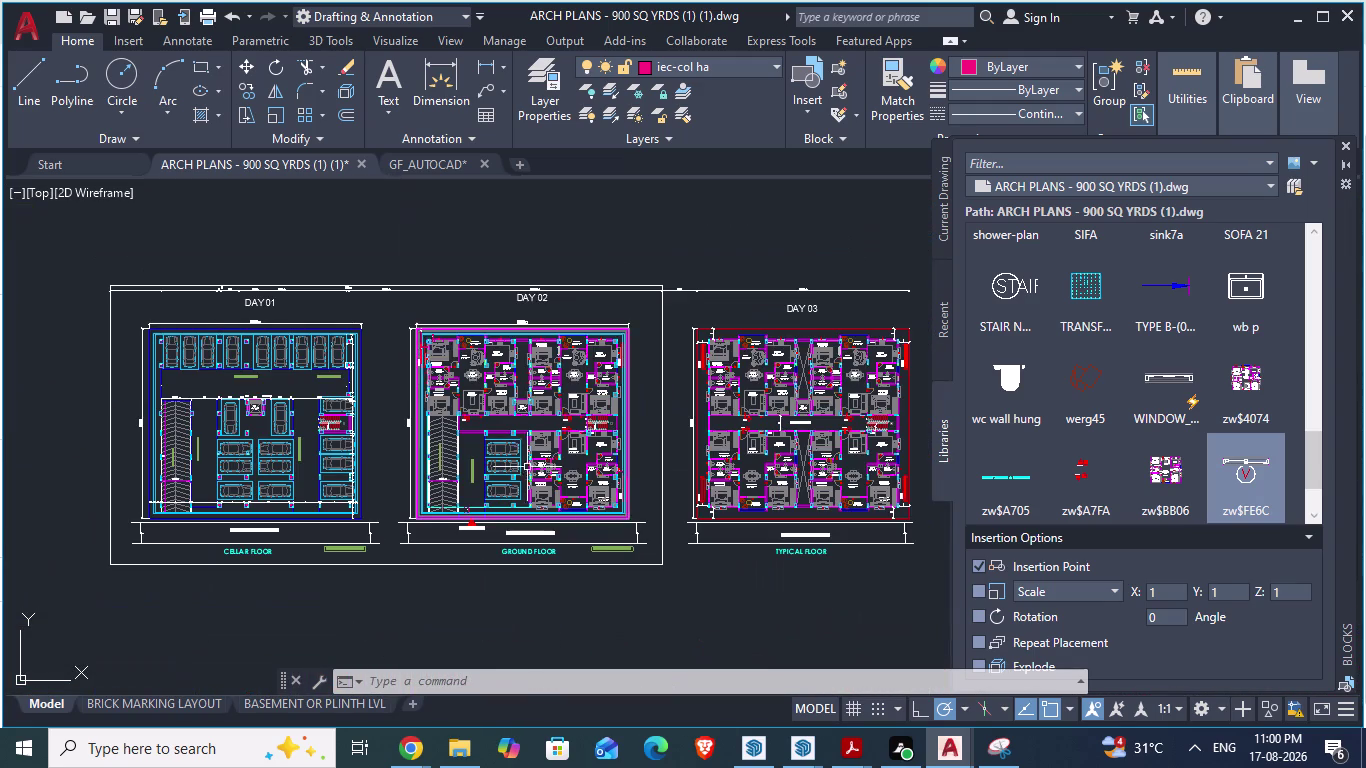
scroll(up, 3)
scroll(up, 3)
scroll(down, 3)
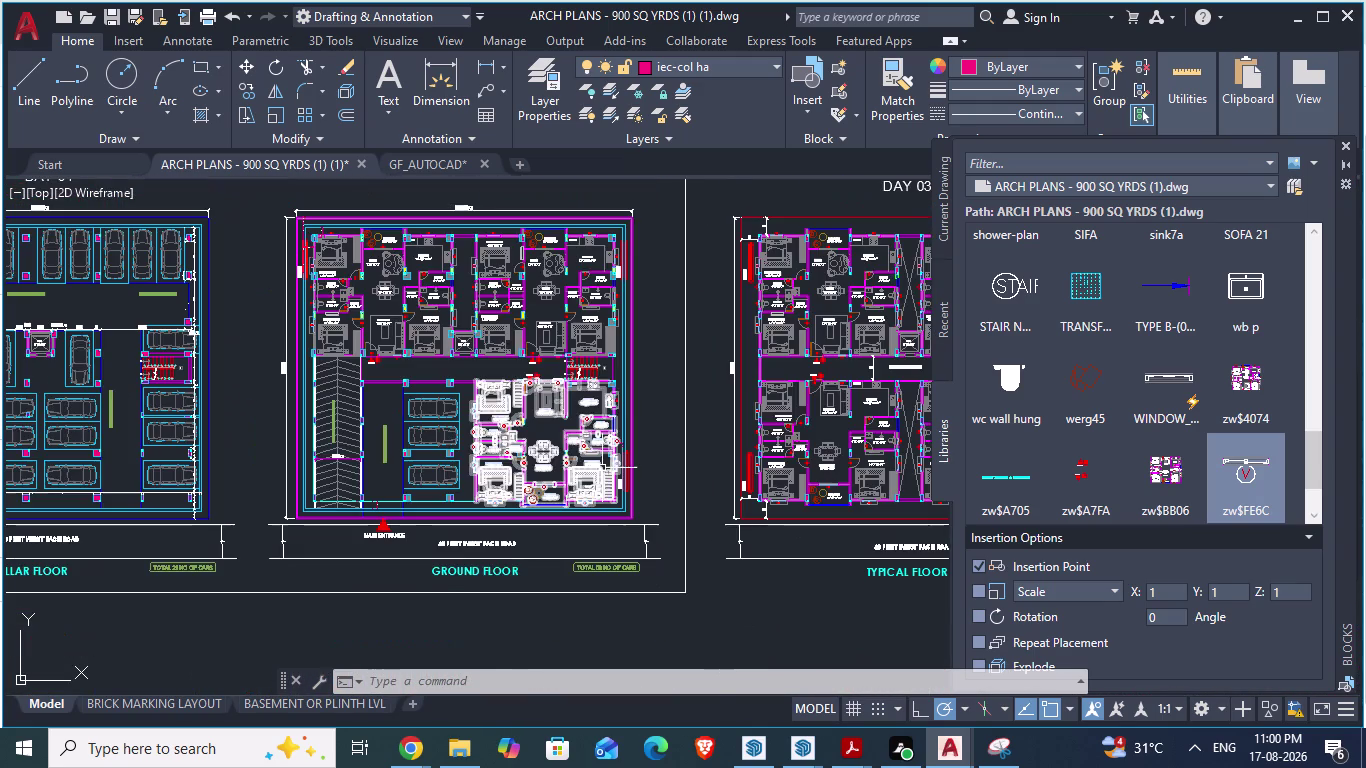
scroll(up, 3)
scroll(down, 3)
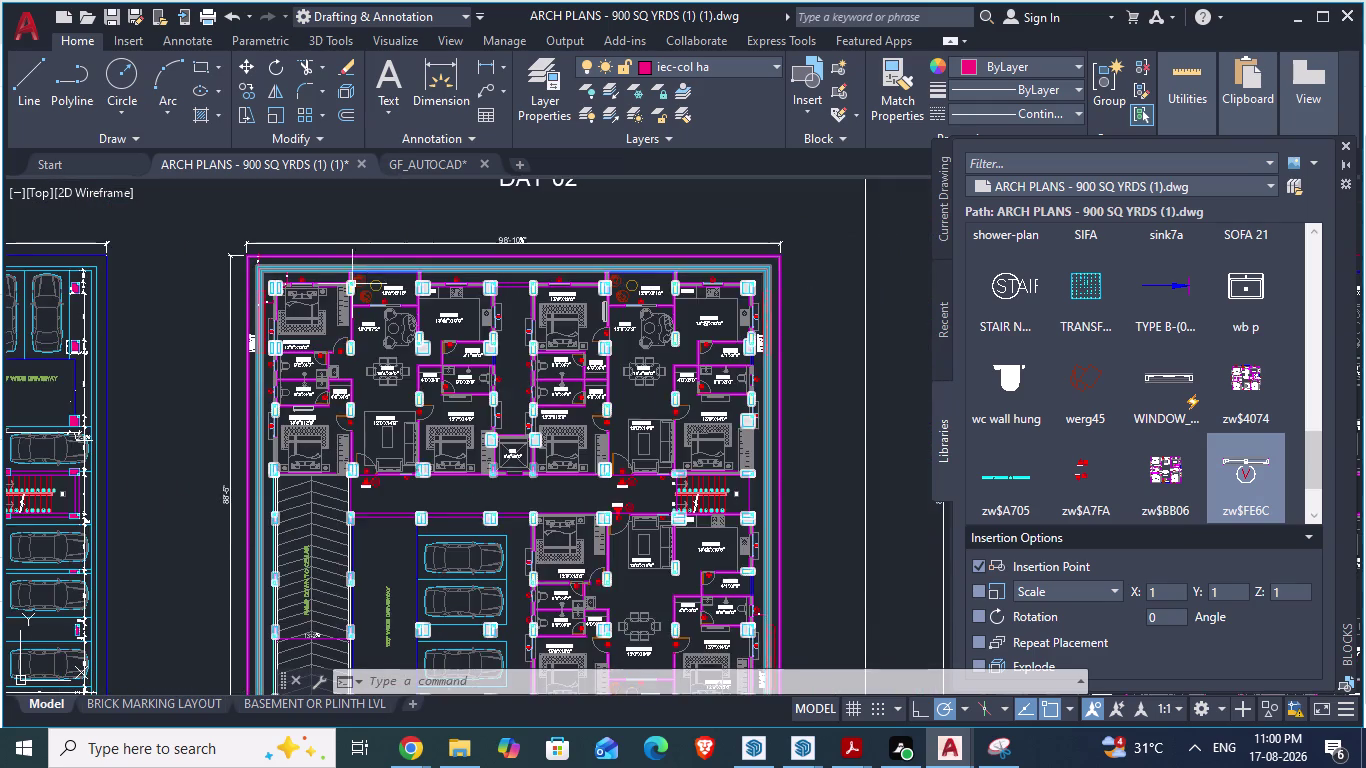
scroll(up, 3)
scroll(up, 3)
scroll(up, 3)
scroll(down, 3)
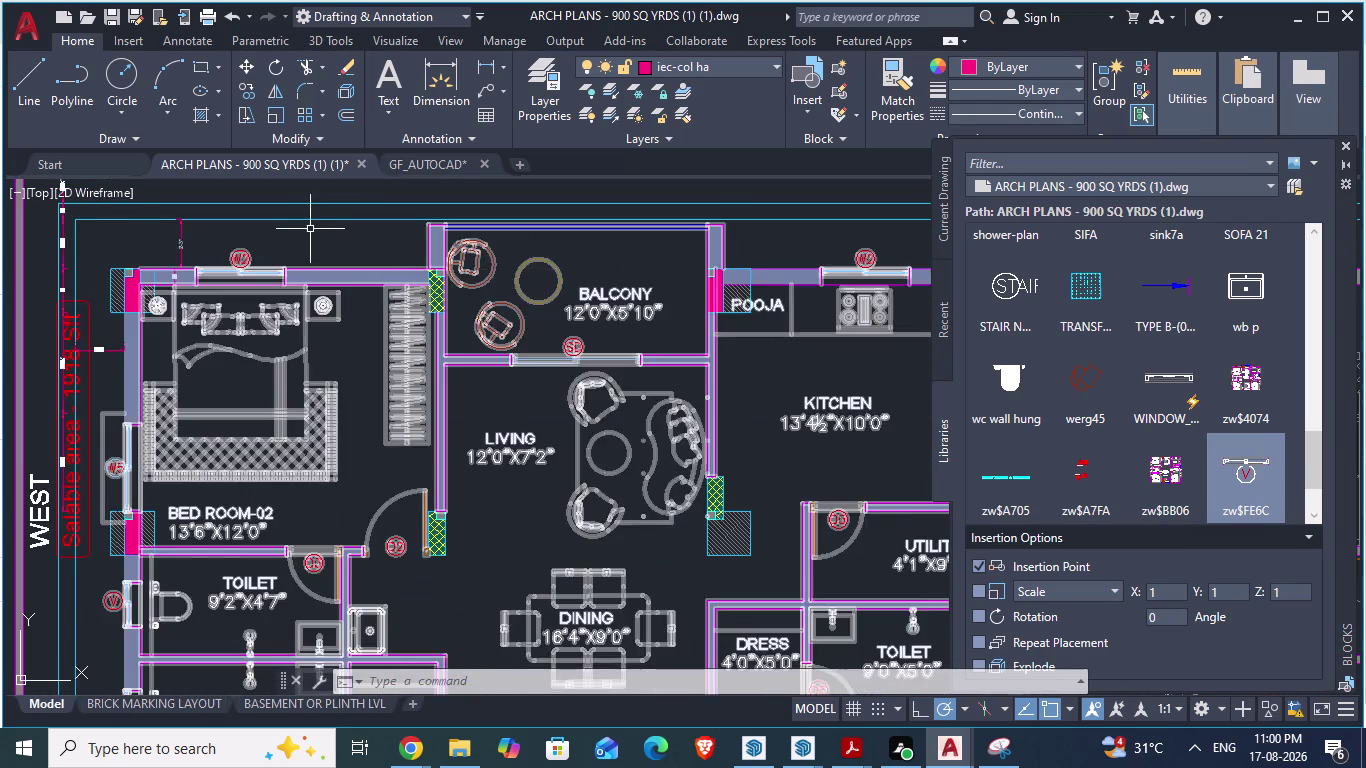
scroll(up, 3)
scroll(up, 3)
scroll(down, 3)
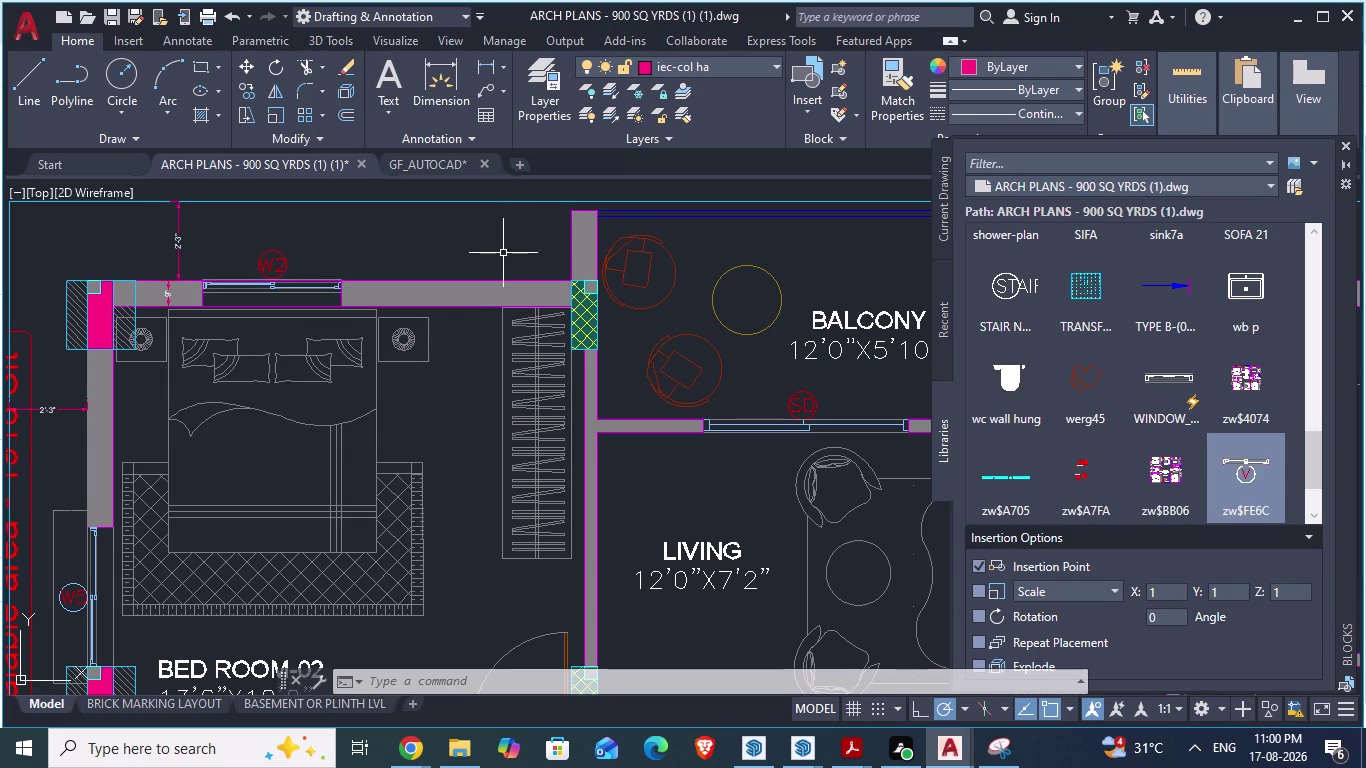
scroll(down, 3)
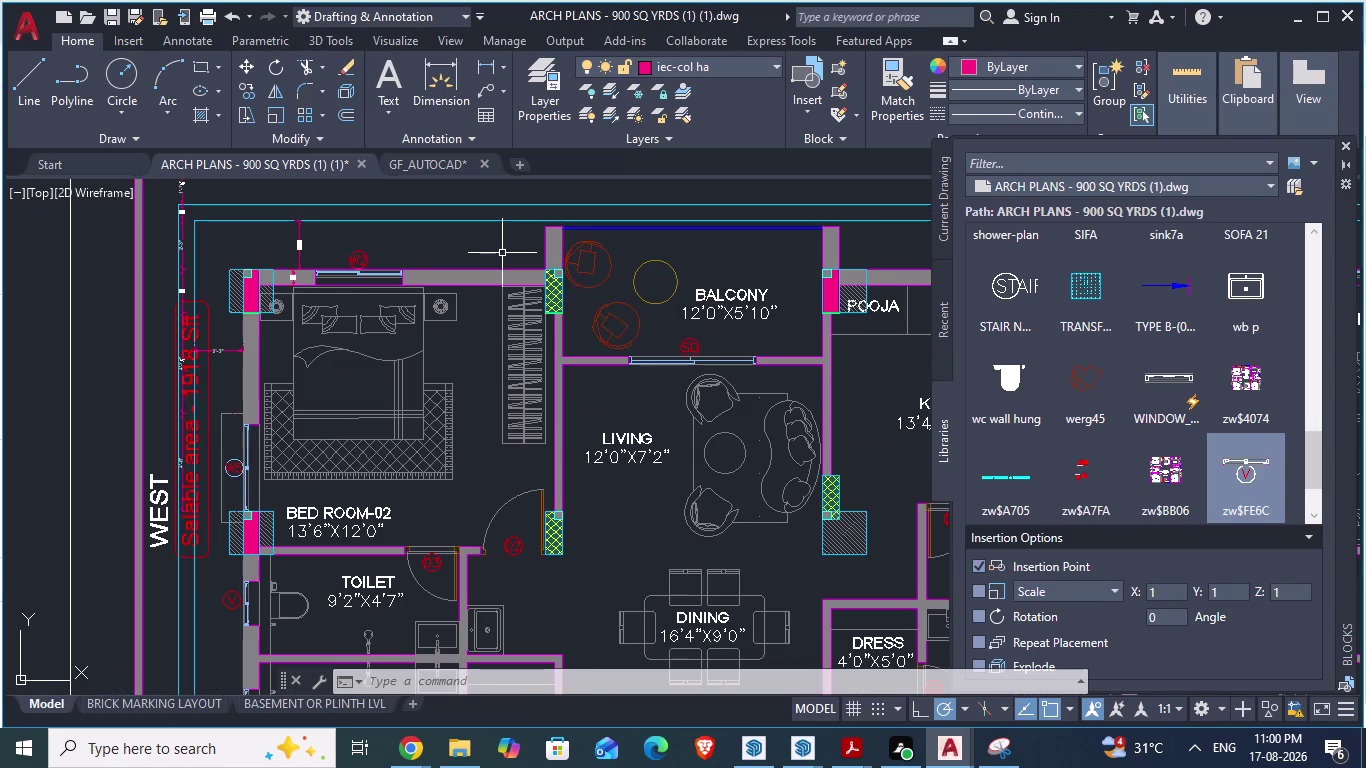
scroll(down, 3)
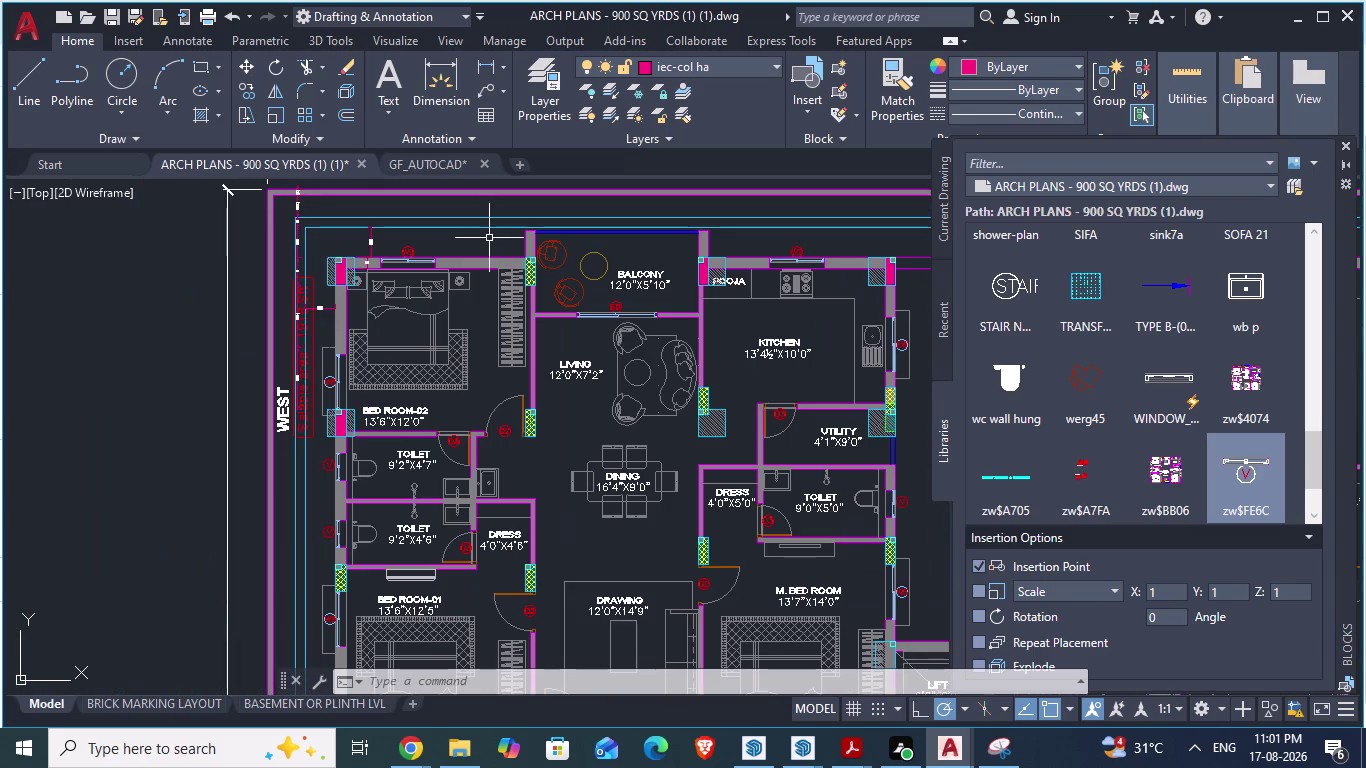
scroll(down, 3)
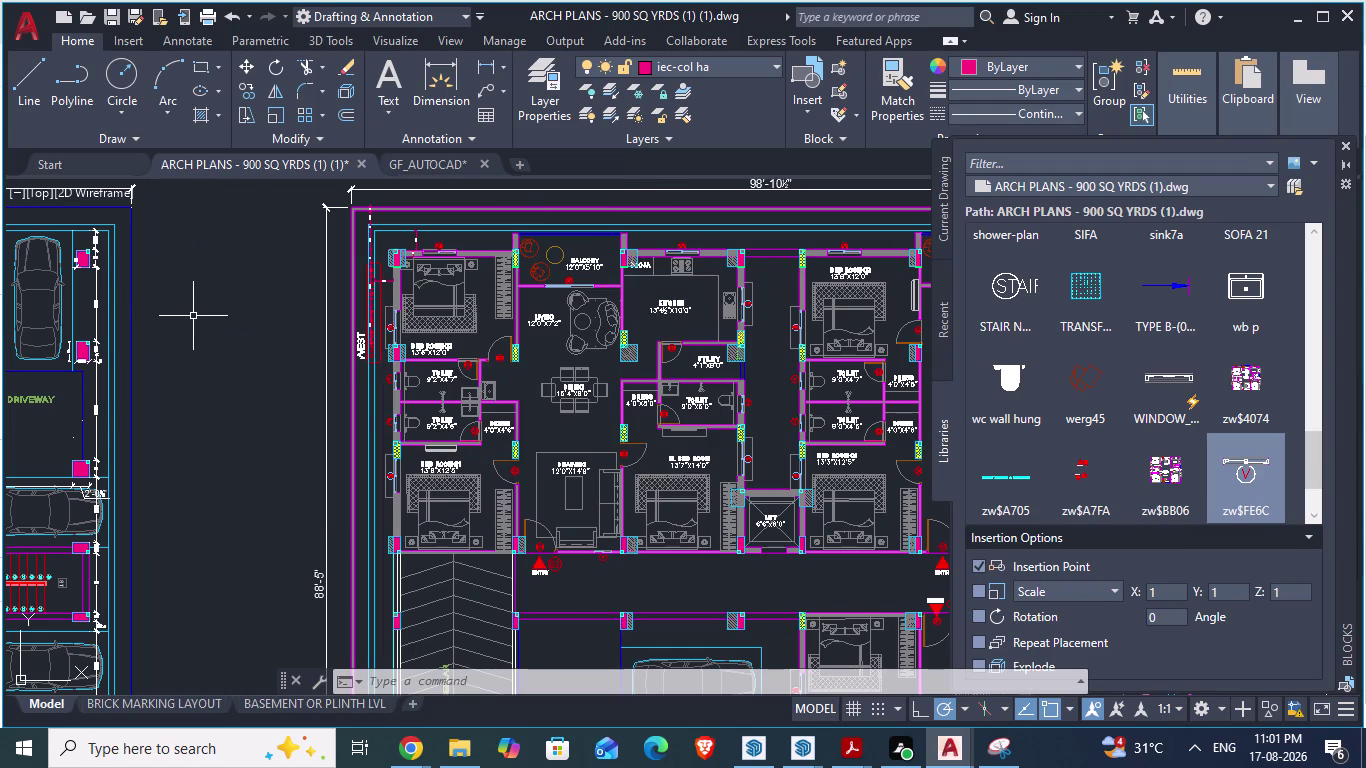
scroll(up, 3)
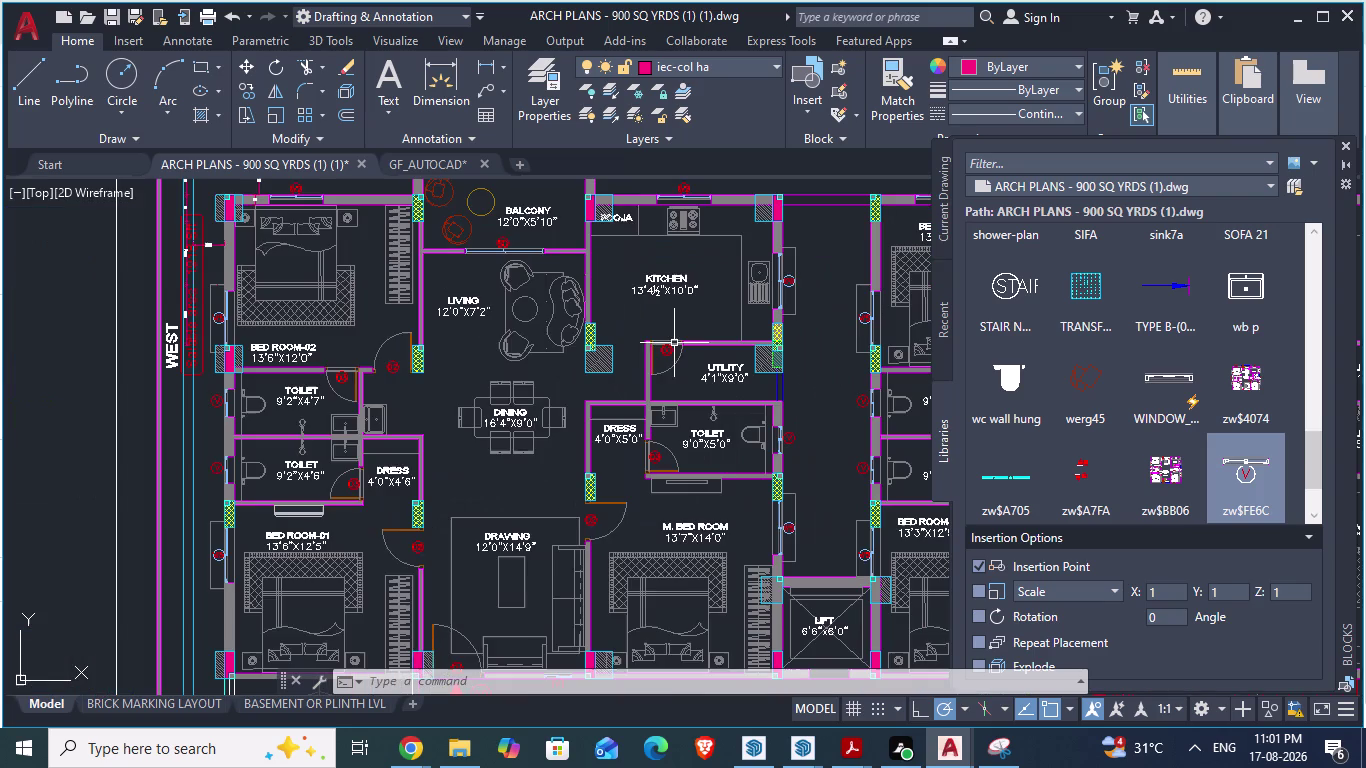
Start an aligned dimension (DA) beside Bedroom-02's top wall.
text(d)
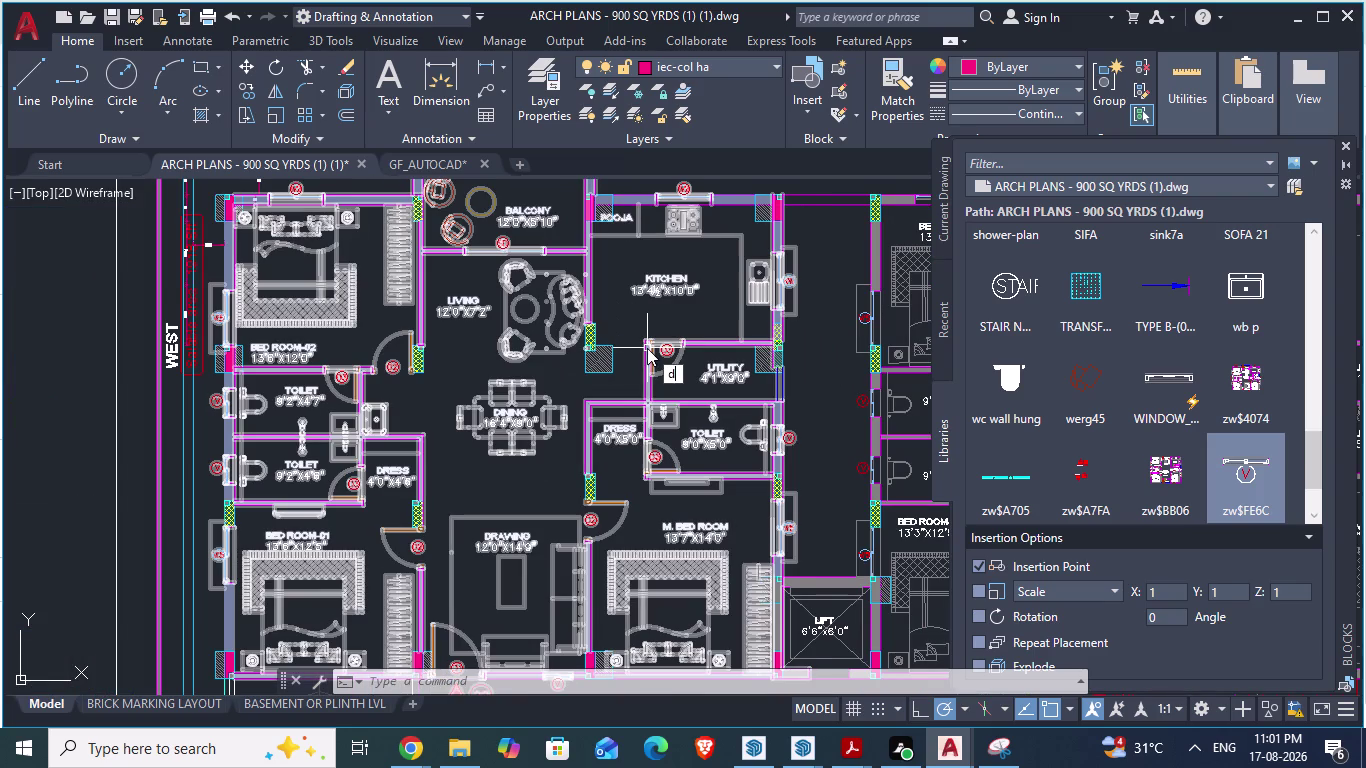
text(a)
key(Return)
scroll(up, 3)
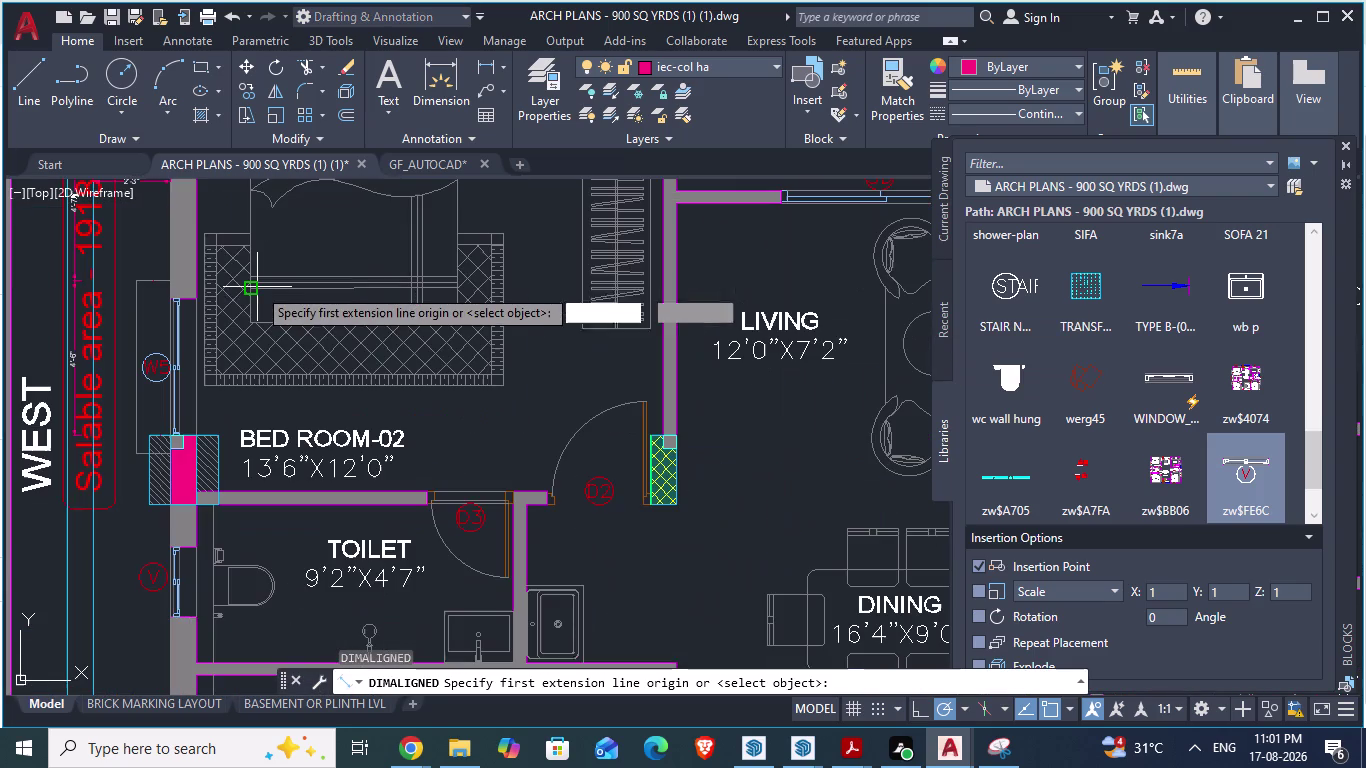
scroll(down, 3)
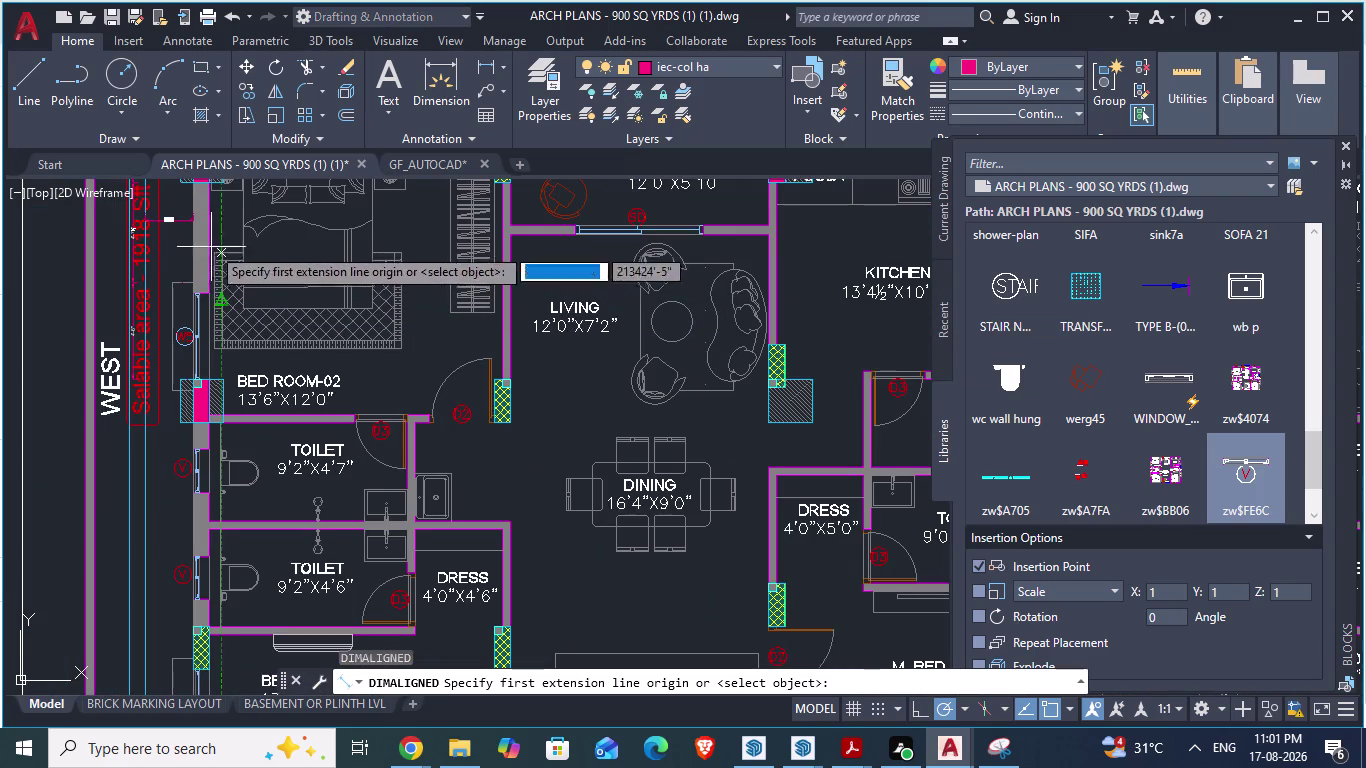
click(207, 243)
scroll(up, 3)
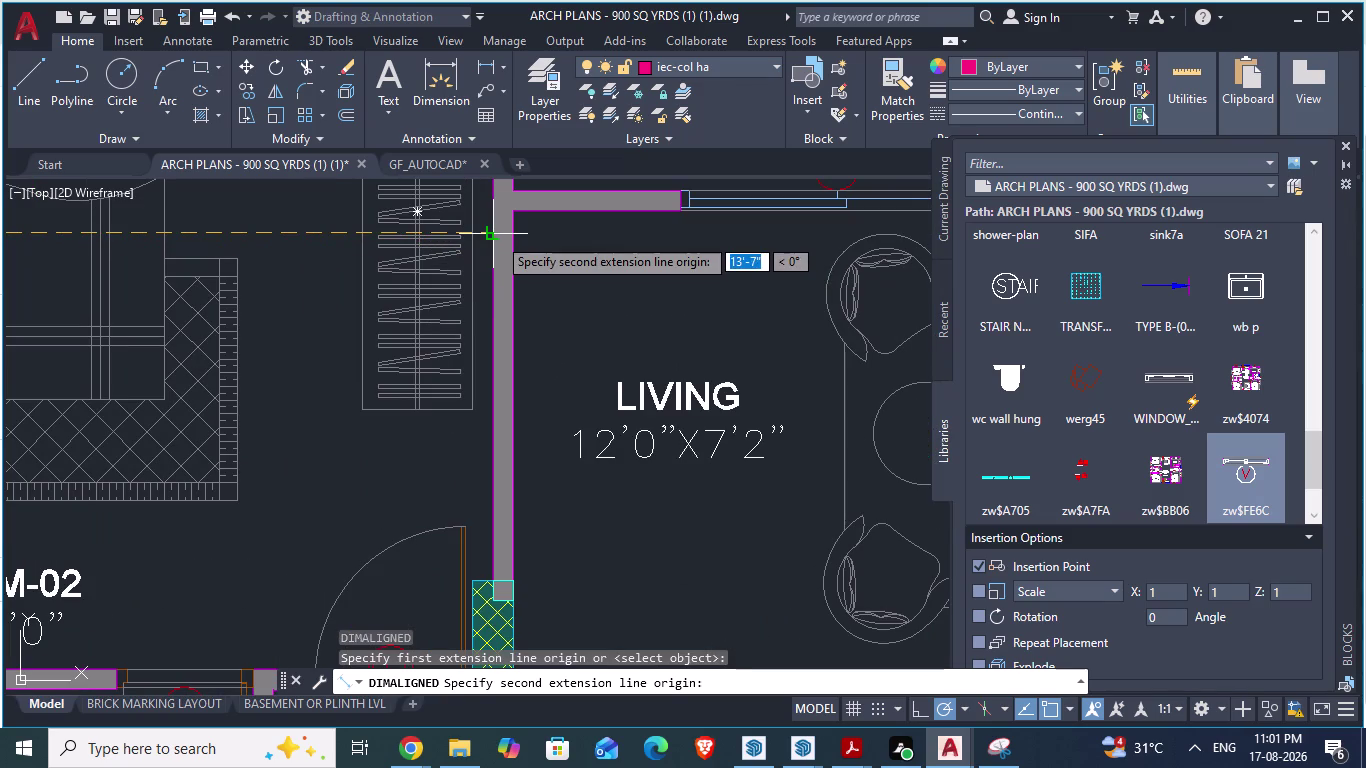
click(498, 235)
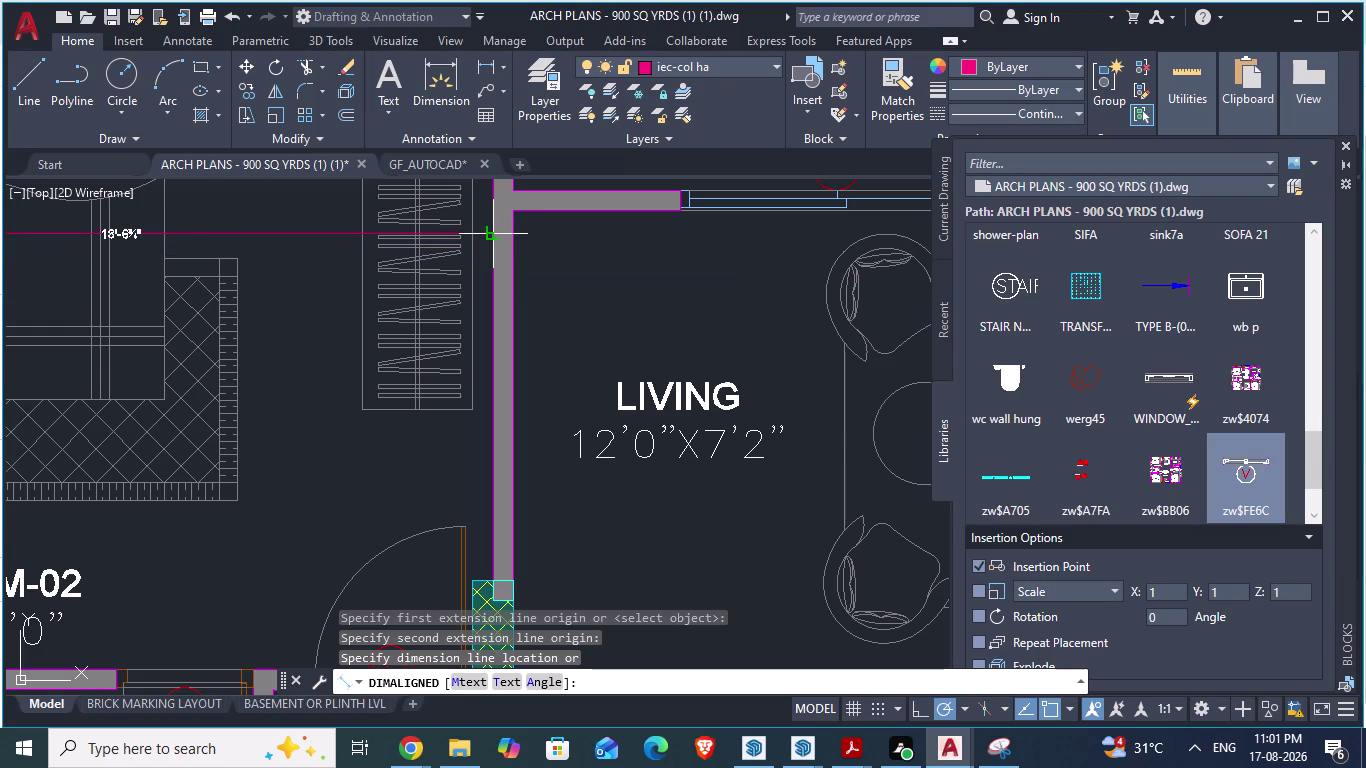
scroll(up, 3)
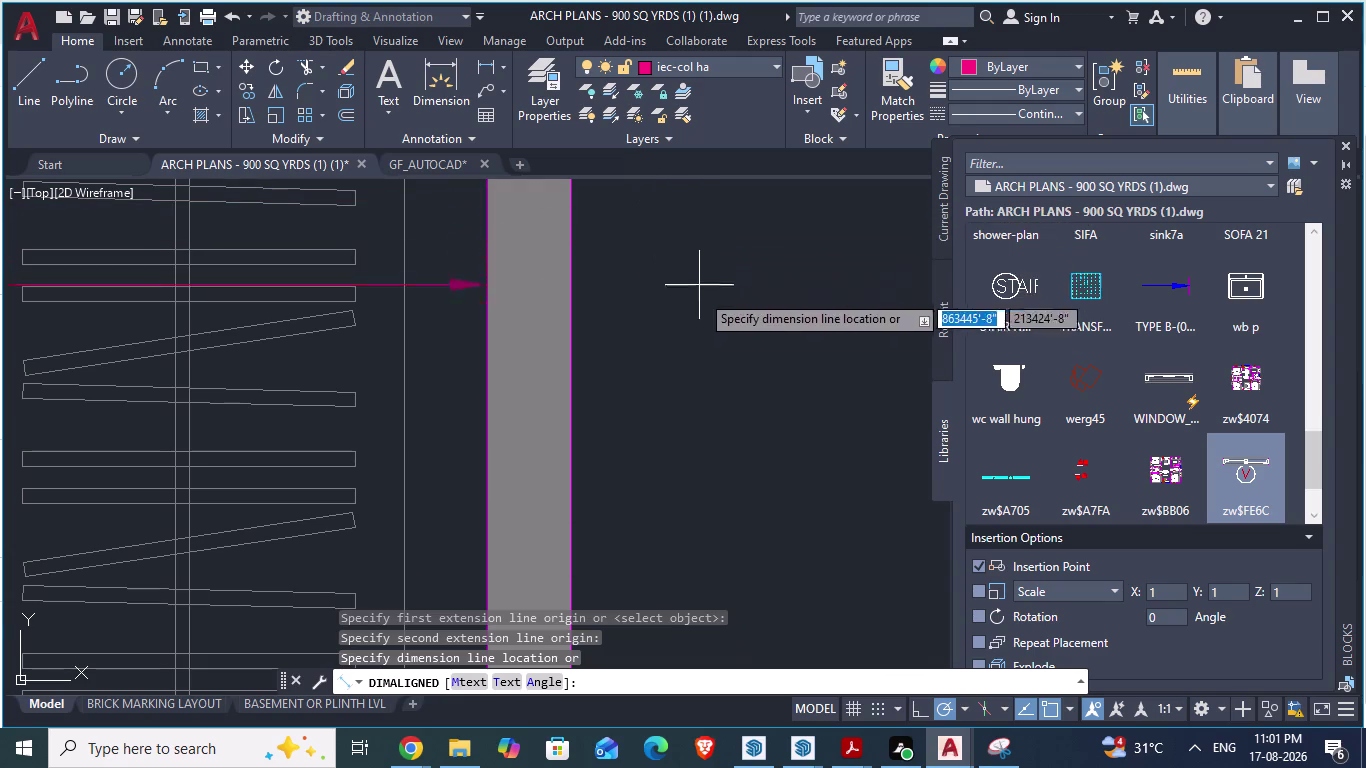
scroll(down, 3)
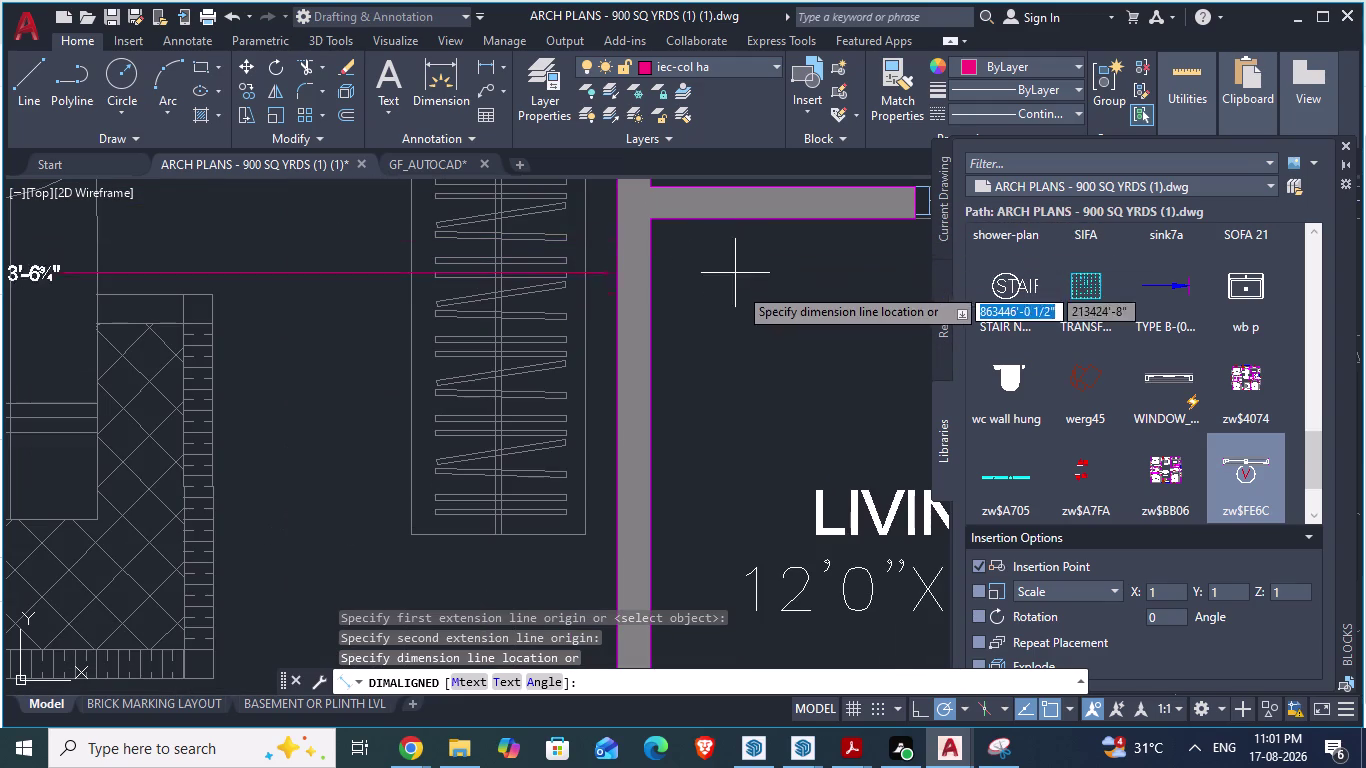
key(Escape)
scroll(down, 3)
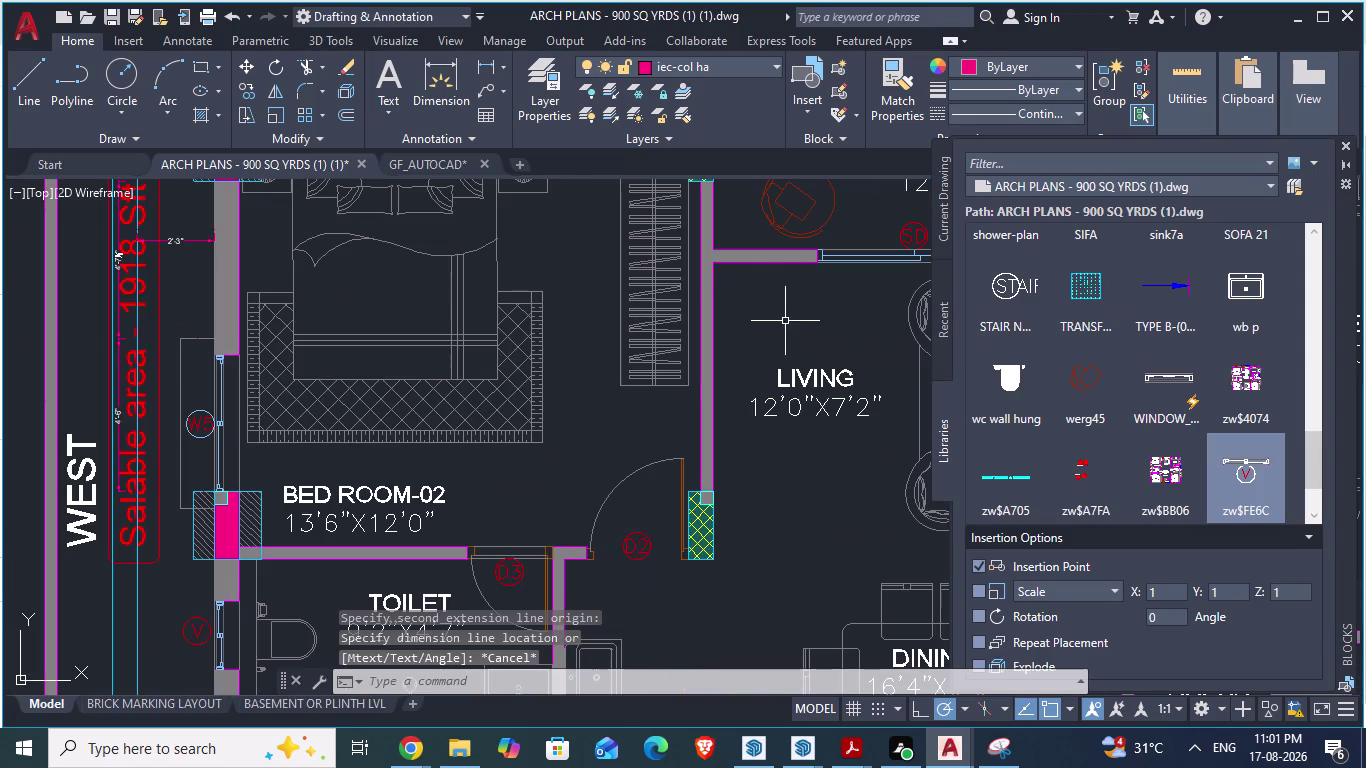
scroll(up, 3)
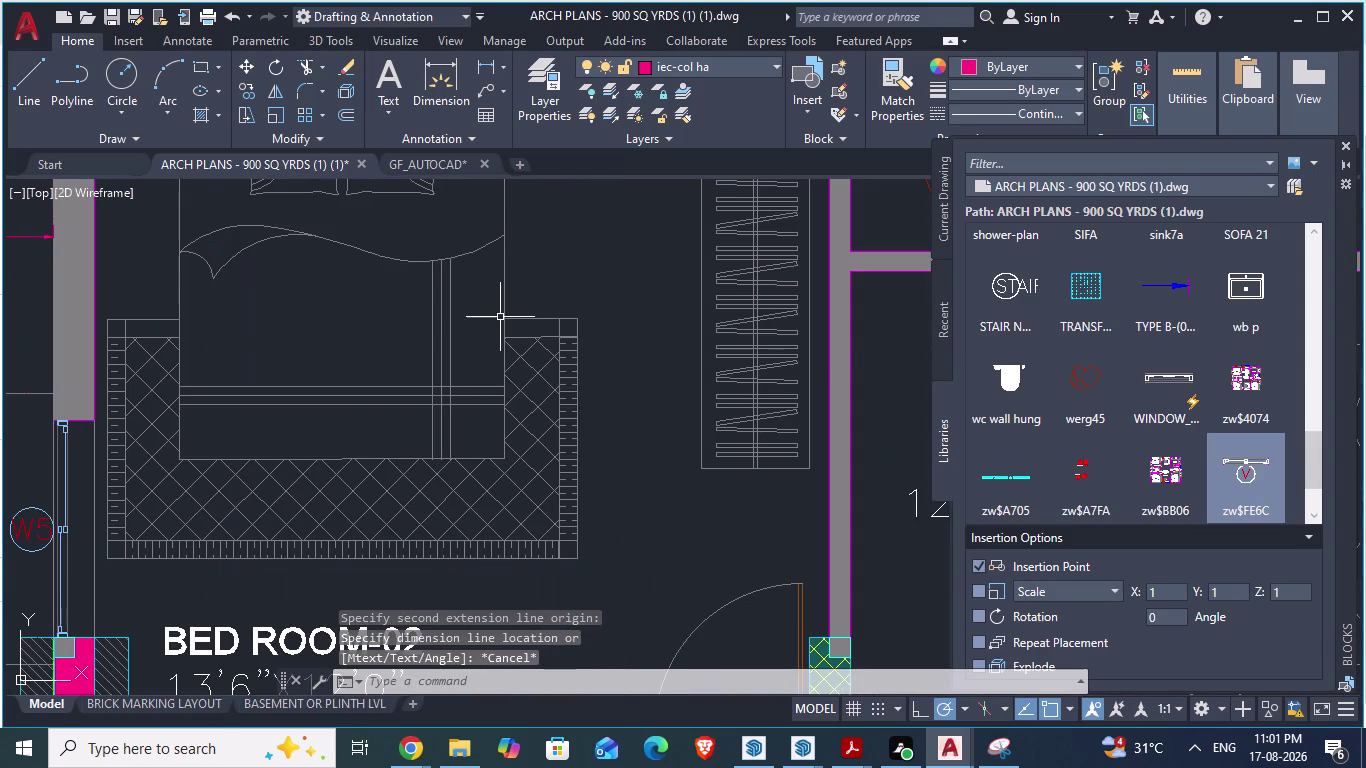
key(space)
scroll(down, 3)
scroll(down, 3)
scroll(up, 3)
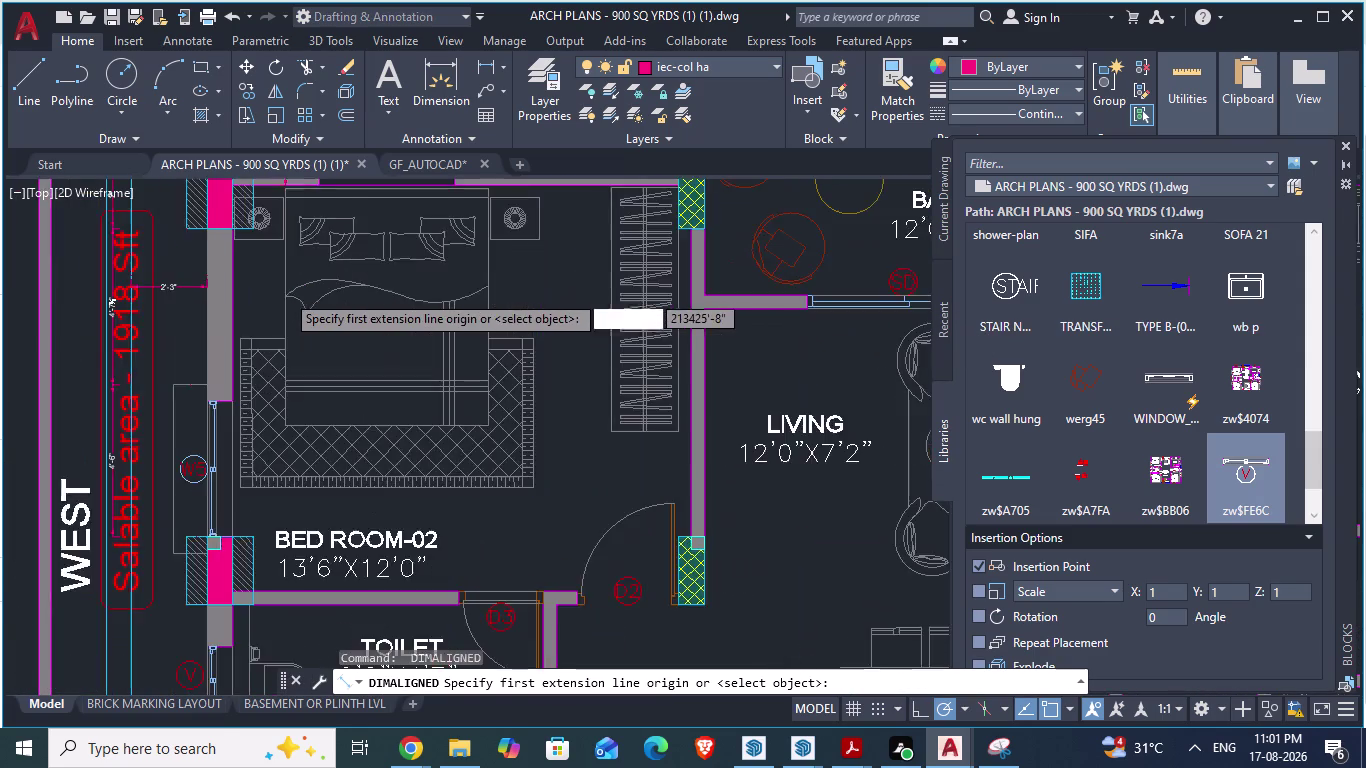
click(203, 296)
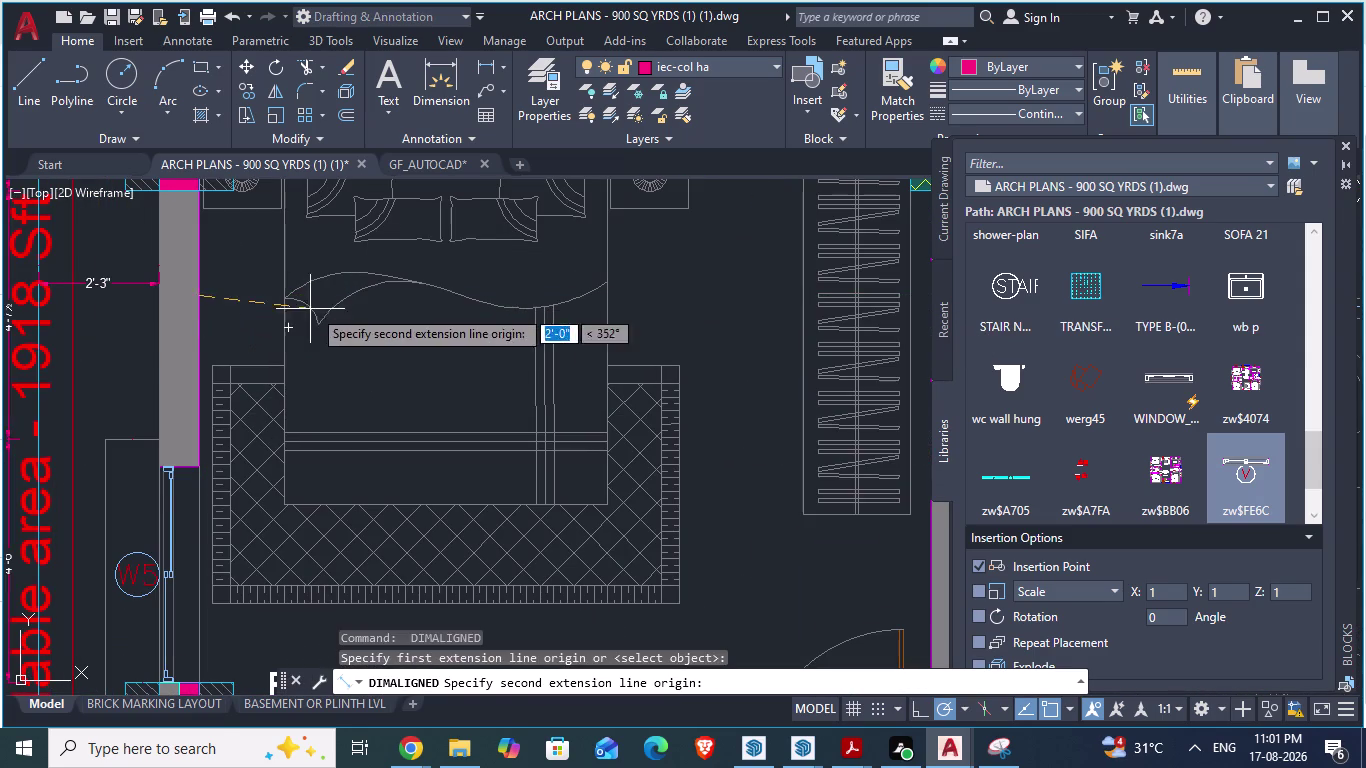
scroll(down, 3)
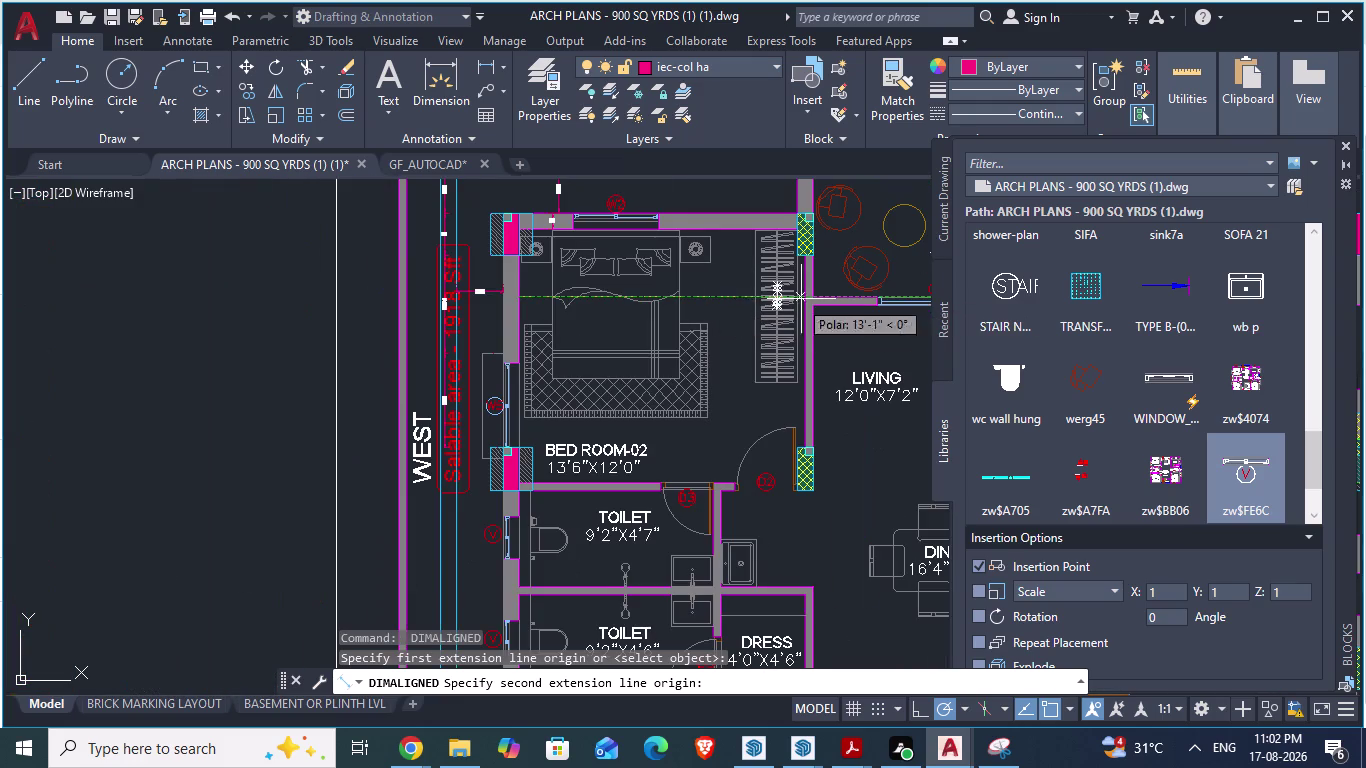
scroll(up, 3)
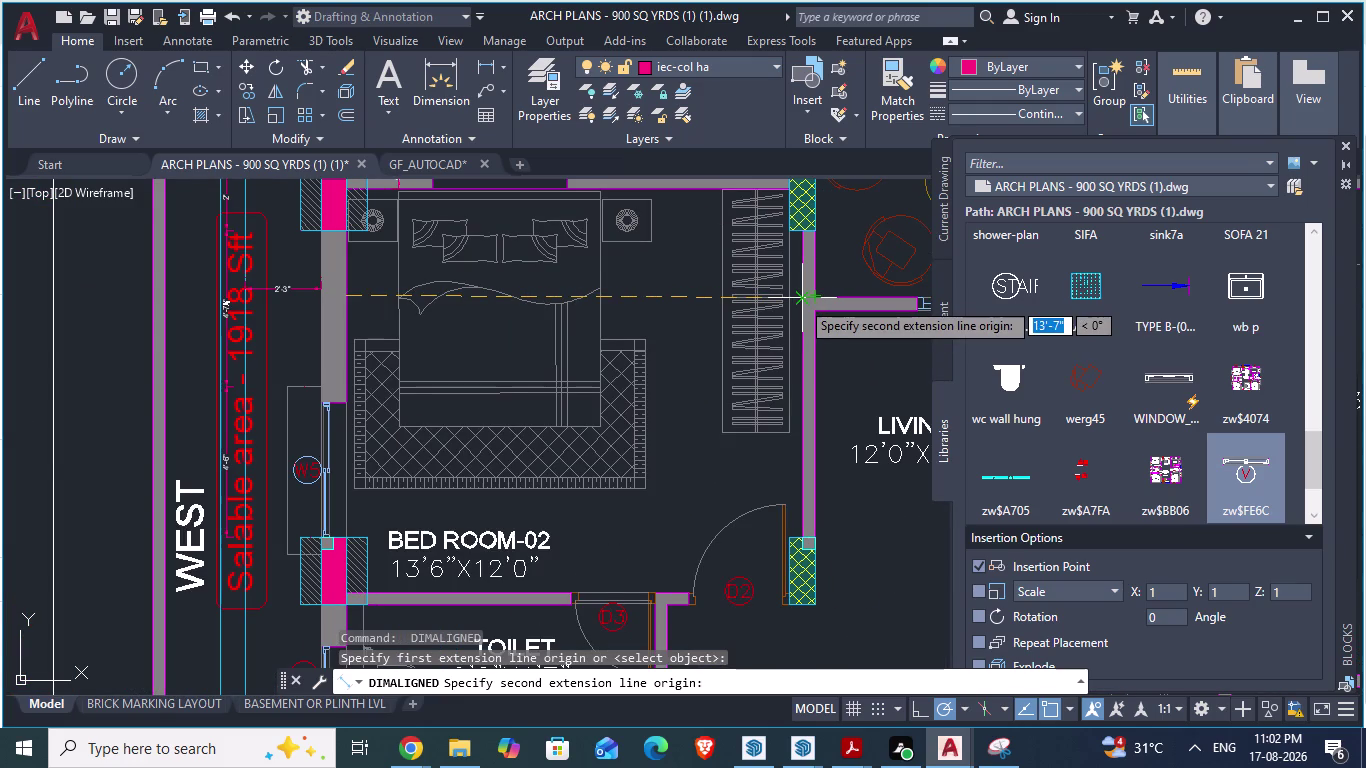
scroll(up, 3)
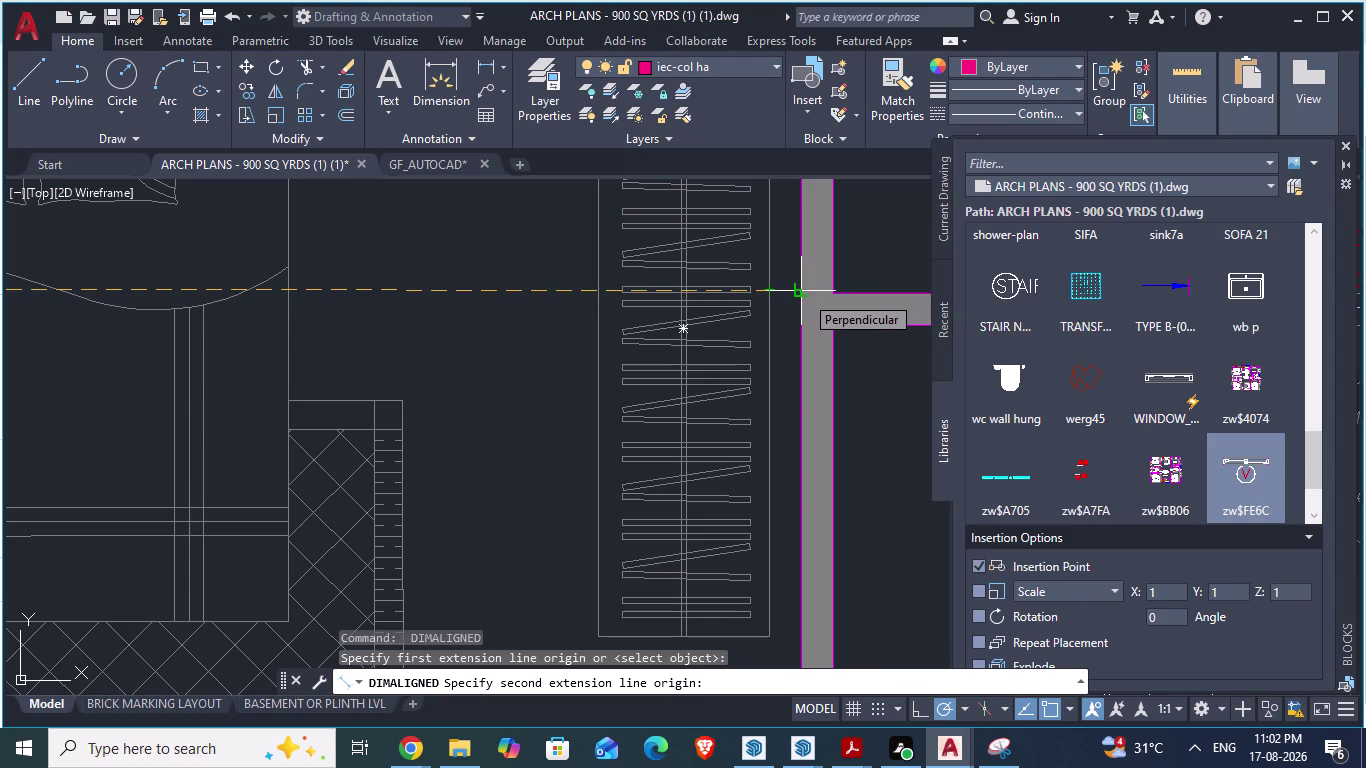
key(Escape)
scroll(down, 3)
scroll(down, 3)
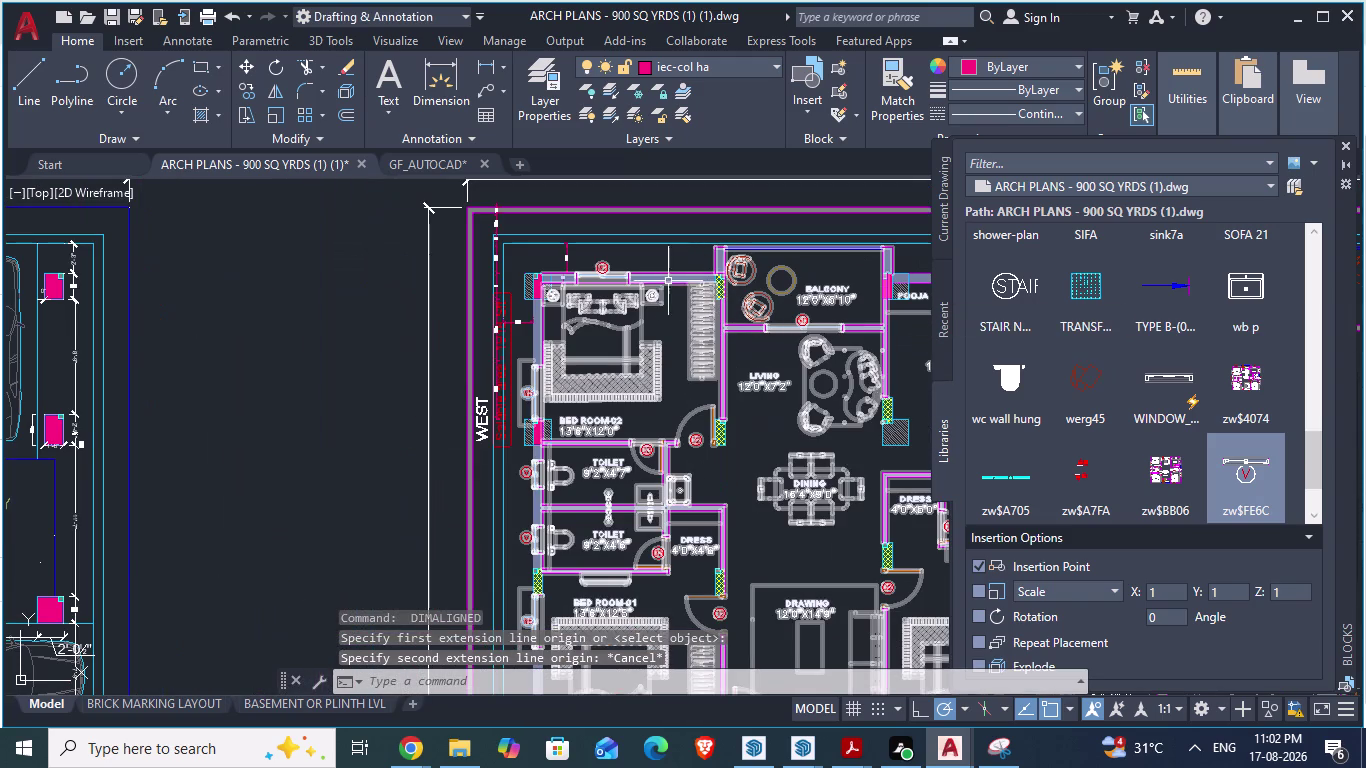
key(alt+Tab)
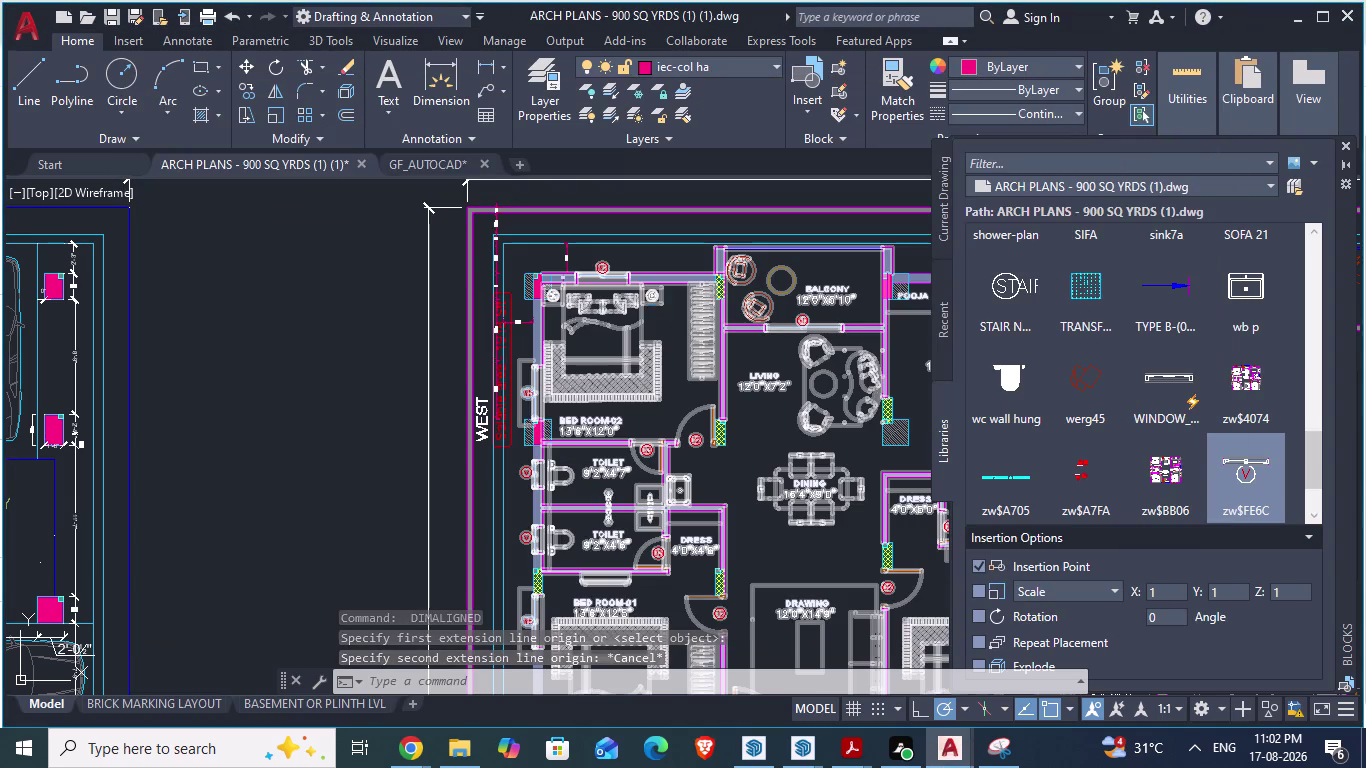
click(940, 751)
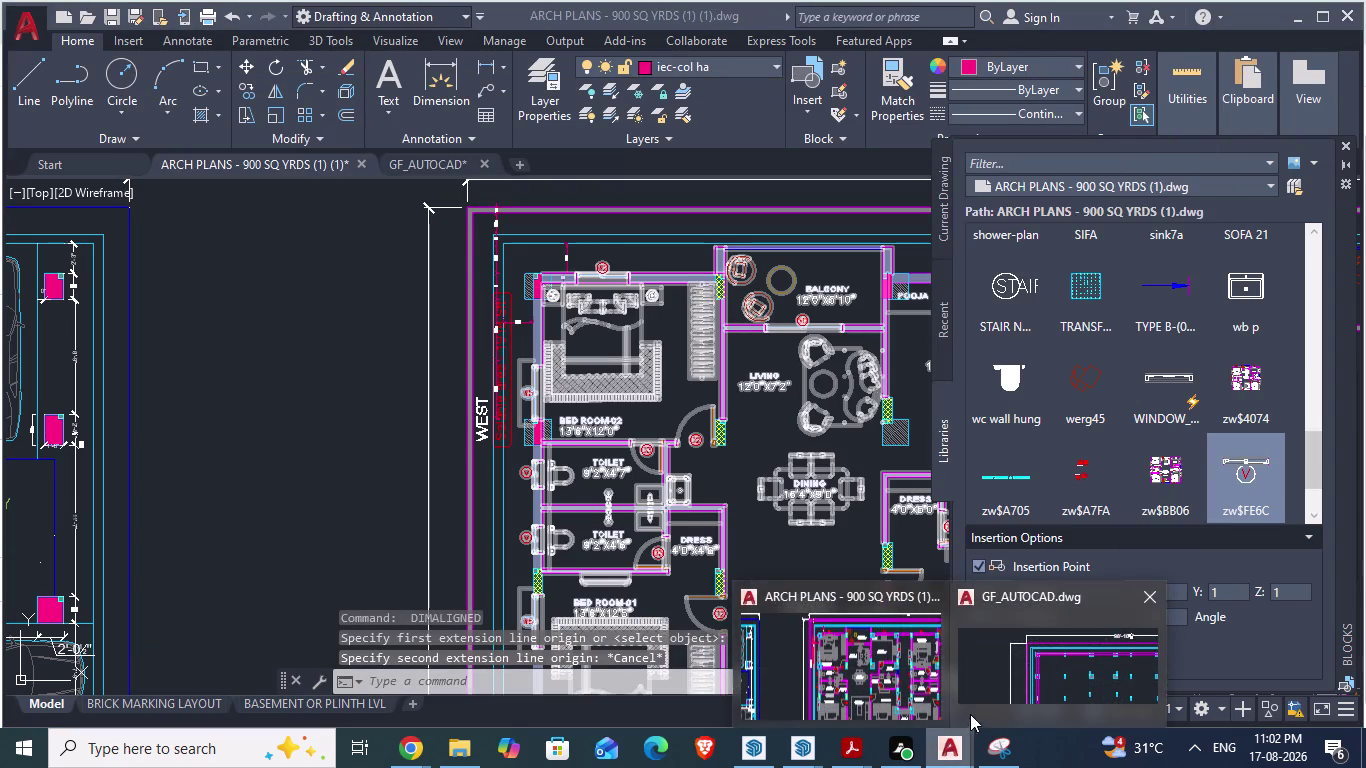
Bring GF_AUTOCAD to the front and close the DesignCenter block library.
click(997, 682)
scroll(down, 3)
scroll(down, 3)
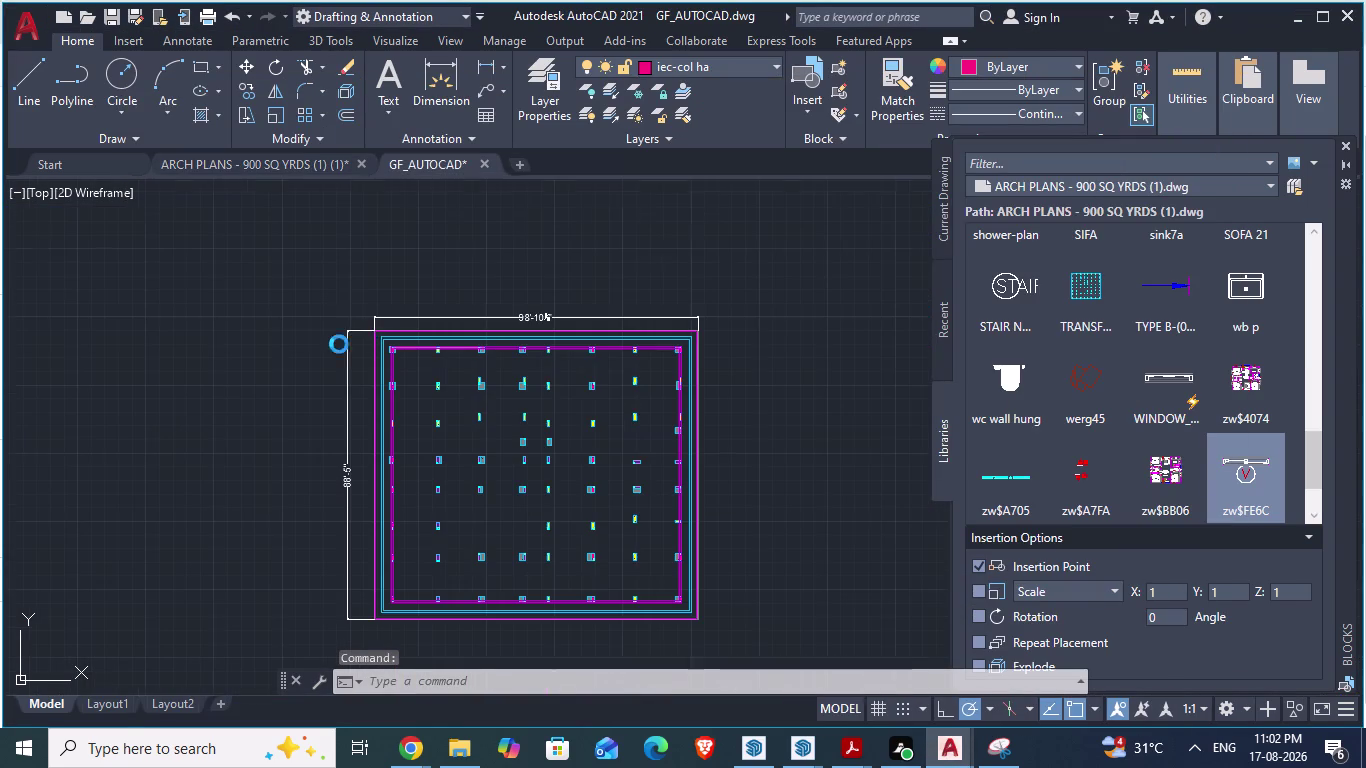
click(1349, 148)
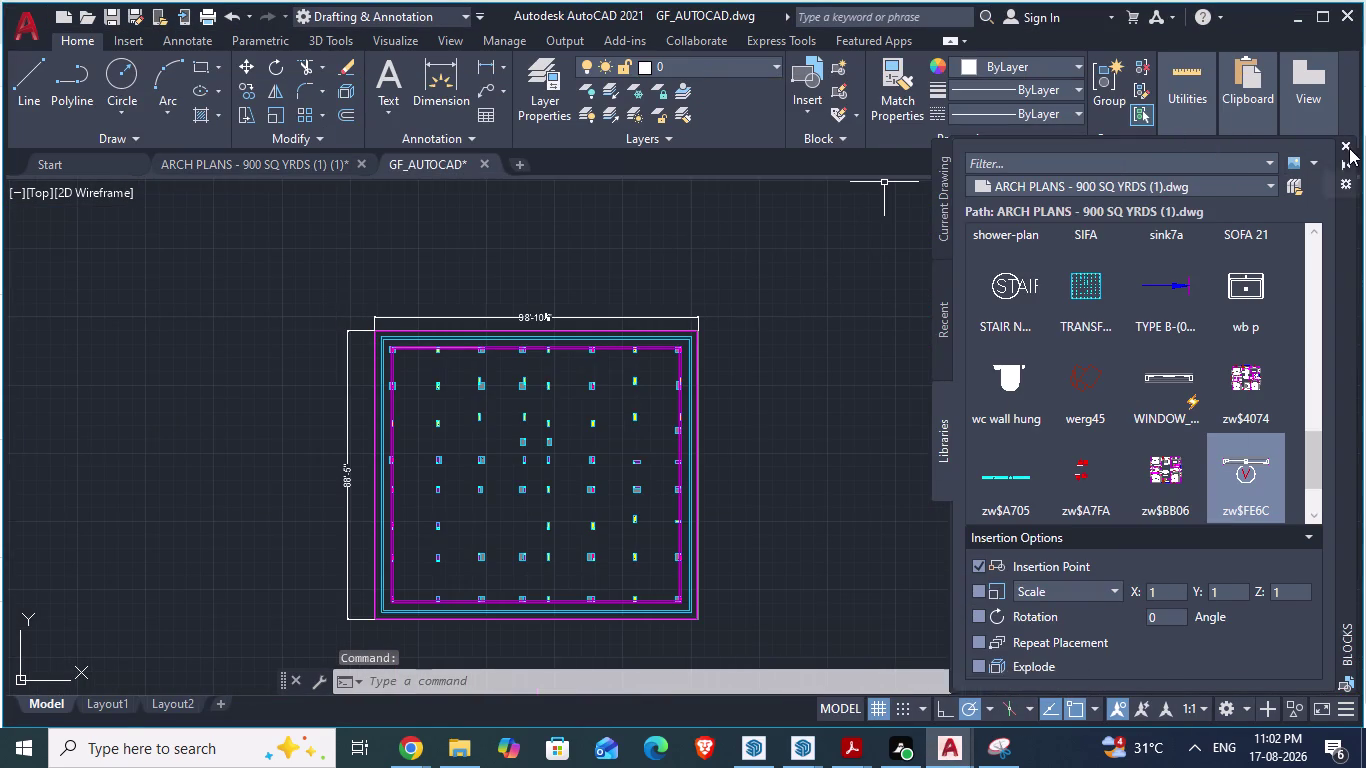
scroll(up, 3)
scroll(down, 3)
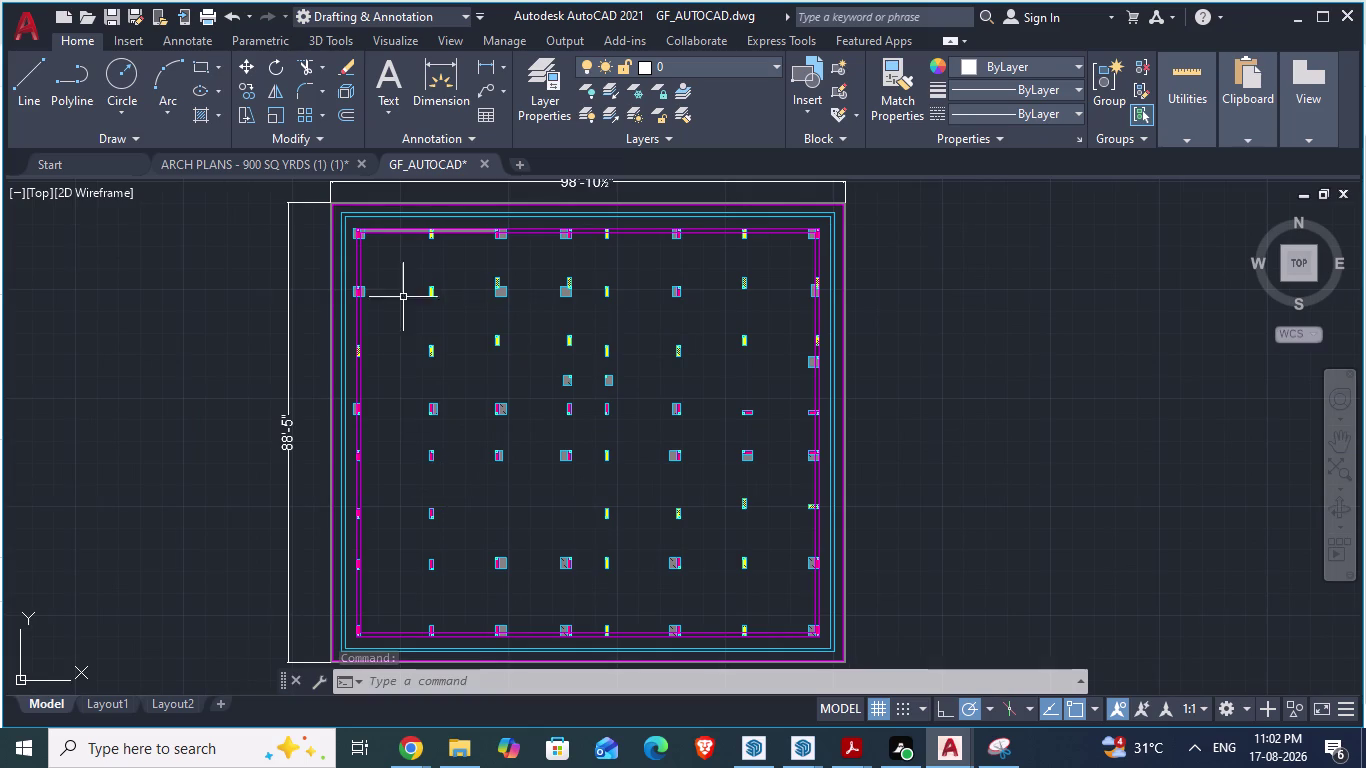
scroll(up, 3)
scroll(up, 3)
Add a 13'-7" aligned dimension from the top-left column below the top columns.
text(d)
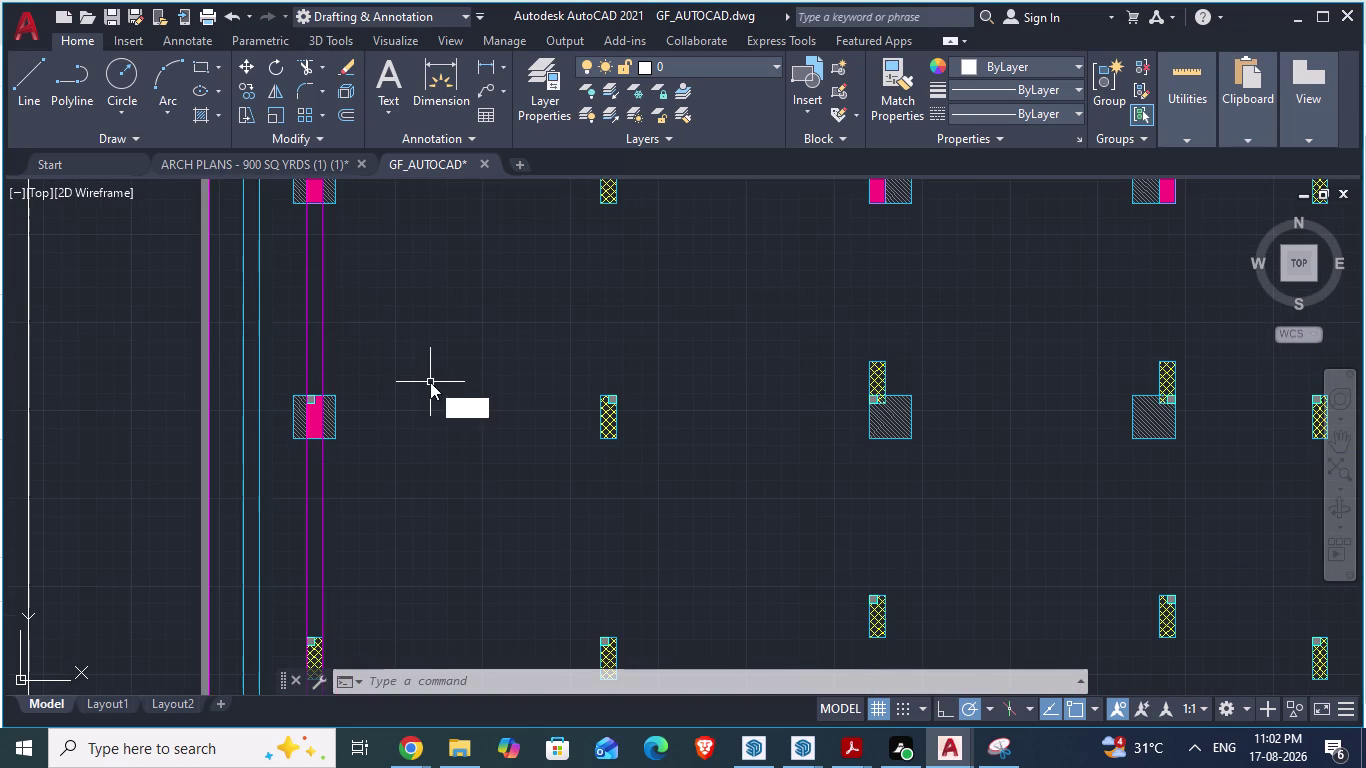
text(a)
key(Return)
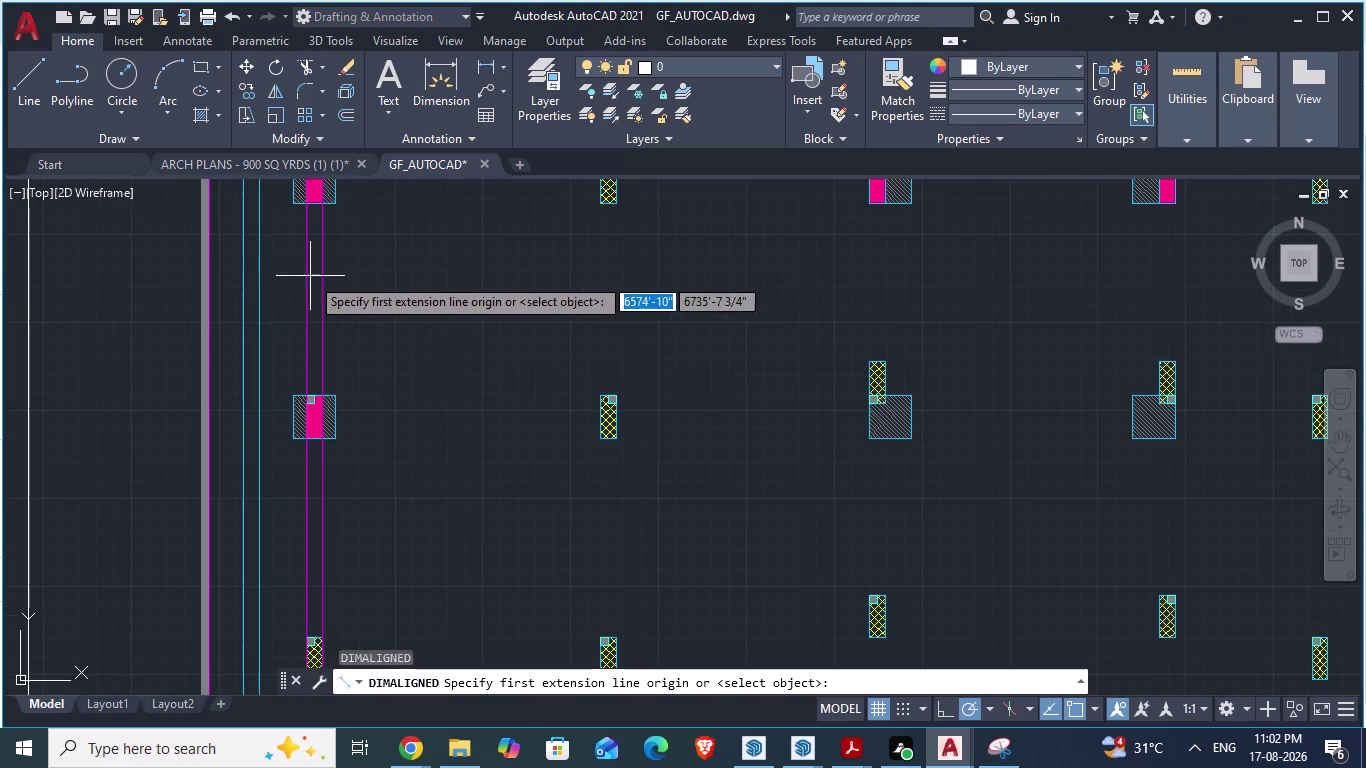
click(320, 280)
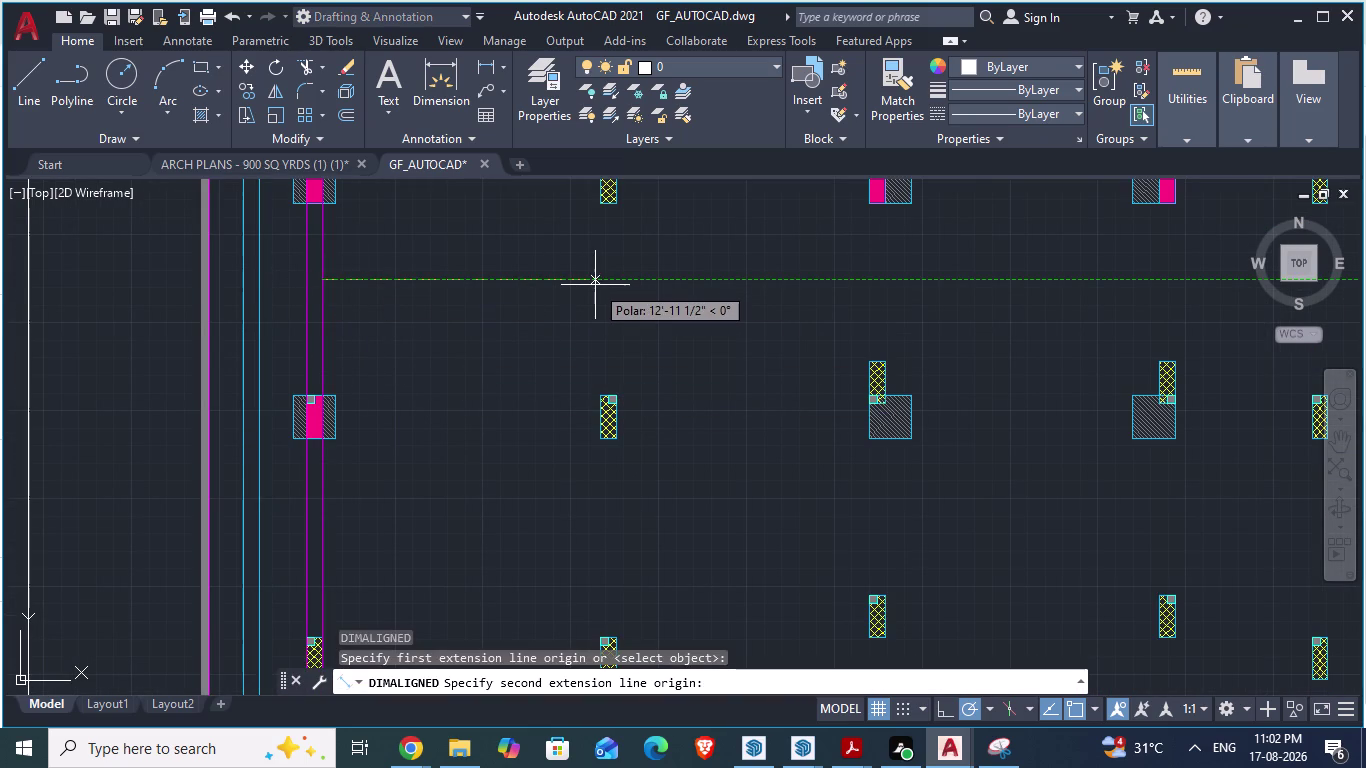
text(13'7)
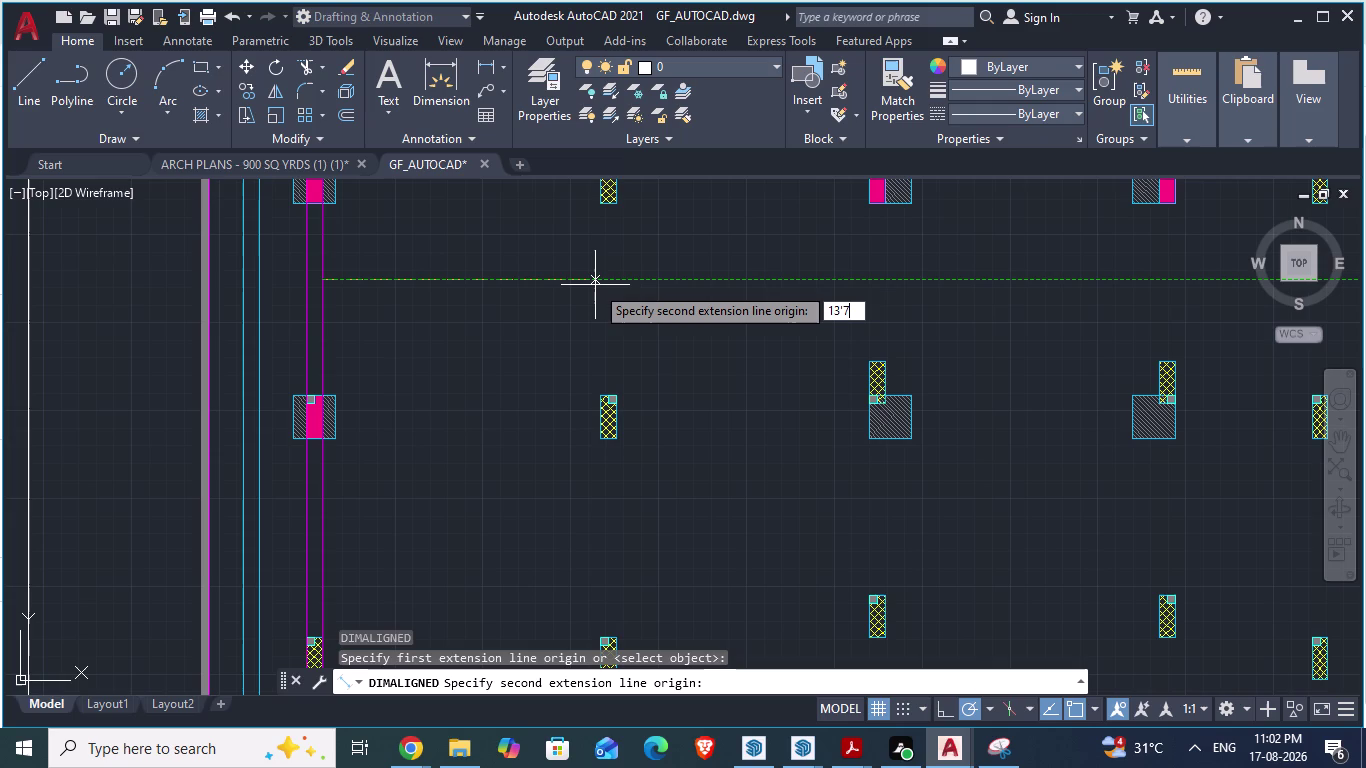
text(")
key(Return)
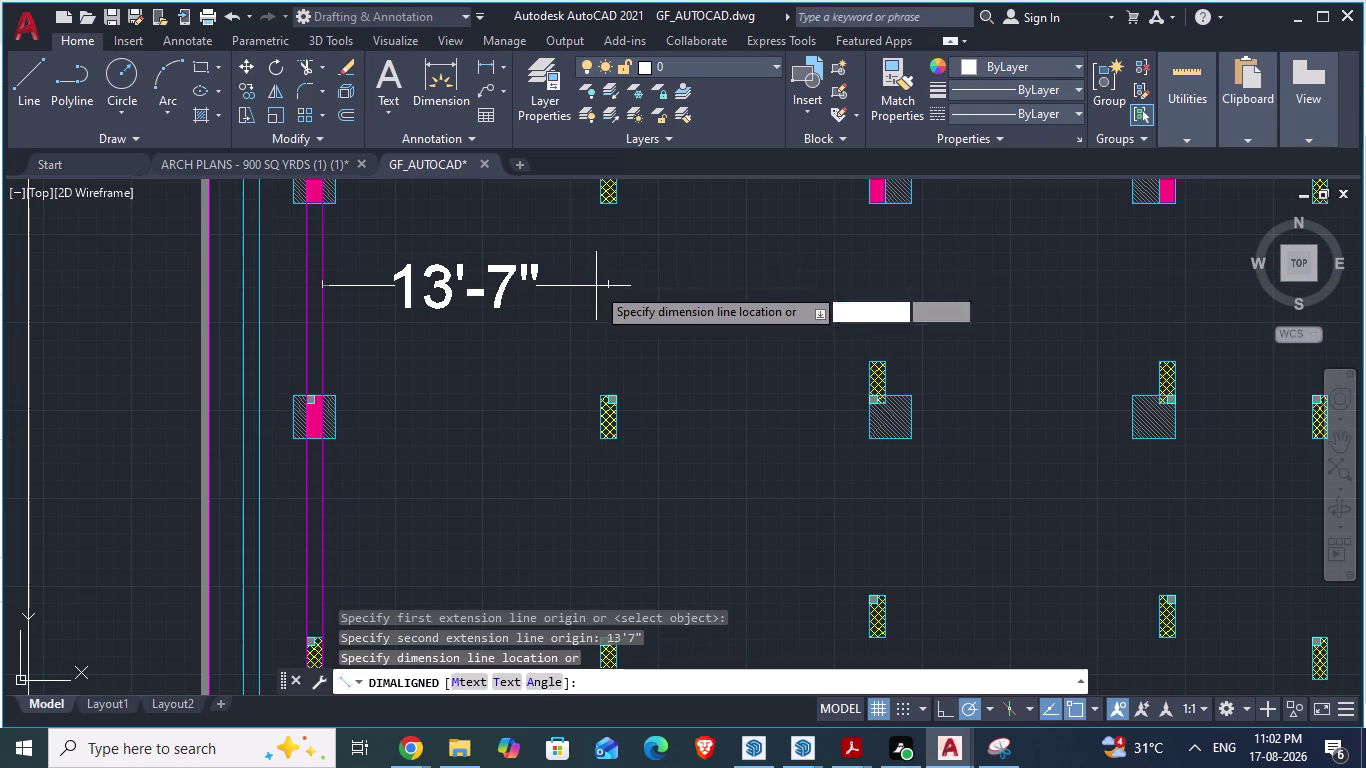
click(609, 356)
scroll(down, 3)
scroll(down, 3)
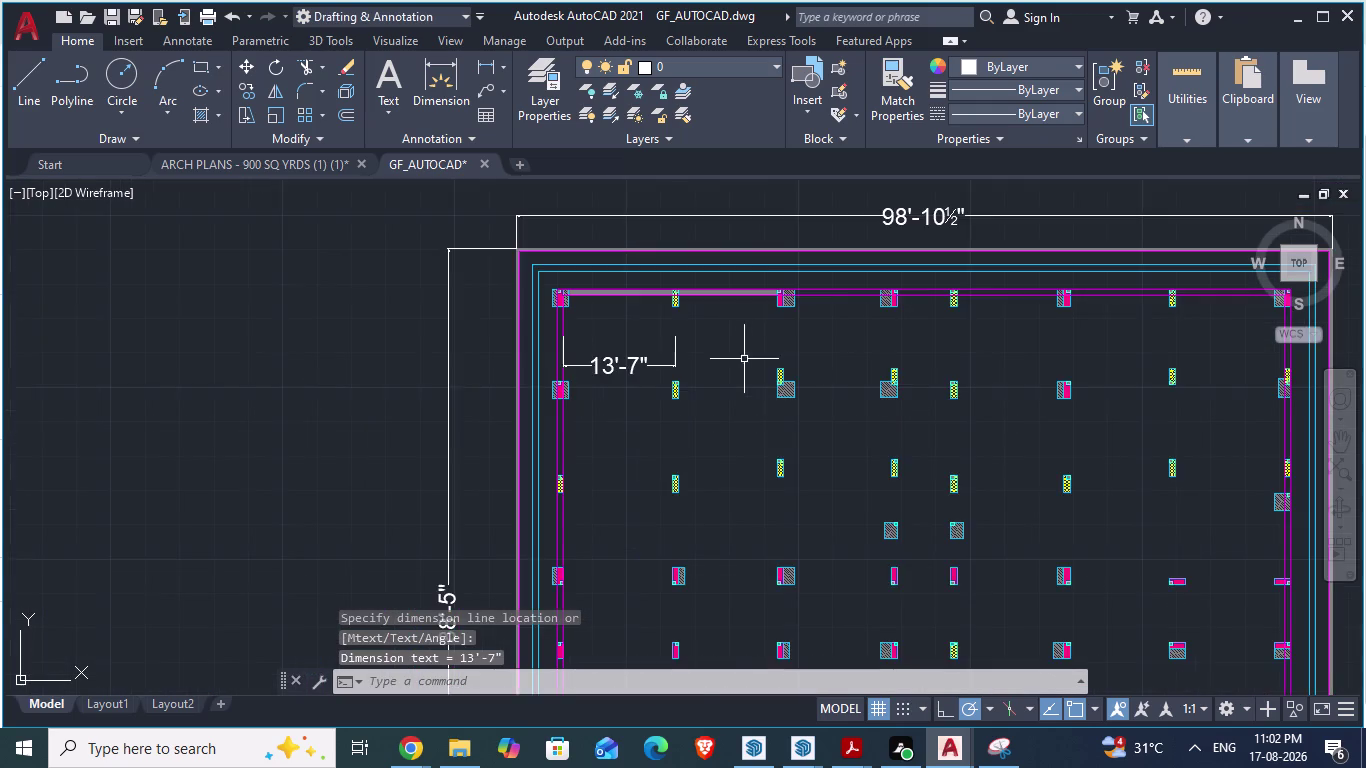
scroll(down, 3)
scroll(up, 3)
scroll(down, 3)
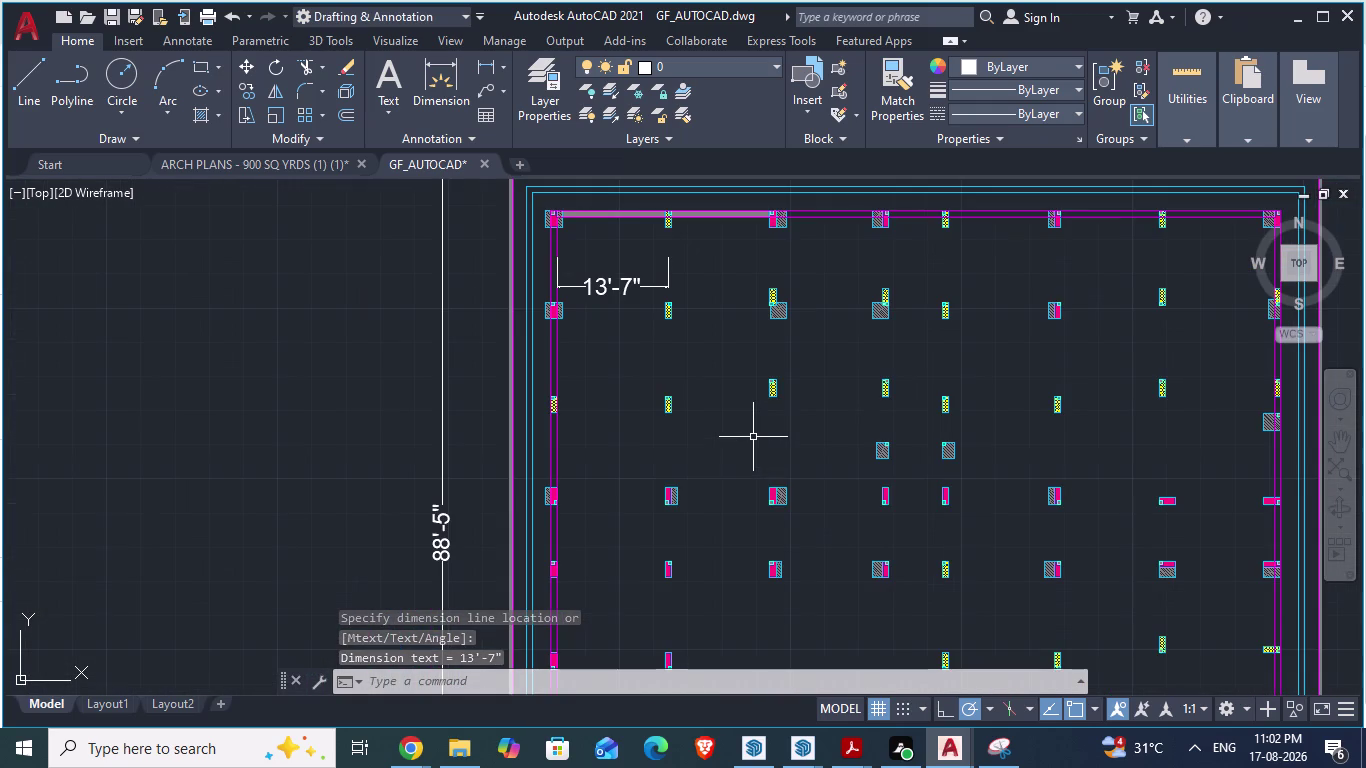
scroll(down, 3)
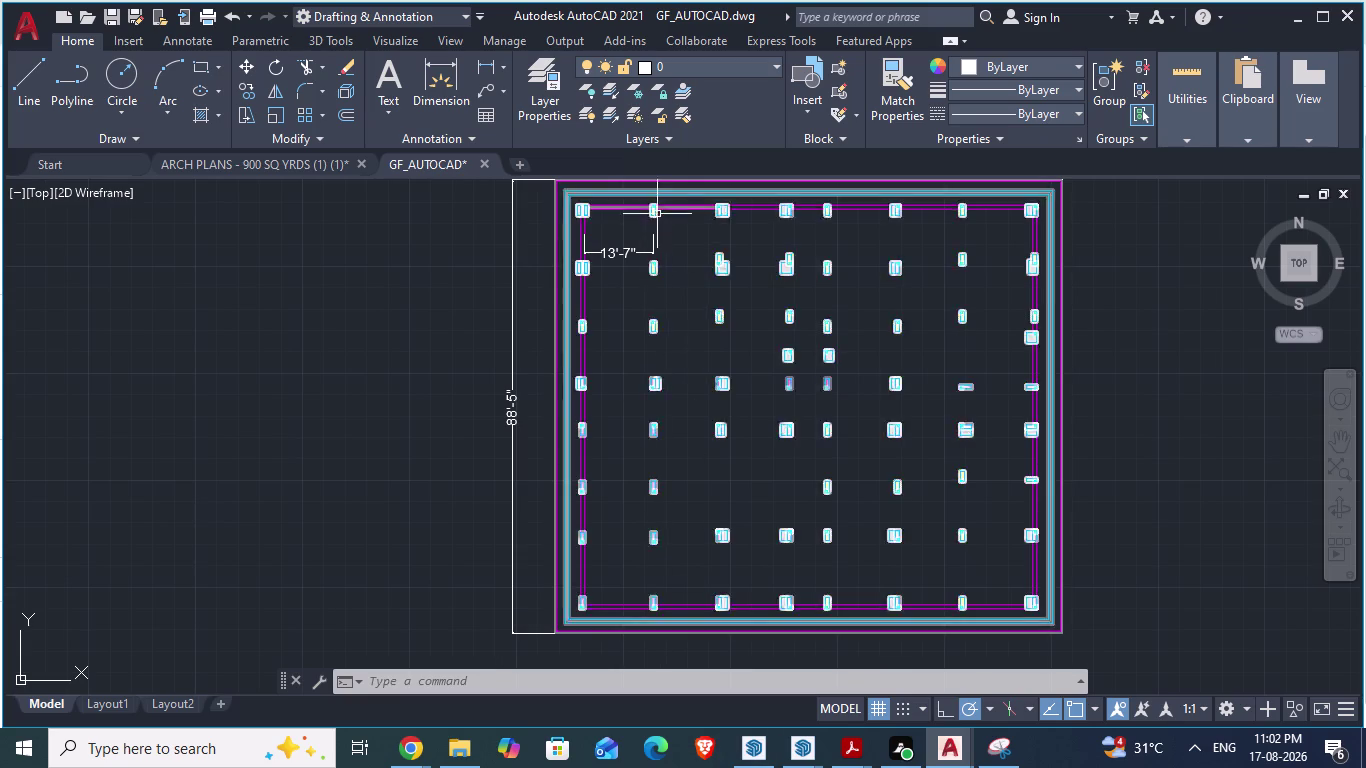
scroll(up, 3)
scroll(down, 3)
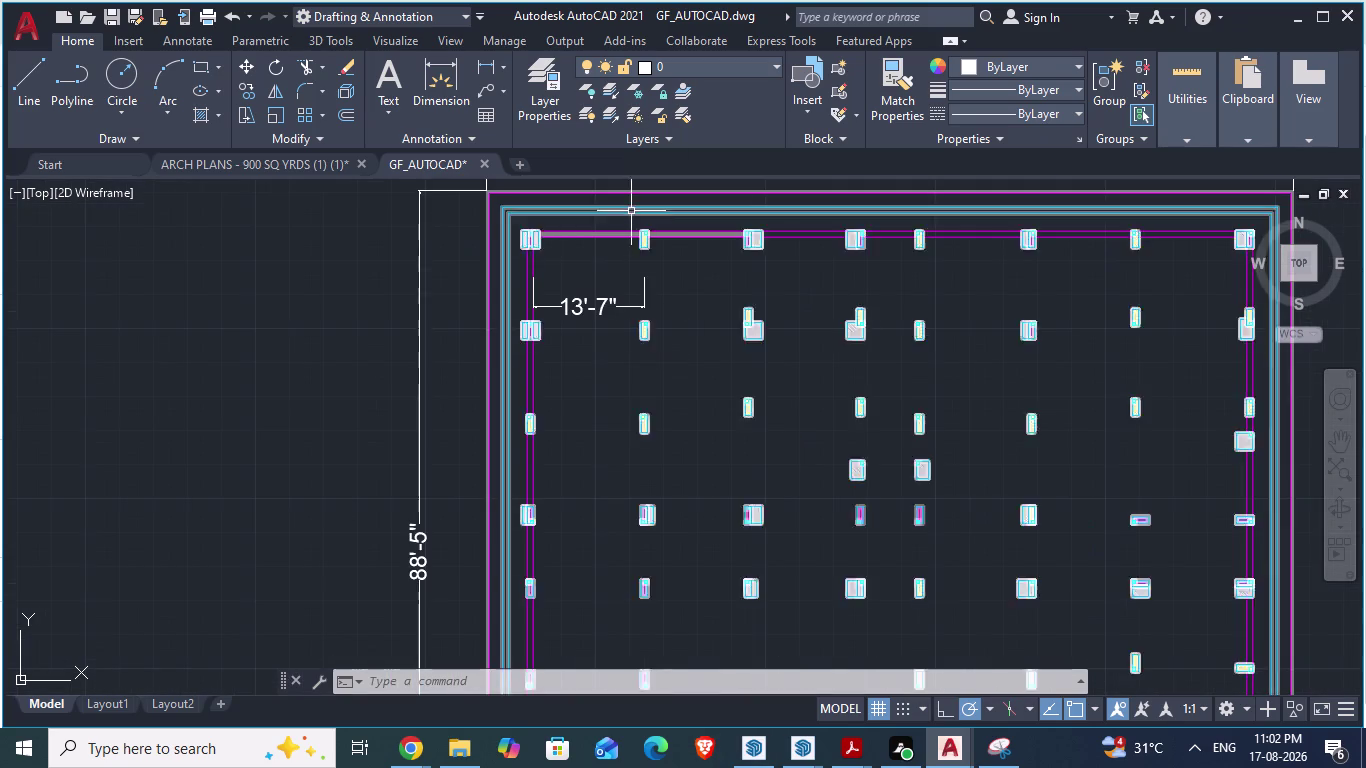
scroll(up, 3)
scroll(down, 3)
scroll(up, 3)
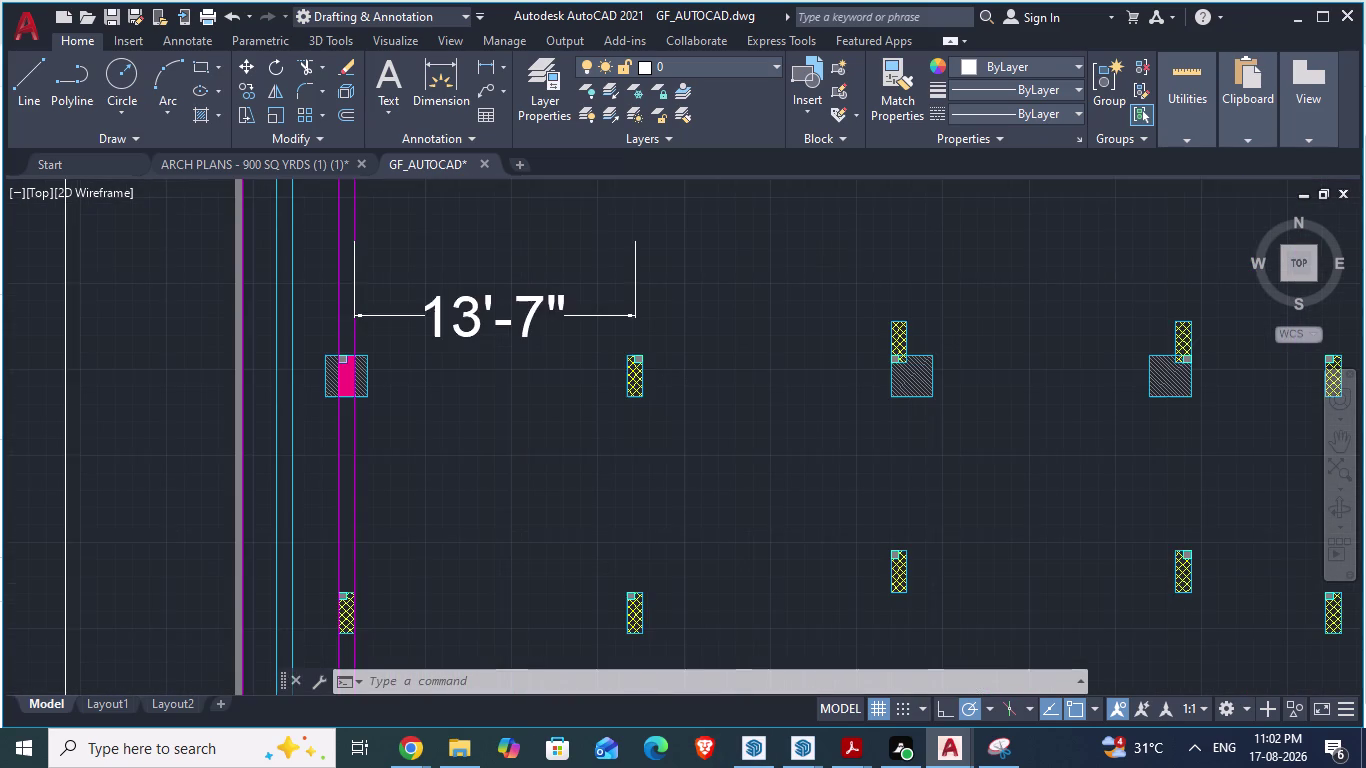
scroll(down, 3)
scroll(up, 3)
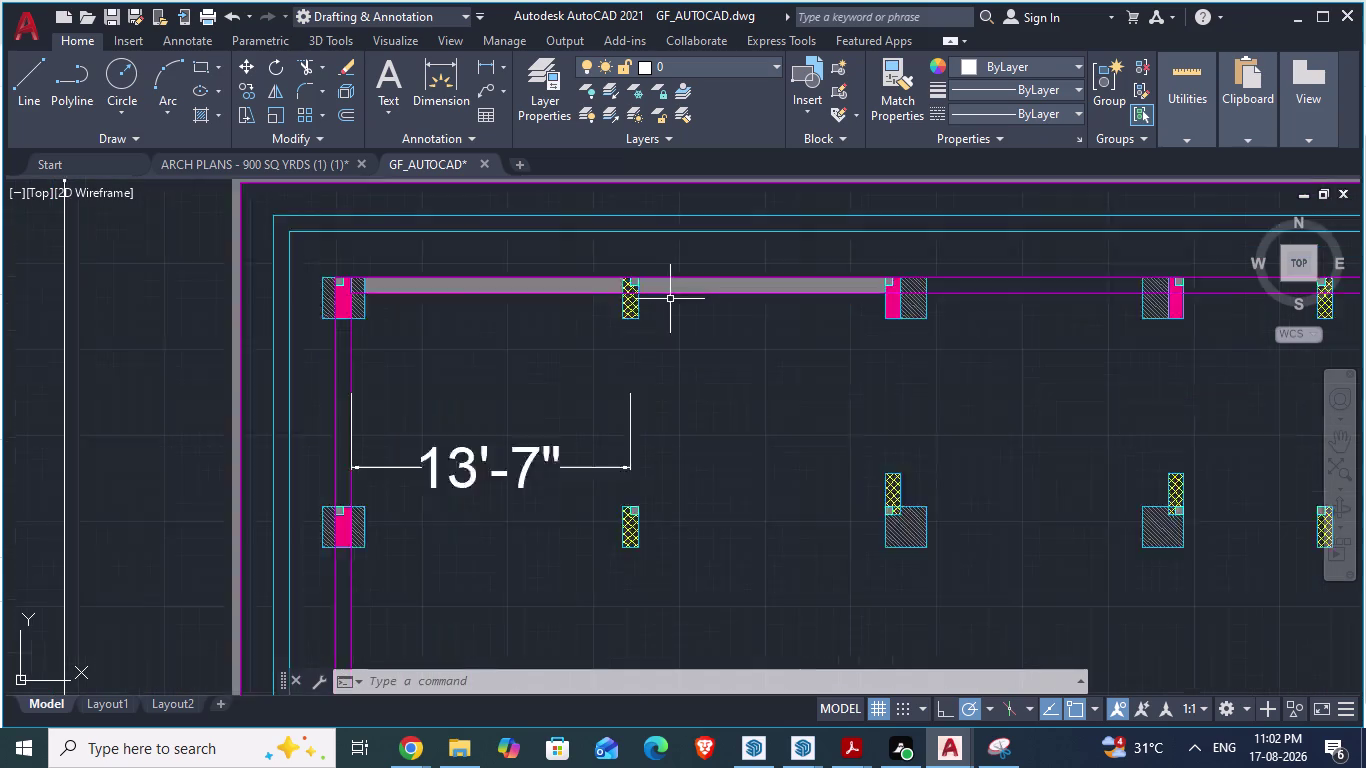
scroll(up, 3)
scroll(up, 3)
scroll(down, 3)
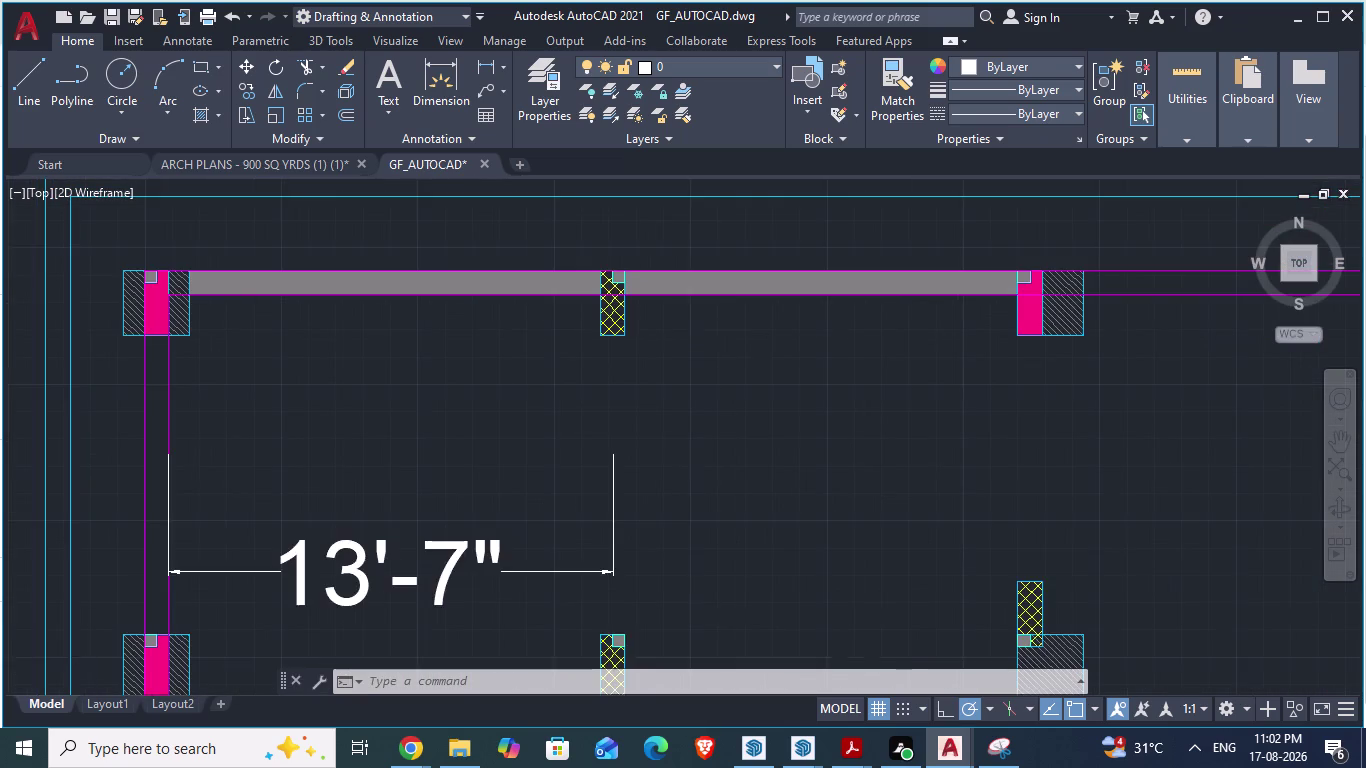
scroll(down, 3)
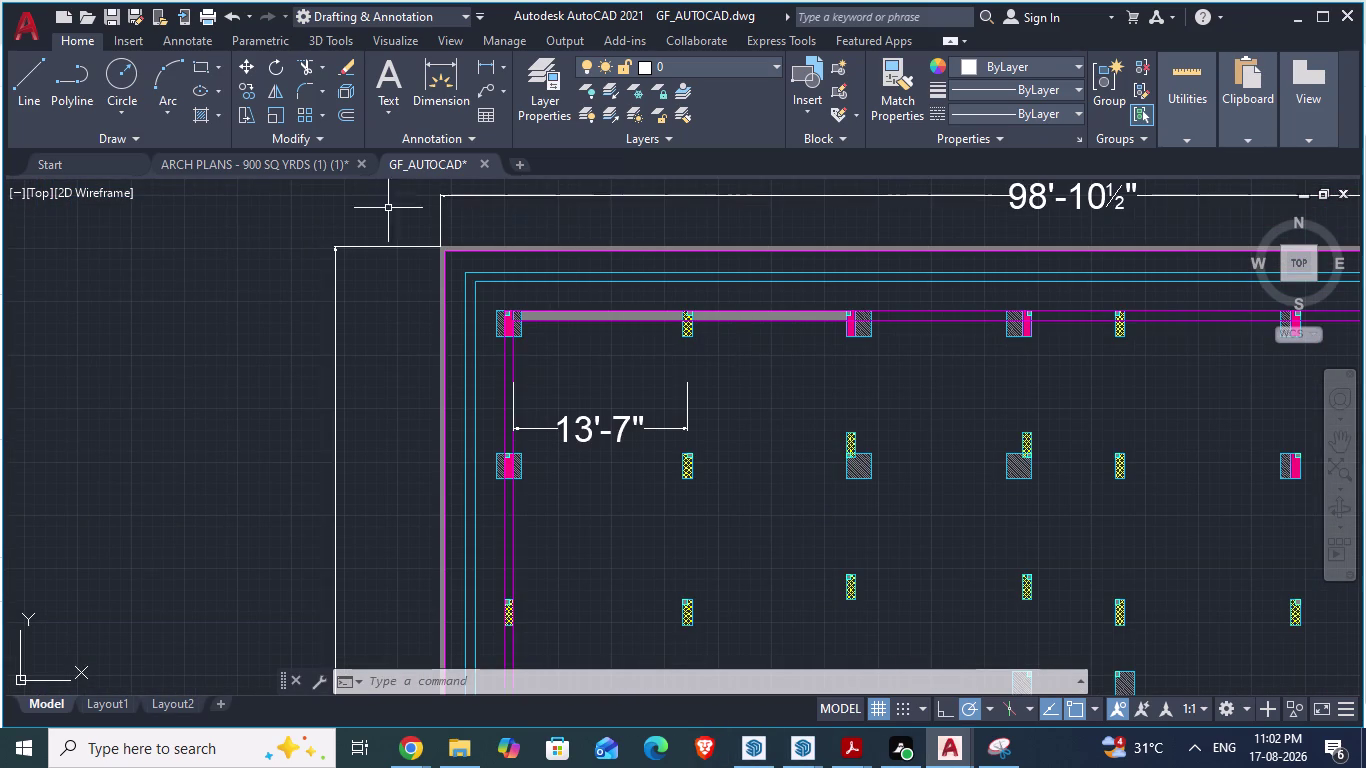
Start an aligned dimension in ARCH PLANS, then cancel it with Esc.
click(279, 162)
scroll(up, 3)
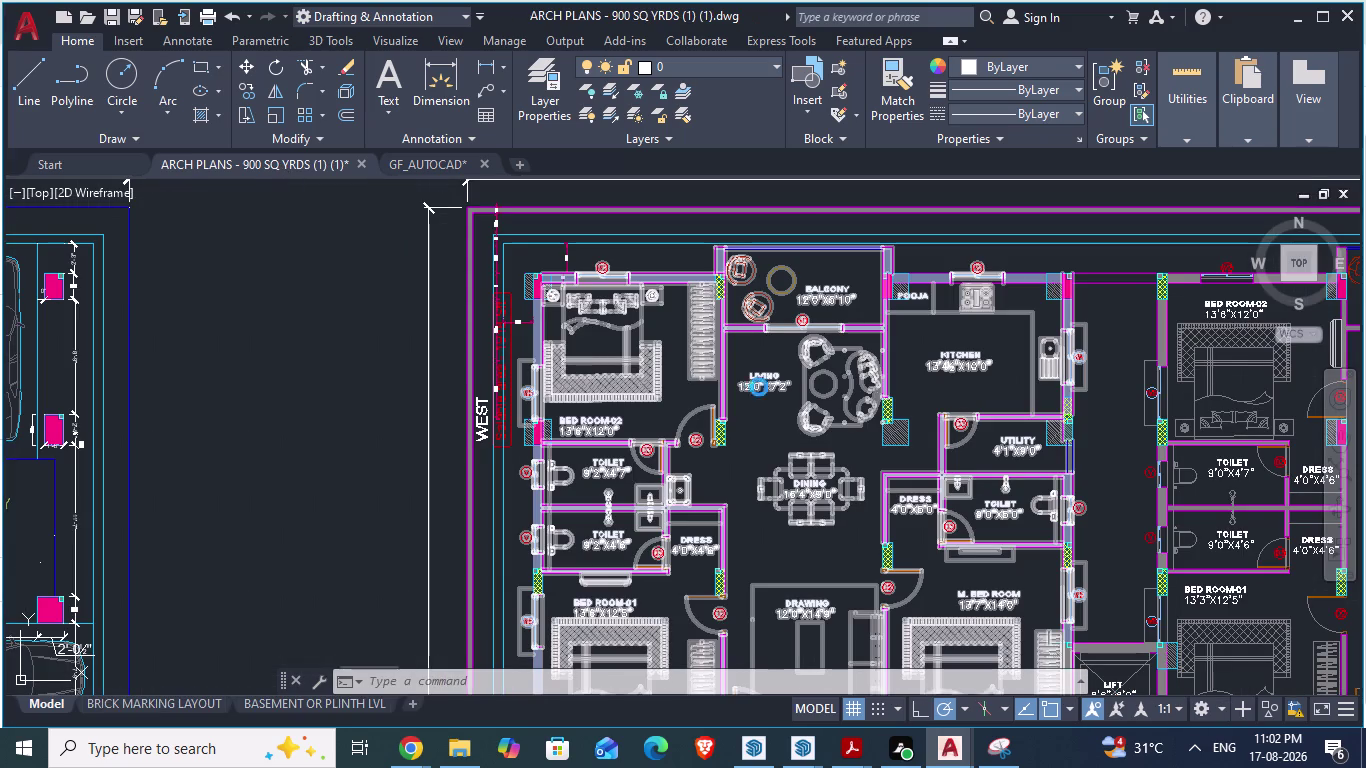
scroll(up, 3)
scroll(down, 3)
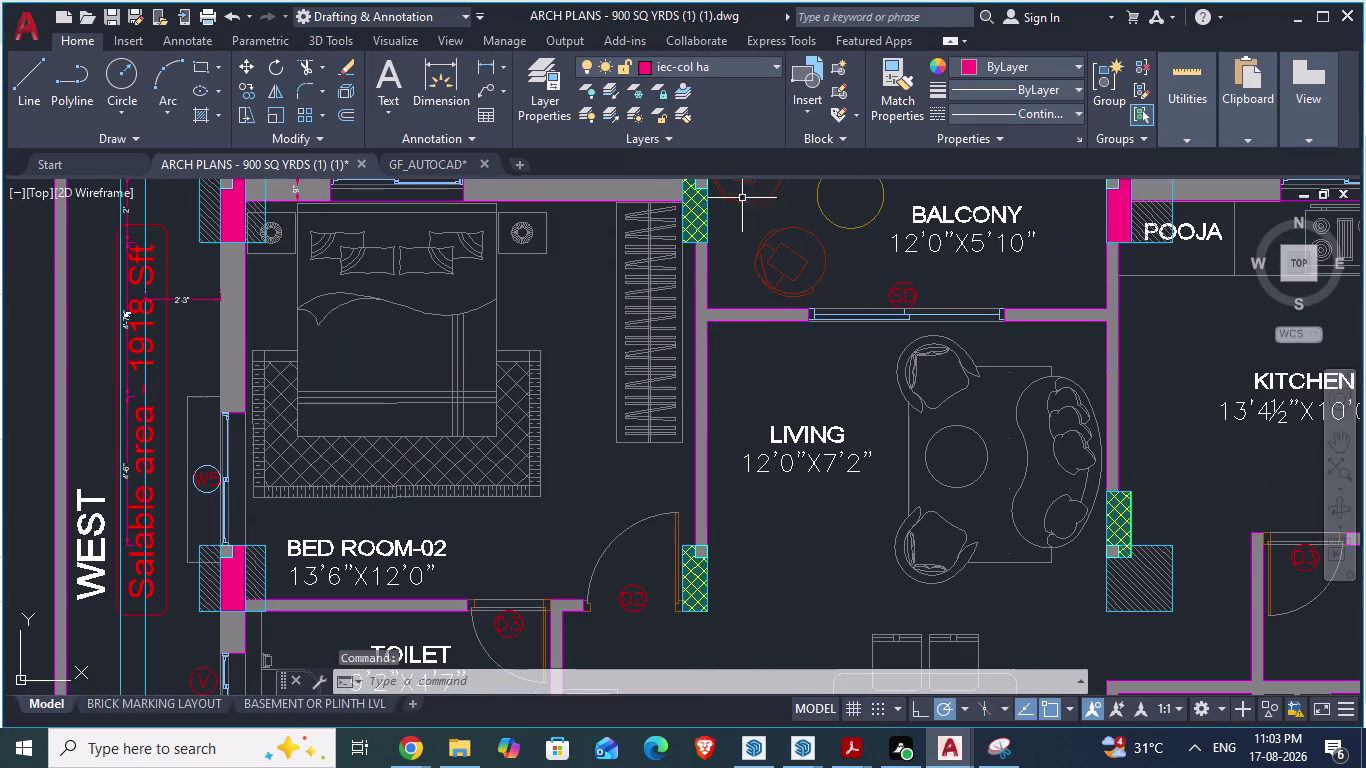
scroll(up, 3)
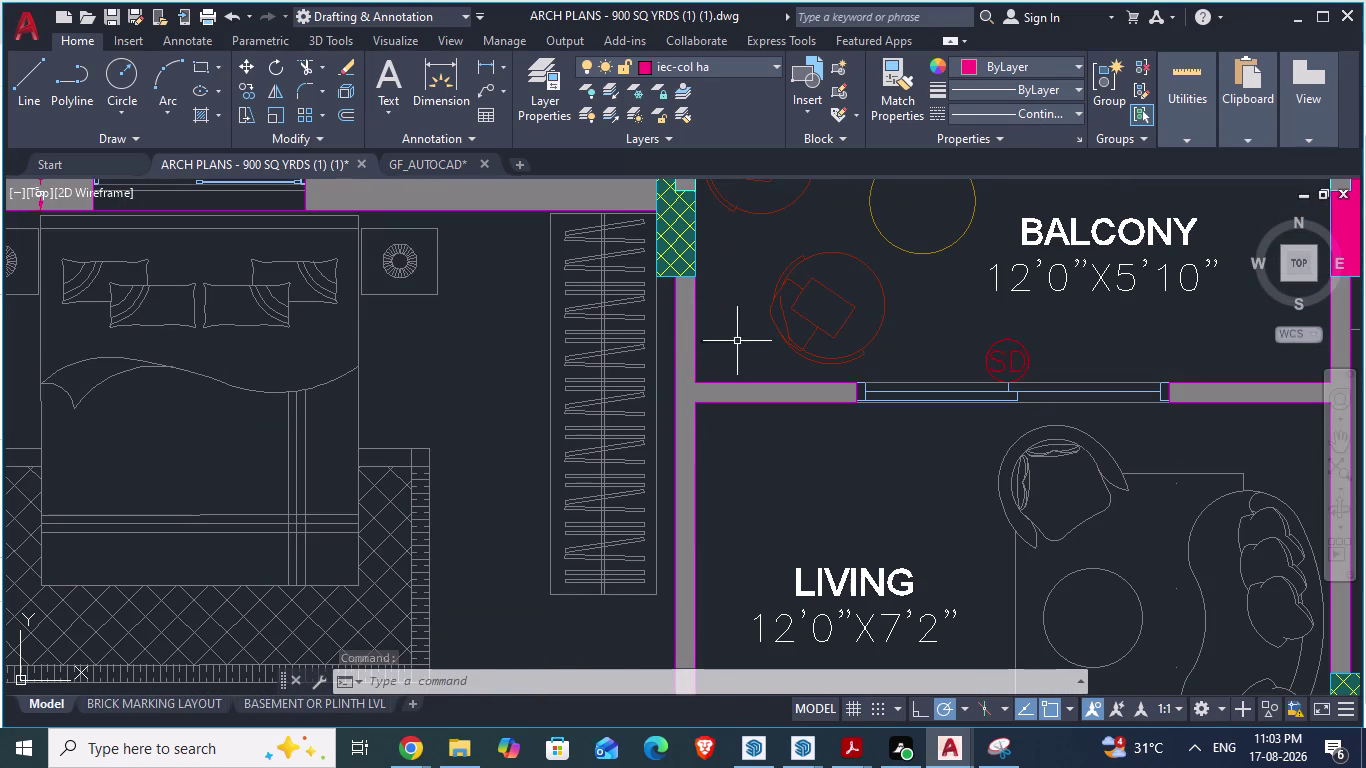
key(space)
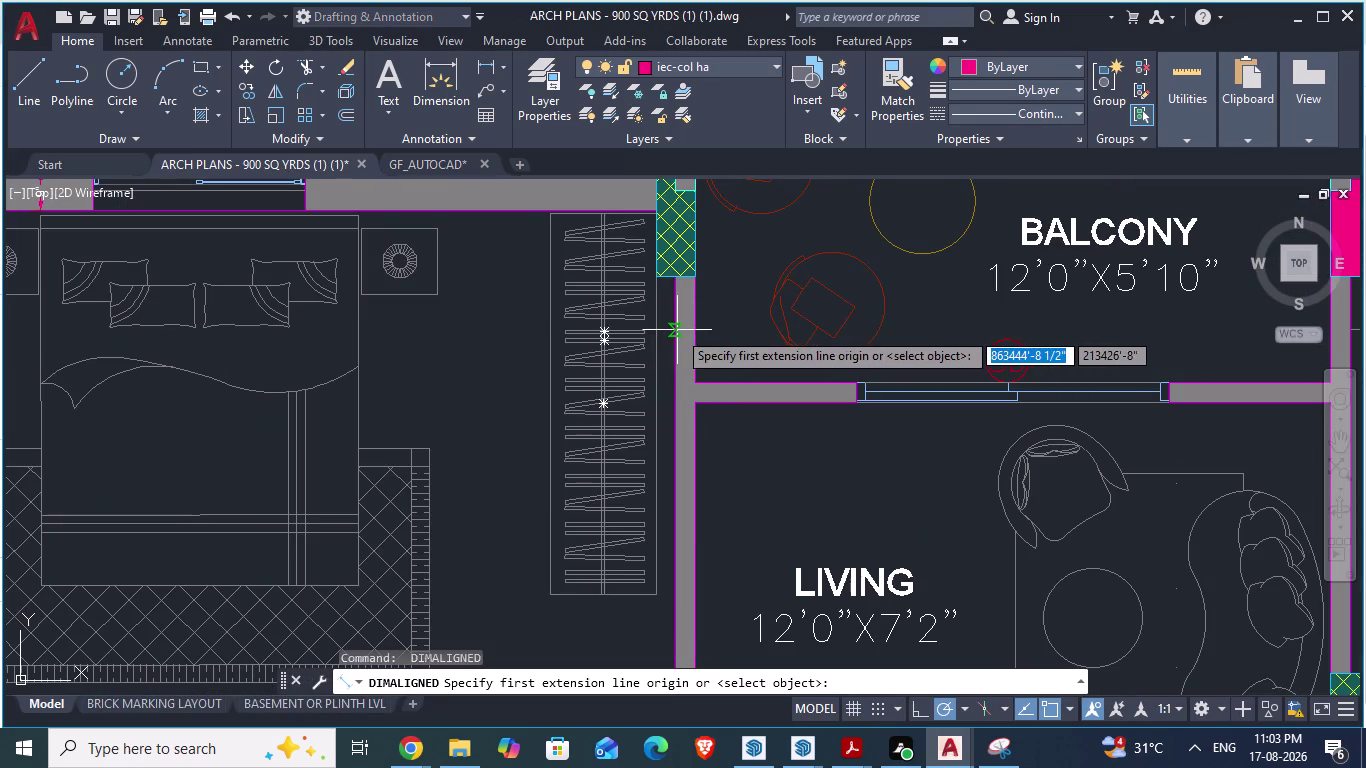
click(677, 330)
scroll(up, 3)
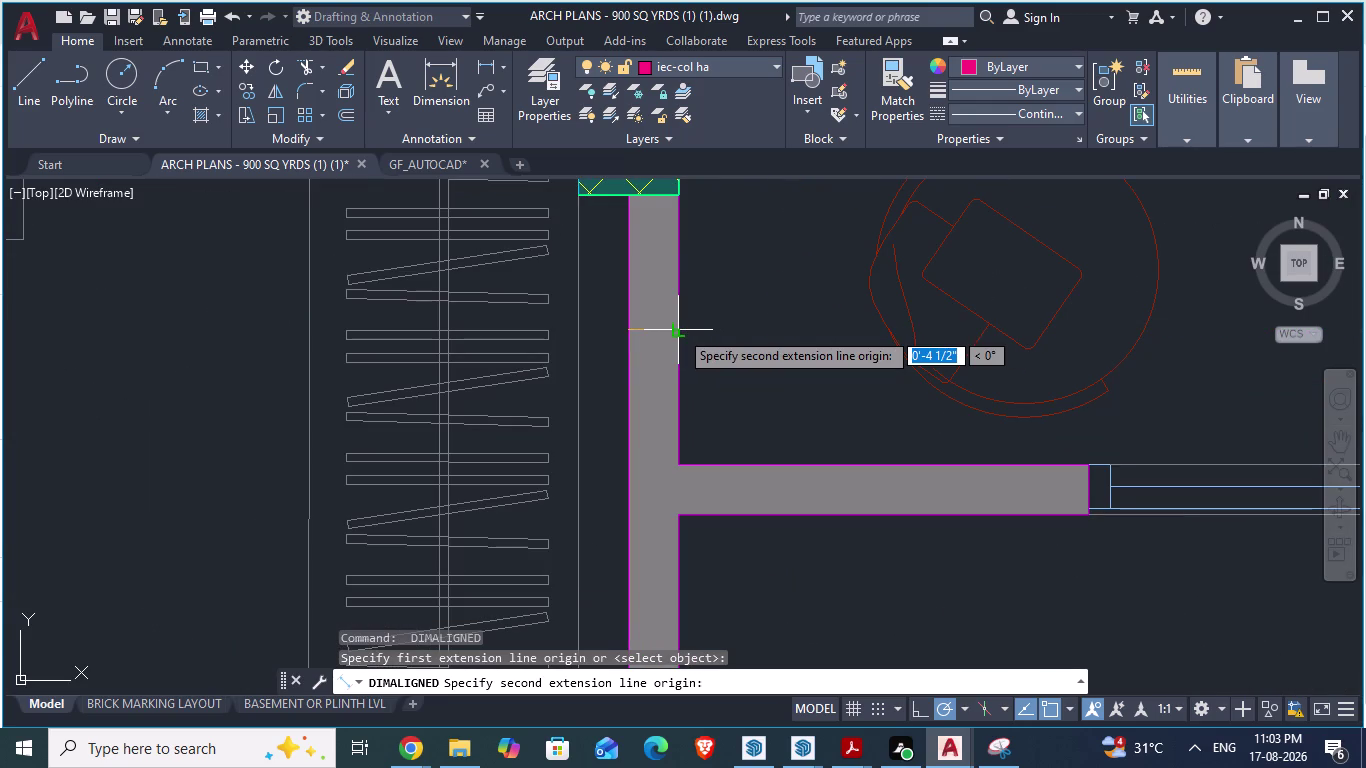
key(Escape)
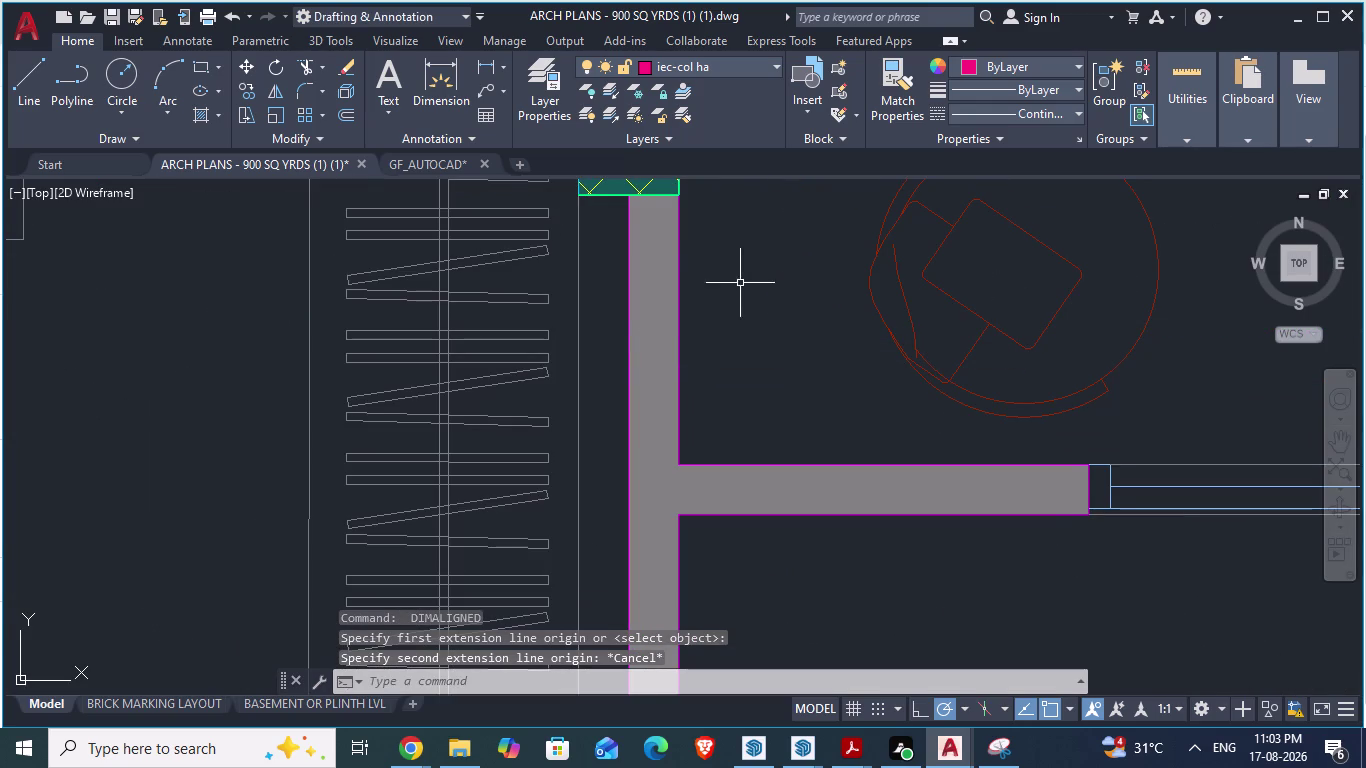
Return to the GF_AUTOCAD drawing and zoom around the column layout.
click(449, 164)
click(449, 163)
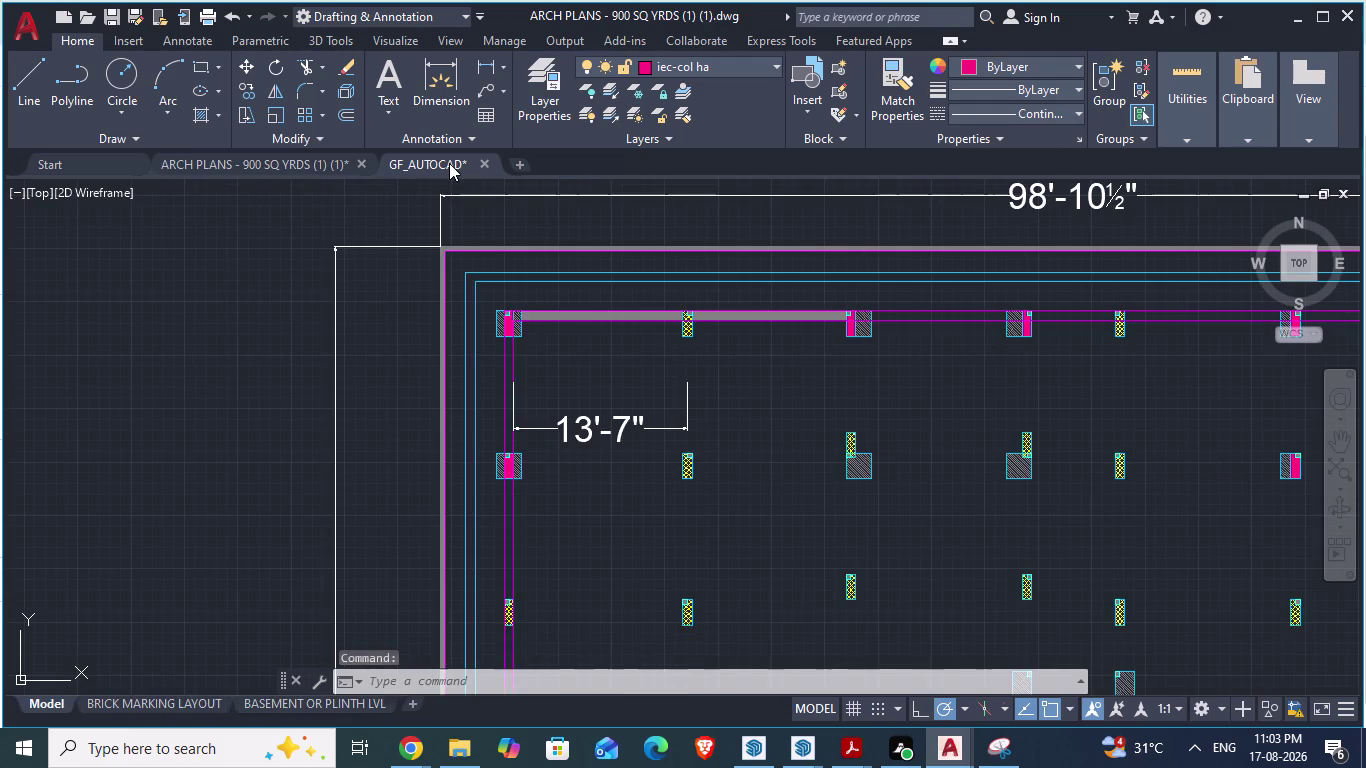
scroll(down, 3)
scroll(up, 3)
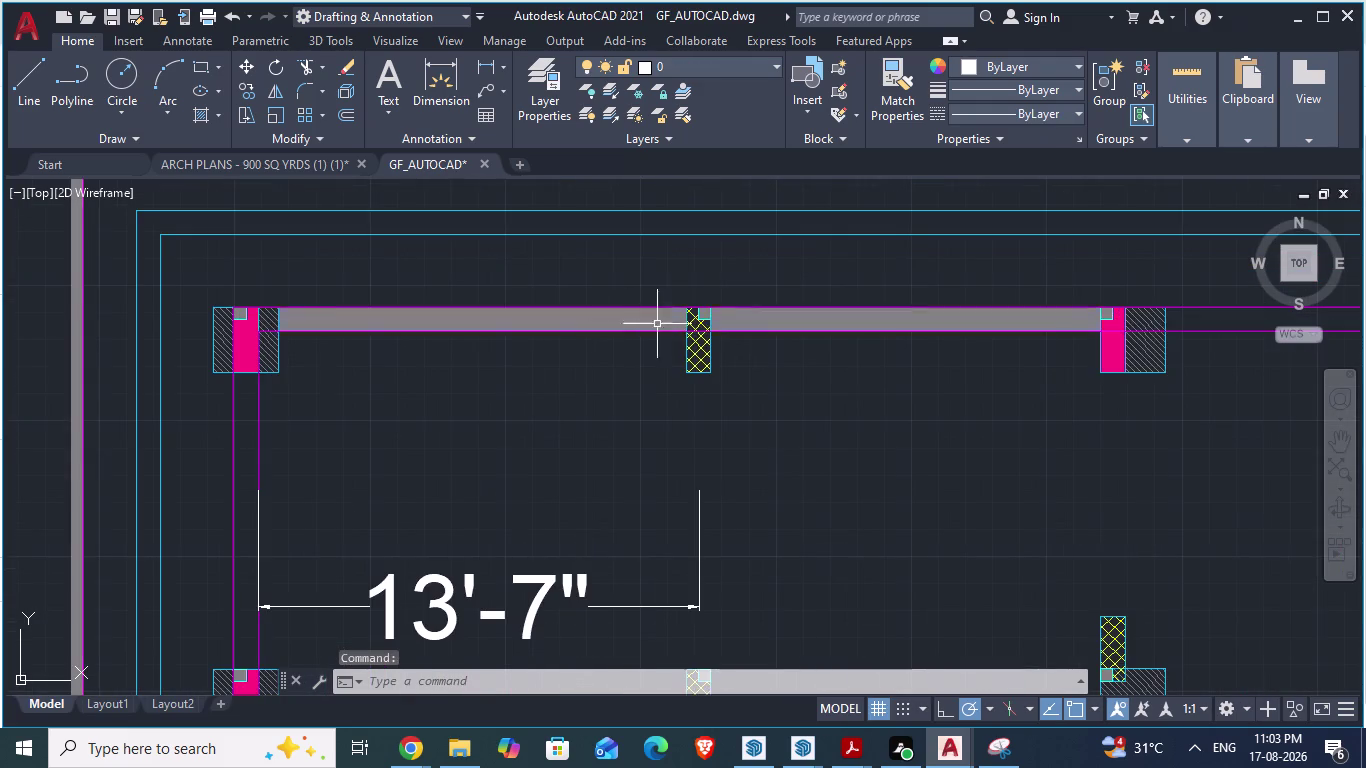
scroll(up, 3)
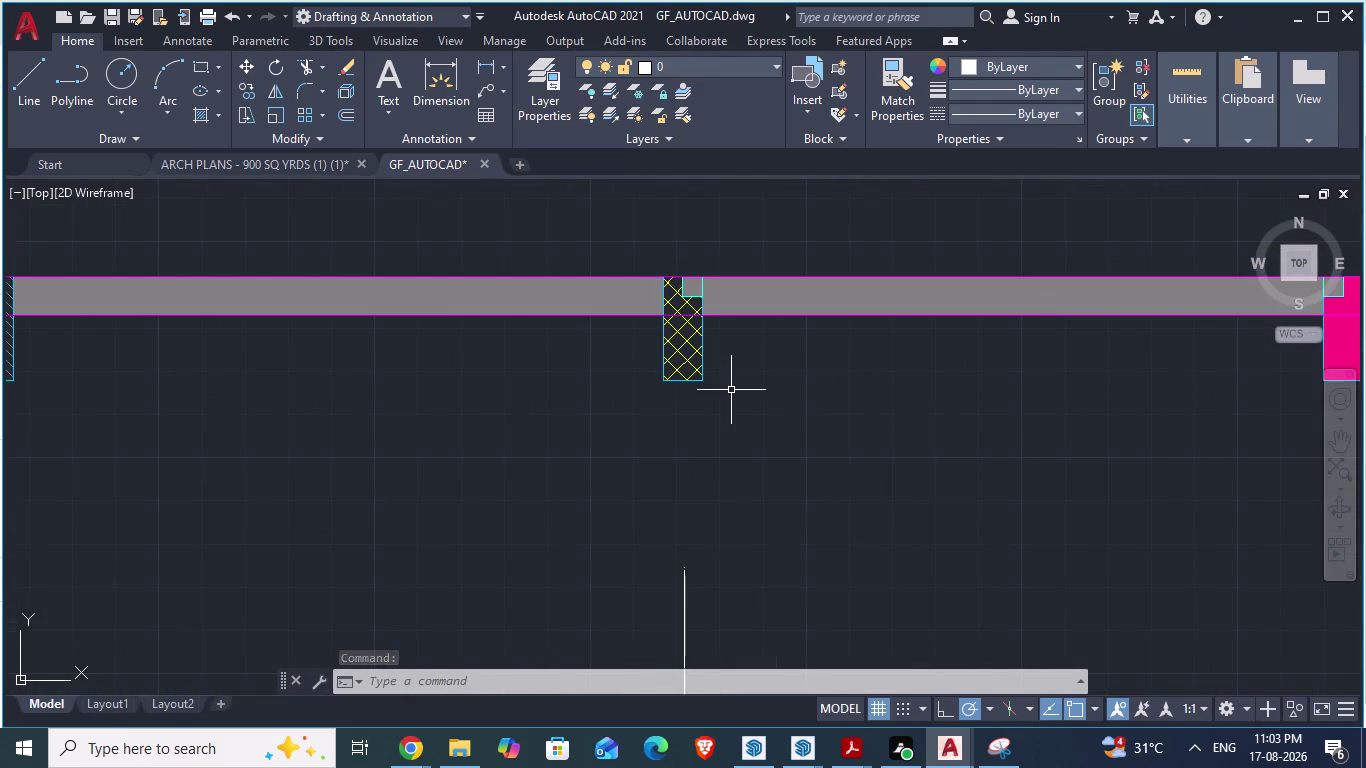
scroll(down, 3)
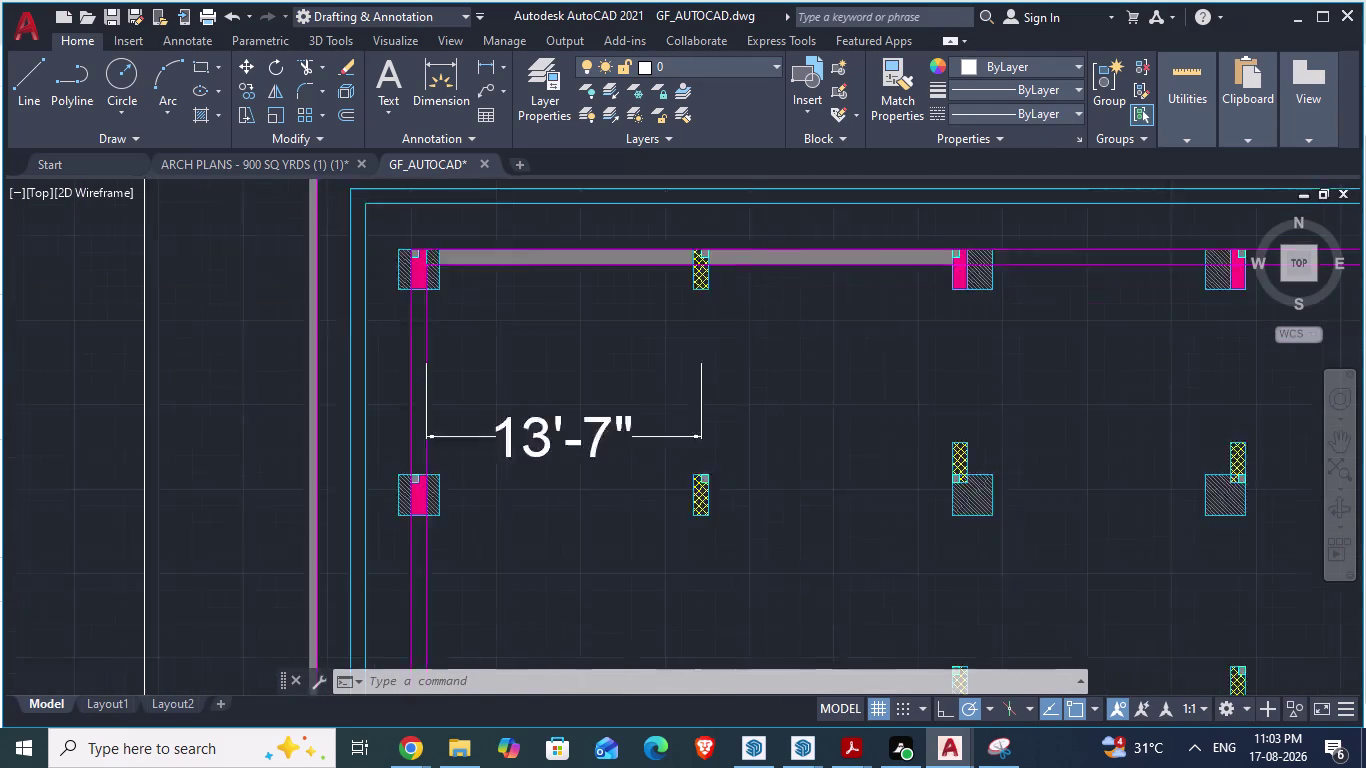
scroll(down, 3)
scroll(down, 3)
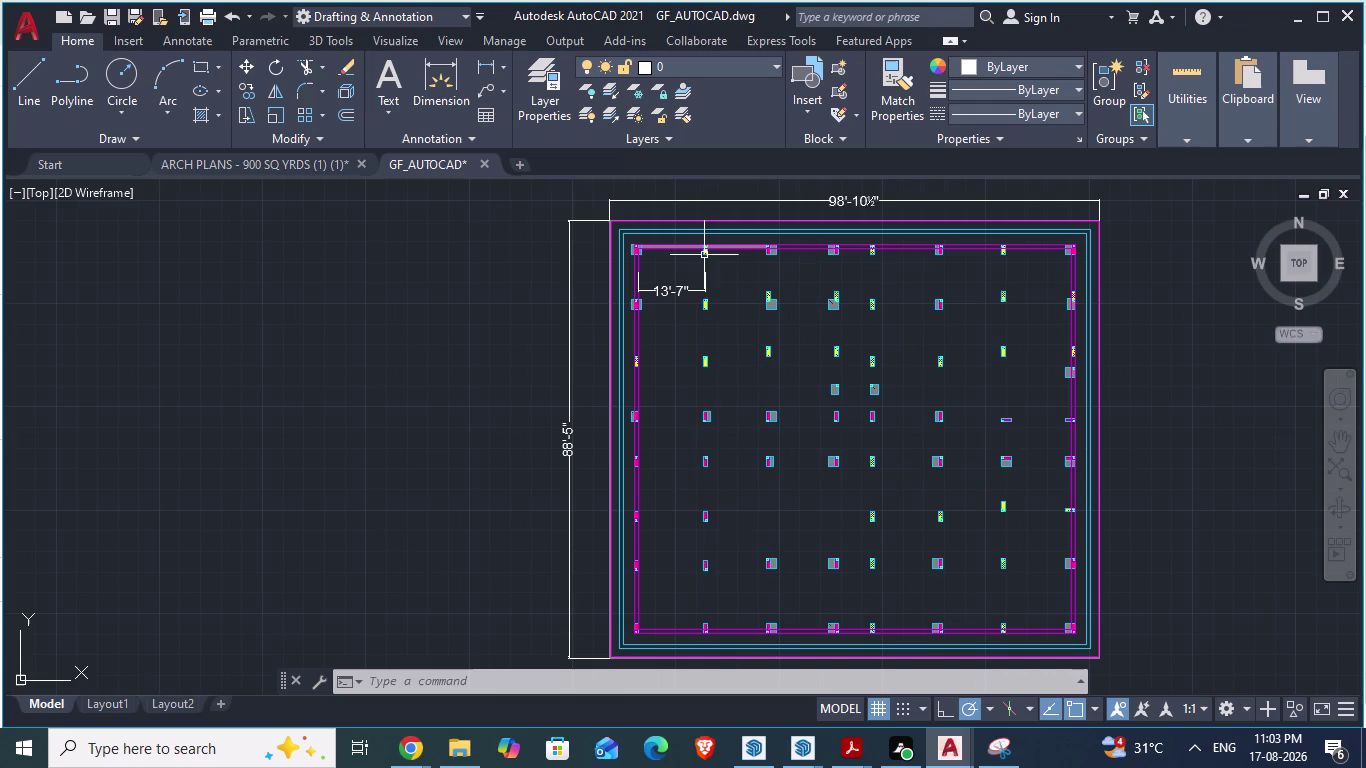
scroll(up, 3)
scroll(up, 3)
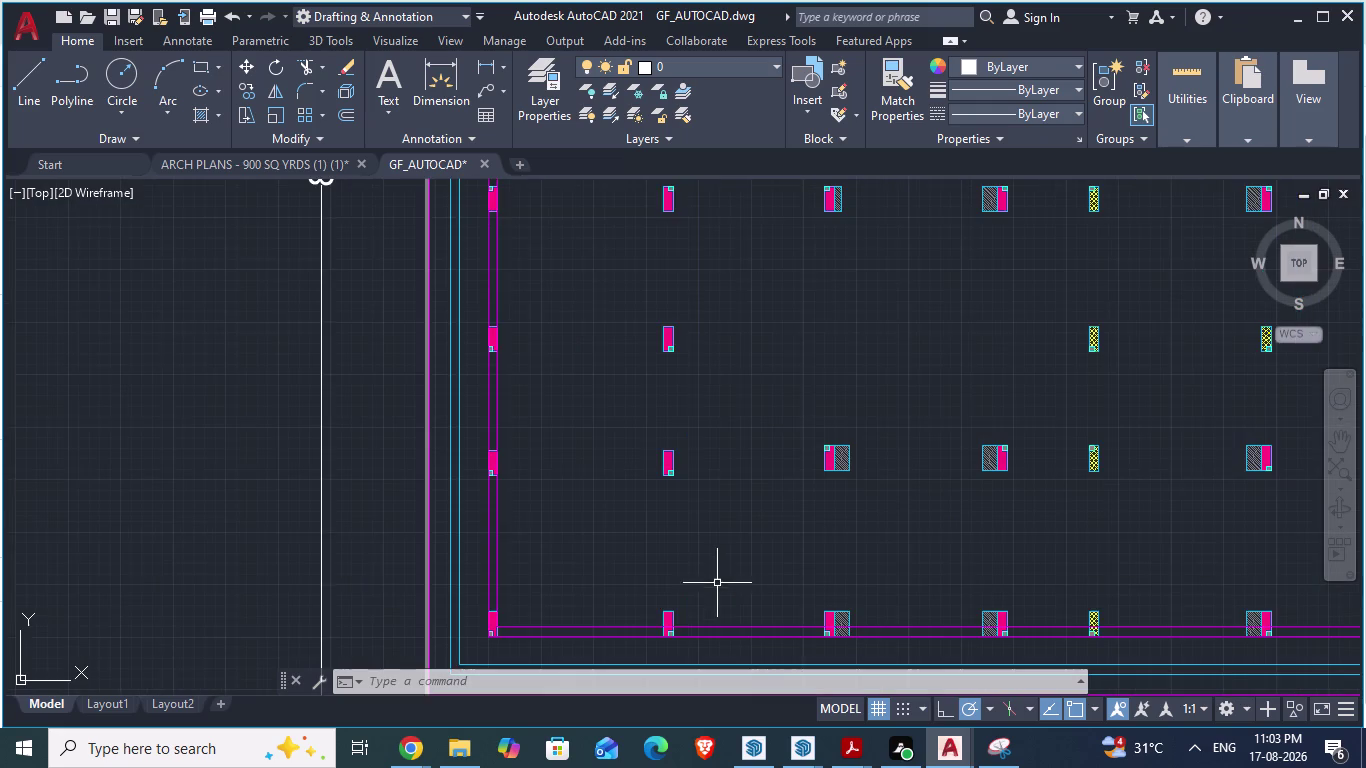
scroll(down, 3)
Place vertical xlines through a column and at the 13'-7" dimension end.
text(xl)
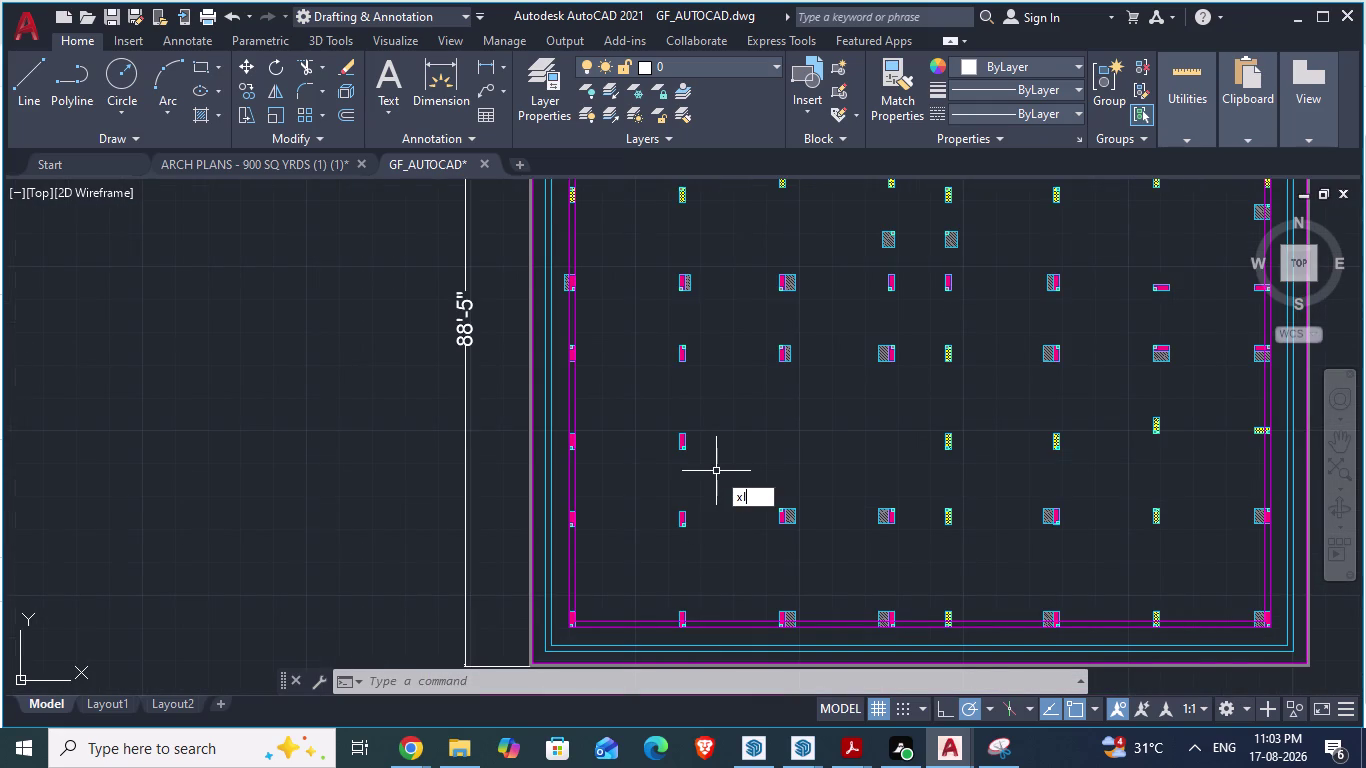
key(Return)
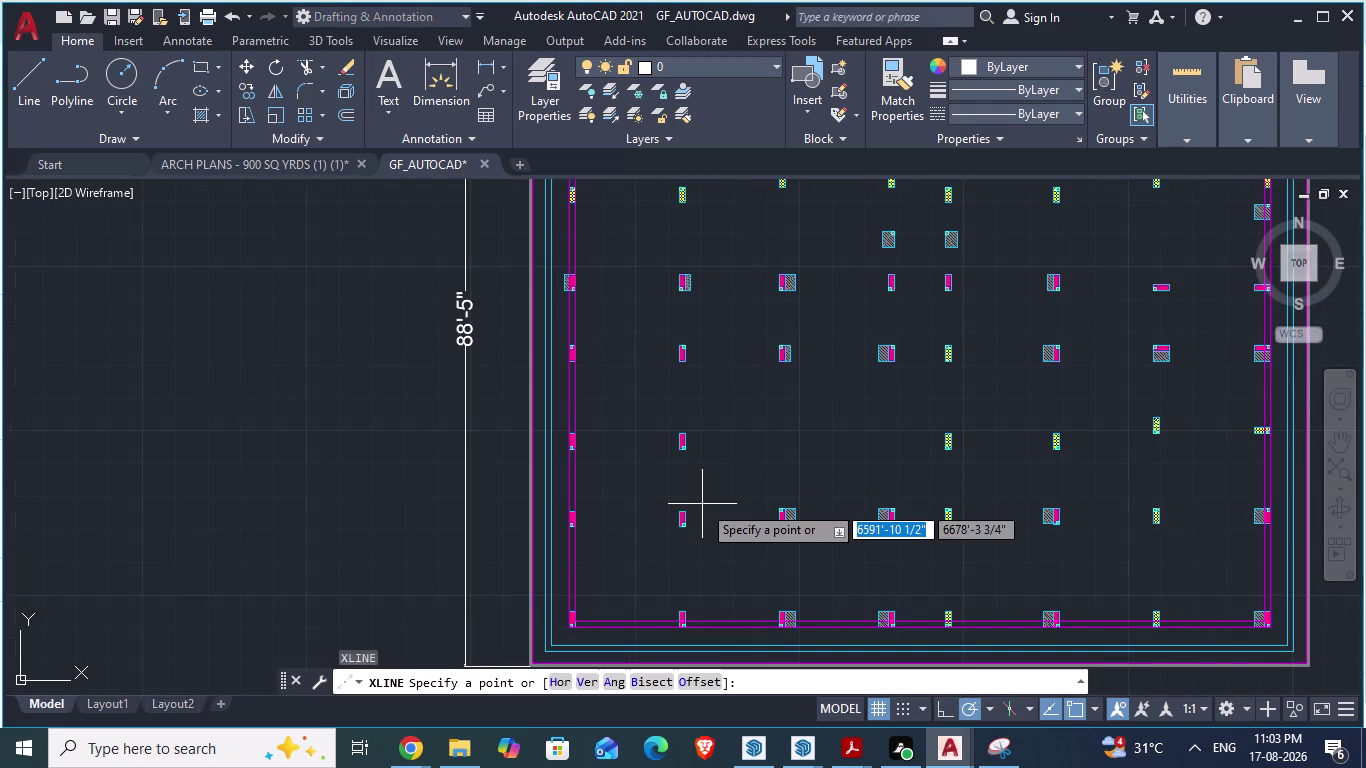
key(v)
key(Return)
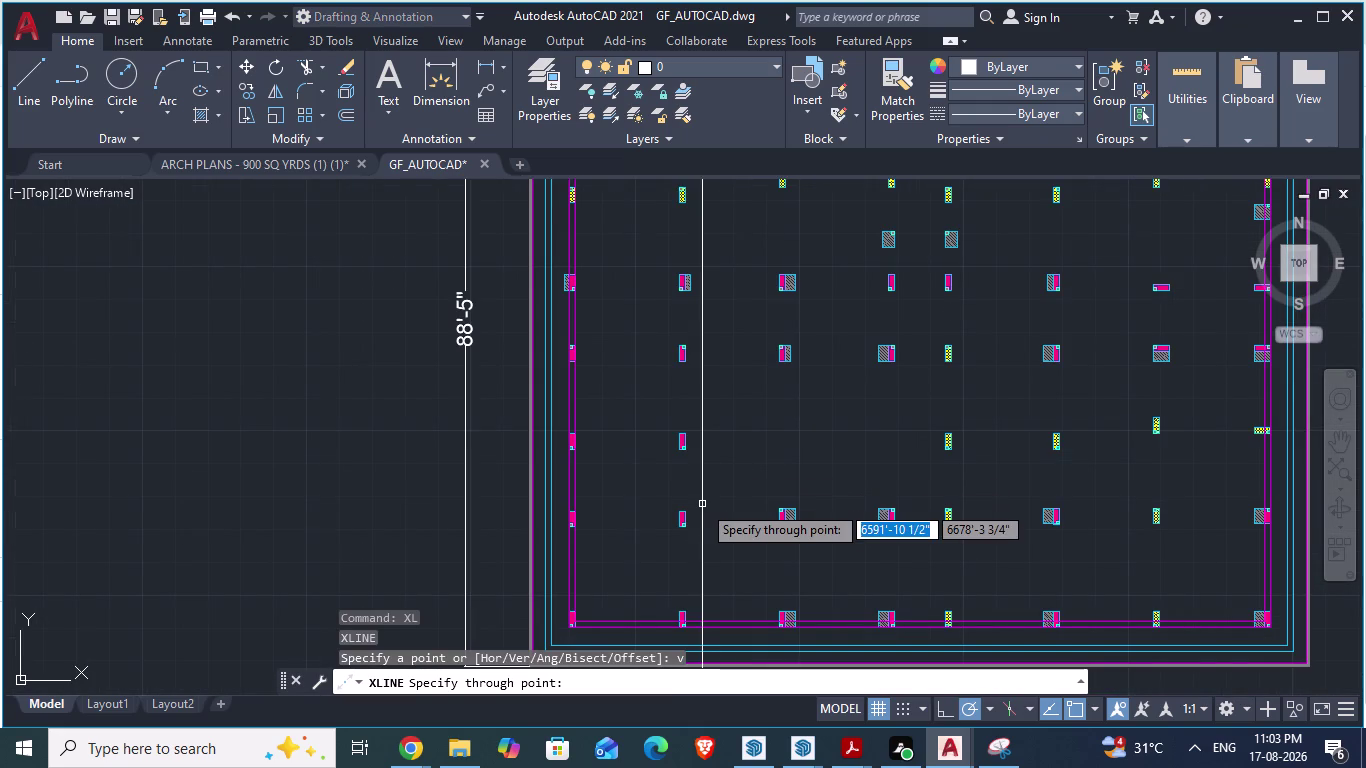
scroll(down, 3)
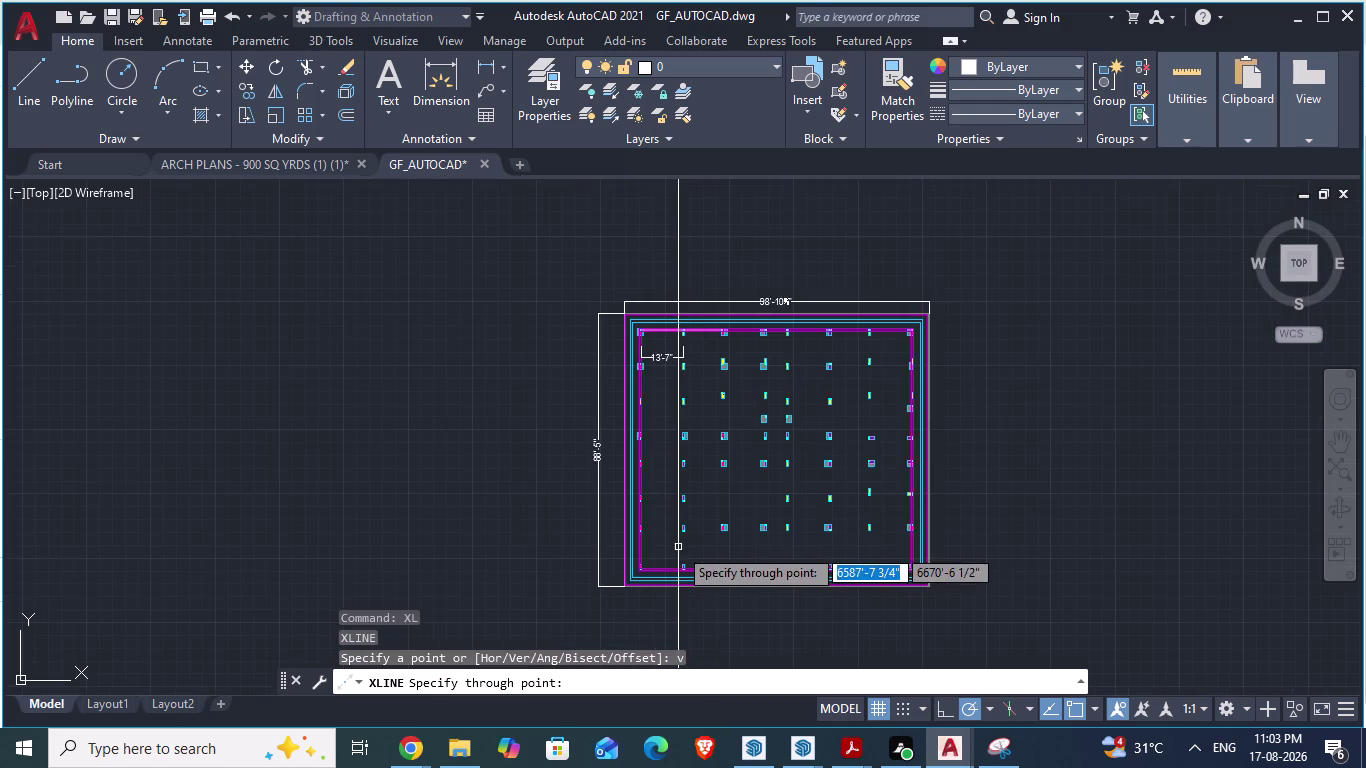
scroll(up, 3)
scroll(up, 3)
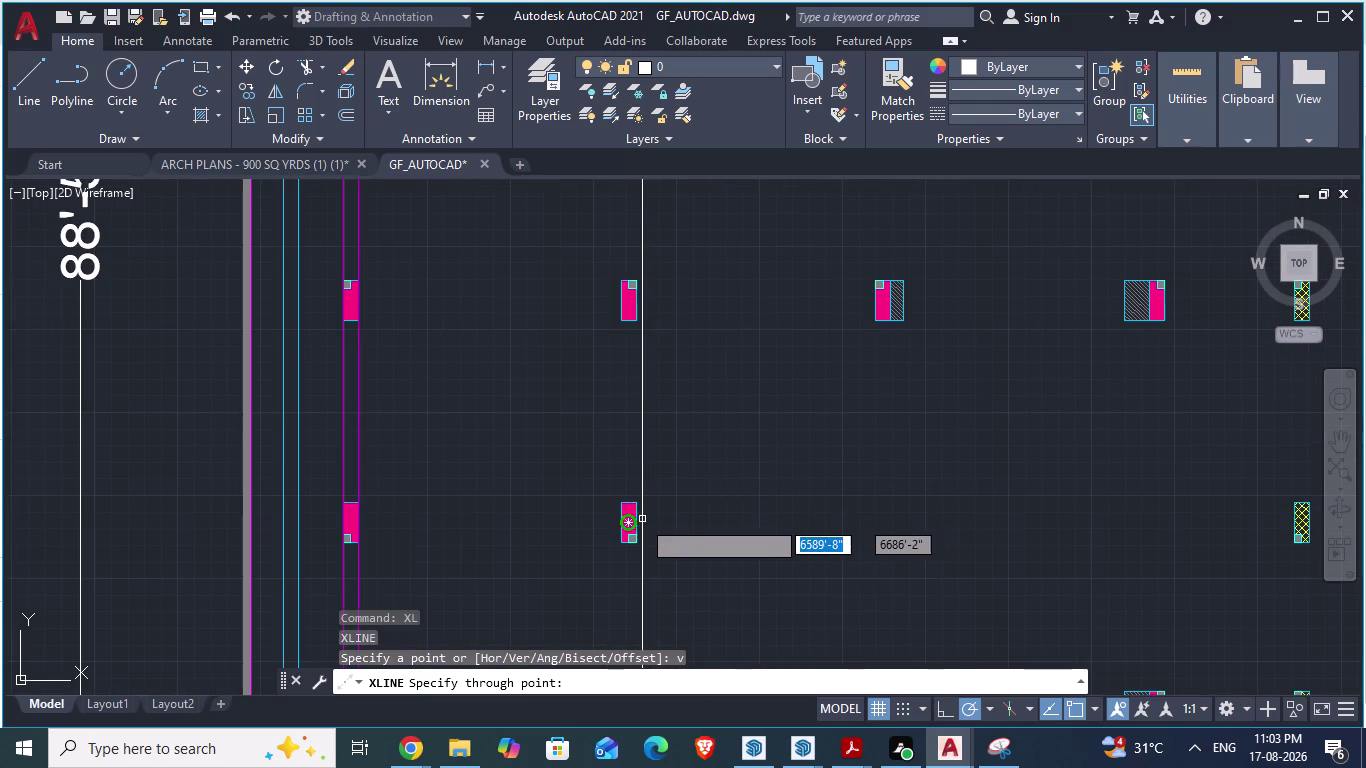
click(636, 517)
scroll(down, 3)
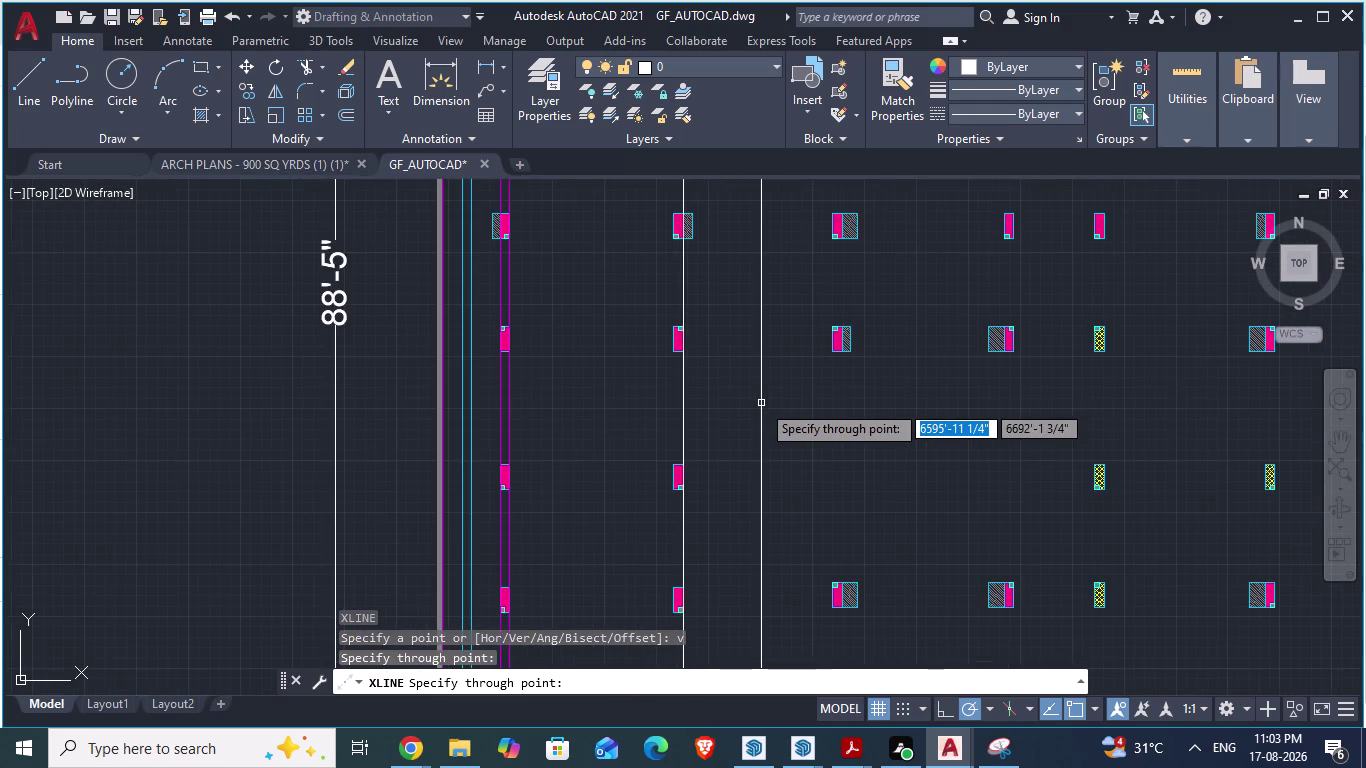
scroll(down, 3)
scroll(down, 3)
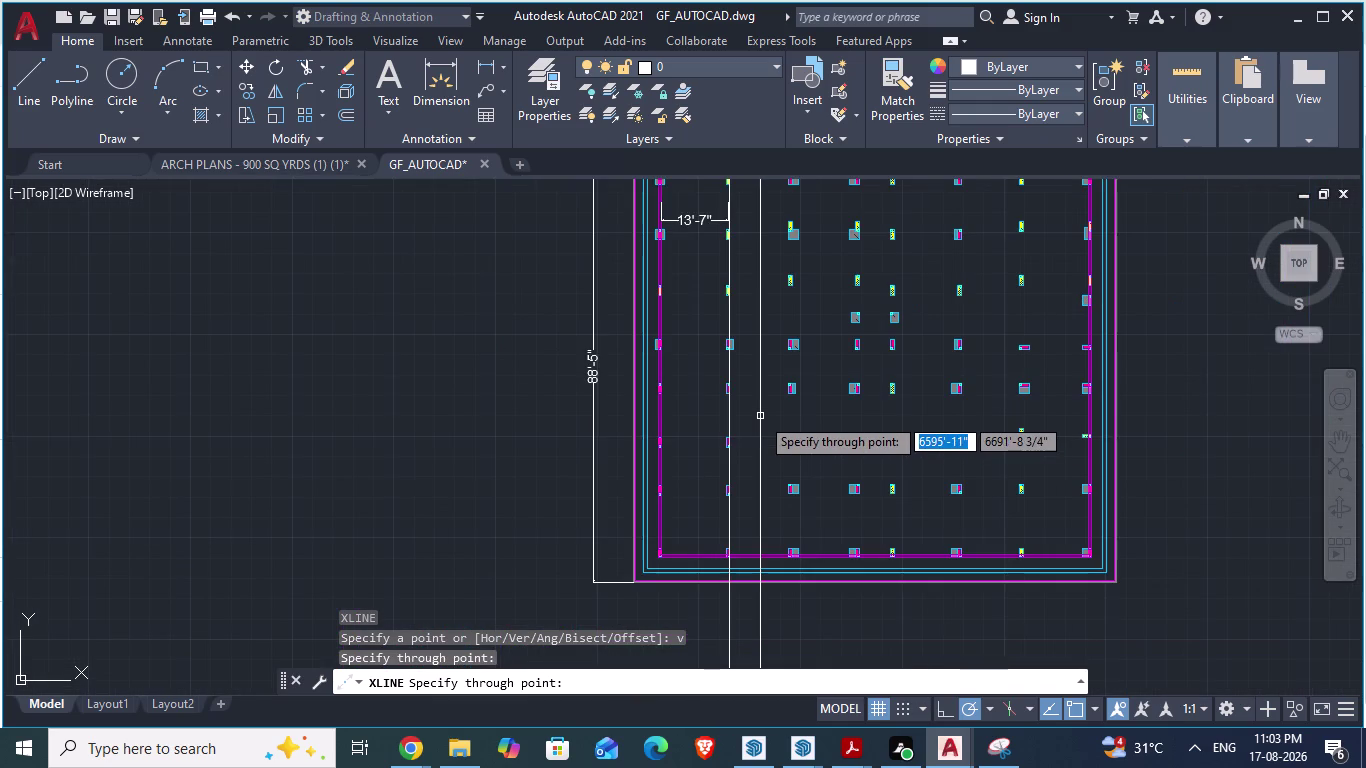
scroll(up, 3)
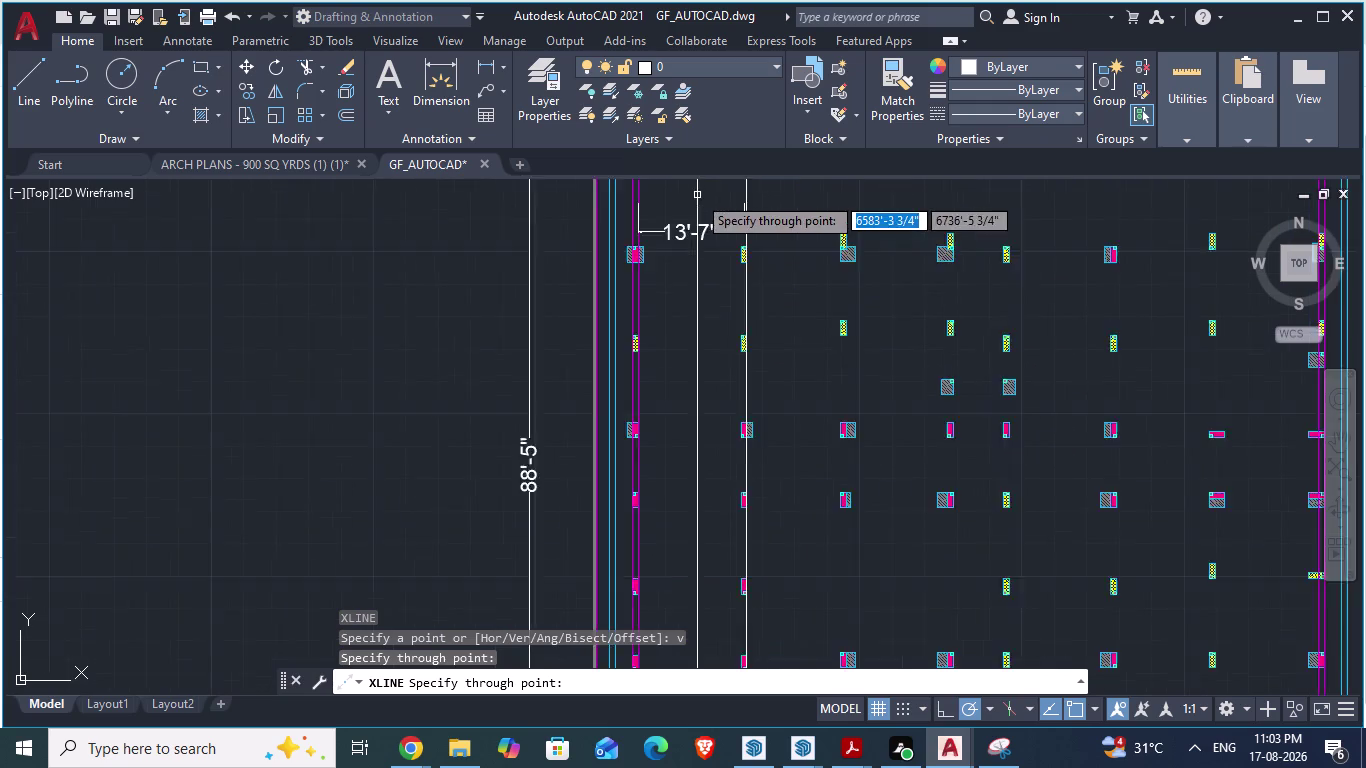
scroll(up, 3)
scroll(up, 3)
scroll(up, 3)
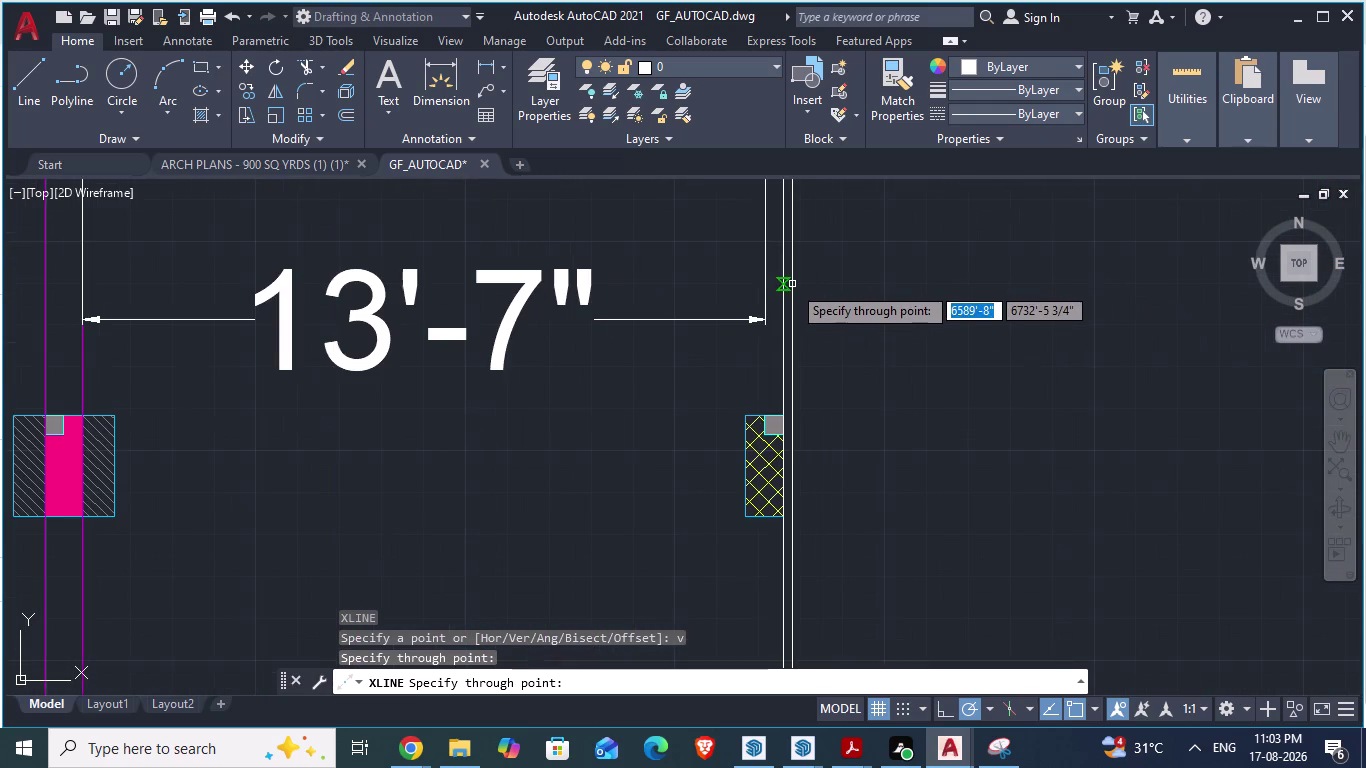
scroll(up, 3)
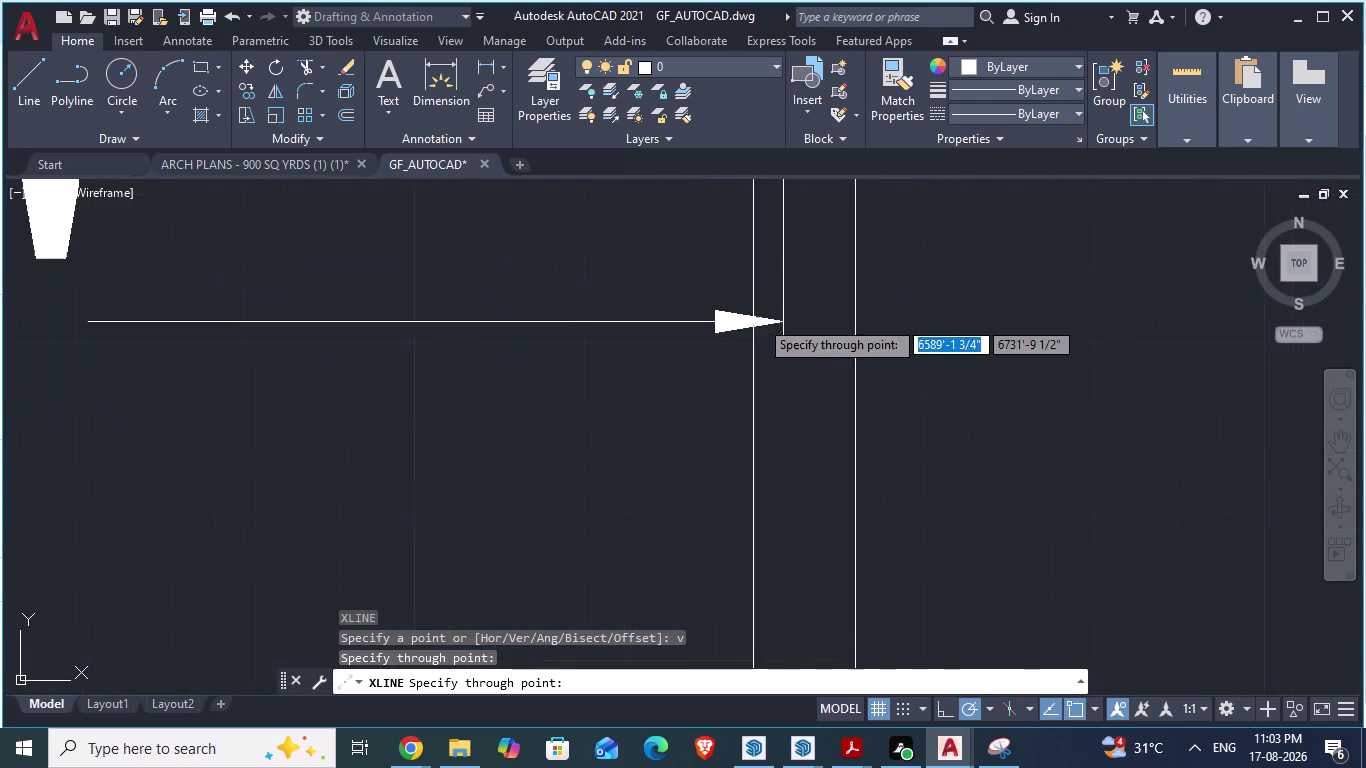
click(779, 327)
Add vertical xlines through four more column edges.
scroll(down, 3)
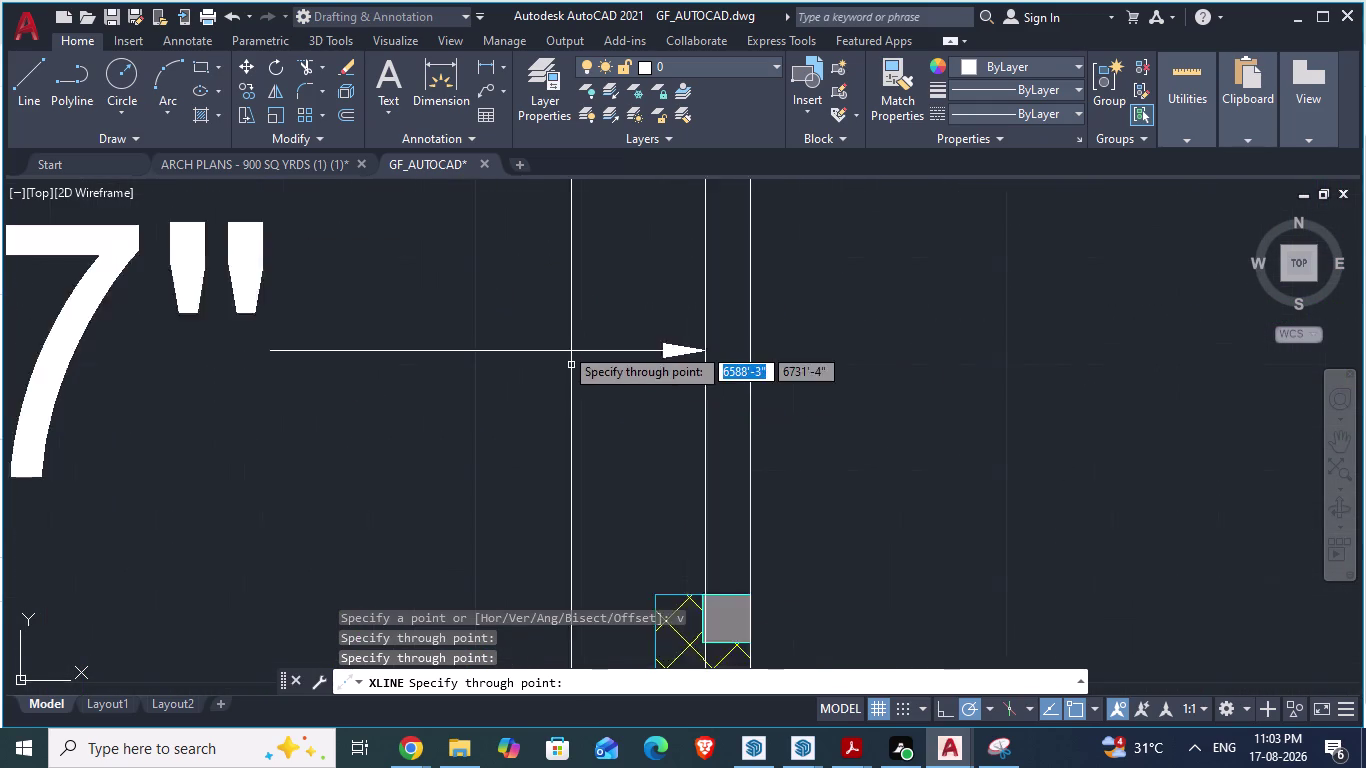
scroll(down, 3)
scroll(down, 3)
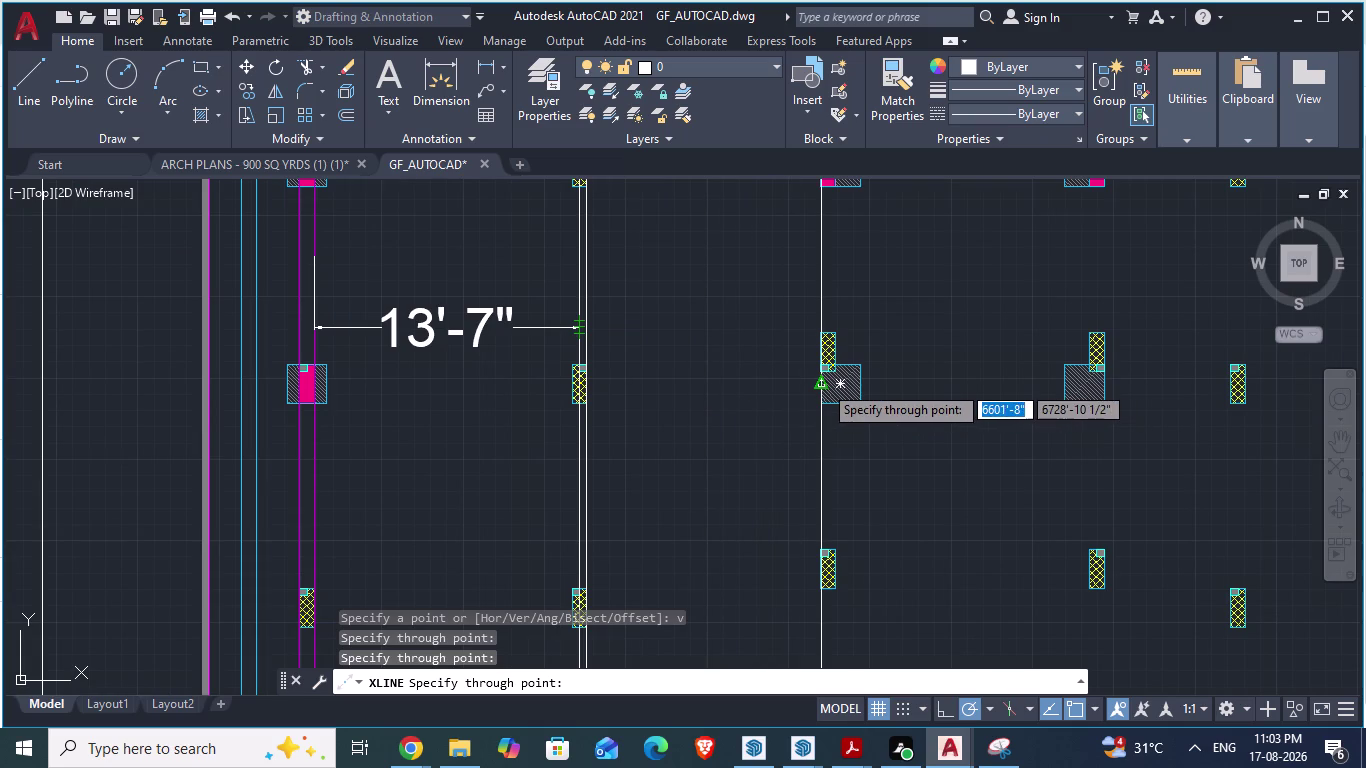
click(823, 384)
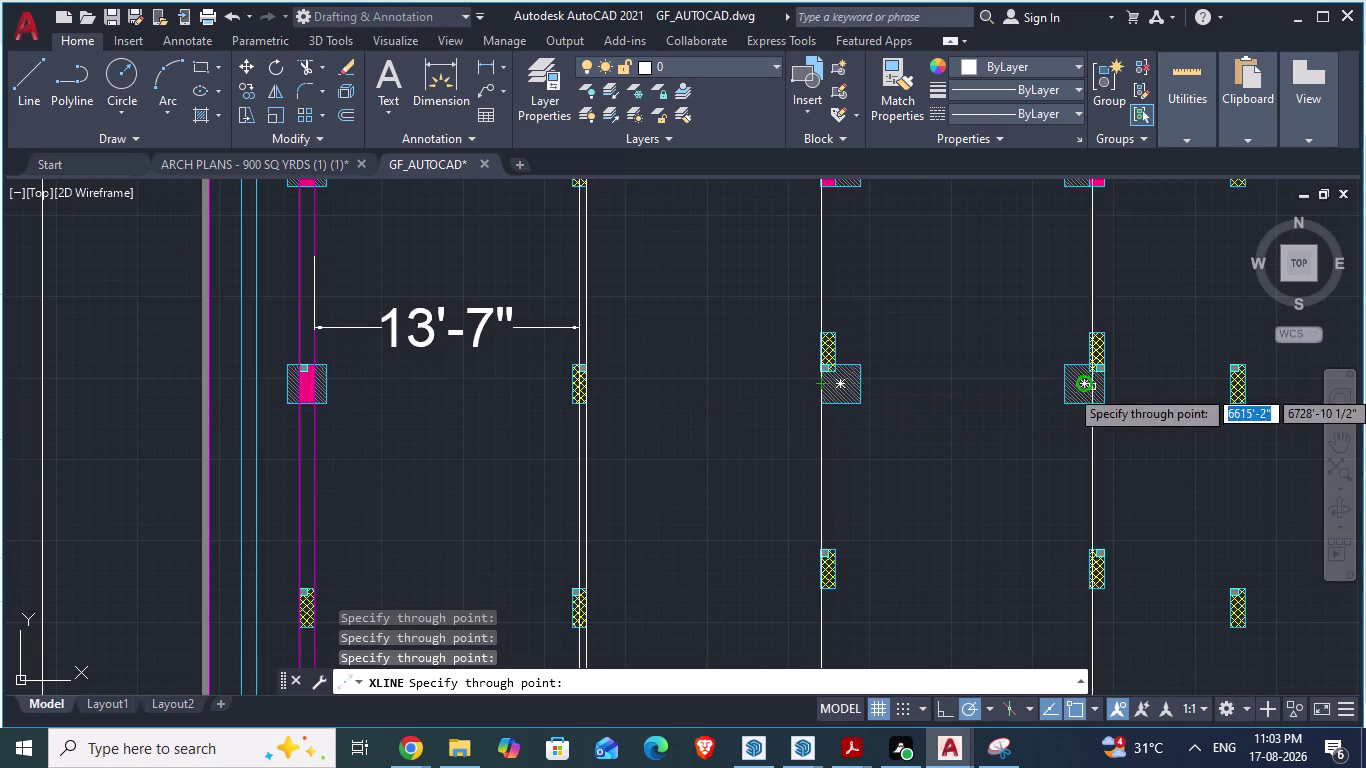
click(1110, 388)
scroll(down, 3)
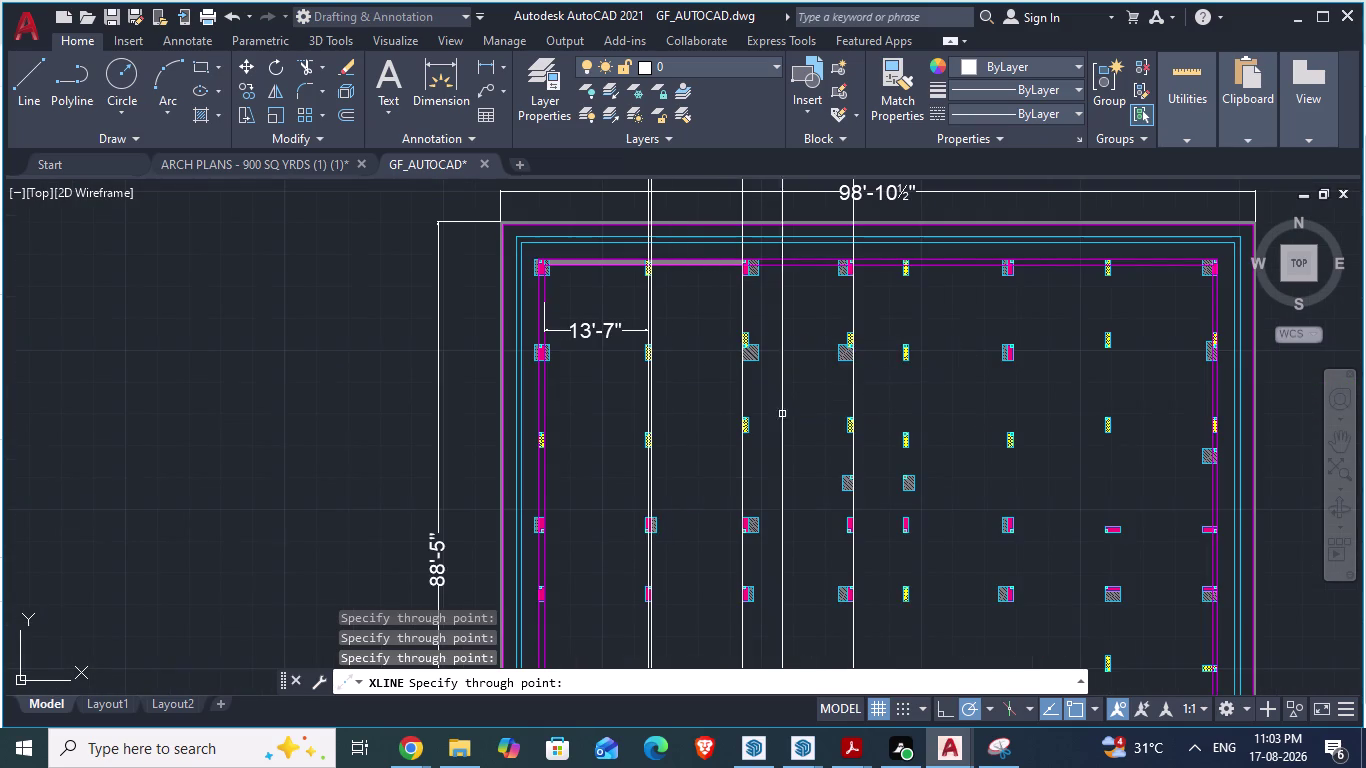
scroll(up, 3)
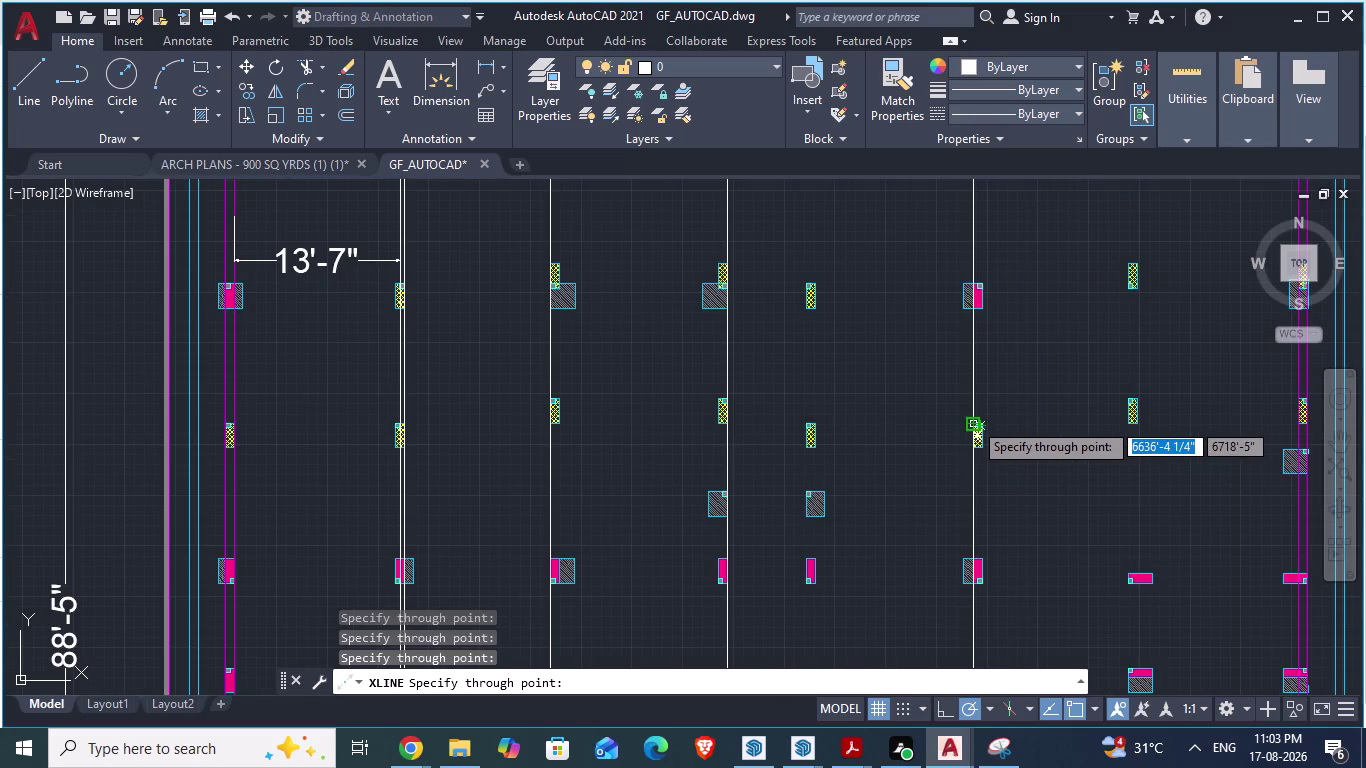
click(972, 421)
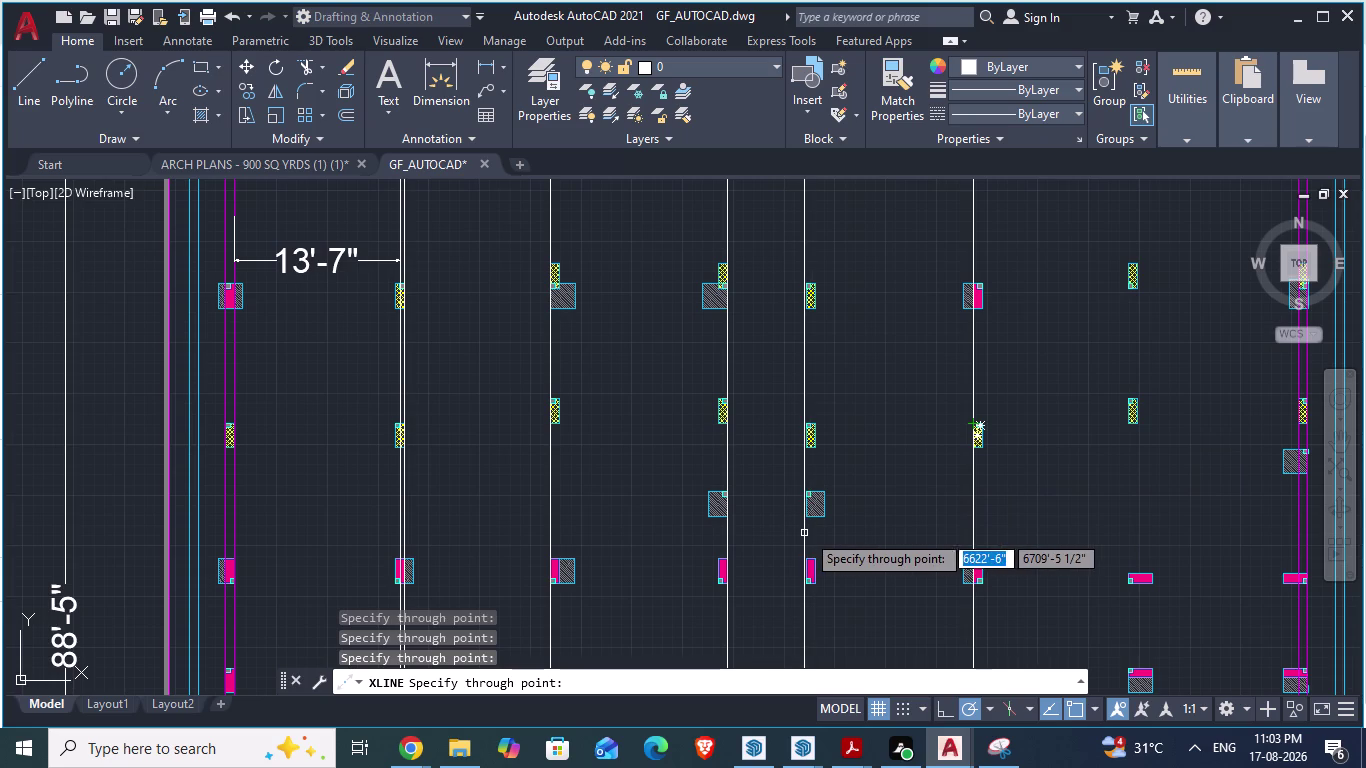
scroll(up, 3)
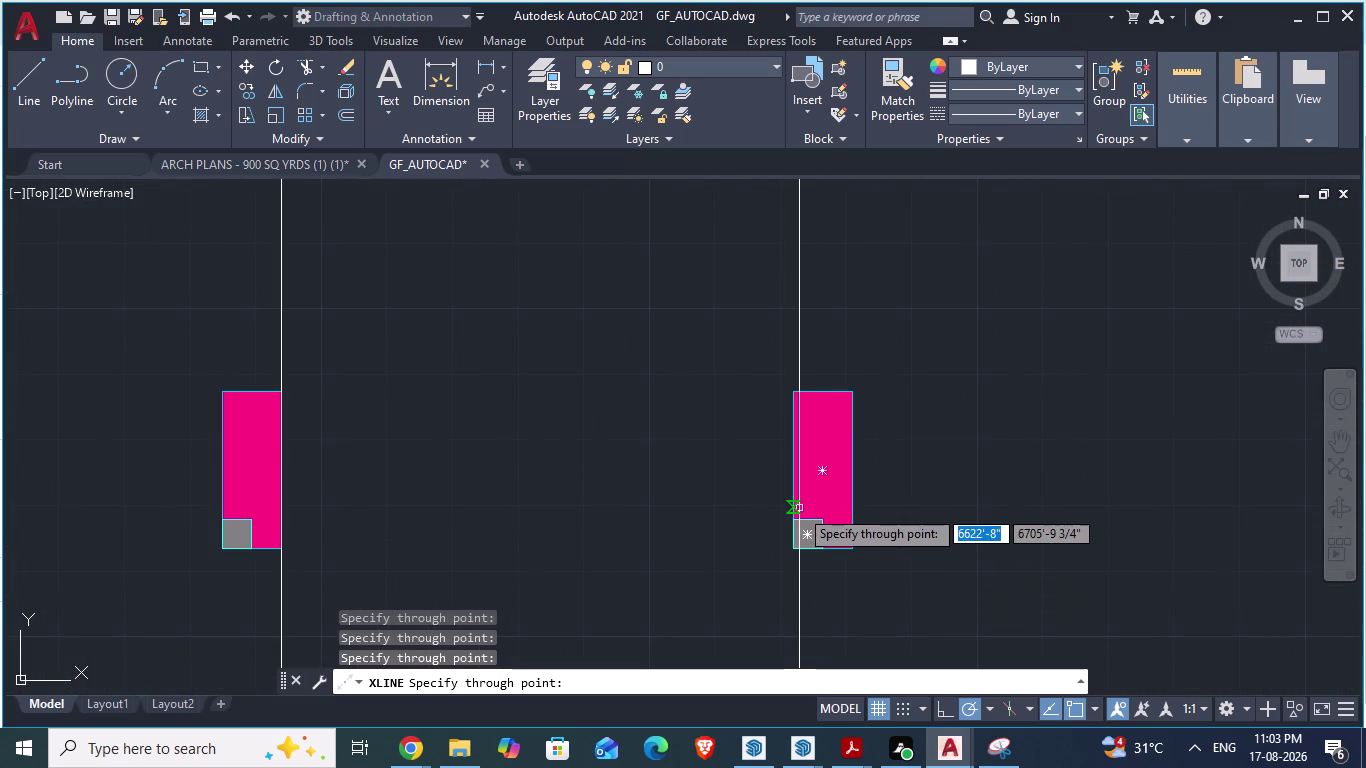
click(792, 503)
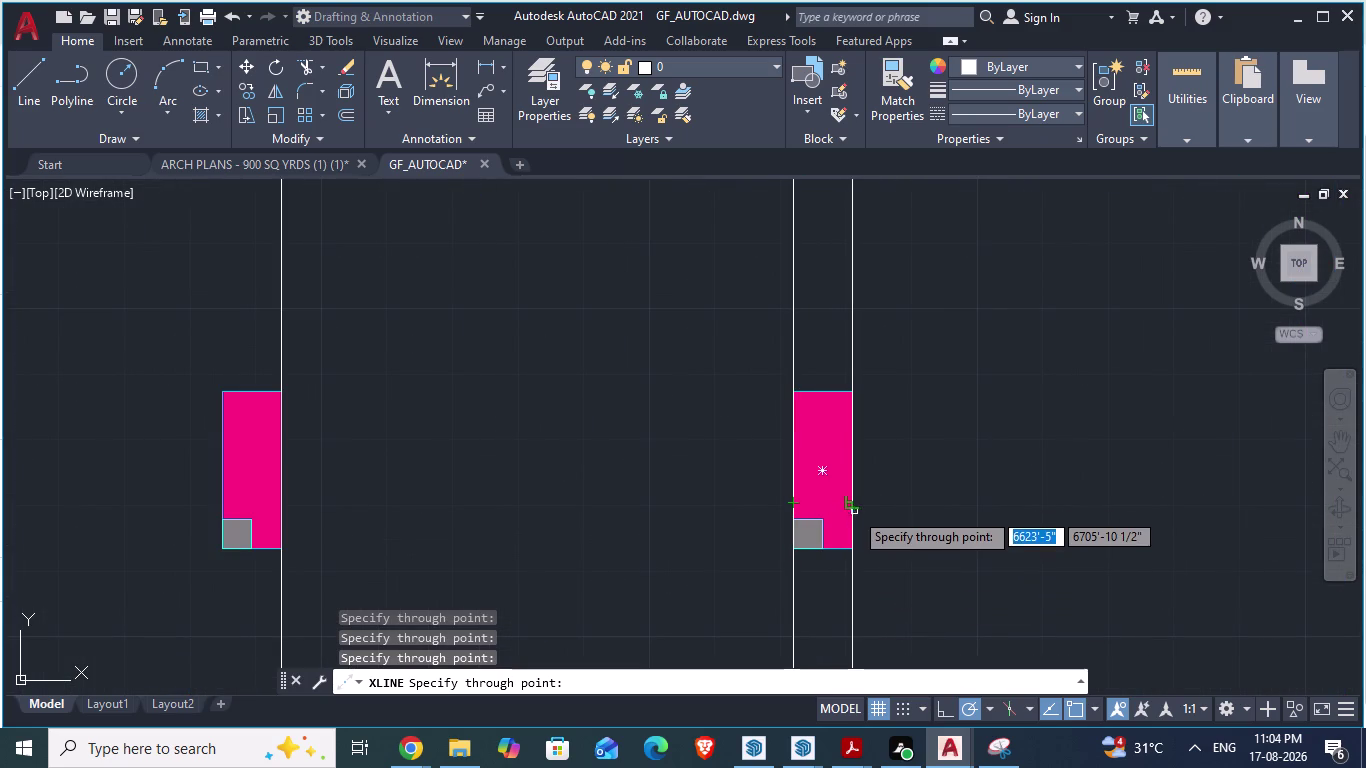
Place vertical construction lines through the left column, the column edges and a column corner.
click(852, 510)
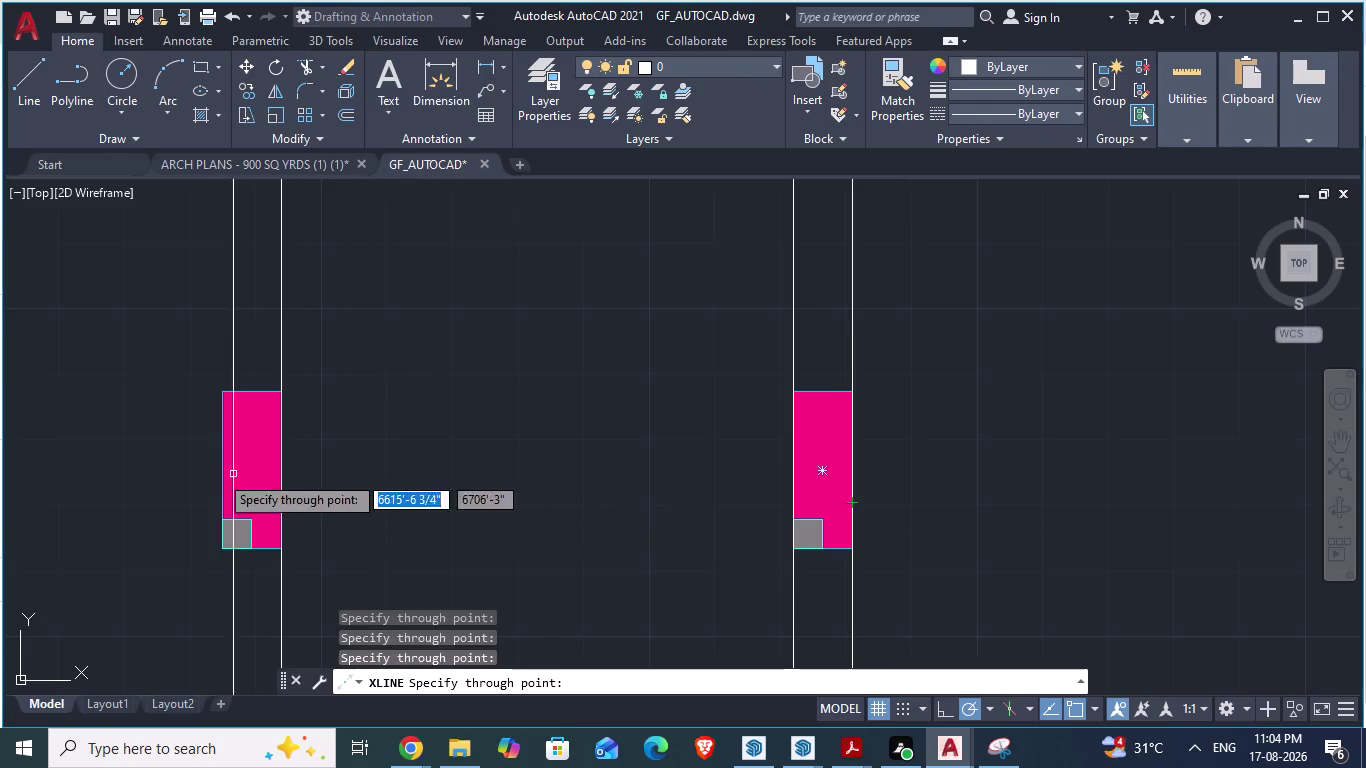
click(218, 477)
scroll(down, 3)
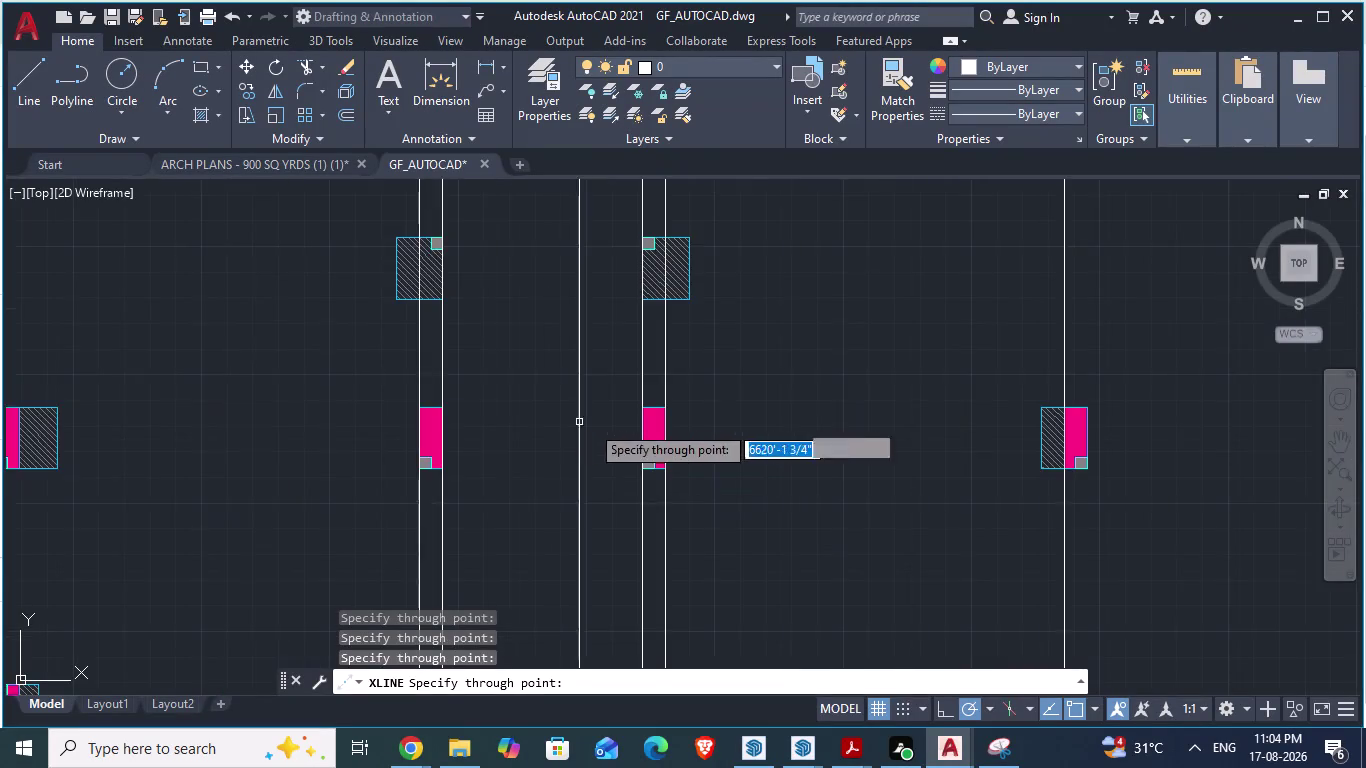
scroll(down, 3)
scroll(up, 3)
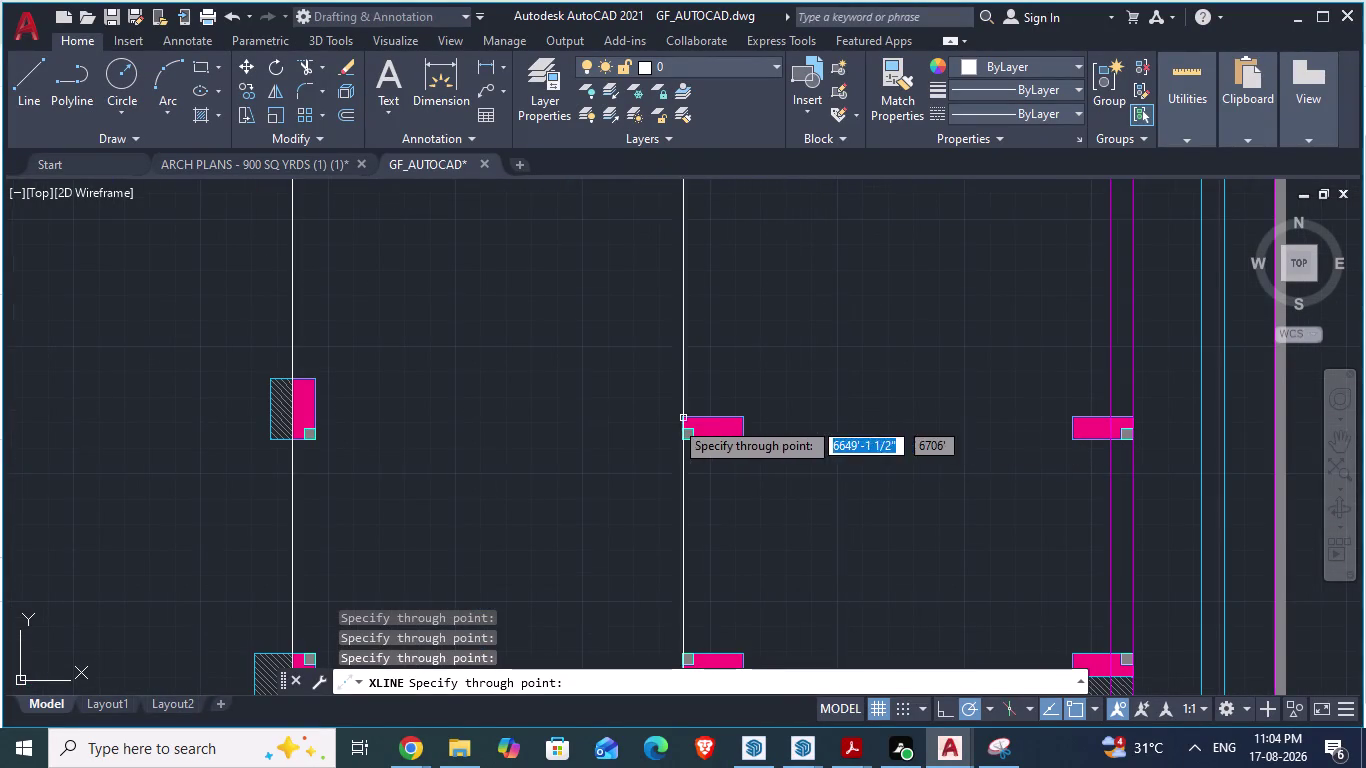
click(677, 427)
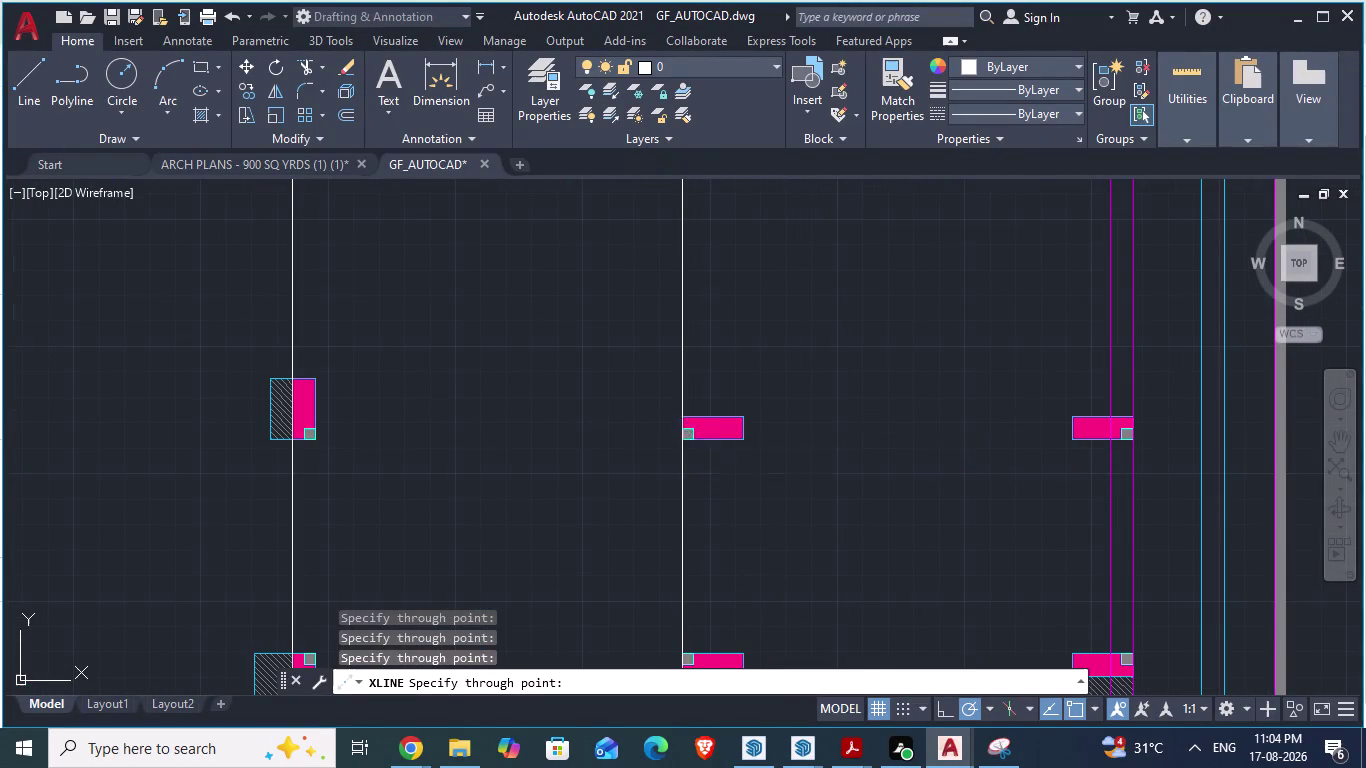
click(743, 432)
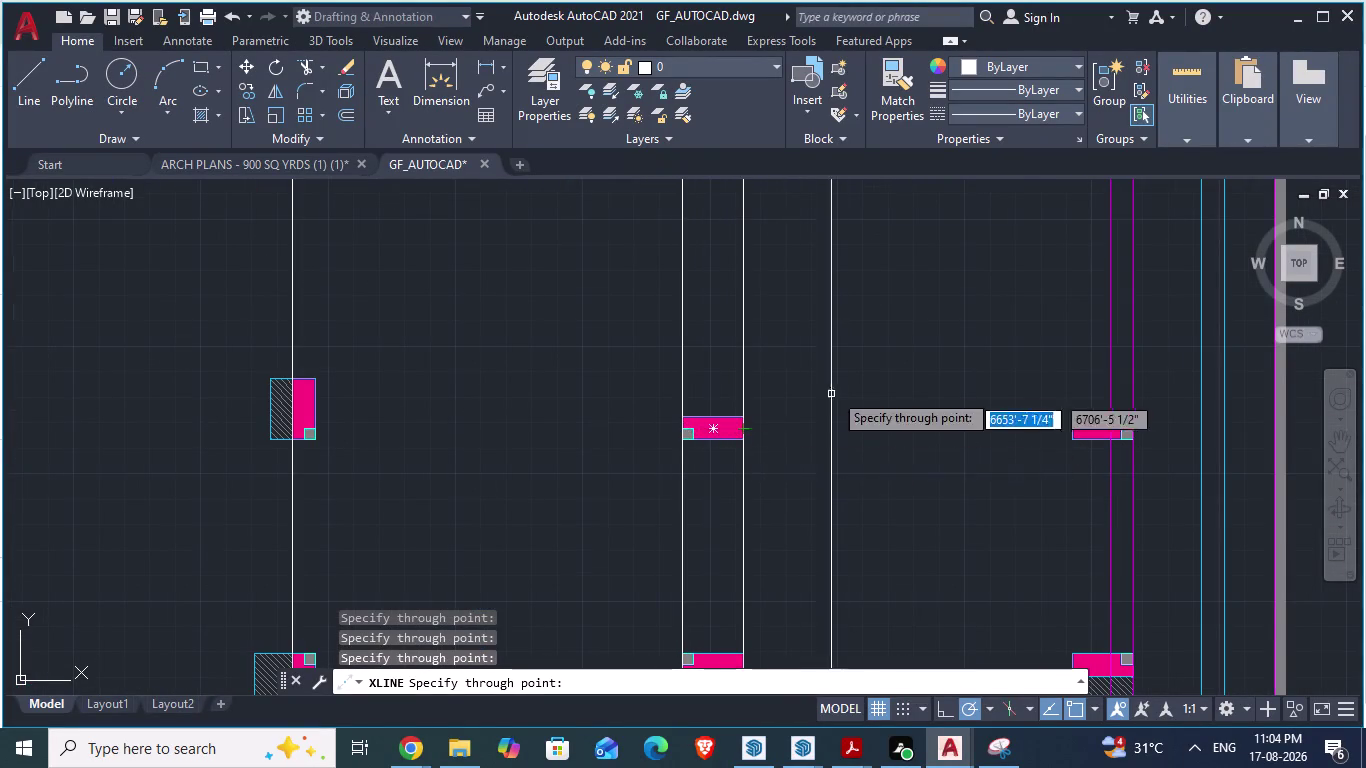
scroll(down, 3)
scroll(up, 3)
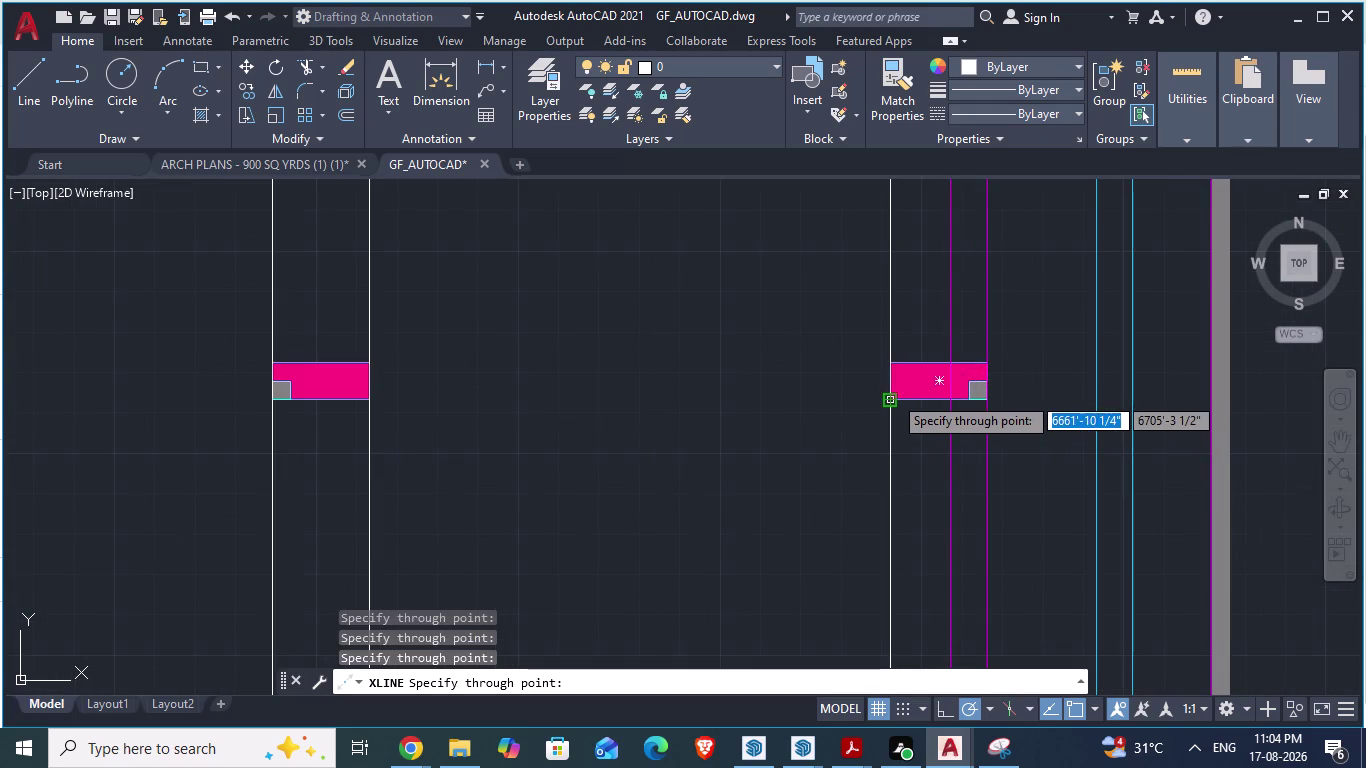
click(893, 395)
scroll(down, 3)
scroll(down, 3)
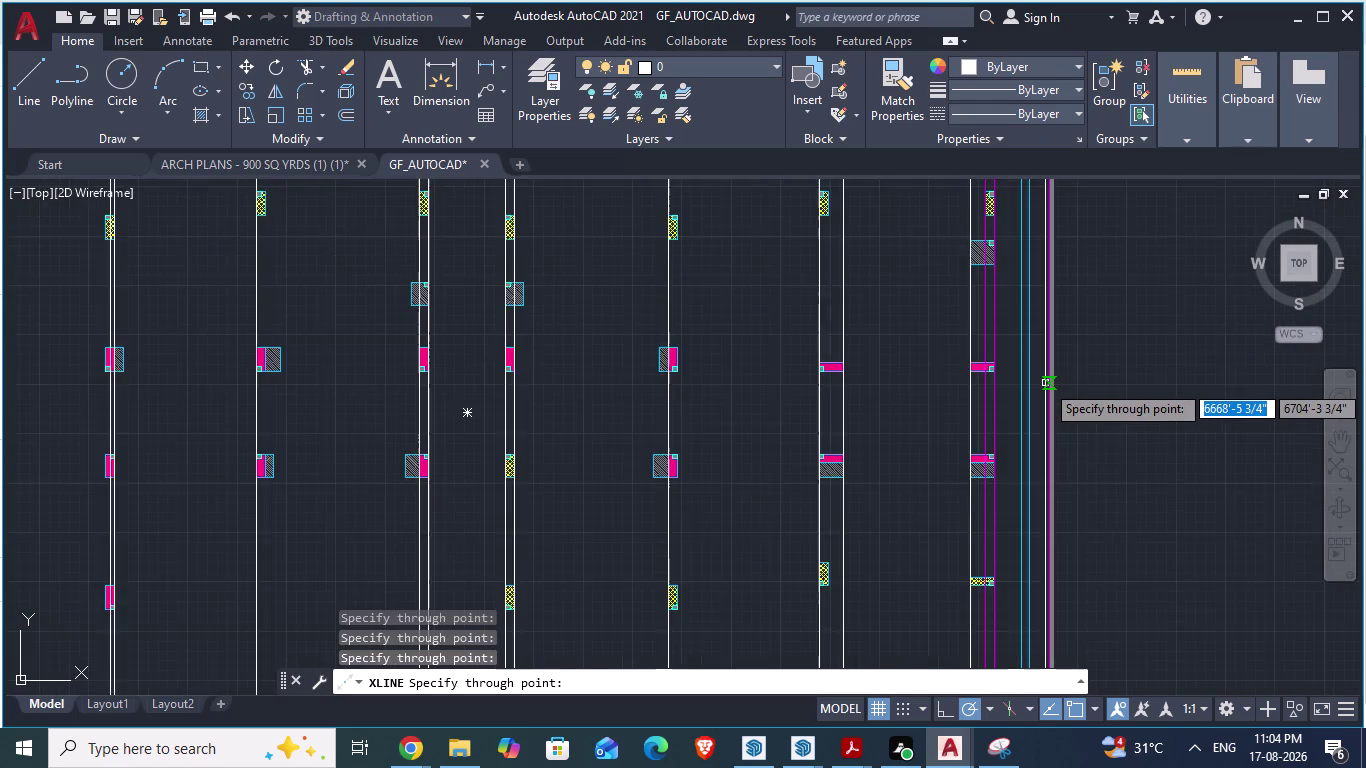
scroll(down, 3)
scroll(down, 3)
scroll(up, 3)
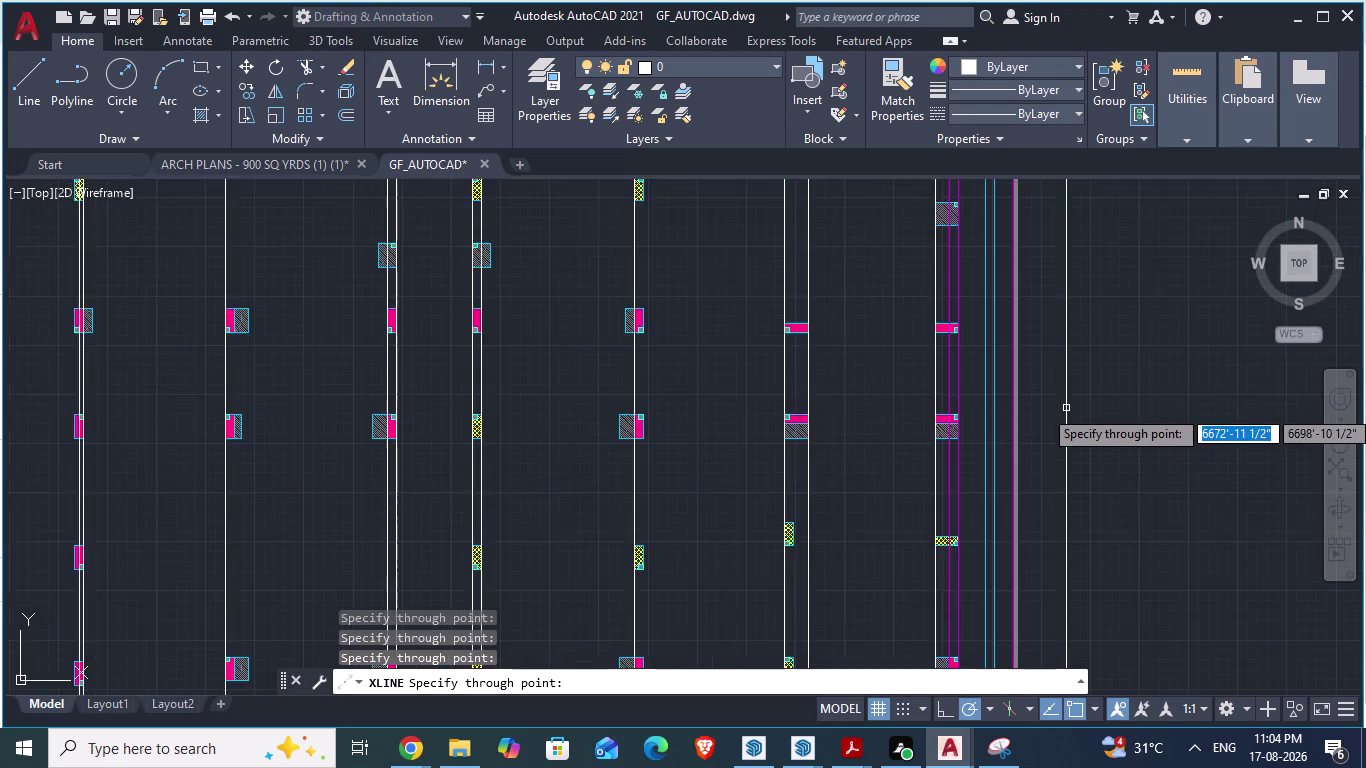
scroll(up, 3)
scroll(down, 3)
scroll(down, 3)
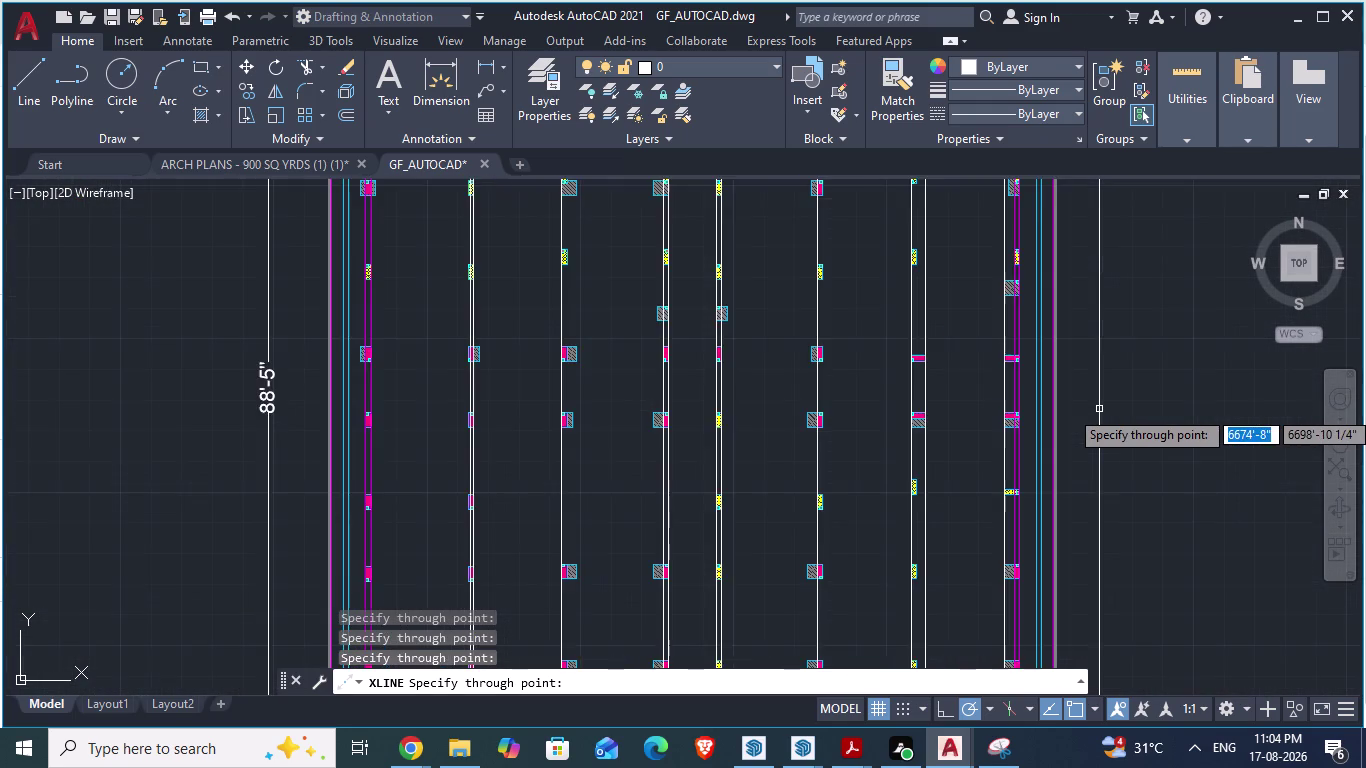
scroll(down, 3)
scroll(up, 3)
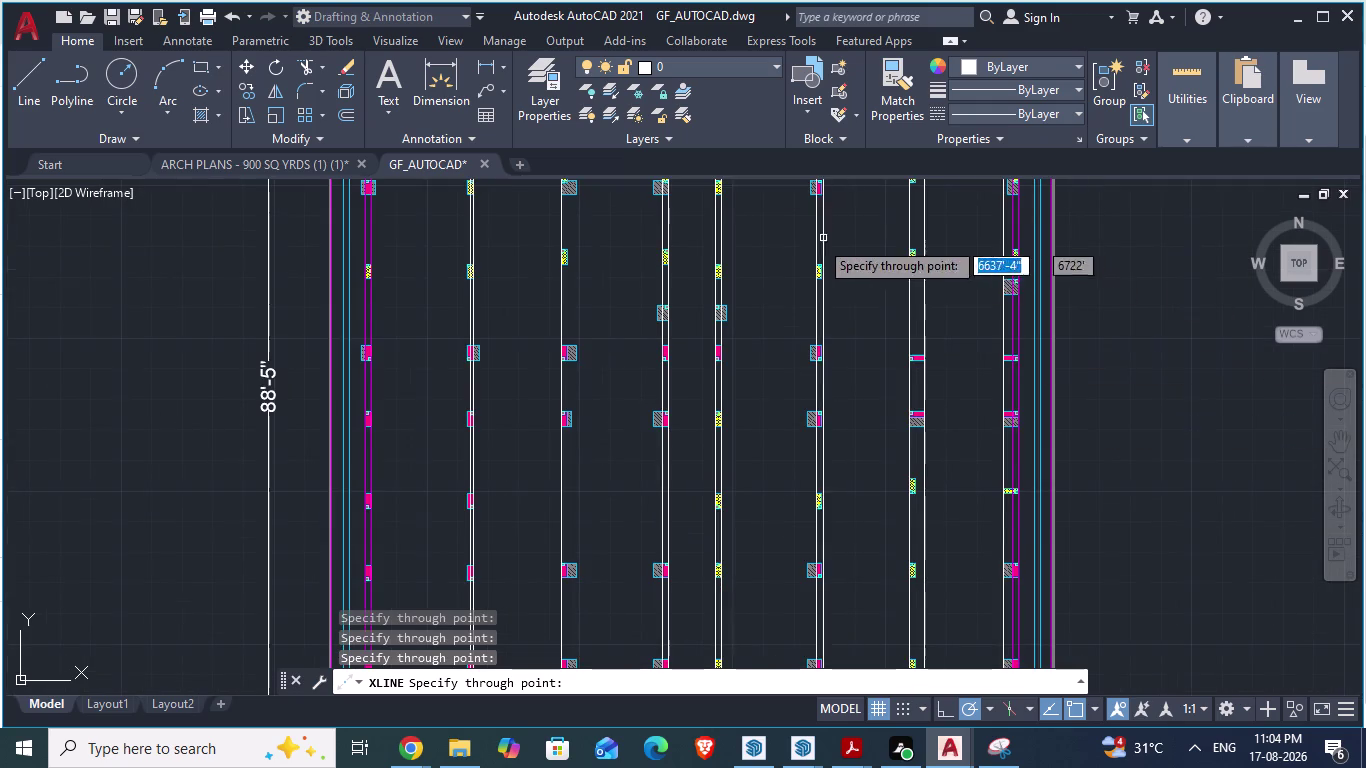
scroll(up, 3)
scroll(down, 3)
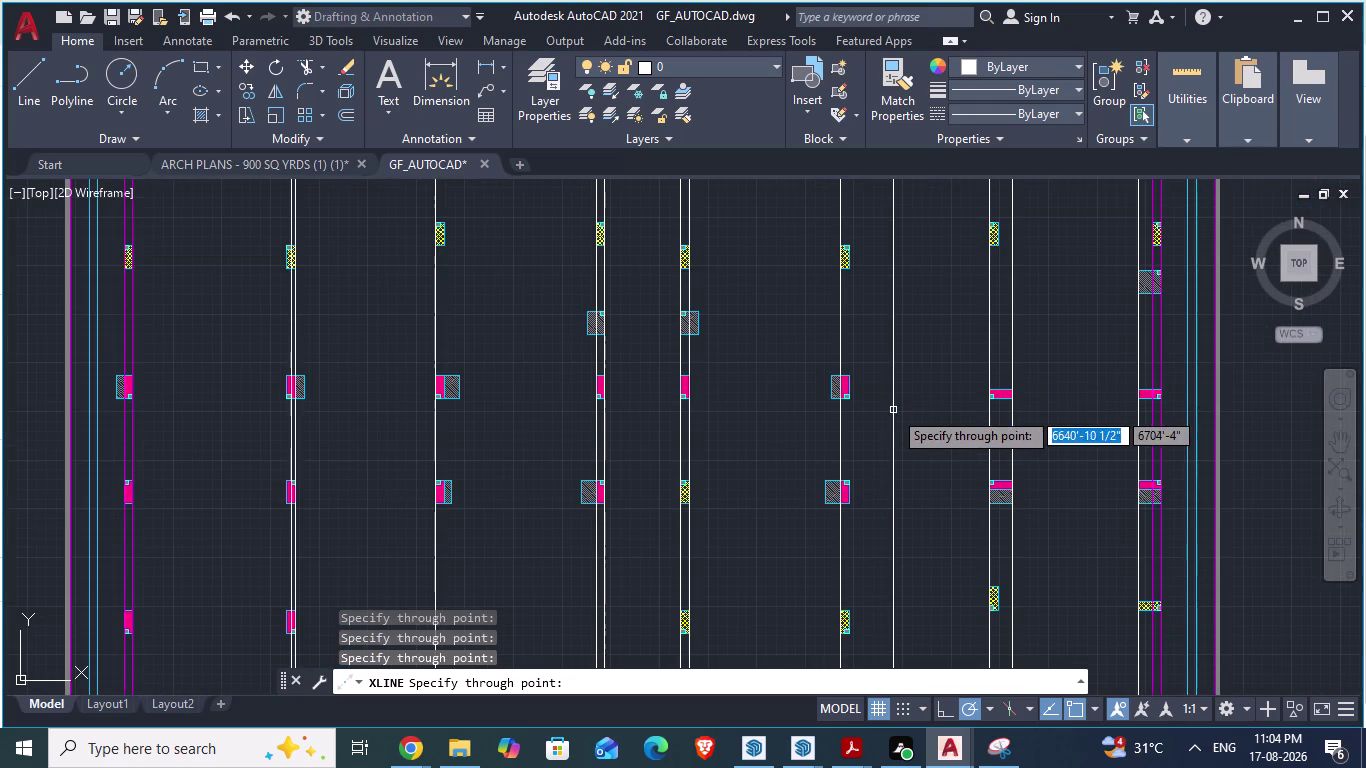
Add lines between columns and along the hatched column's edge, end XLINE, and go to ARCH PLANS.
click(855, 397)
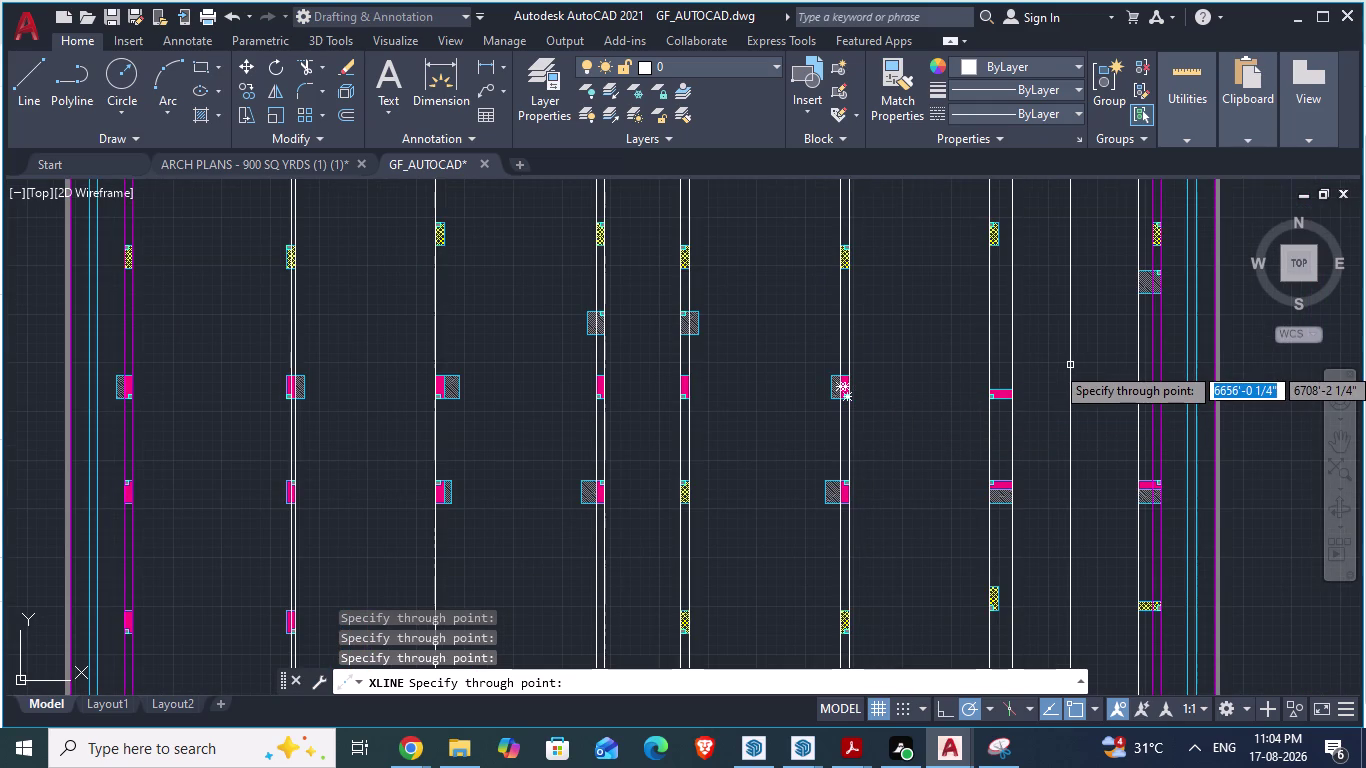
scroll(up, 3)
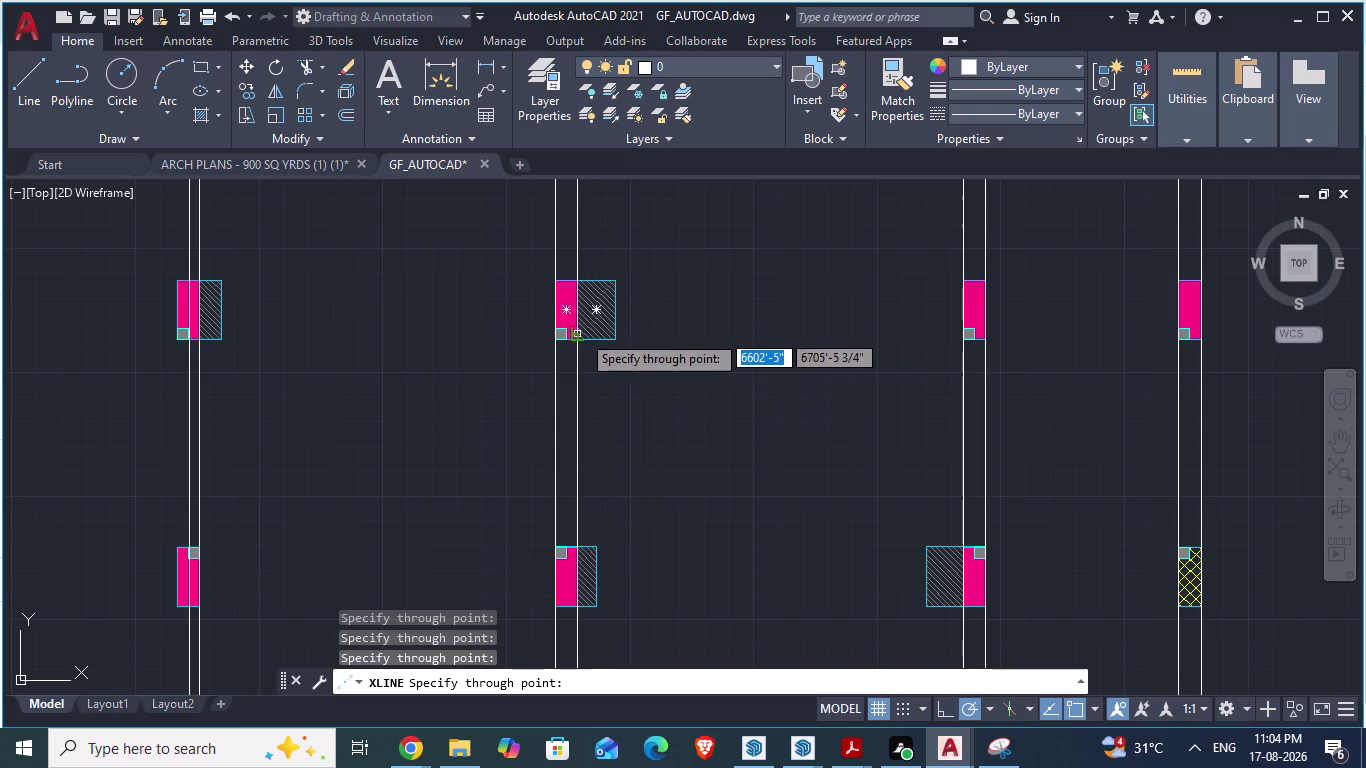
scroll(up, 3)
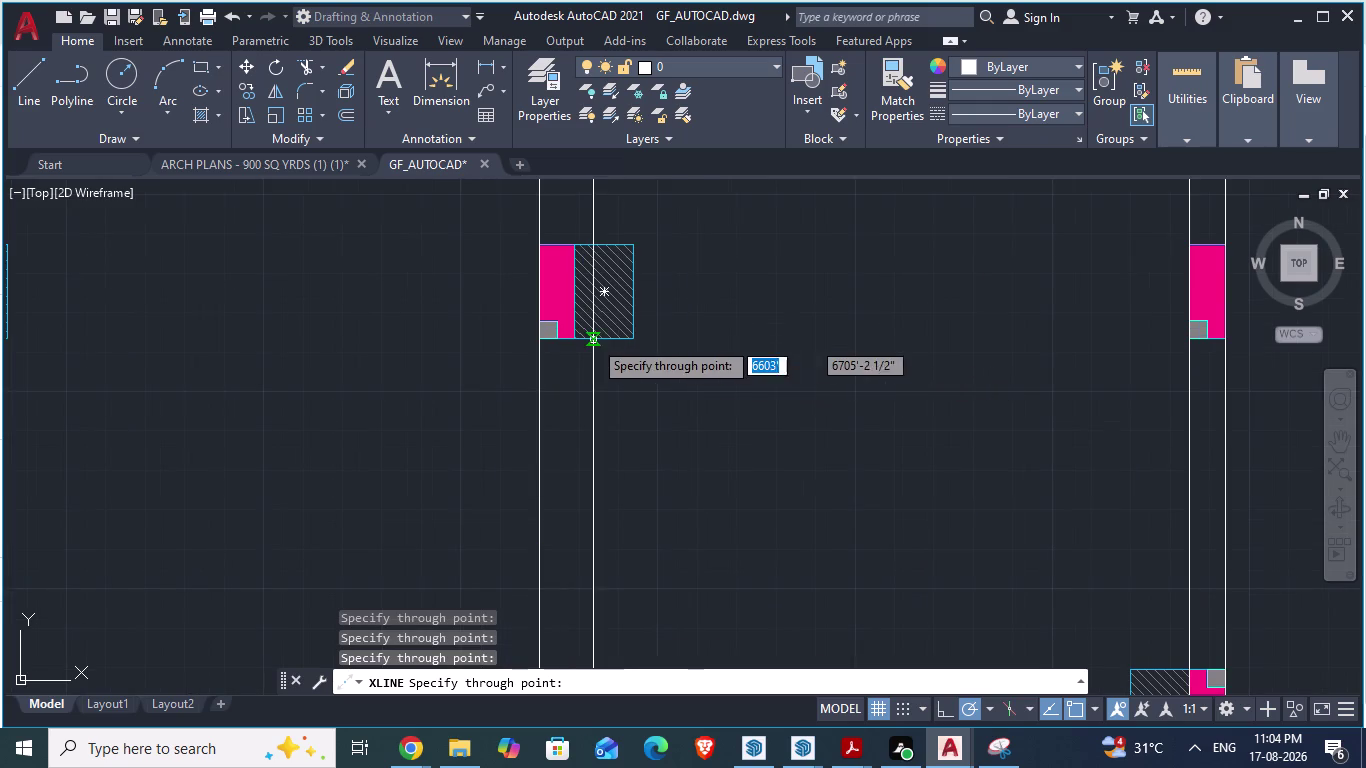
click(577, 336)
scroll(down, 3)
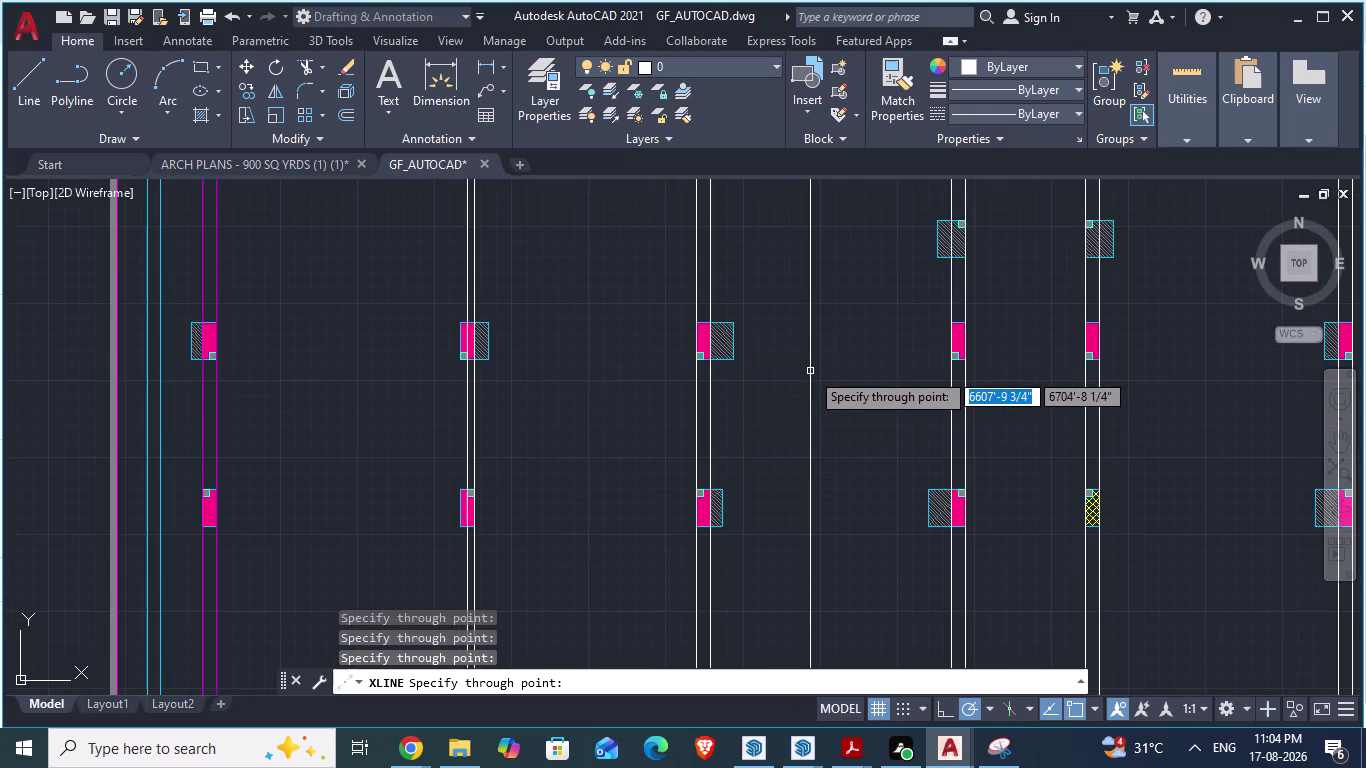
scroll(up, 3)
scroll(down, 3)
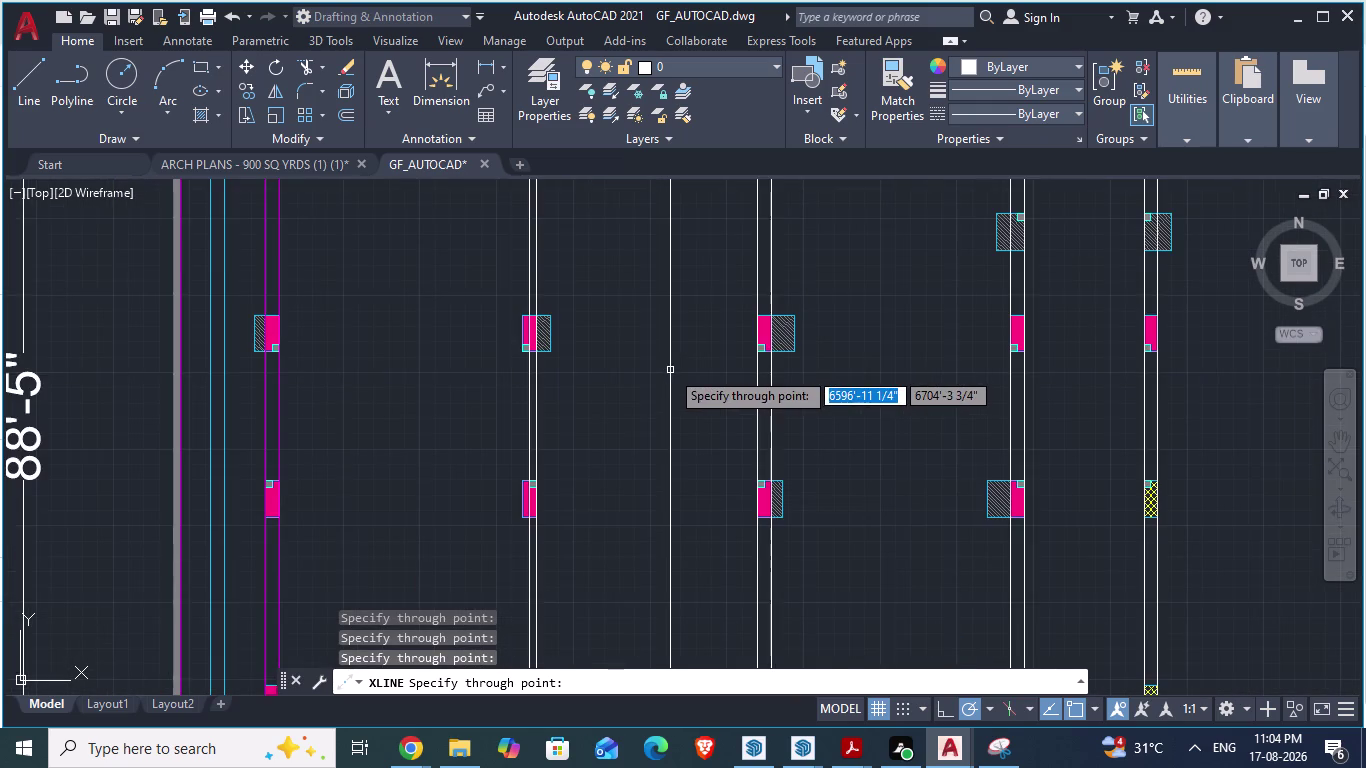
scroll(down, 3)
scroll(down, 3)
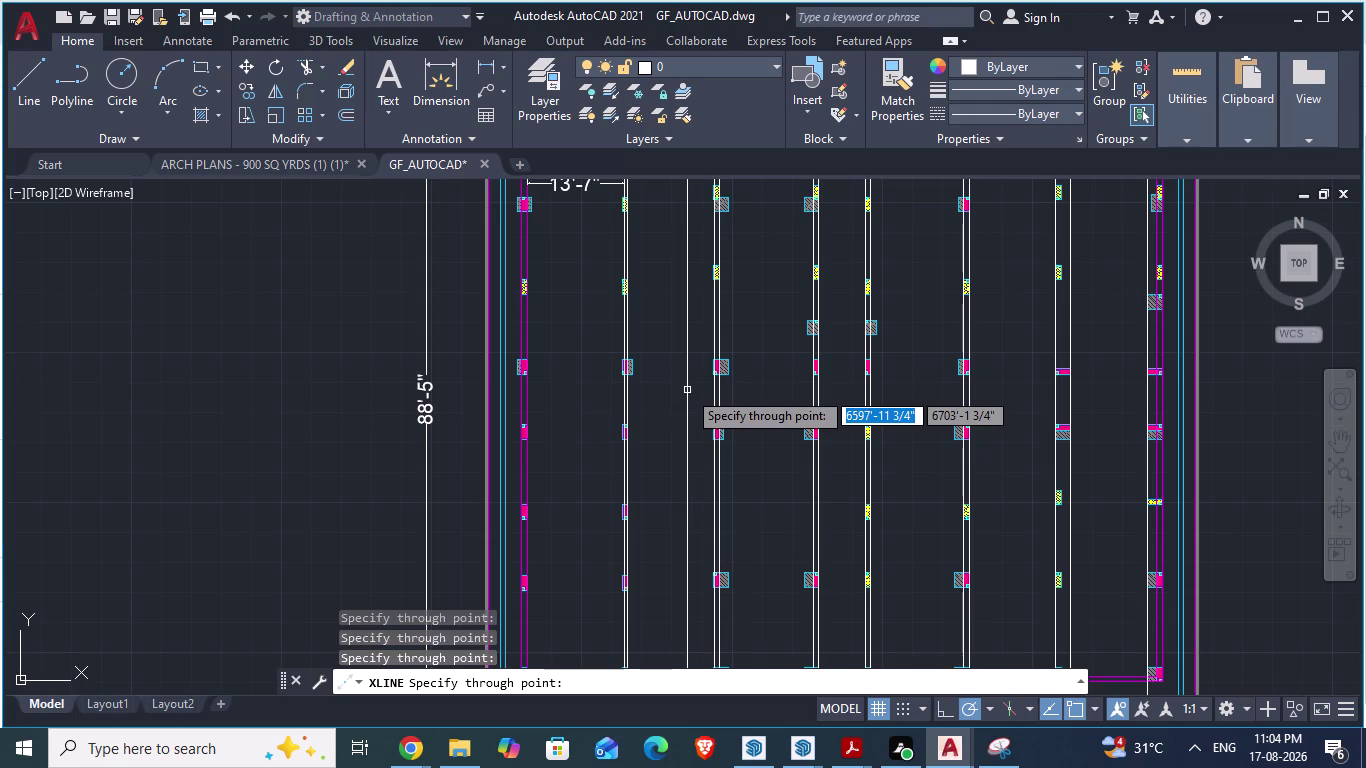
key(space)
scroll(down, 3)
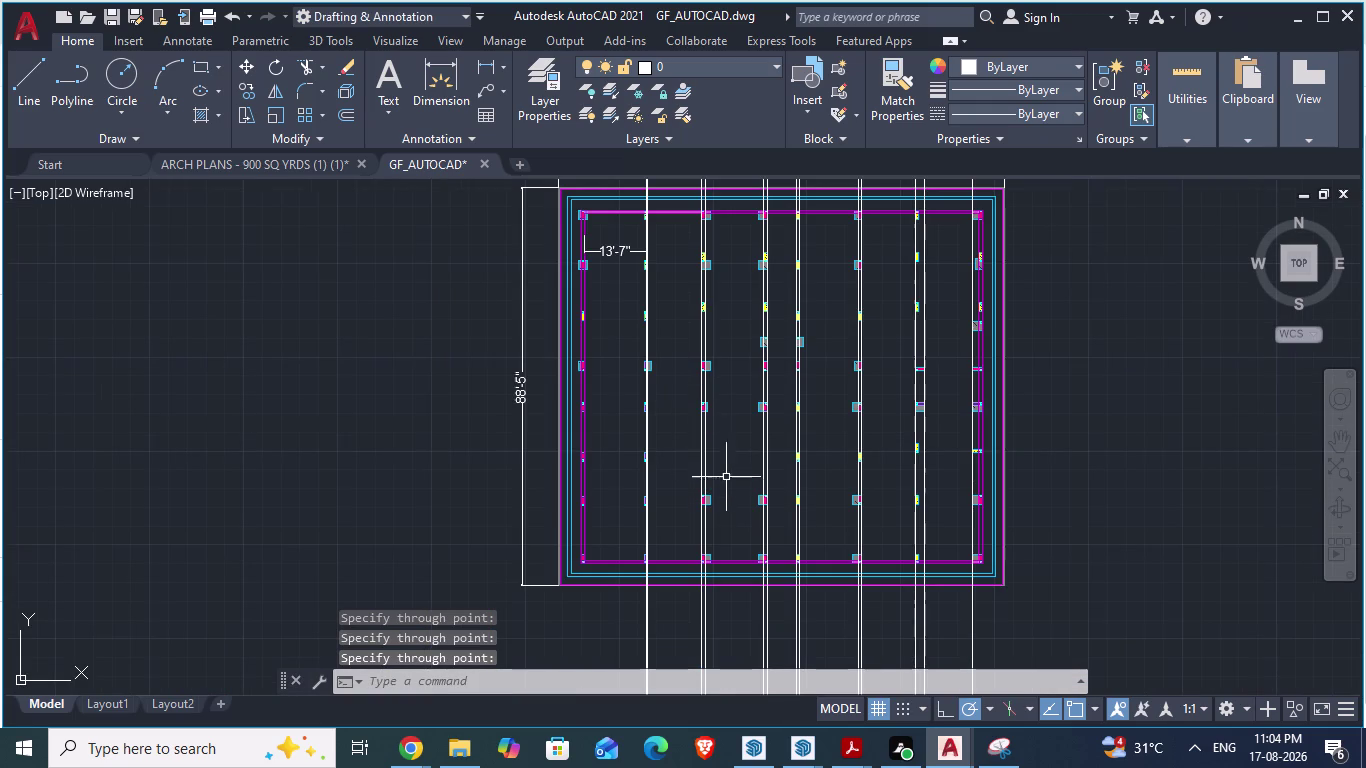
click(312, 164)
Zoom around the ARCH PLANS - 900 SQ YRDS drawing to inspect the staircase, entry and bedroom walls.
click(311, 165)
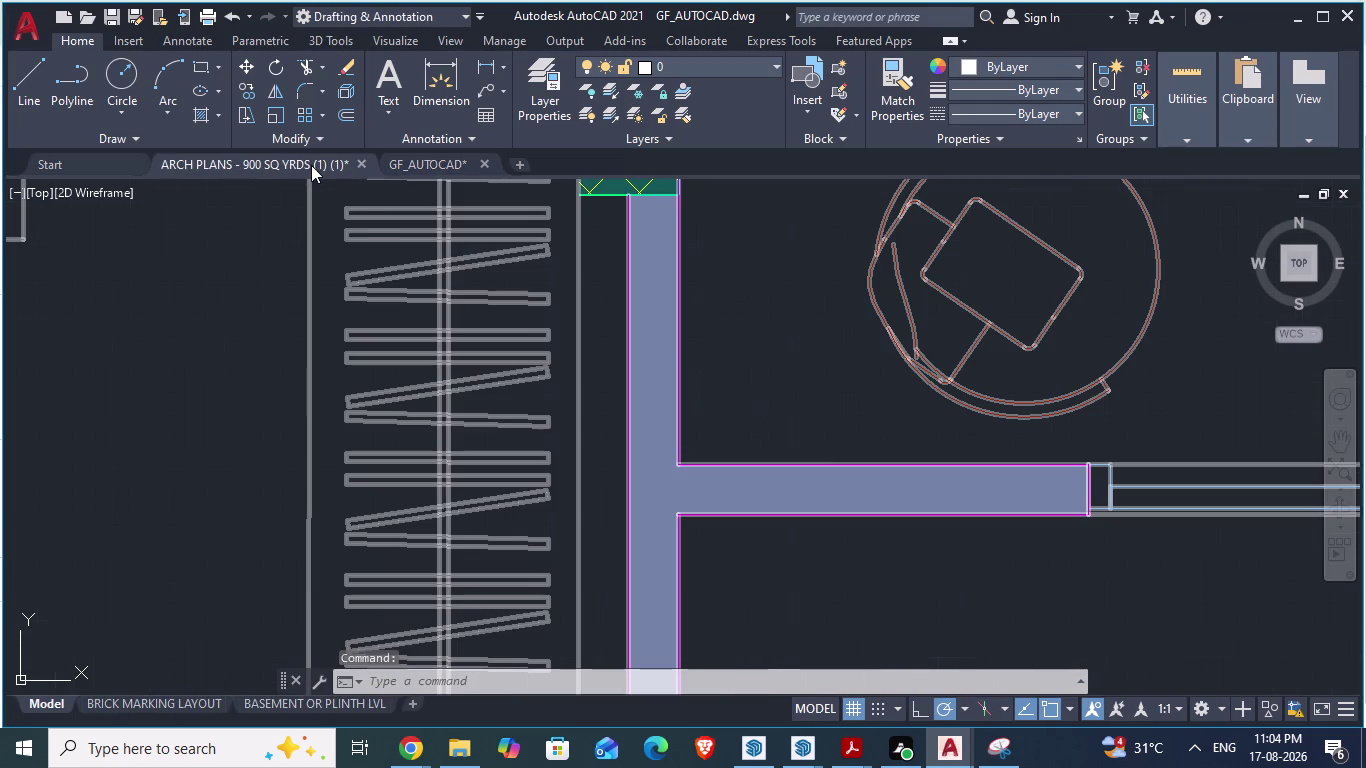
scroll(down, 3)
scroll(down, 3)
scroll(down, 3)
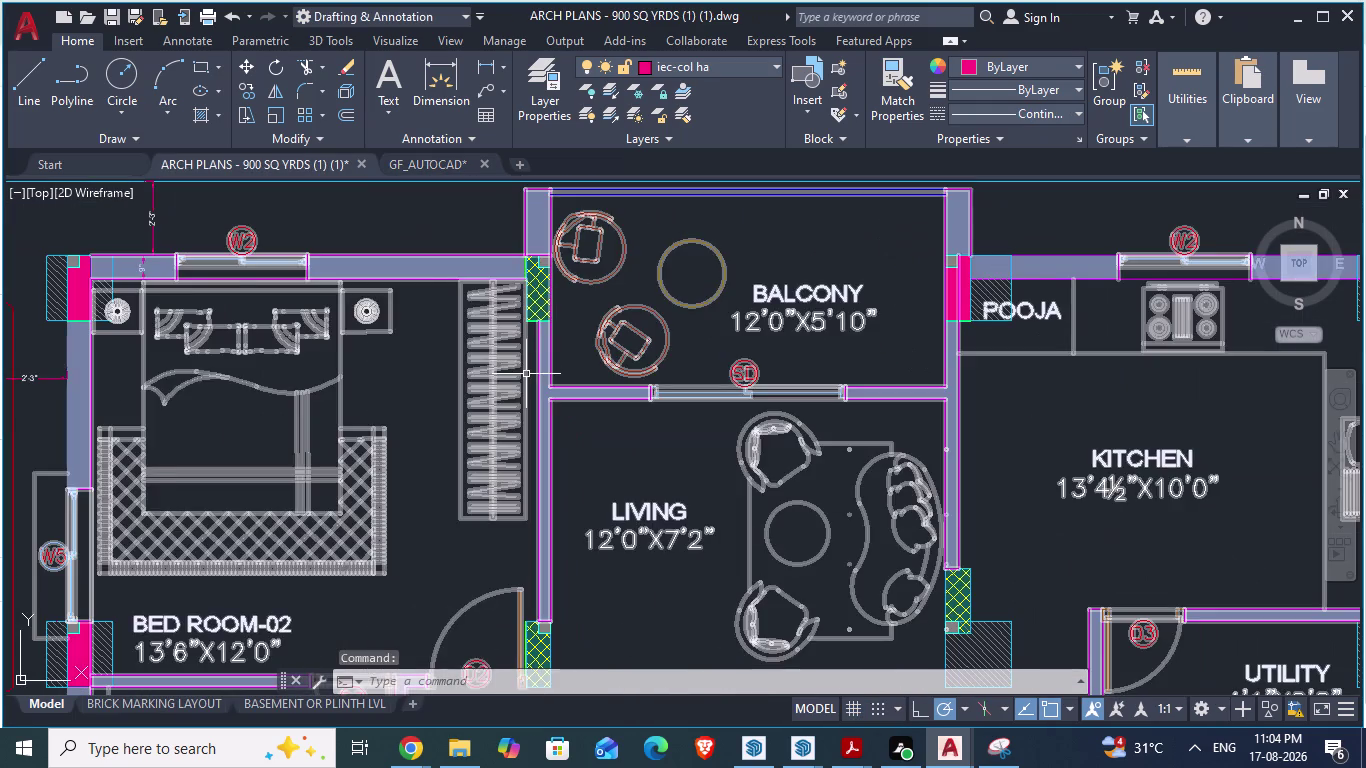
scroll(down, 3)
scroll(up, 3)
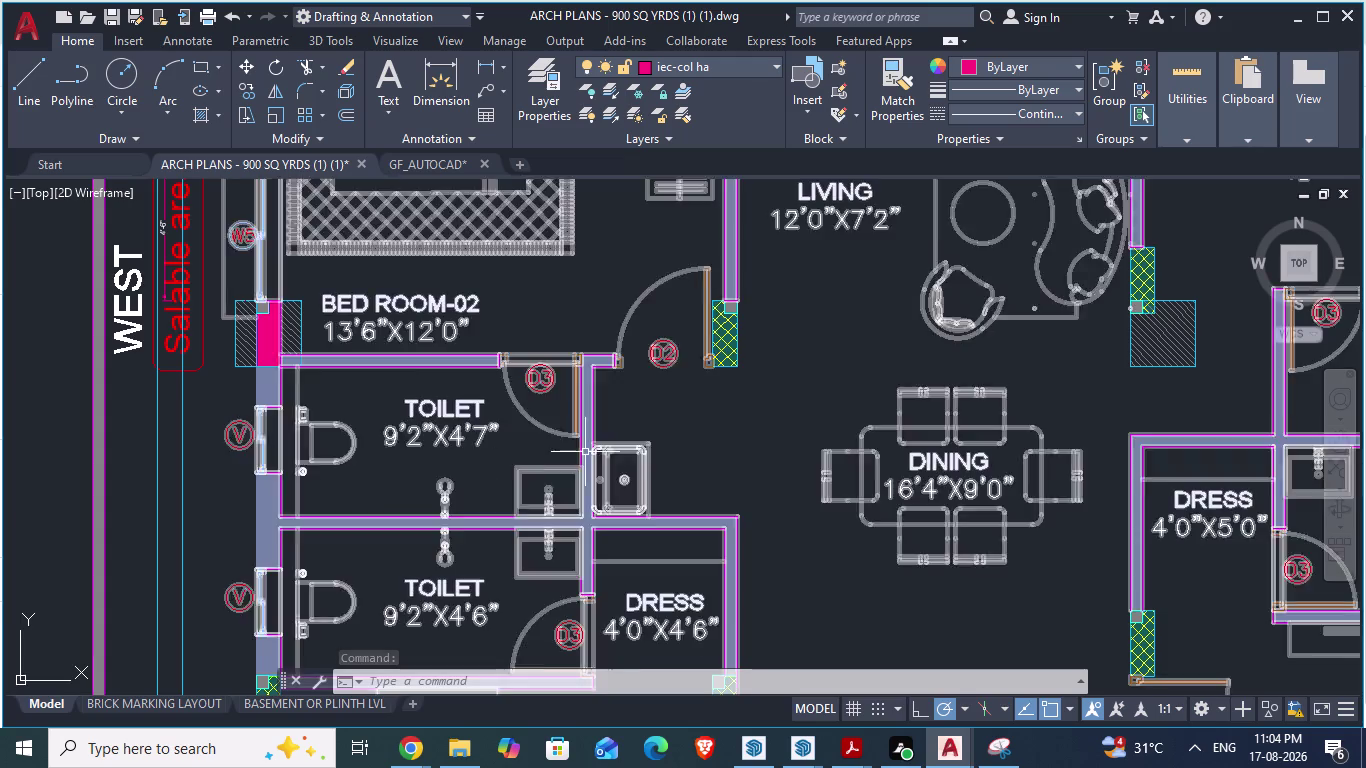
scroll(down, 3)
scroll(down, 3)
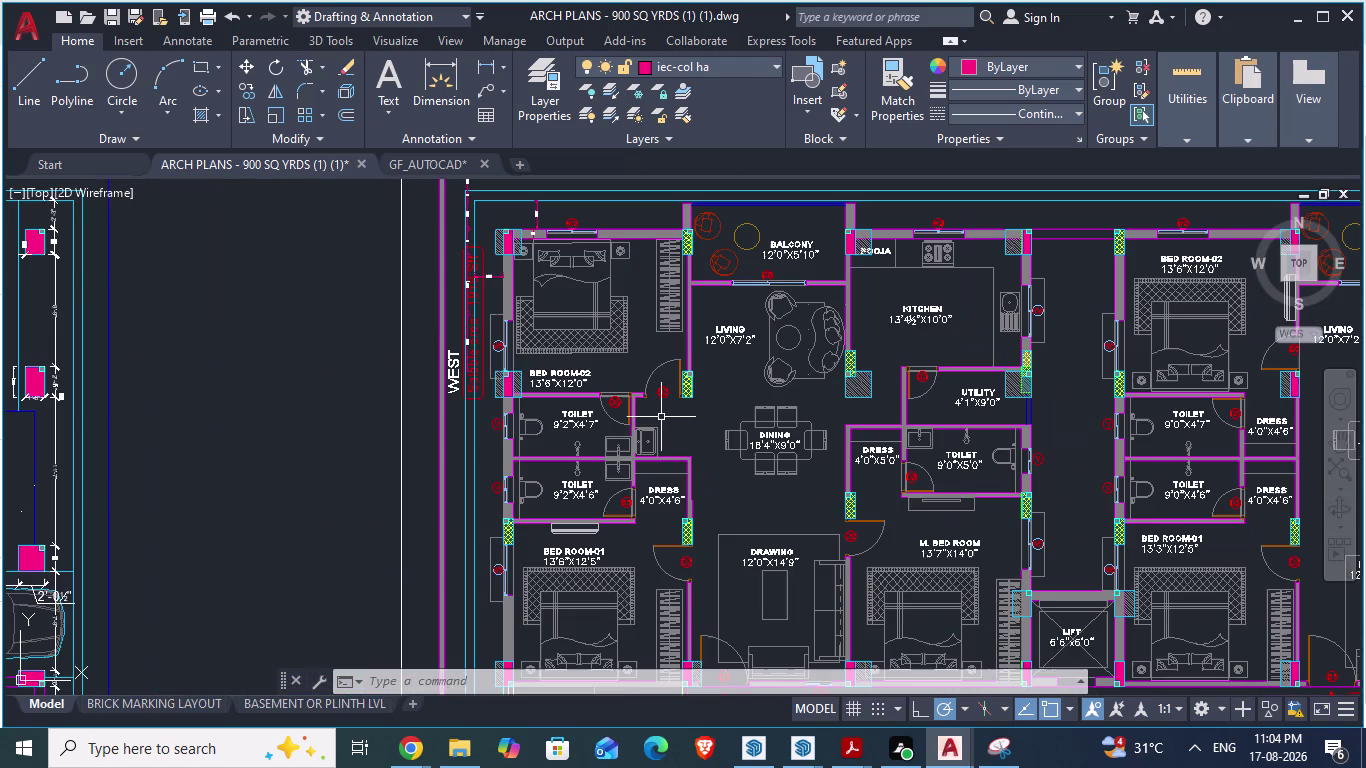
scroll(up, 3)
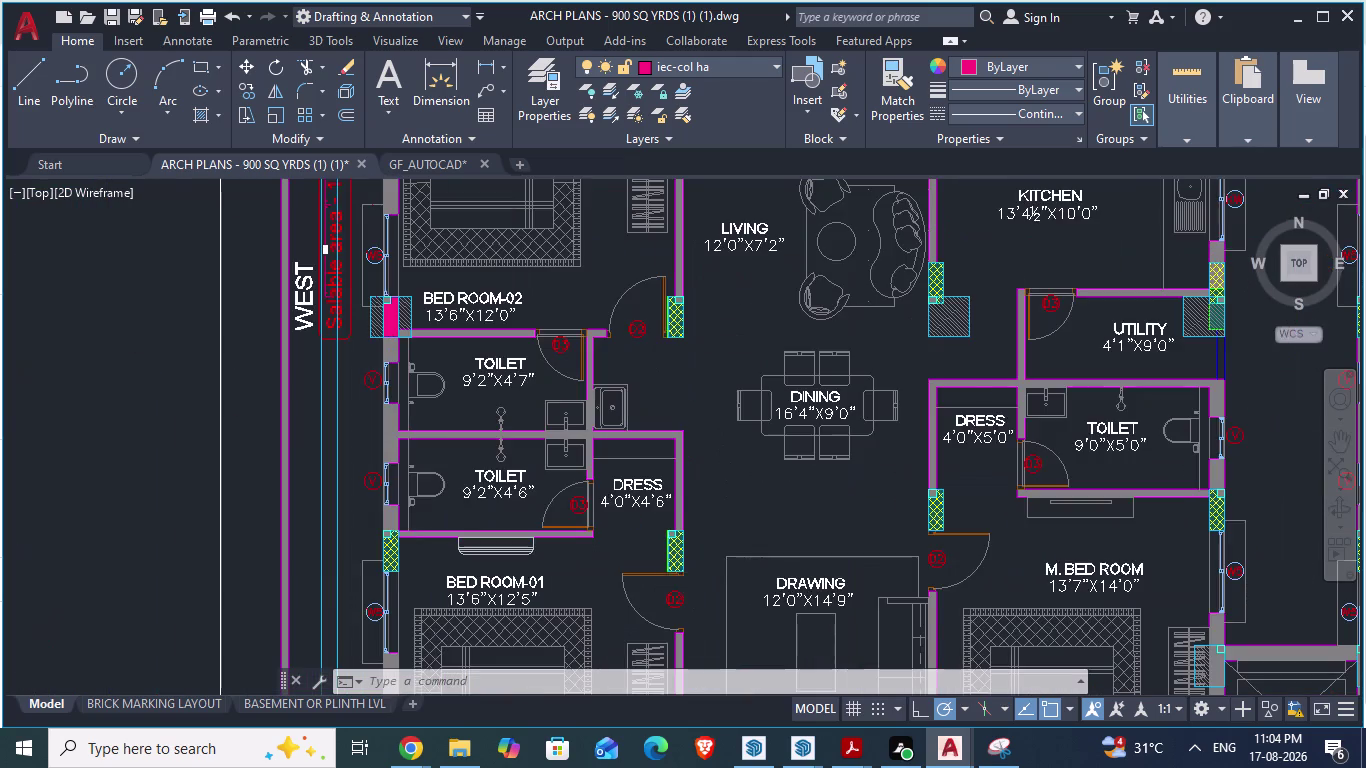
scroll(up, 3)
scroll(down, 3)
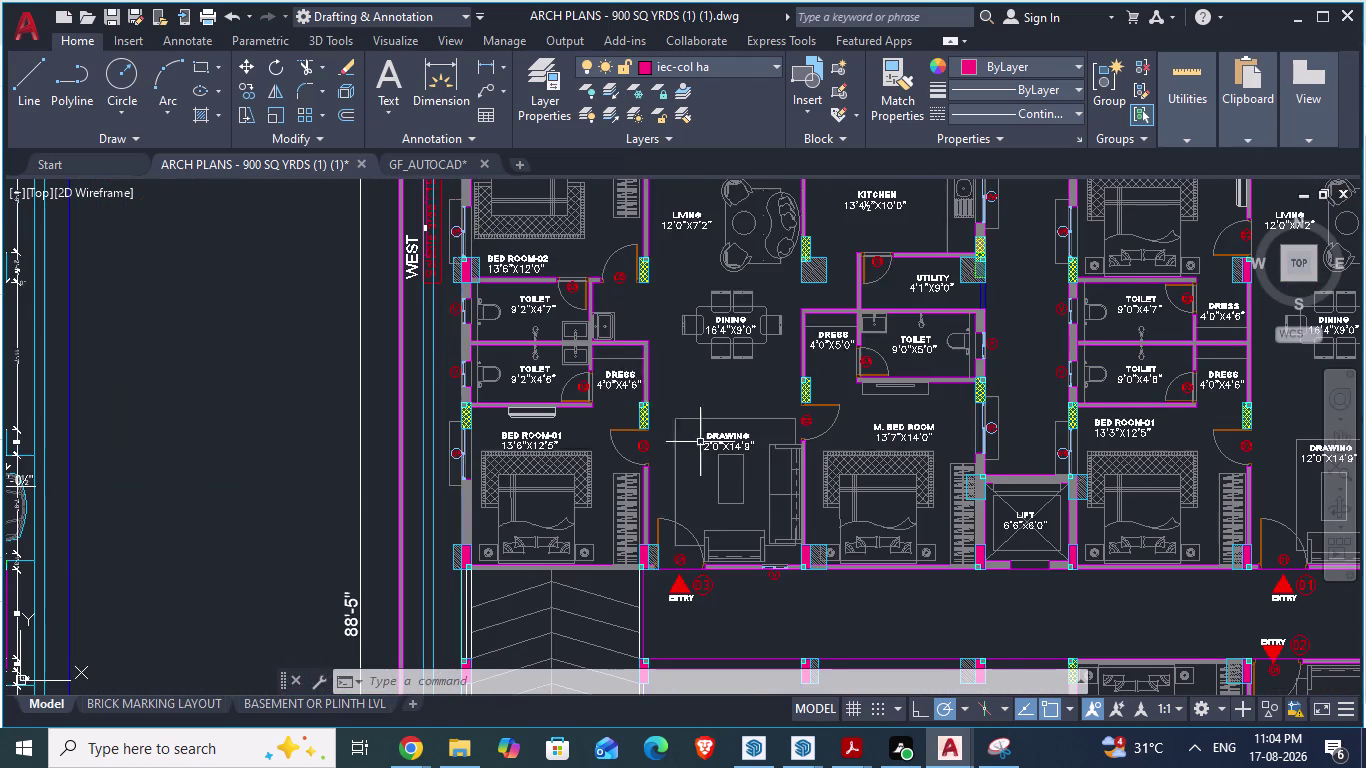
scroll(down, 3)
scroll(up, 3)
scroll(up, 3)
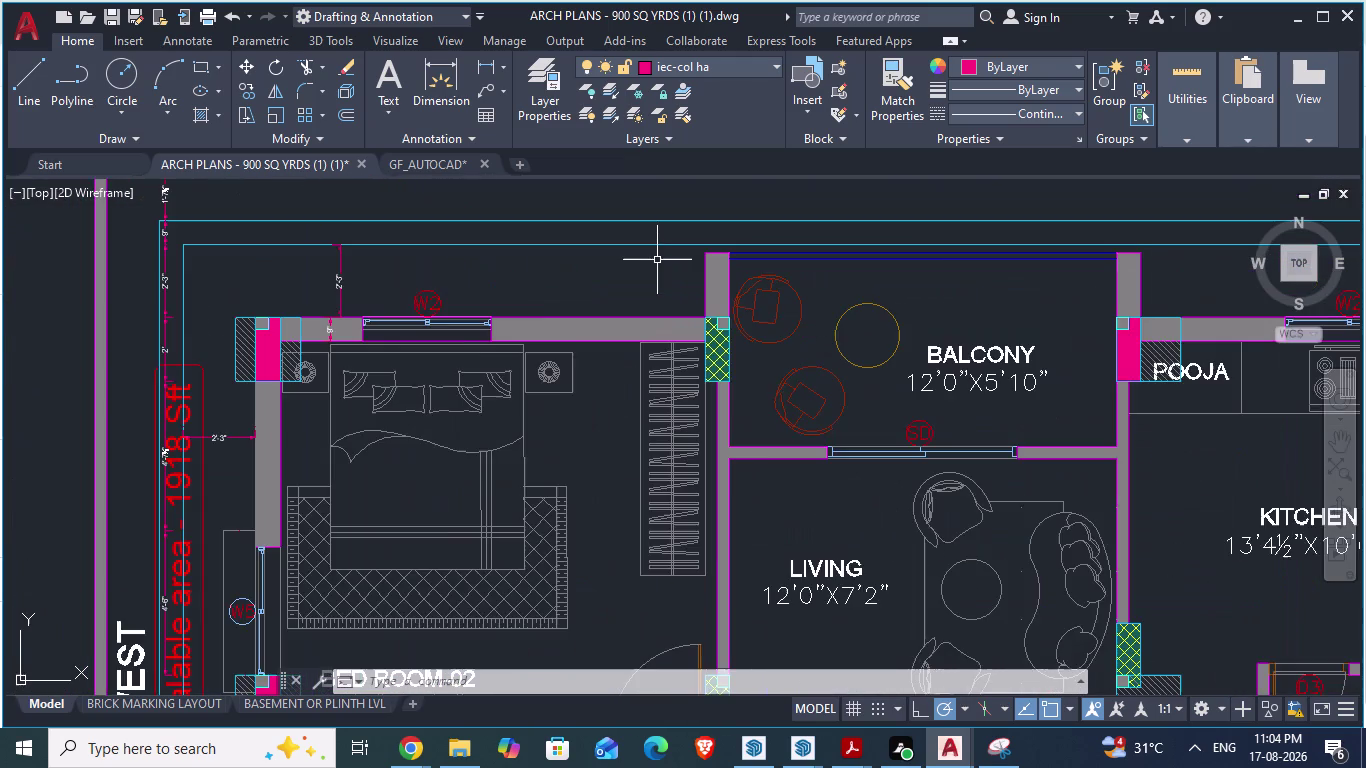
scroll(down, 3)
scroll(up, 3)
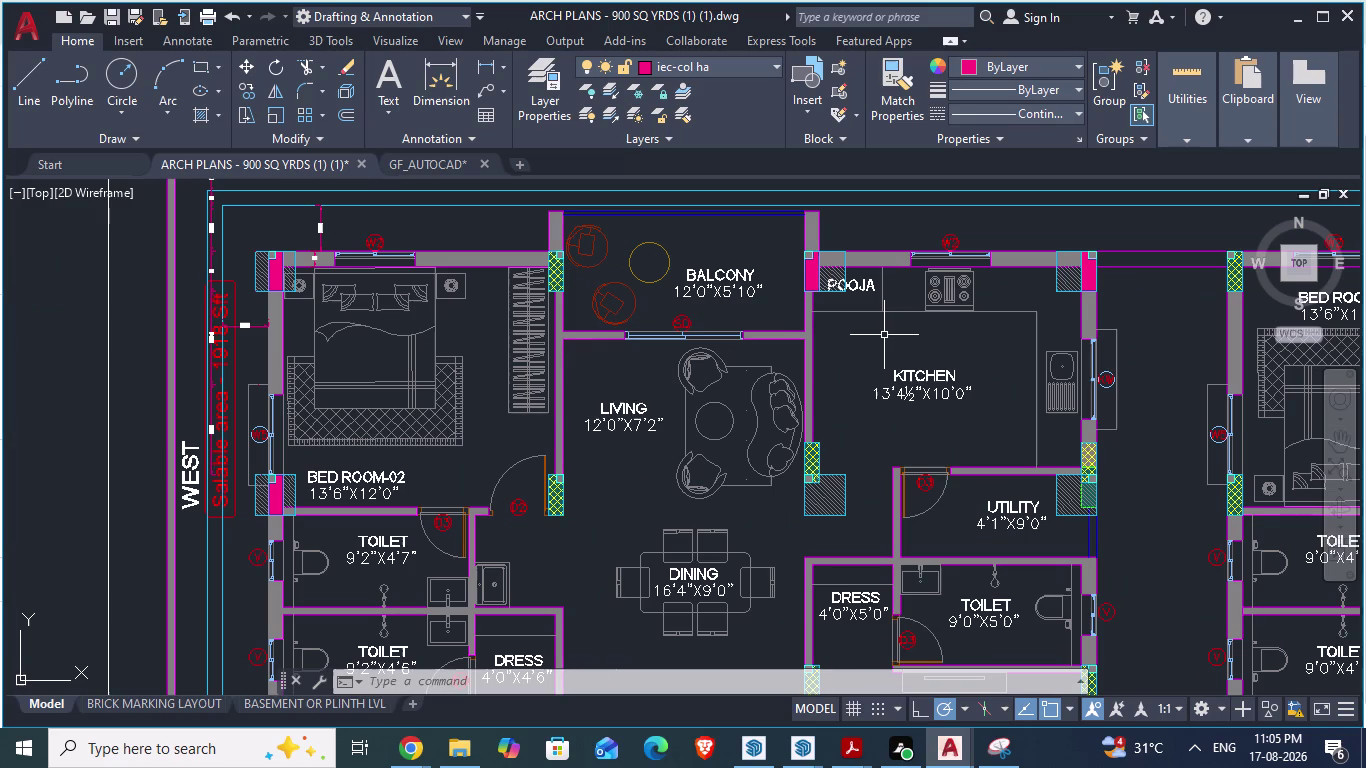
scroll(down, 3)
scroll(up, 3)
scroll(up, 3)
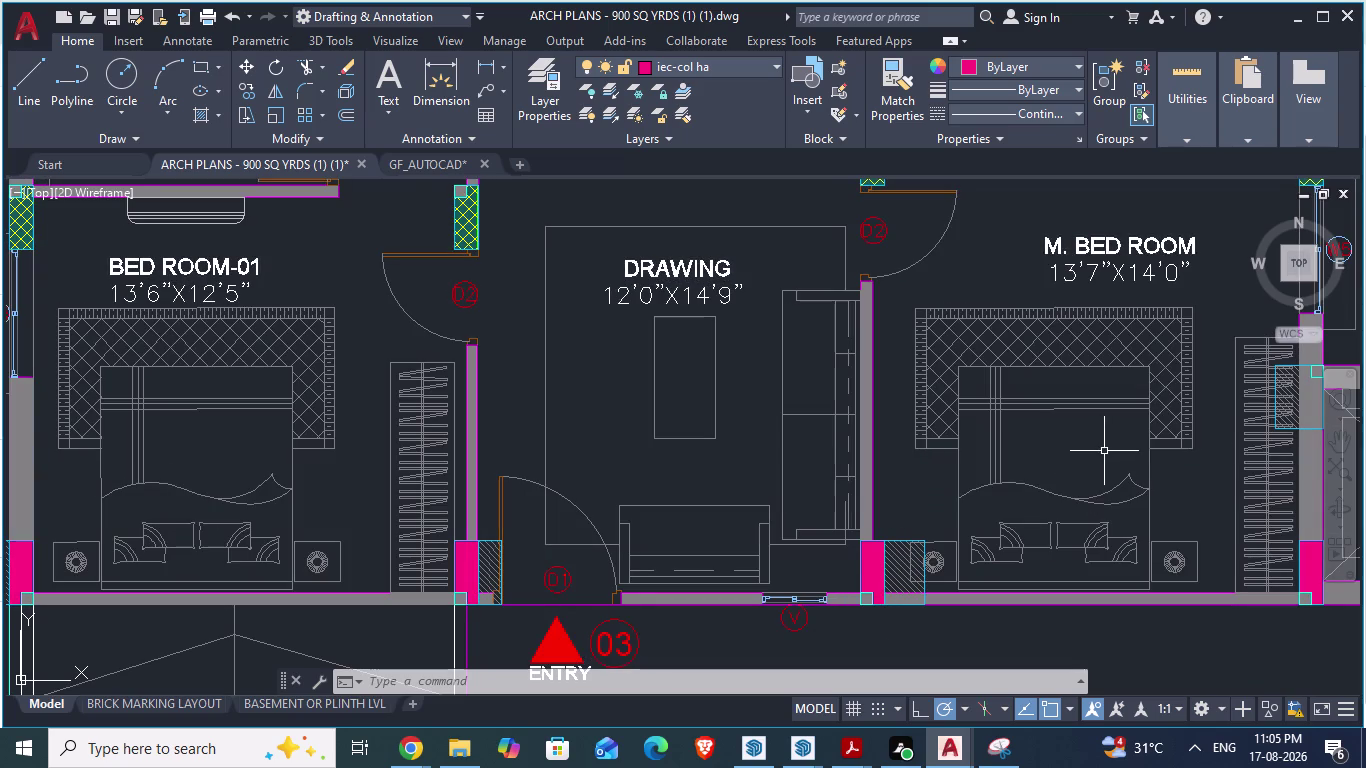
scroll(down, 3)
scroll(up, 3)
scroll(down, 3)
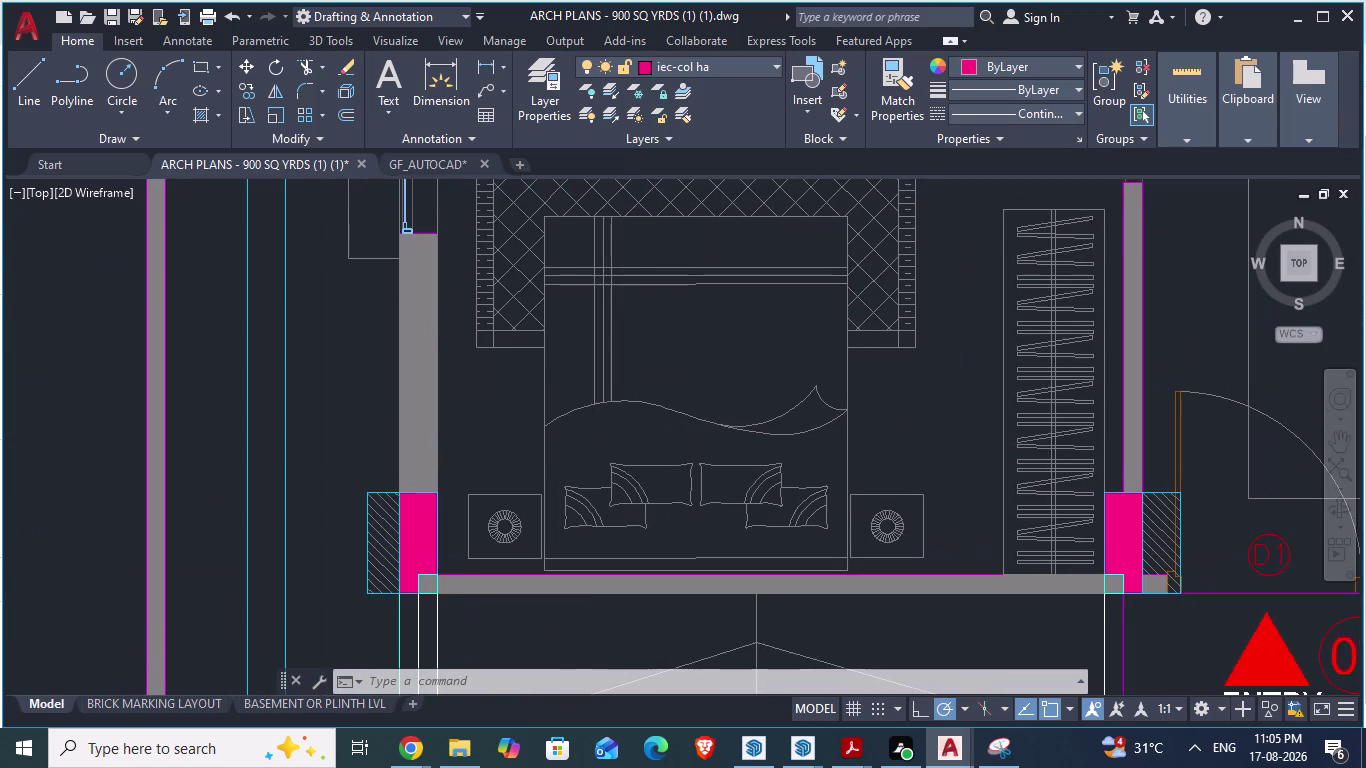
scroll(down, 3)
scroll(up, 3)
scroll(down, 3)
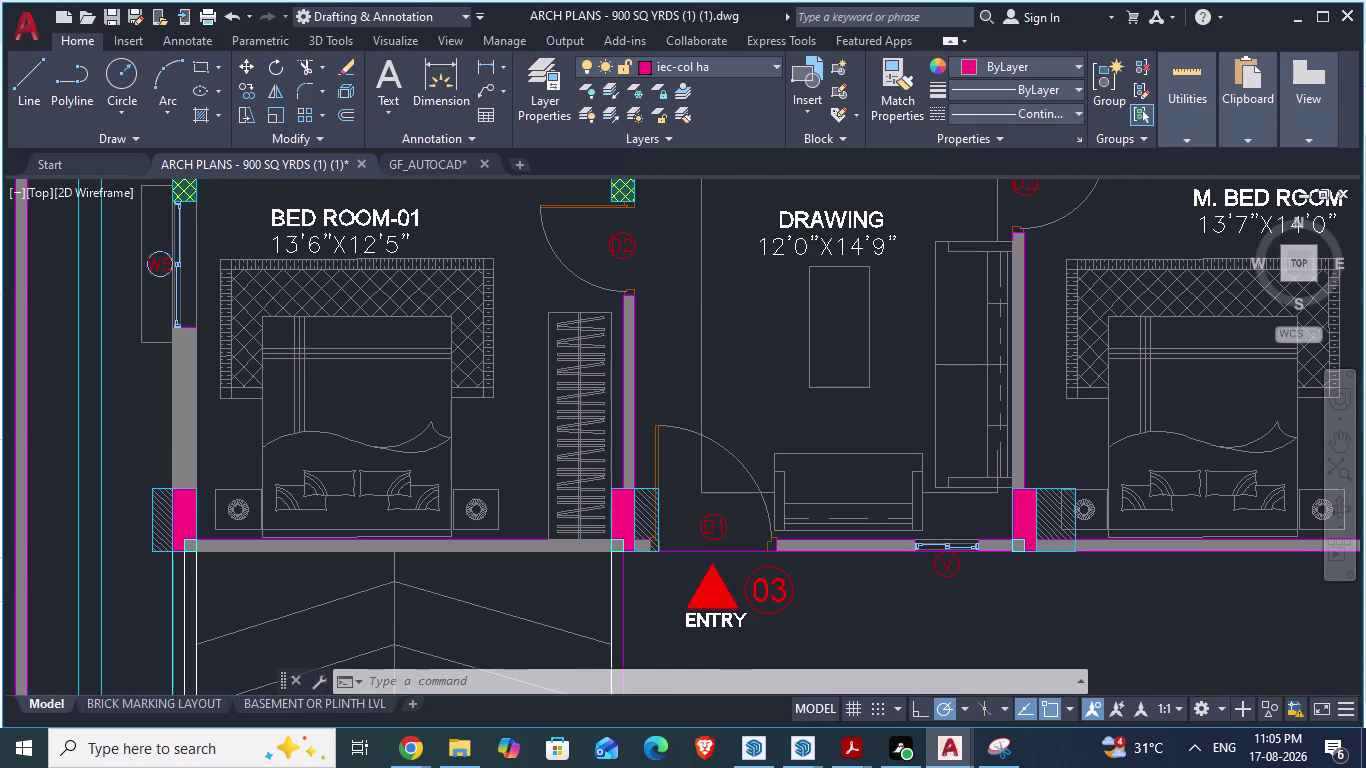
scroll(down, 3)
scroll(up, 3)
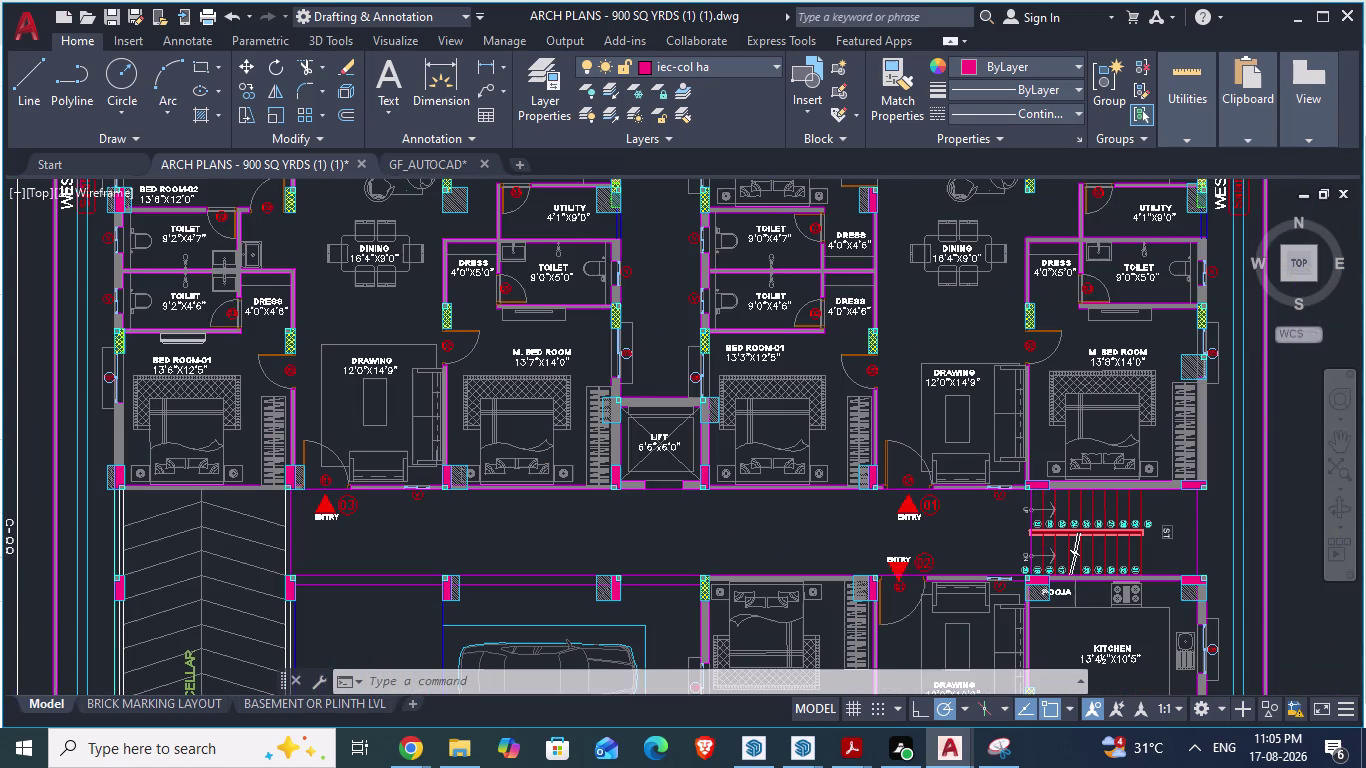
scroll(down, 3)
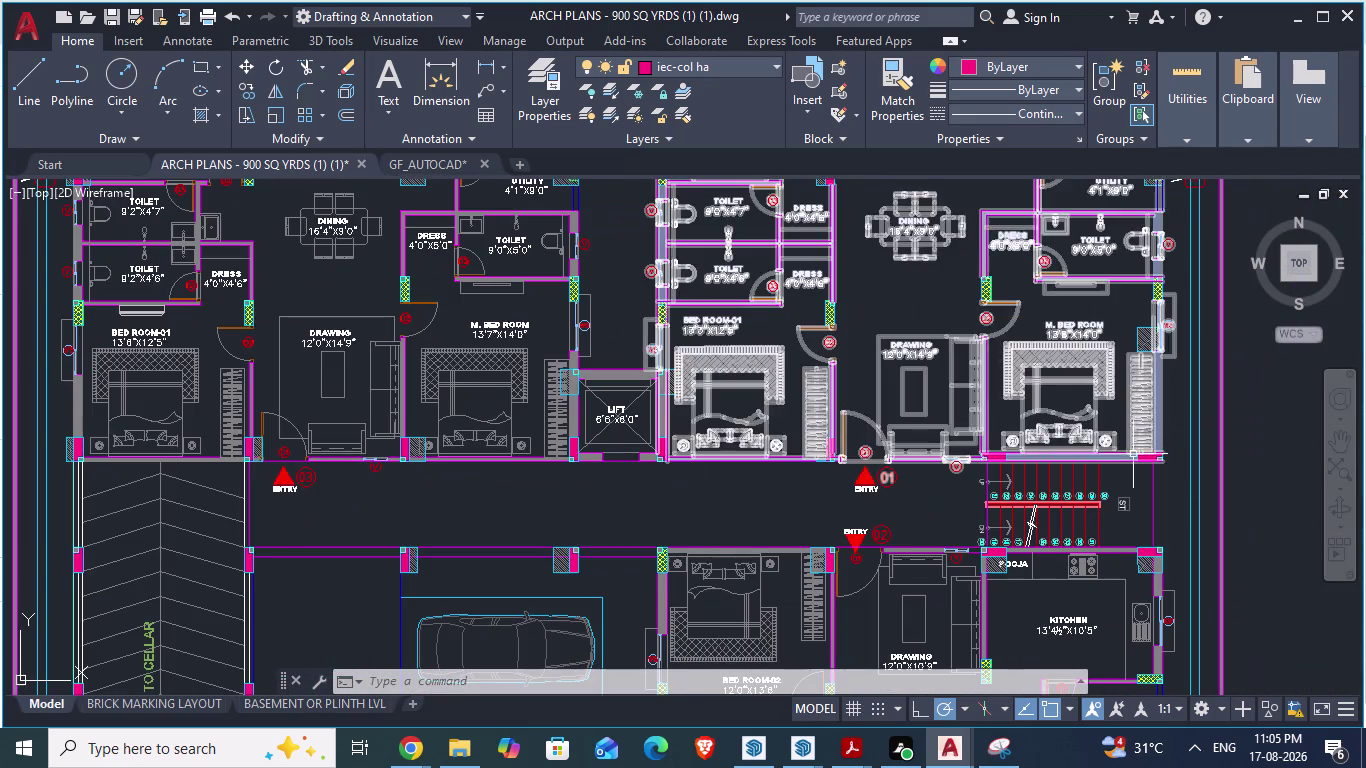
scroll(up, 3)
scroll(up, 3)
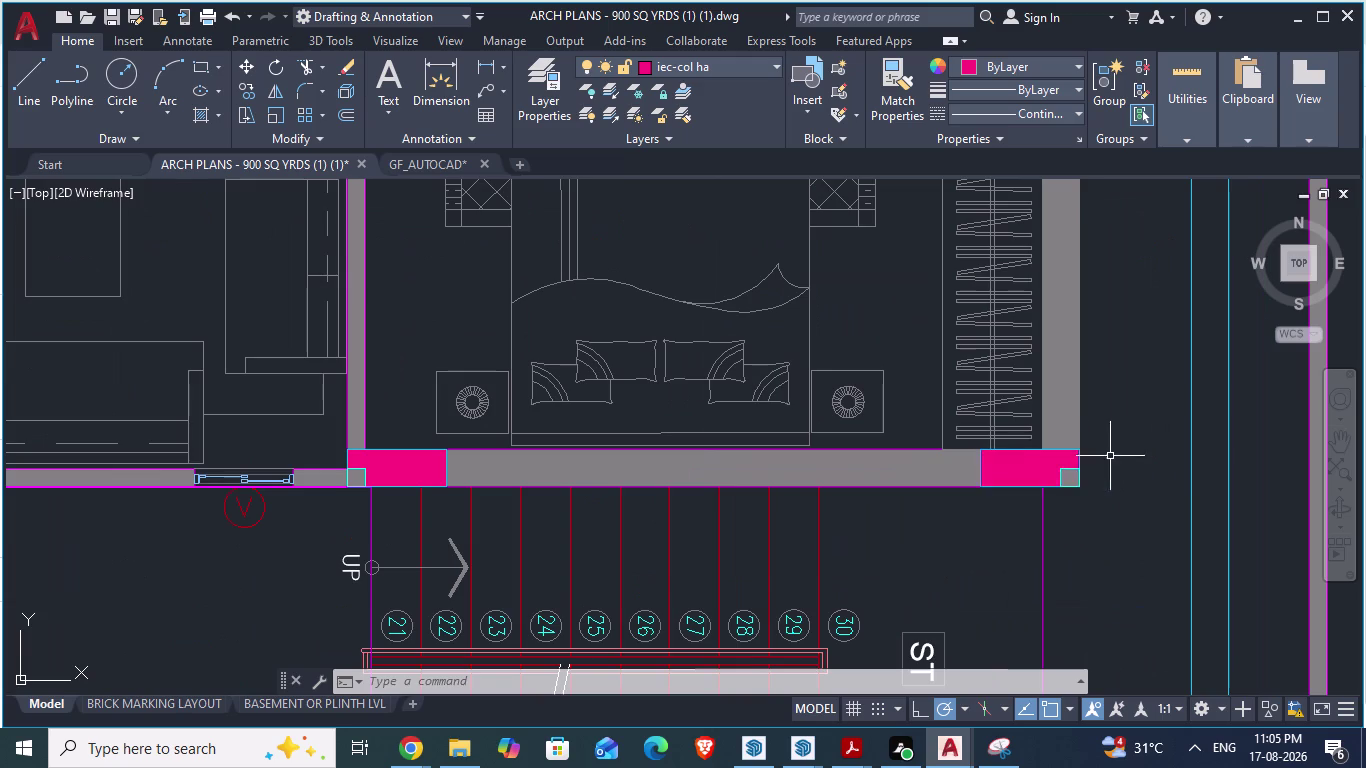
scroll(down, 3)
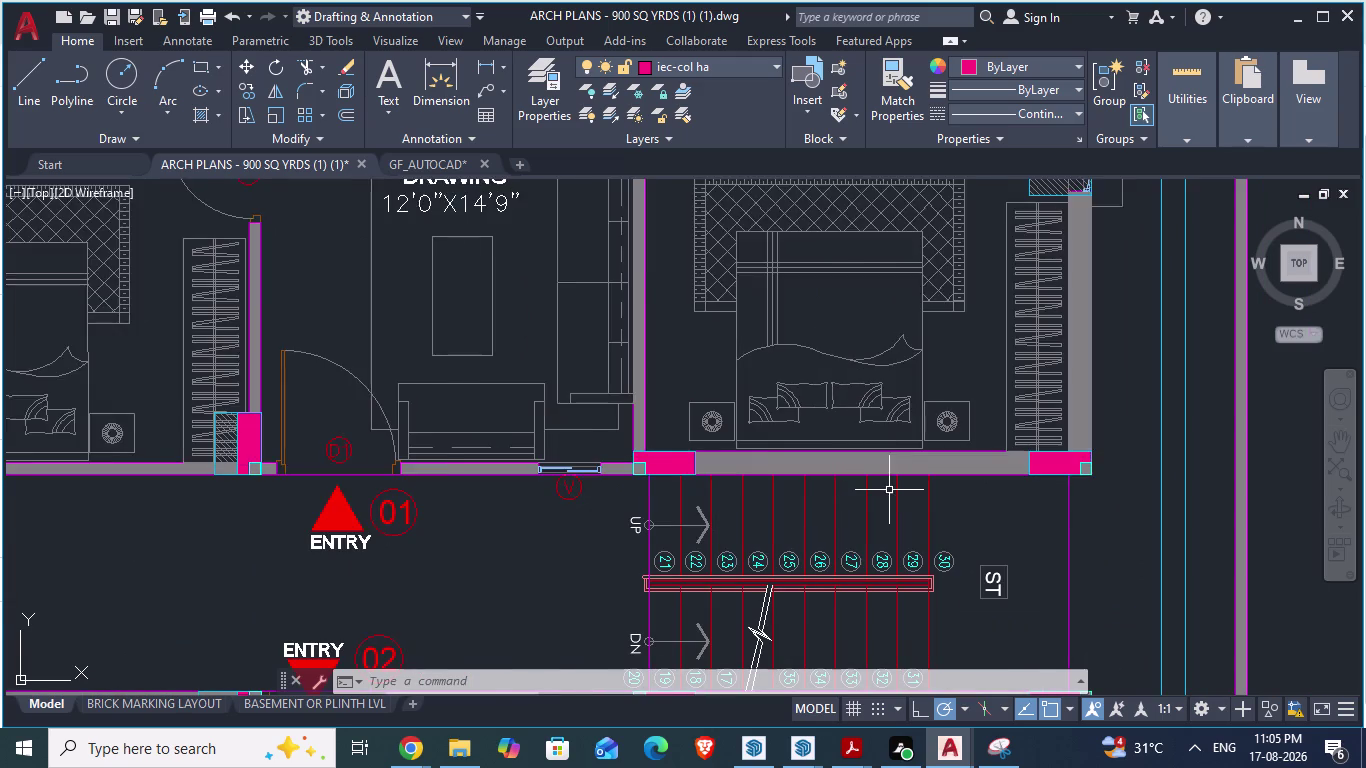
scroll(down, 3)
scroll(down, 3)
scroll(down, 3)
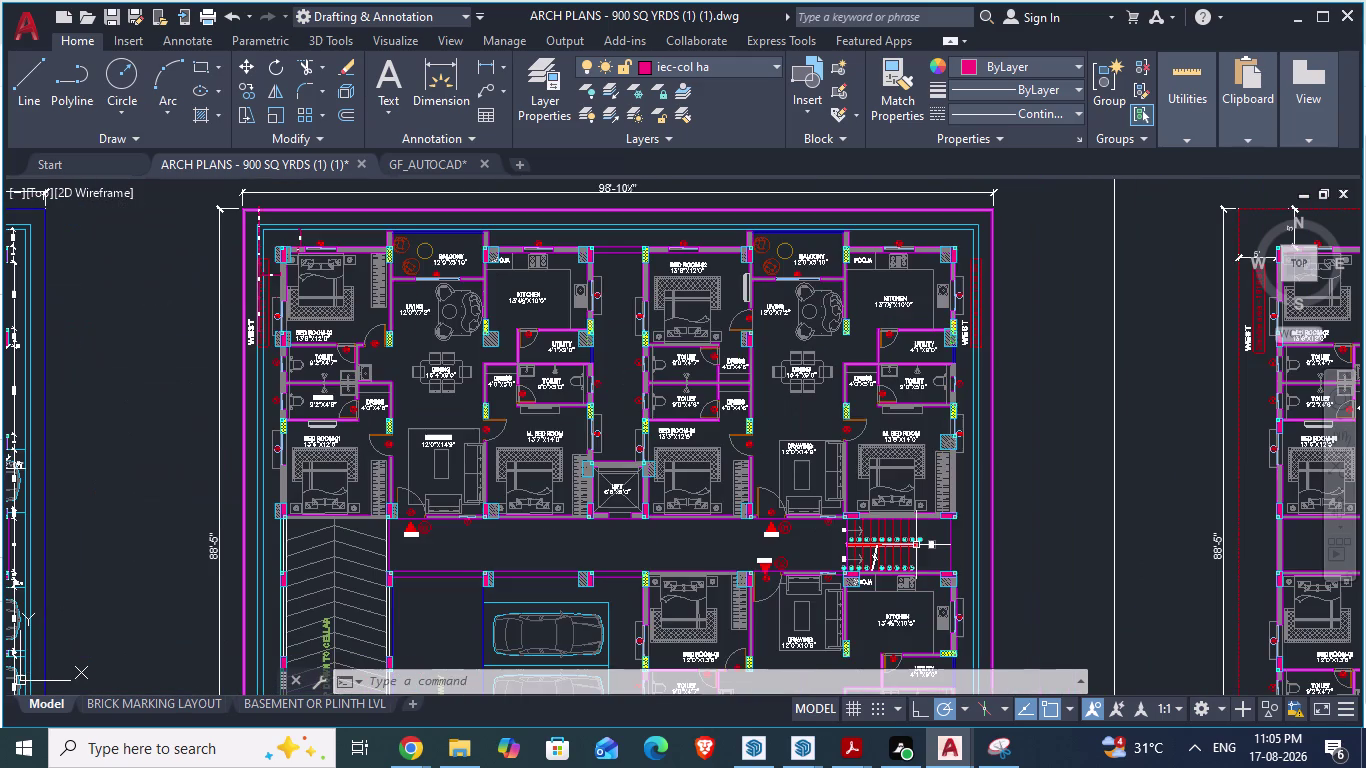
scroll(up, 3)
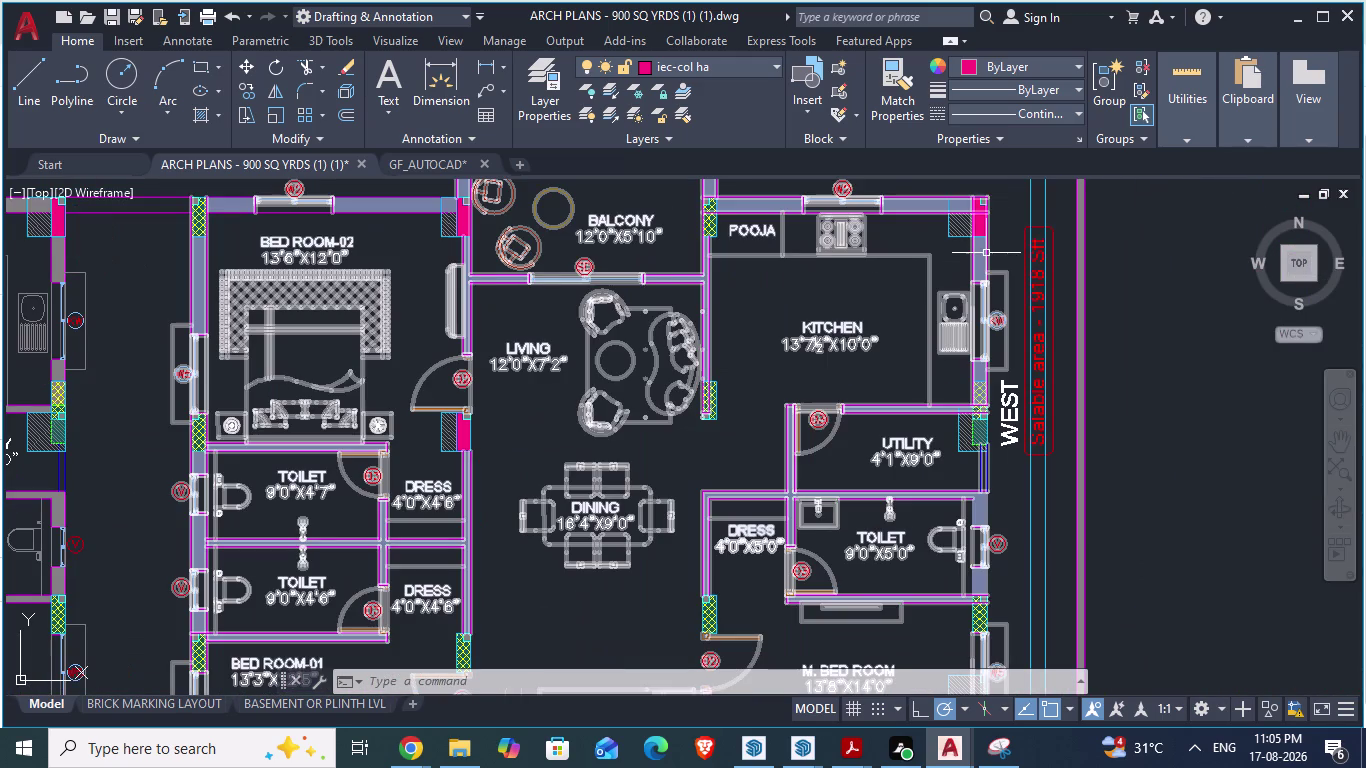
scroll(down, 3)
scroll(down, 3)
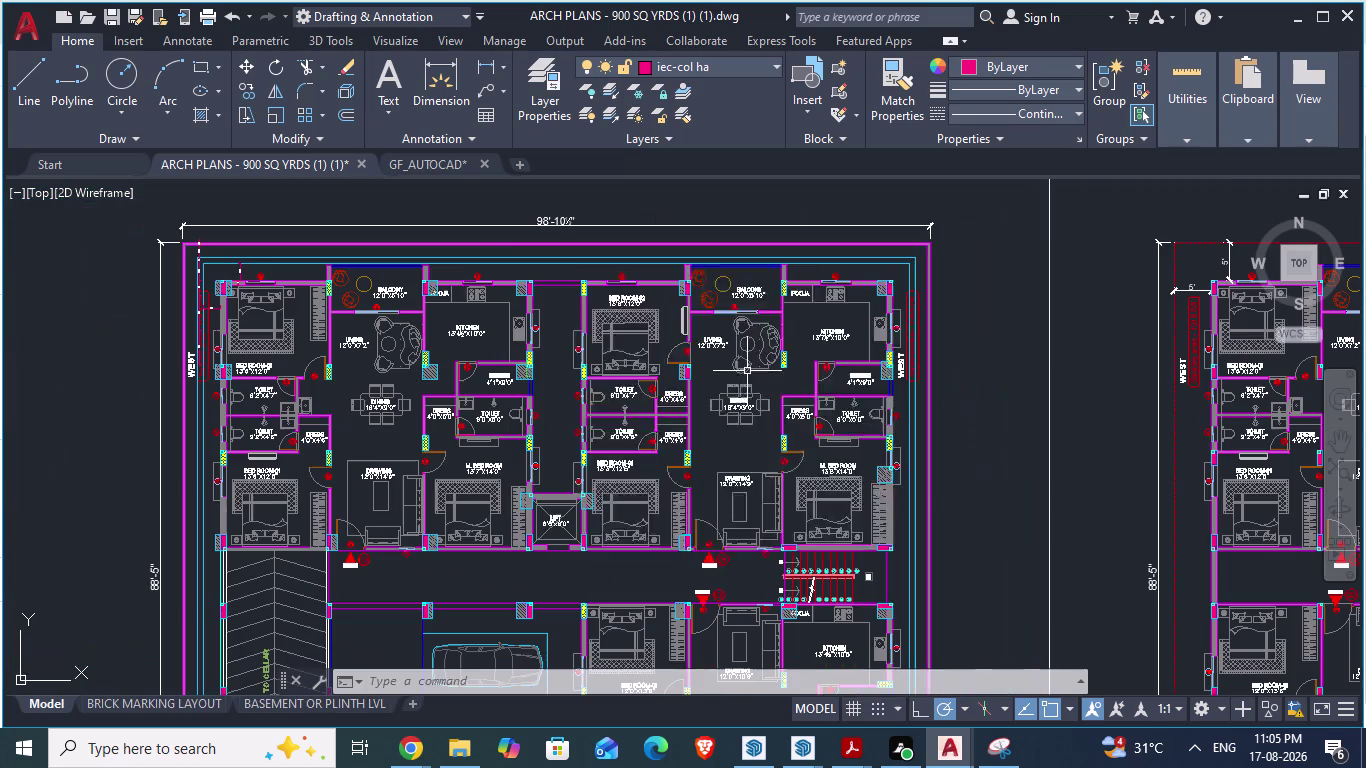
click(437, 166)
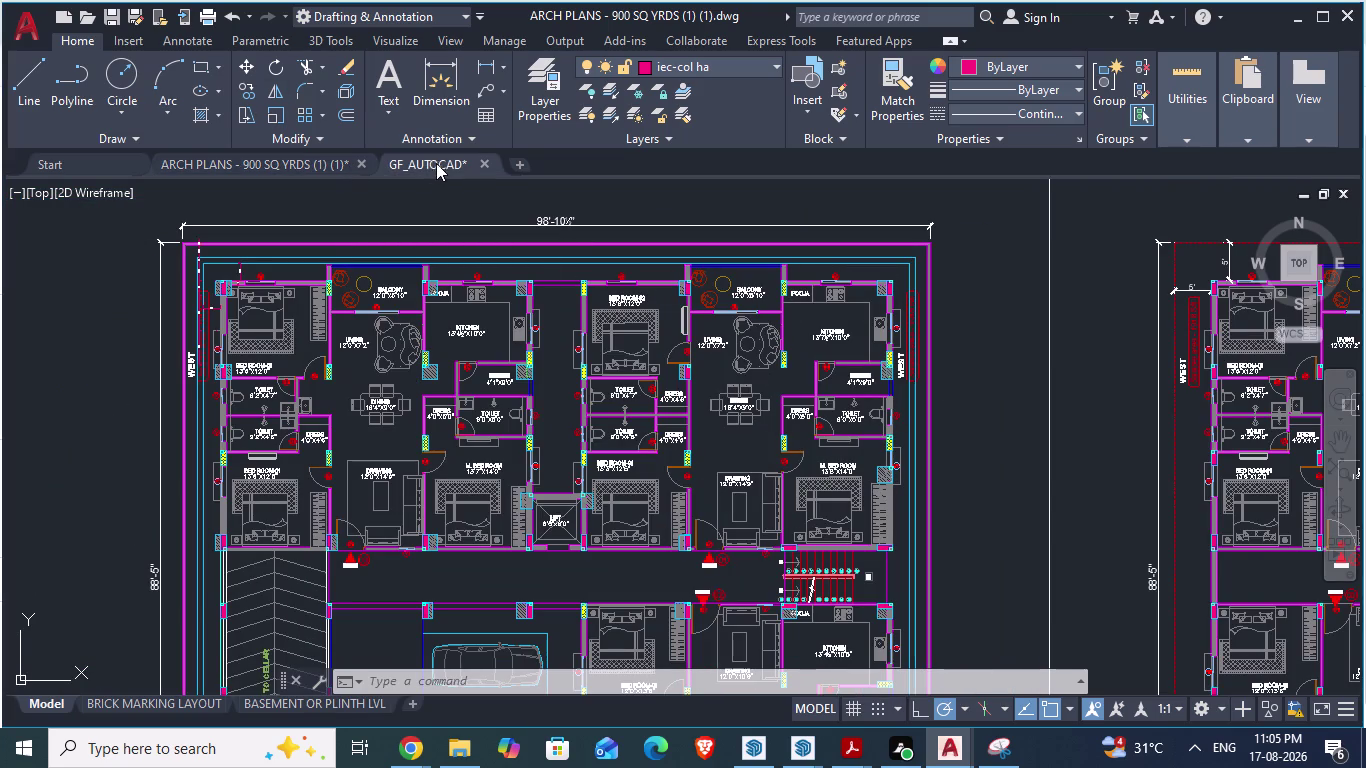
In GF_AUTOCAD, window-select the stray vertical lines and delete them.
click(435, 163)
scroll(up, 3)
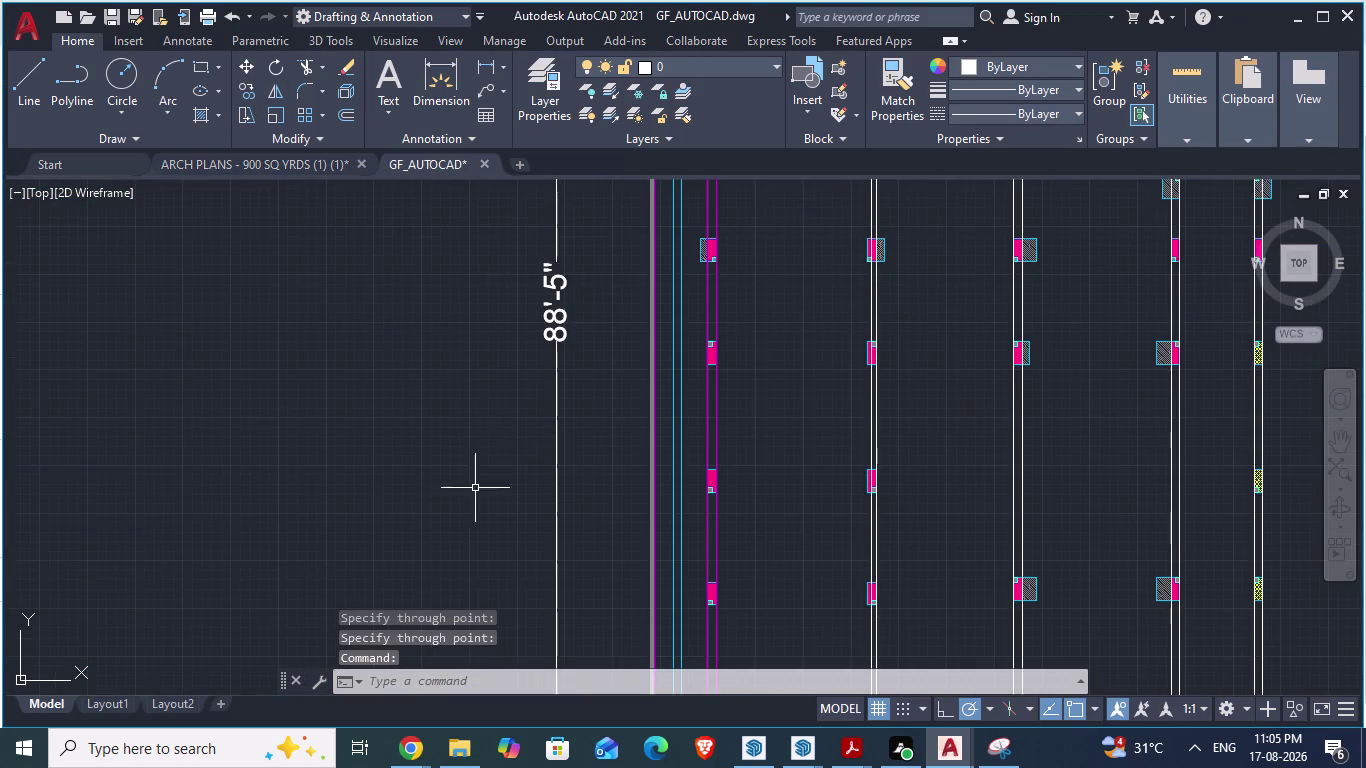
scroll(down, 3)
scroll(down, 3)
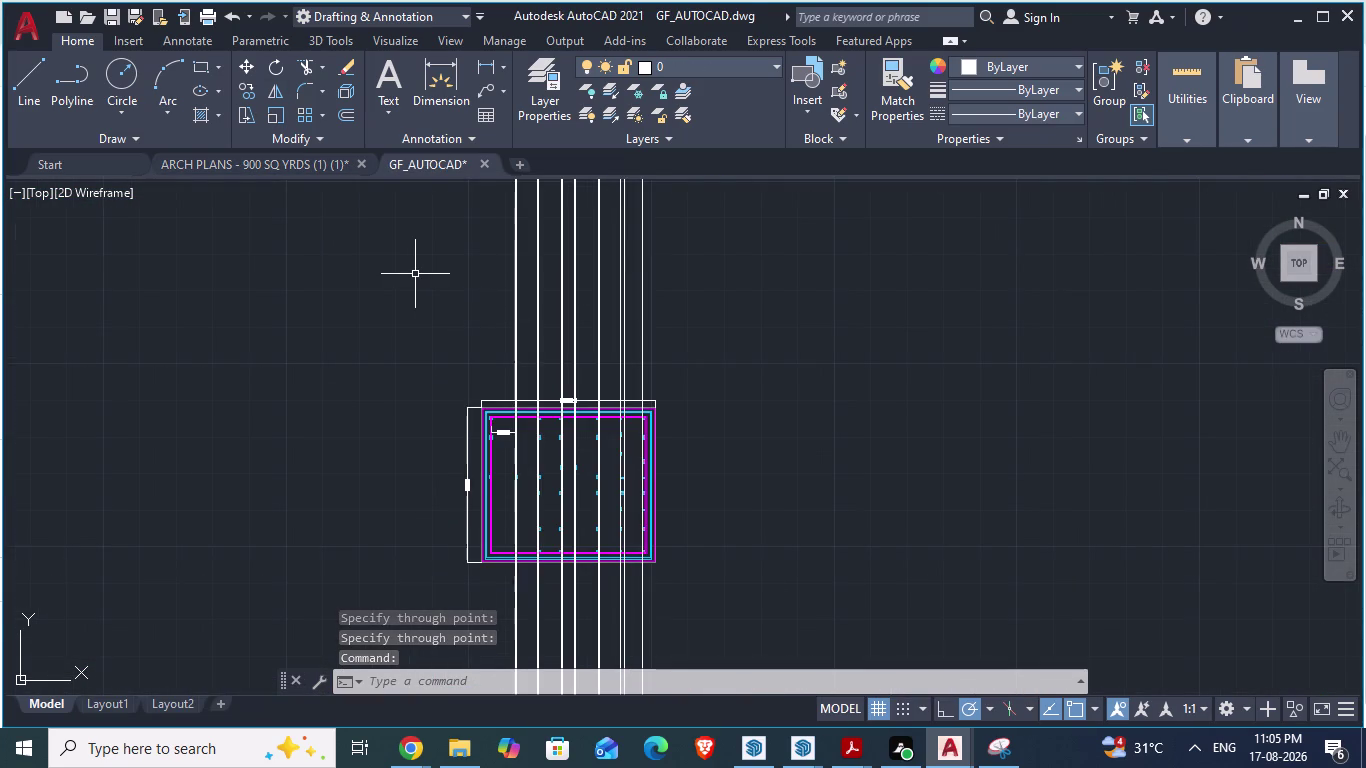
drag(399, 257, 686, 300)
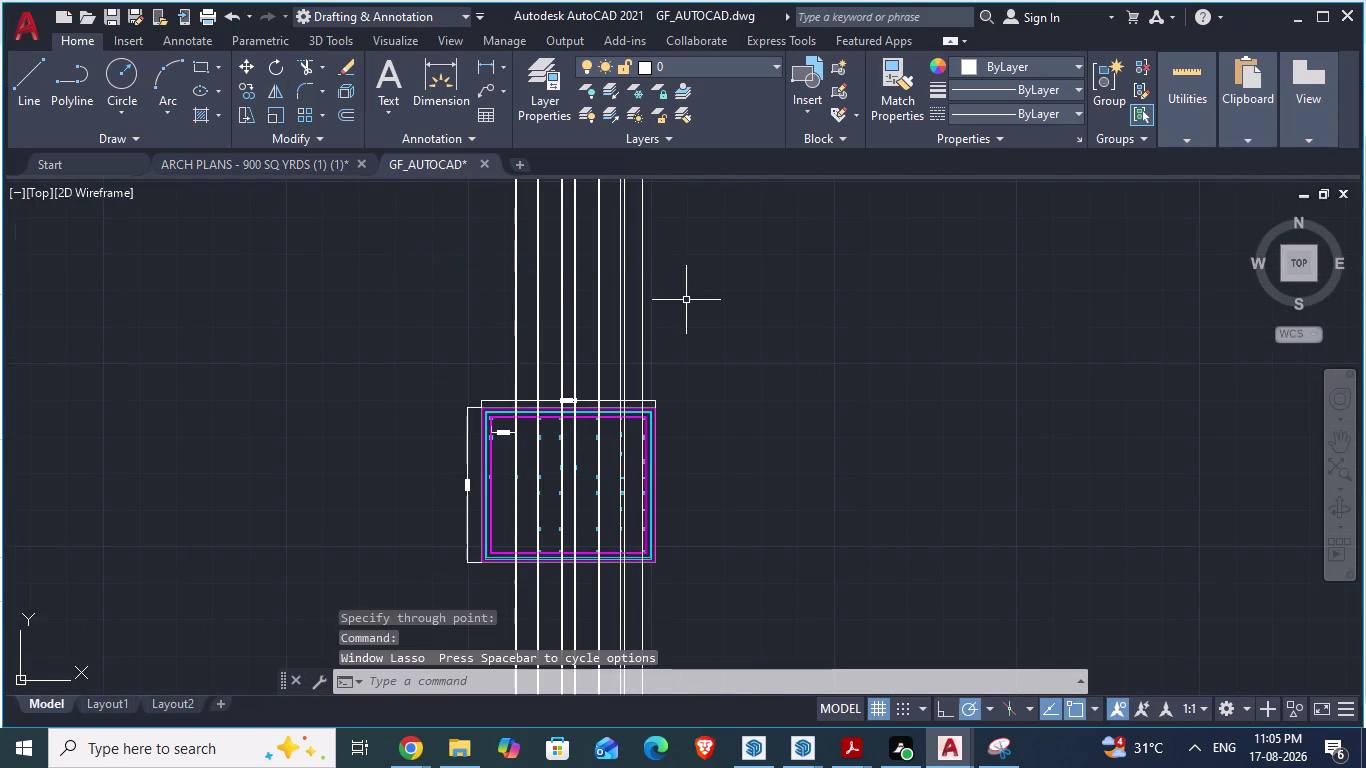
click(687, 289)
click(478, 288)
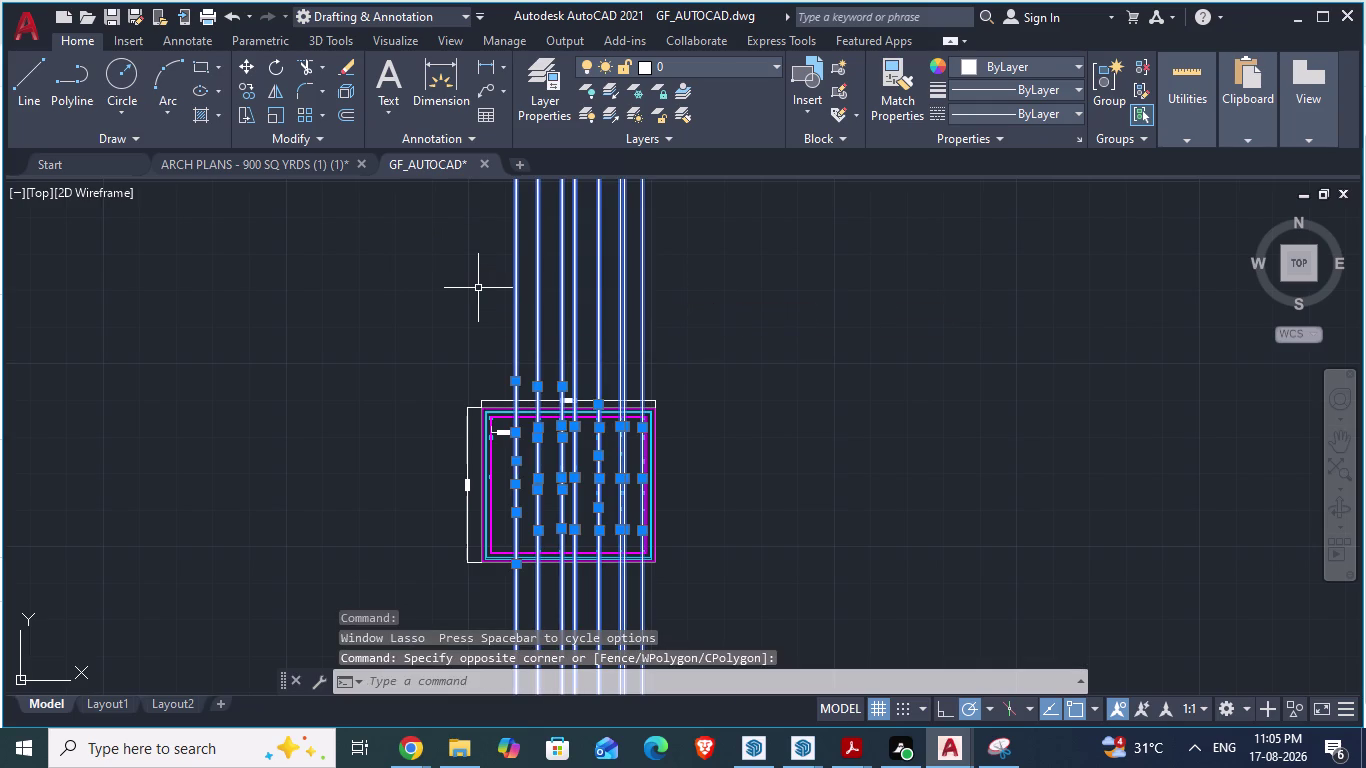
key(Delete)
Delete the 13'-7" dimension and save GF_AUTOCAD.
scroll(up, 3)
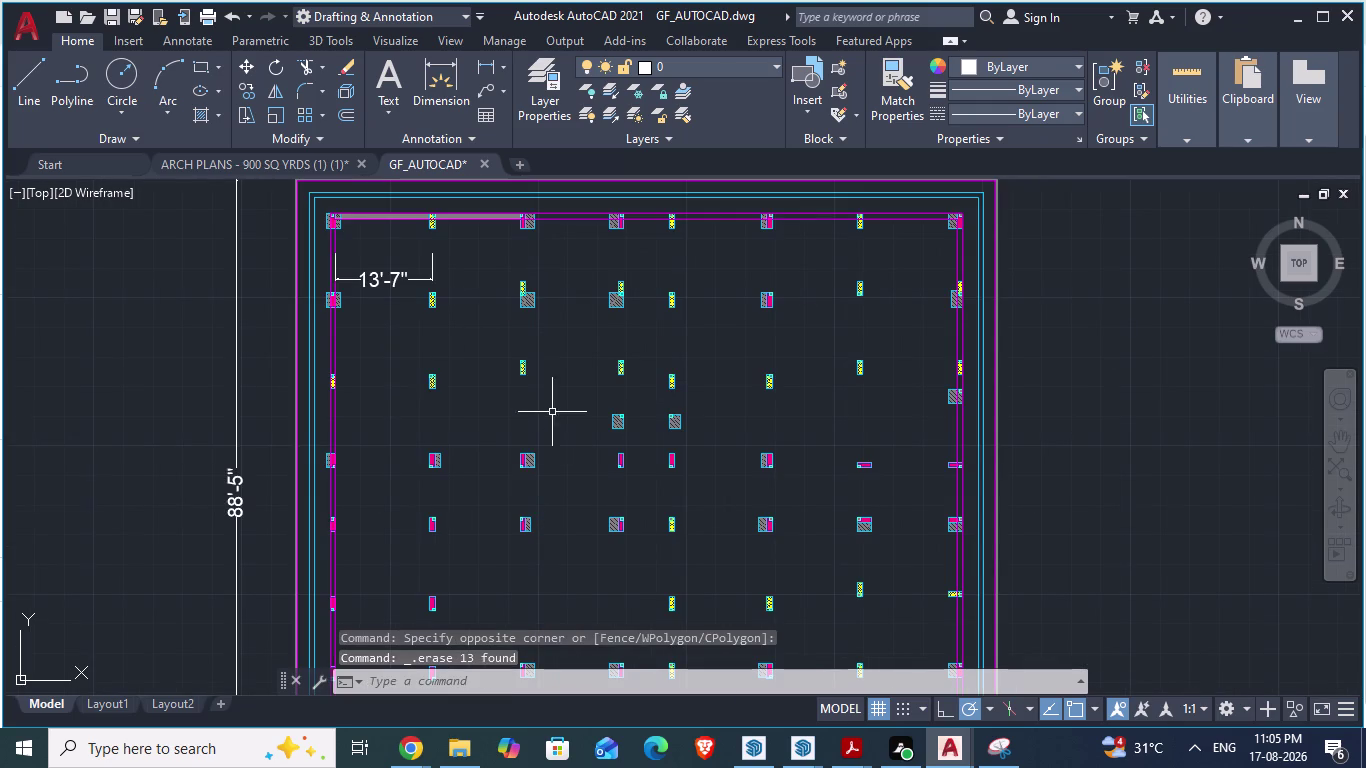
click(373, 275)
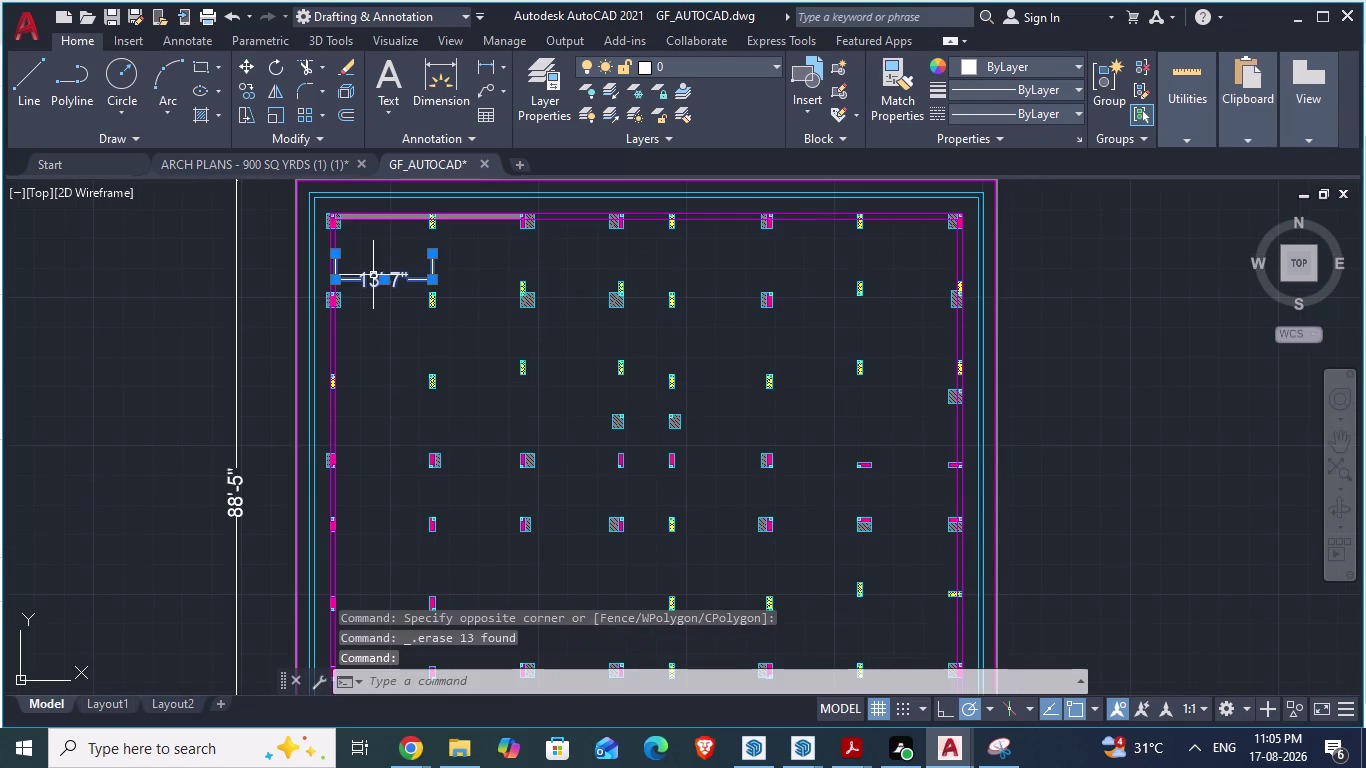
key(Delete)
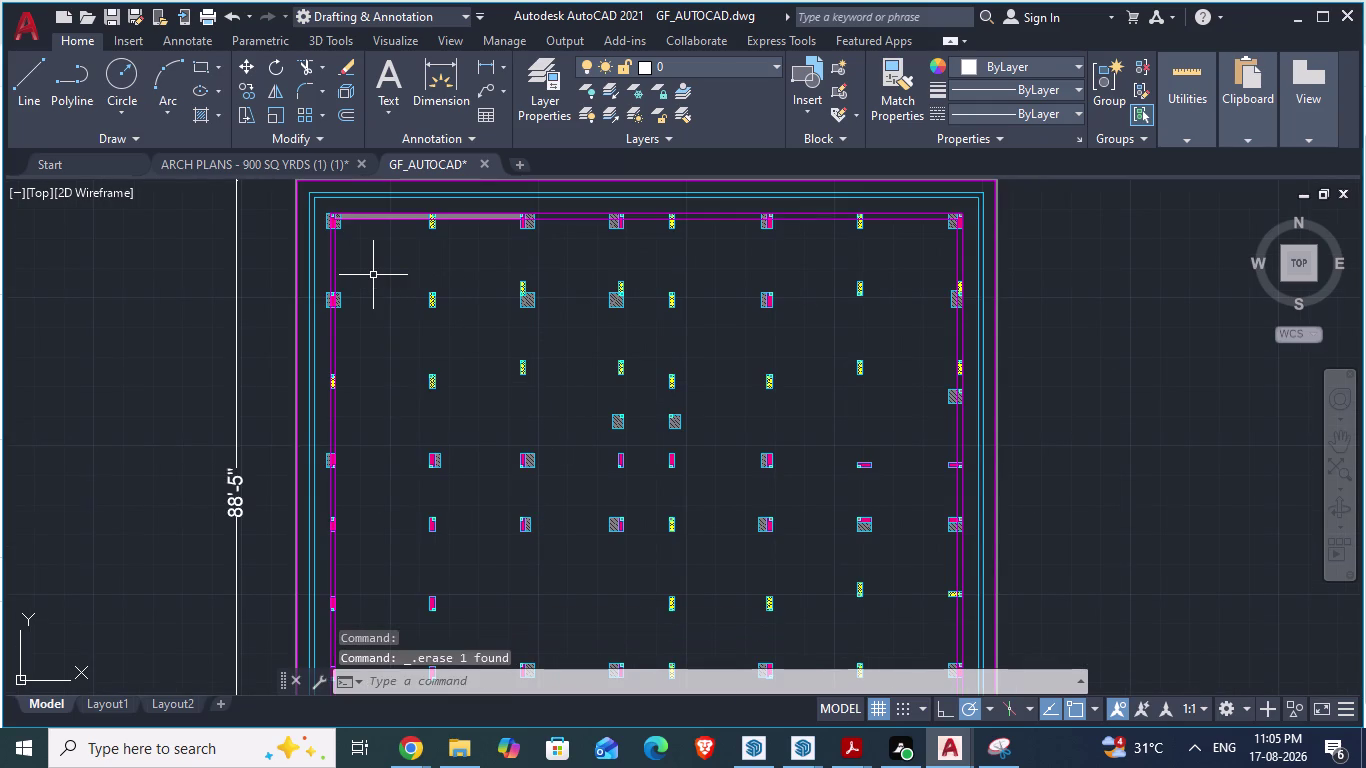
key(ctrl+s)
Pan across the column layout, then return to the ARCH PLANS drawing.
scroll(up, 3)
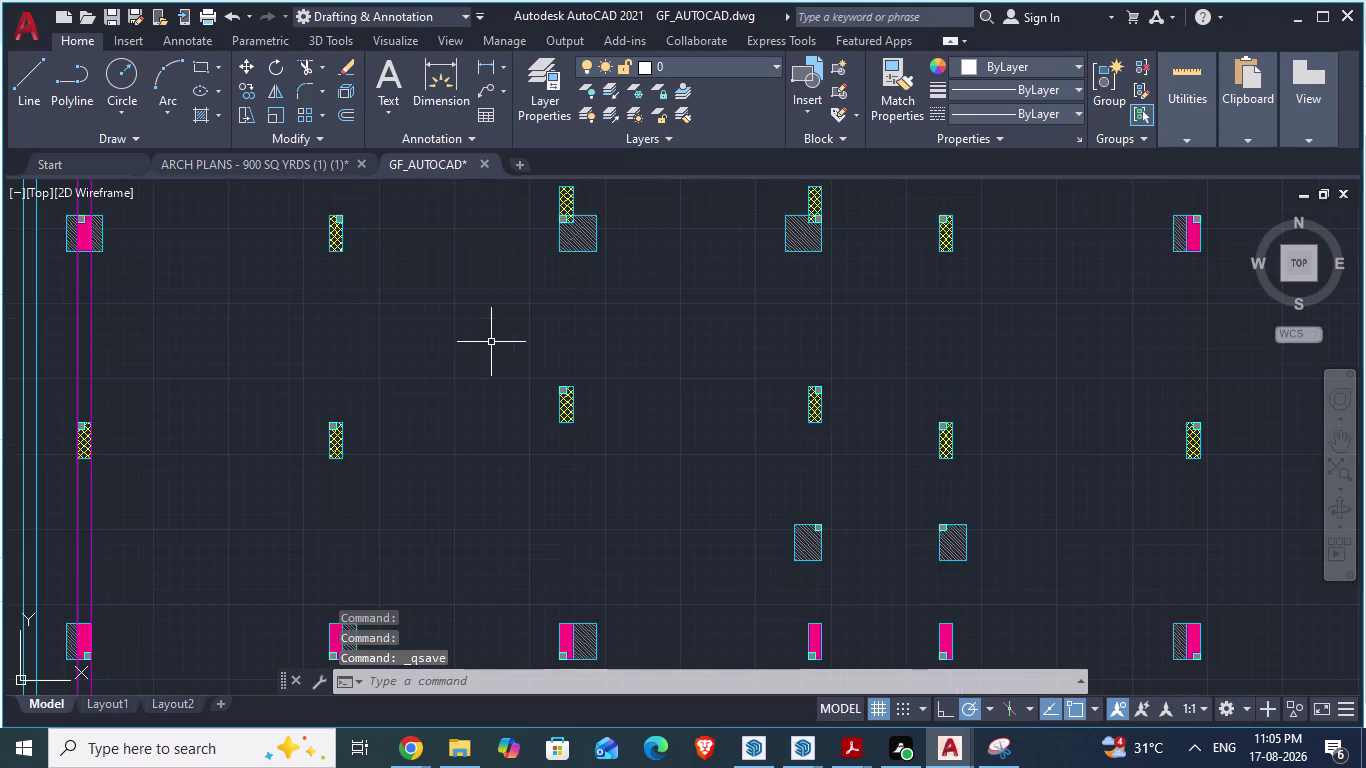
scroll(down, 3)
middle_drag(561, 355, 556, 393)
scroll(up, 3)
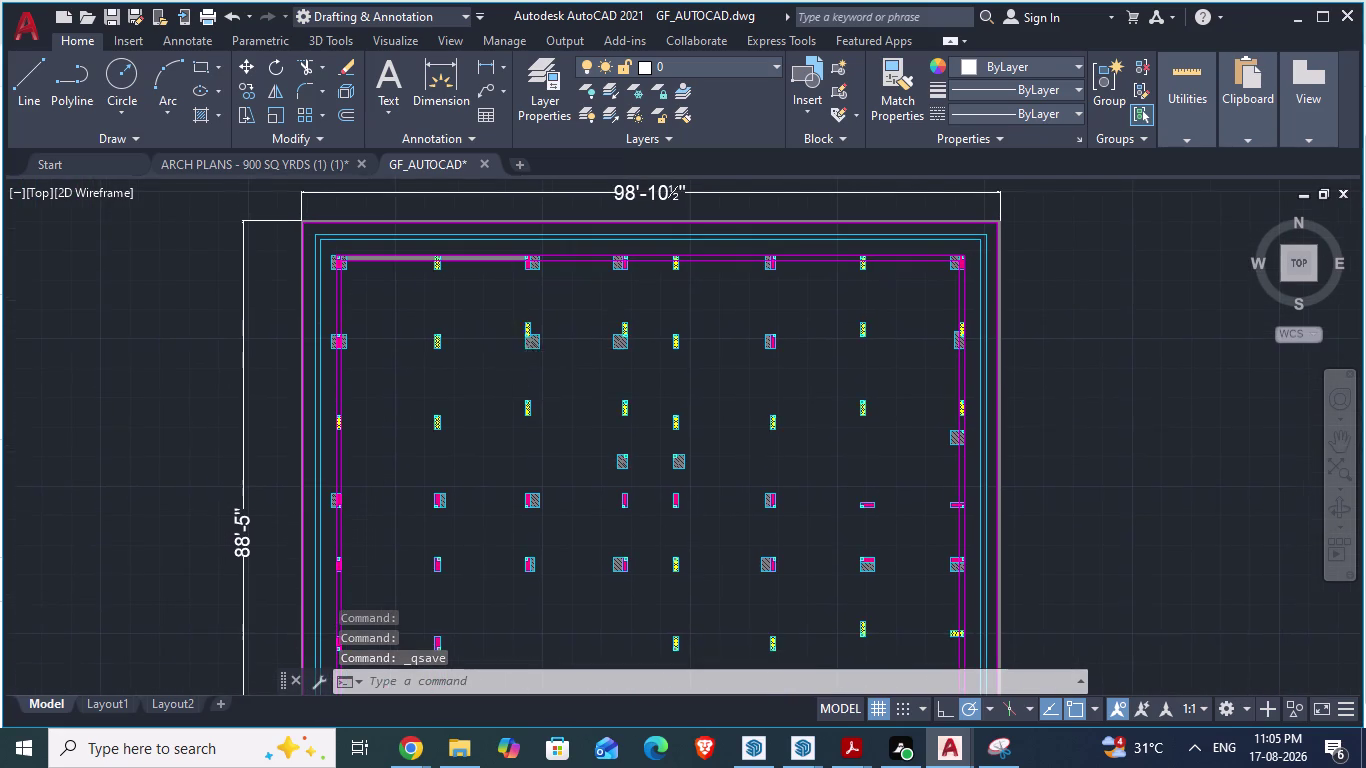
scroll(up, 3)
scroll(down, 3)
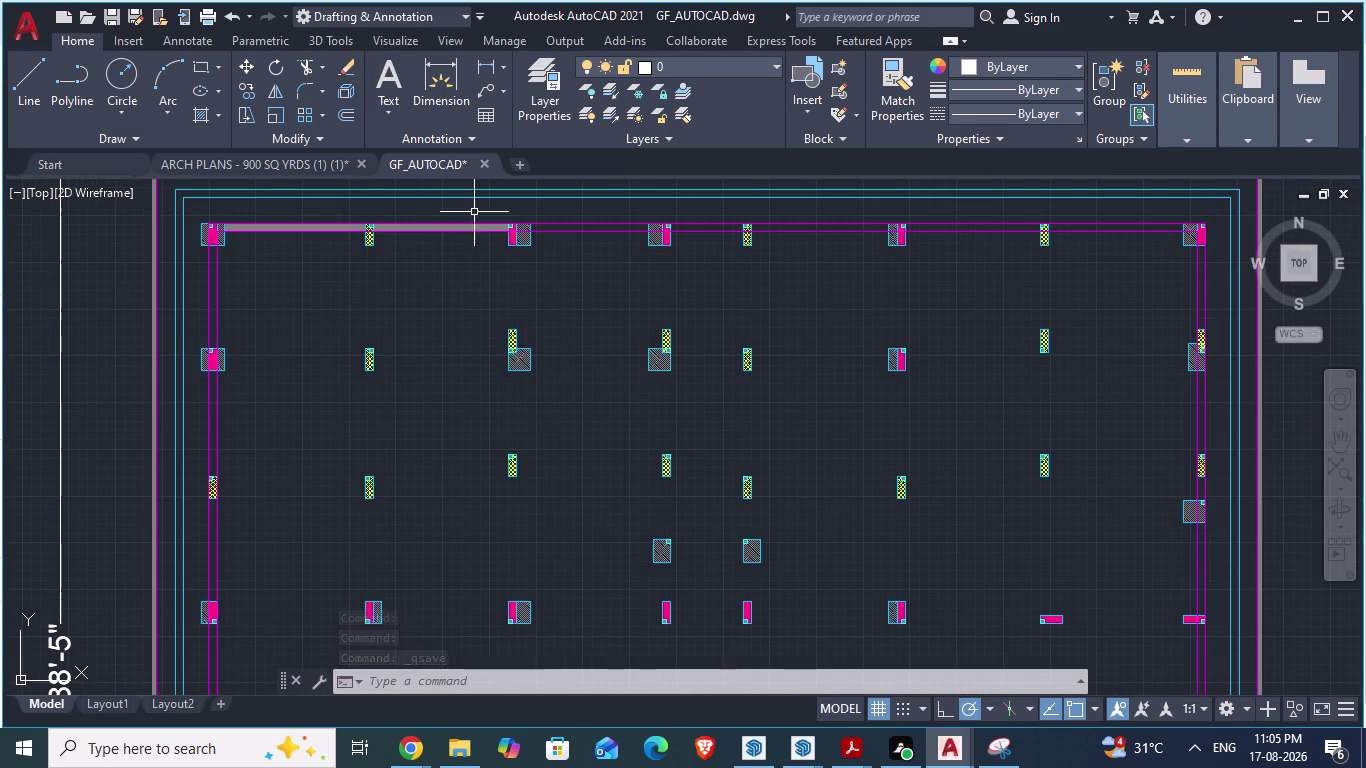
click(286, 159)
click(288, 160)
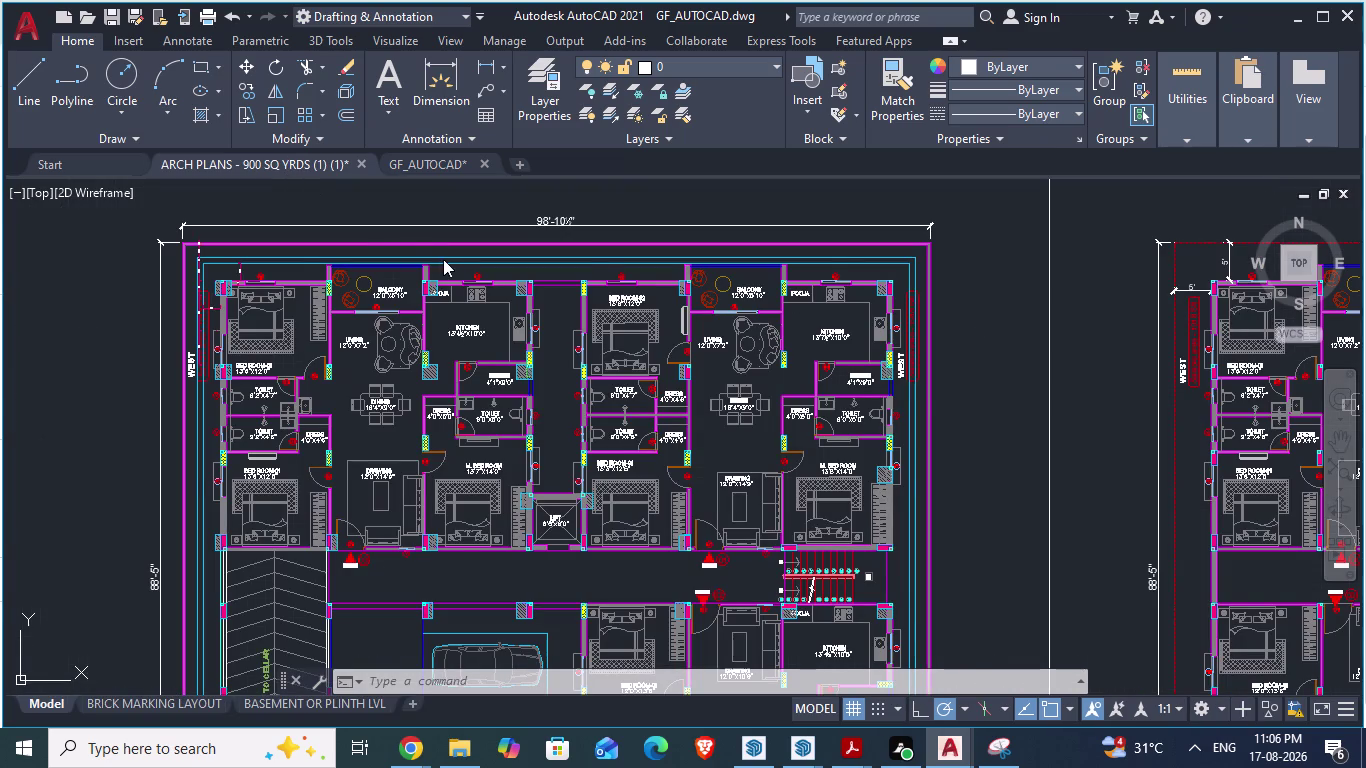
scroll(up, 3)
scroll(up, 3)
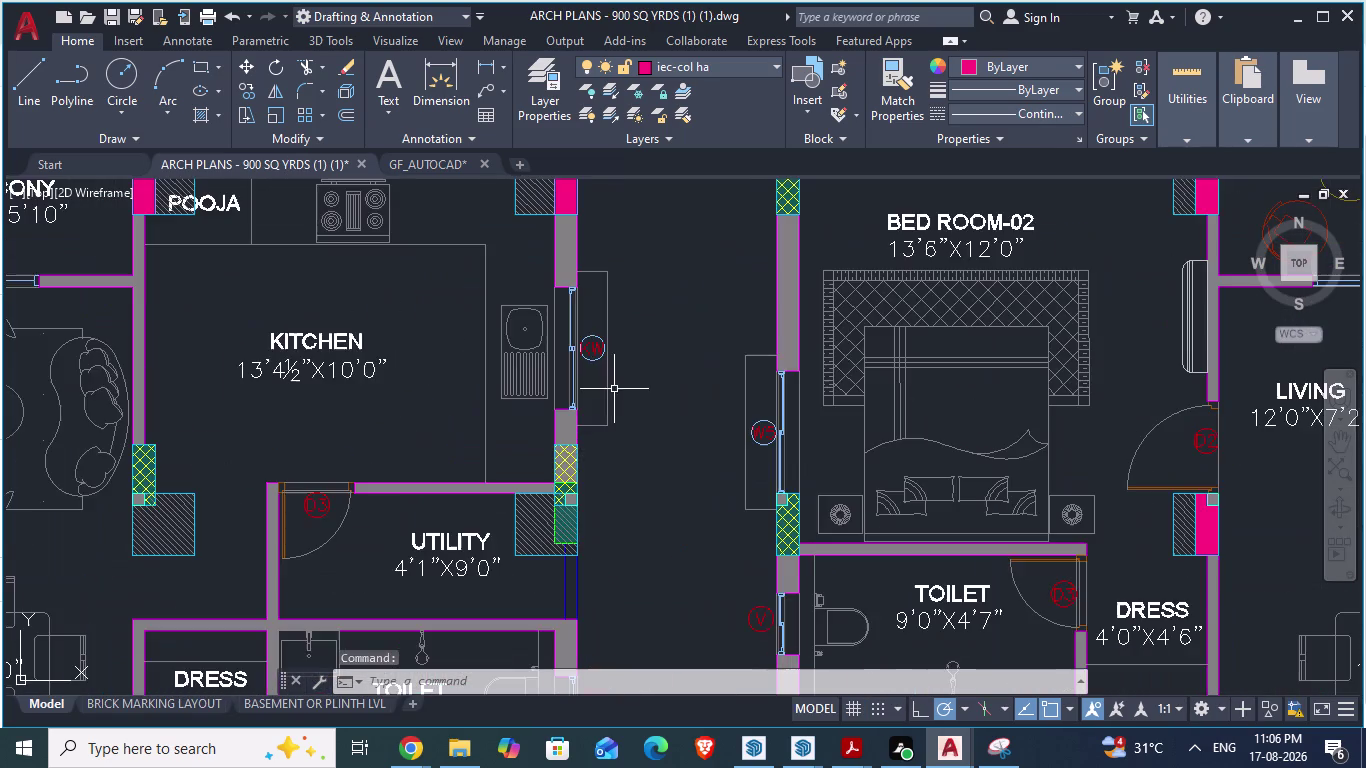
scroll(down, 3)
scroll(up, 3)
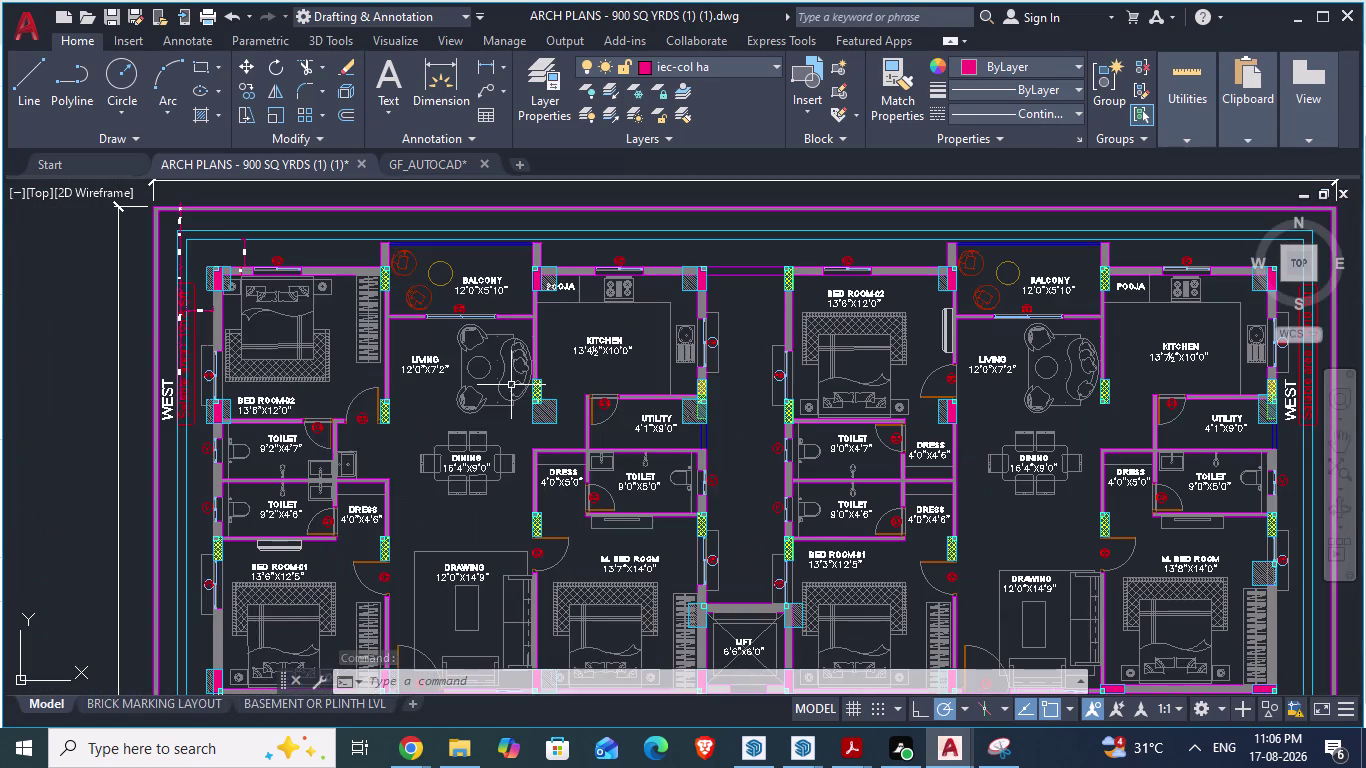
scroll(down, 3)
scroll(down, 3)
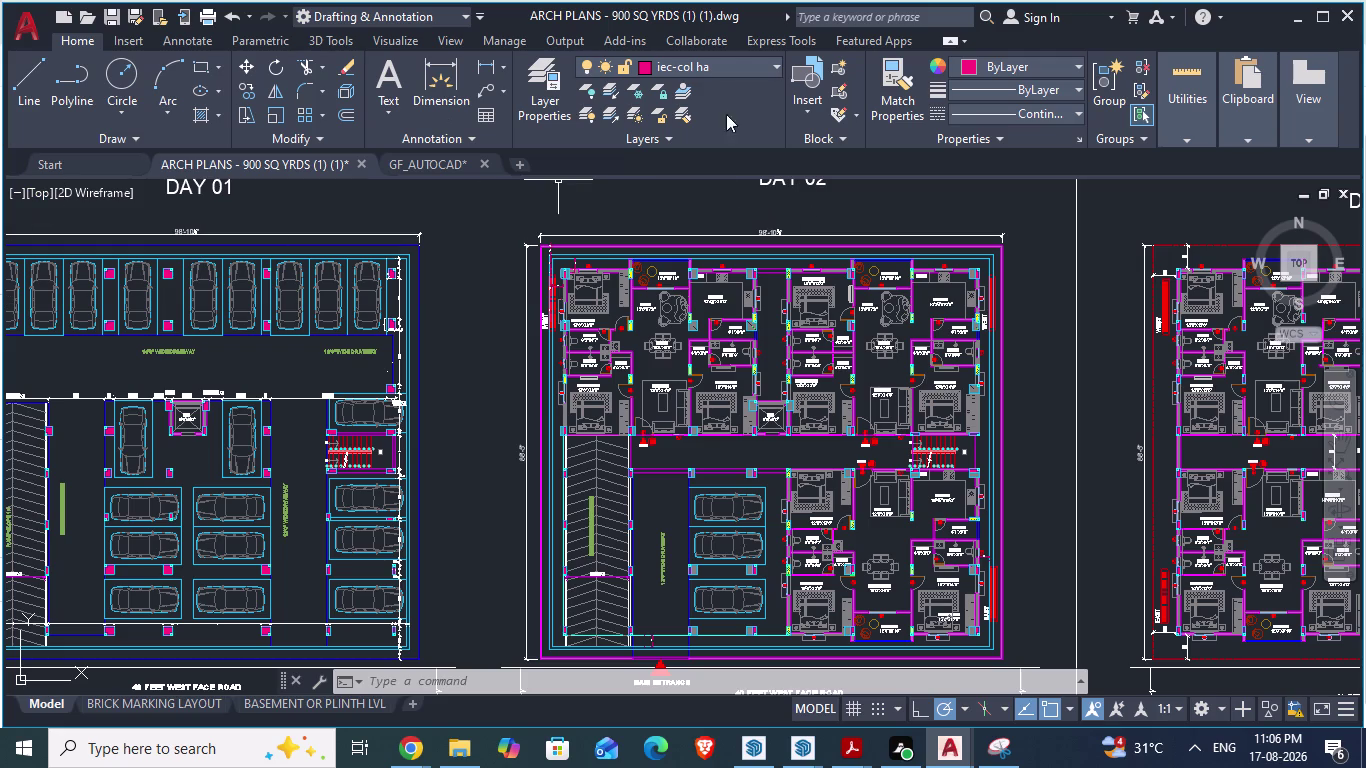
scroll(up, 3)
scroll(up, 3)
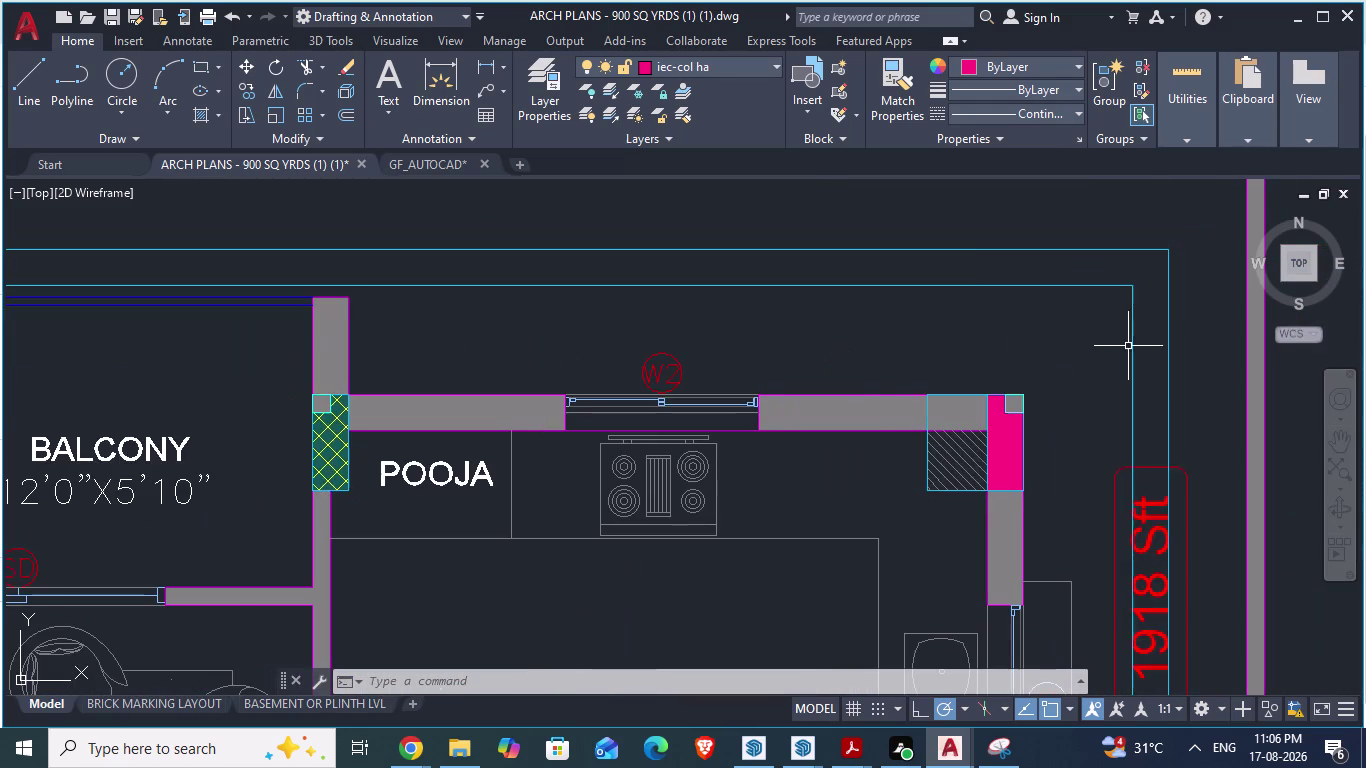
scroll(down, 3)
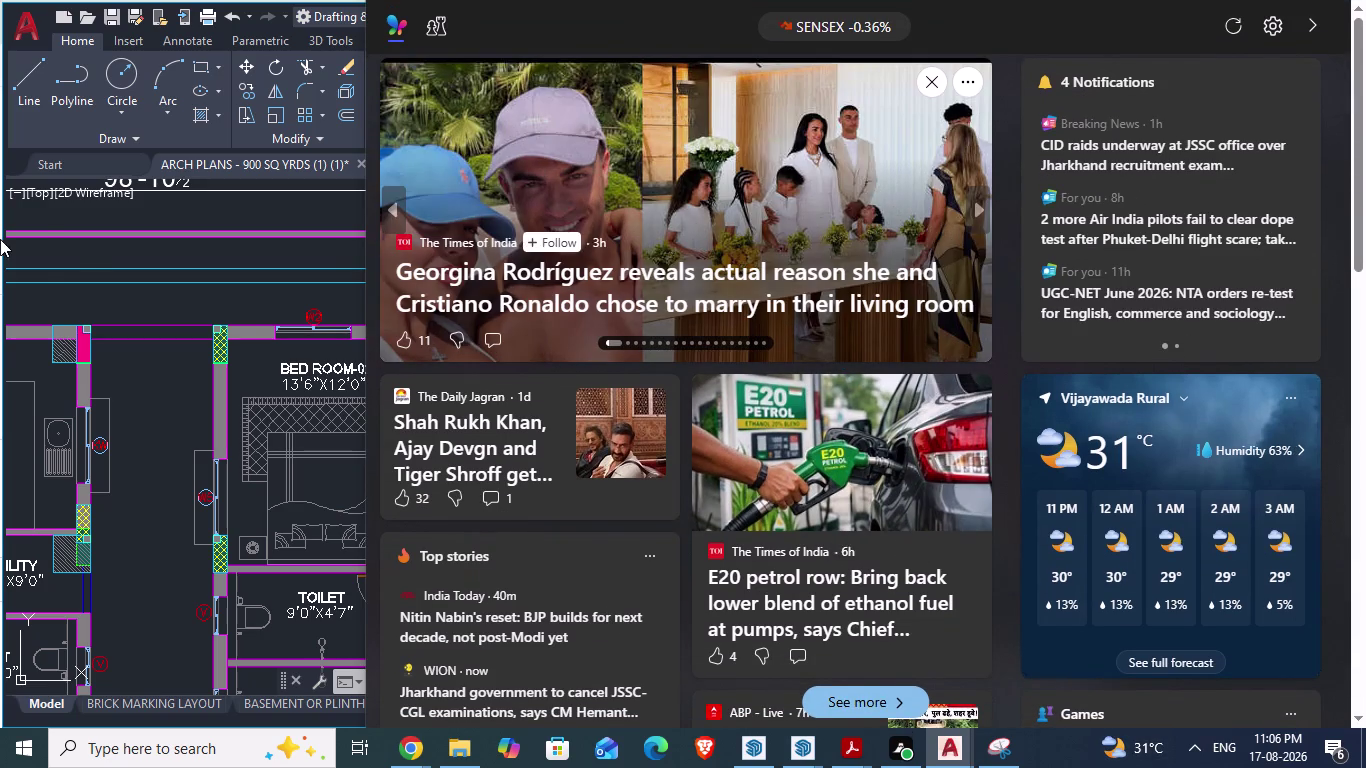
scroll(up, 3)
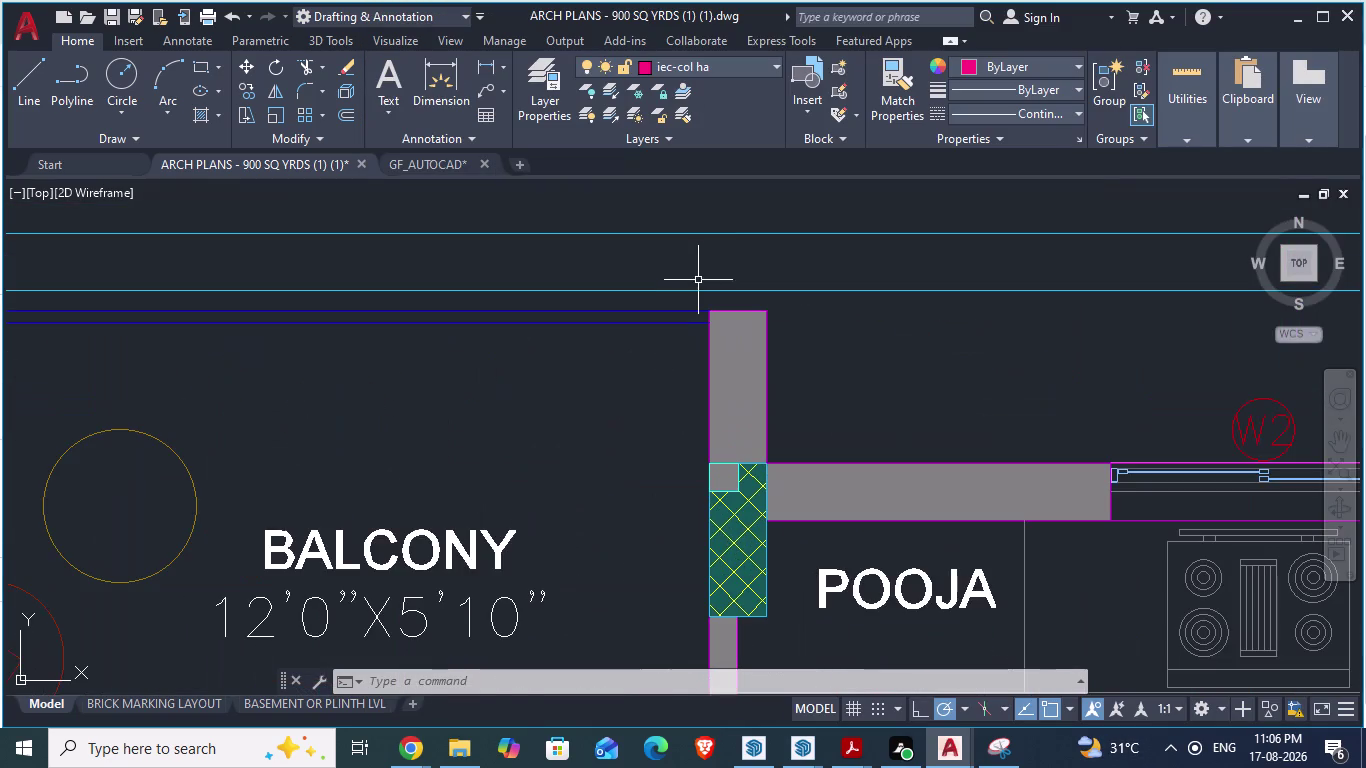
scroll(down, 3)
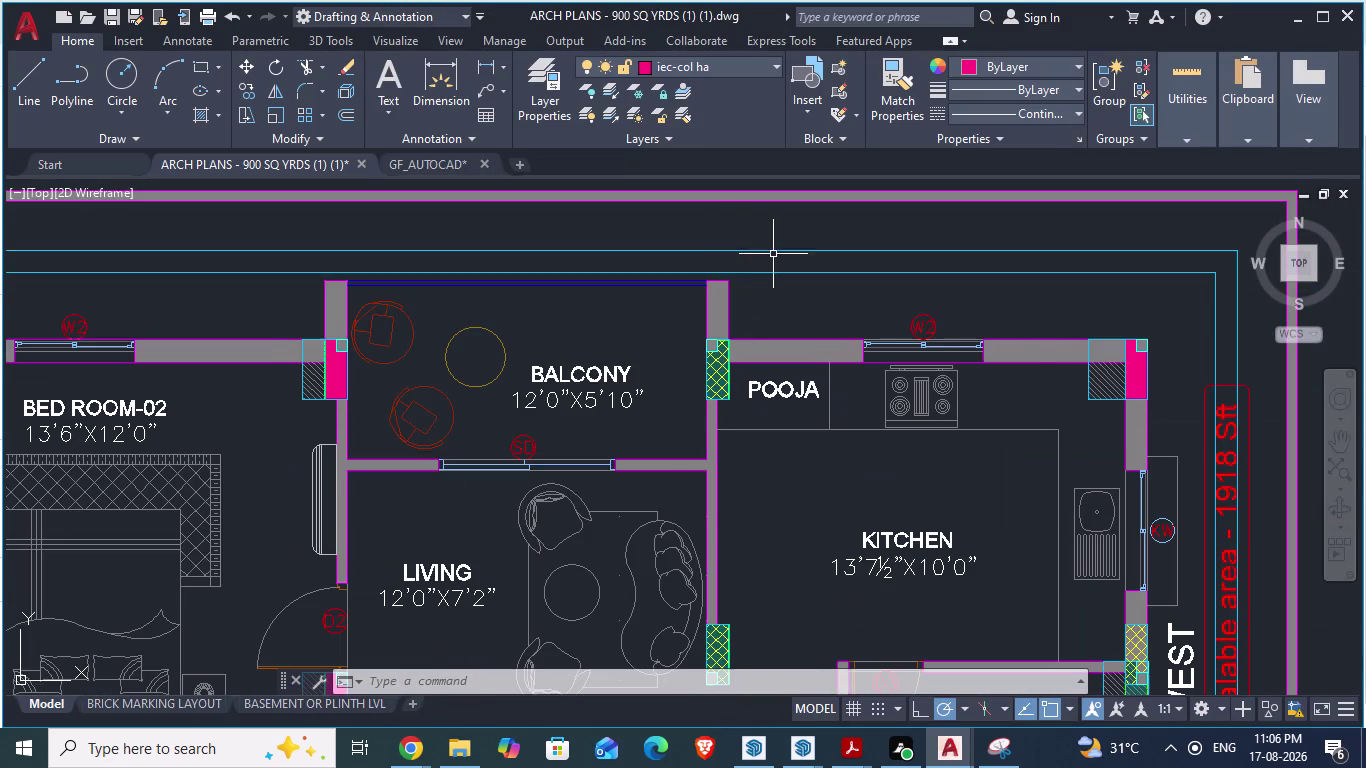
scroll(up, 3)
scroll(down, 3)
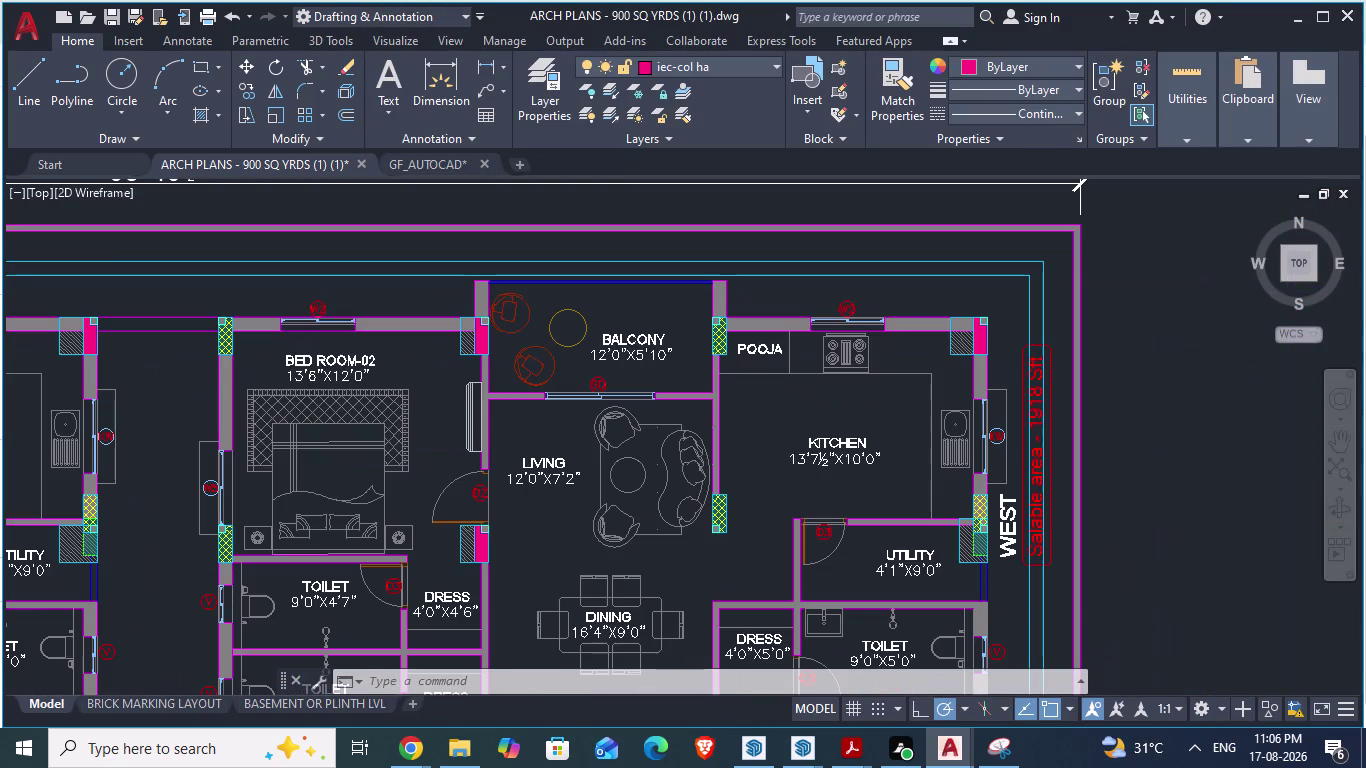
scroll(down, 3)
scroll(down, 3)
scroll(up, 3)
scroll(up, 3)
scroll(up, 3)
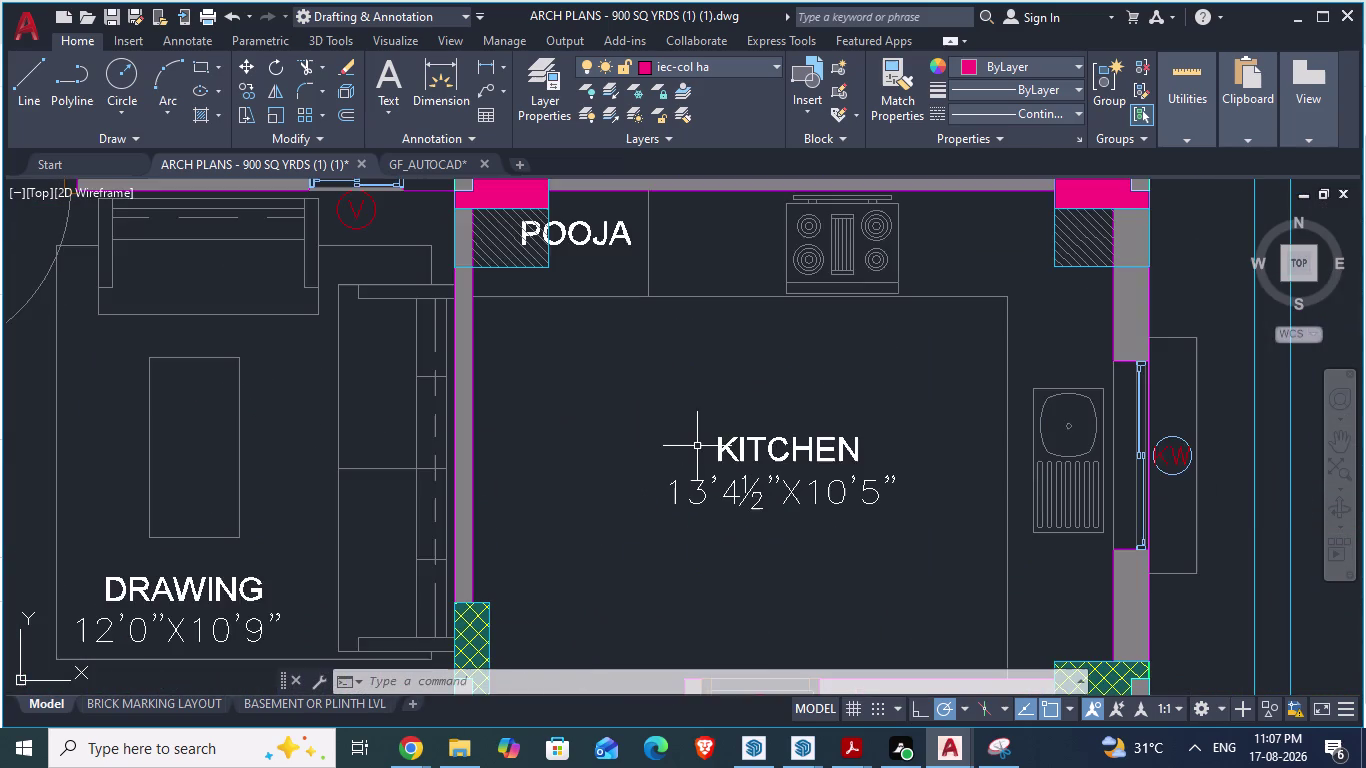
scroll(down, 3)
scroll(down, 3)
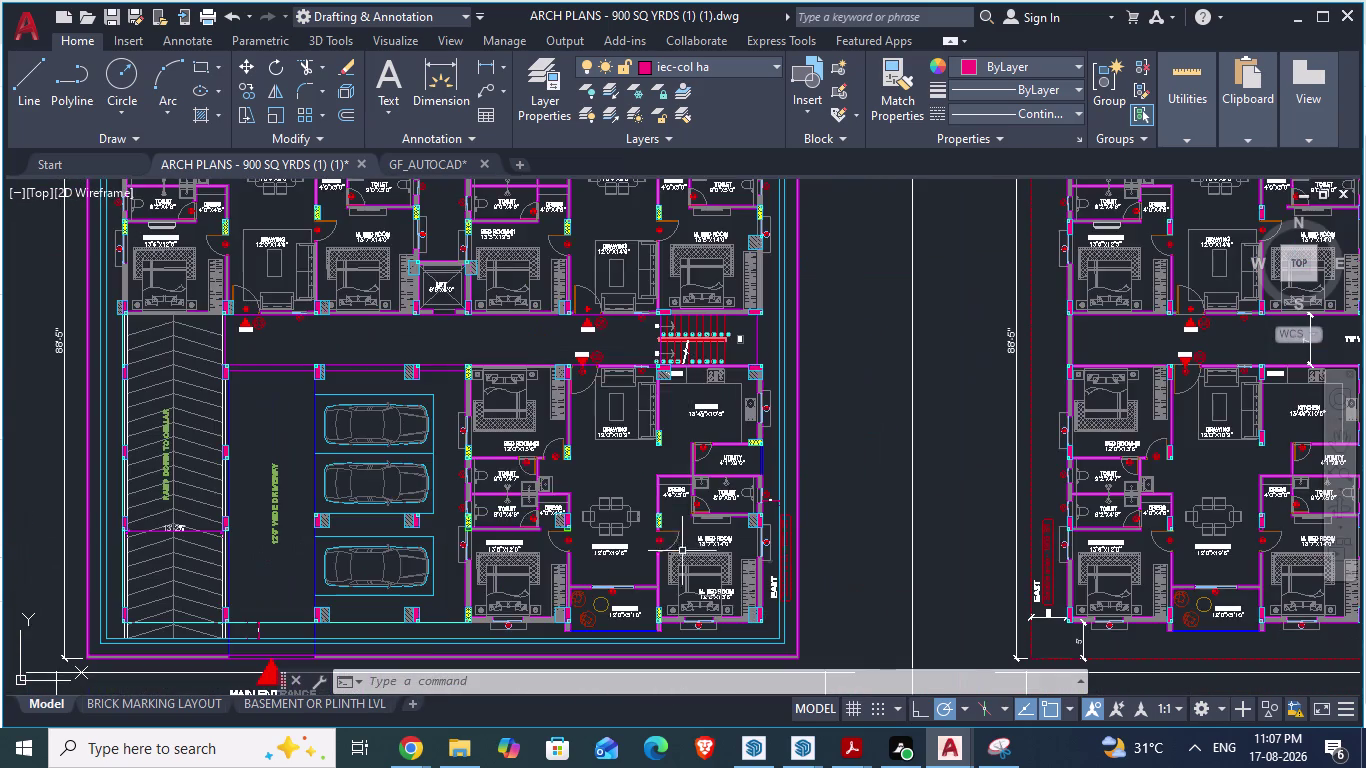
scroll(up, 3)
scroll(down, 3)
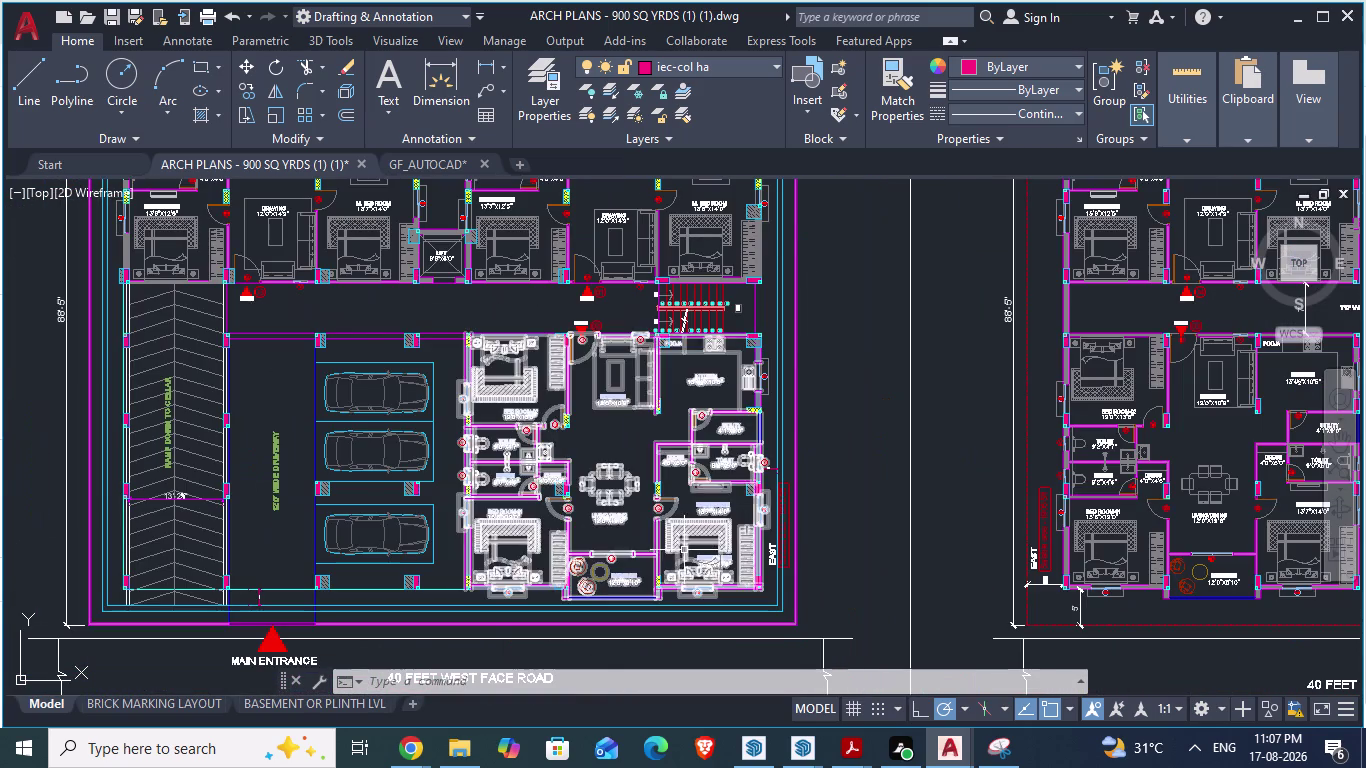
scroll(down, 3)
scroll(up, 3)
scroll(up, 3)
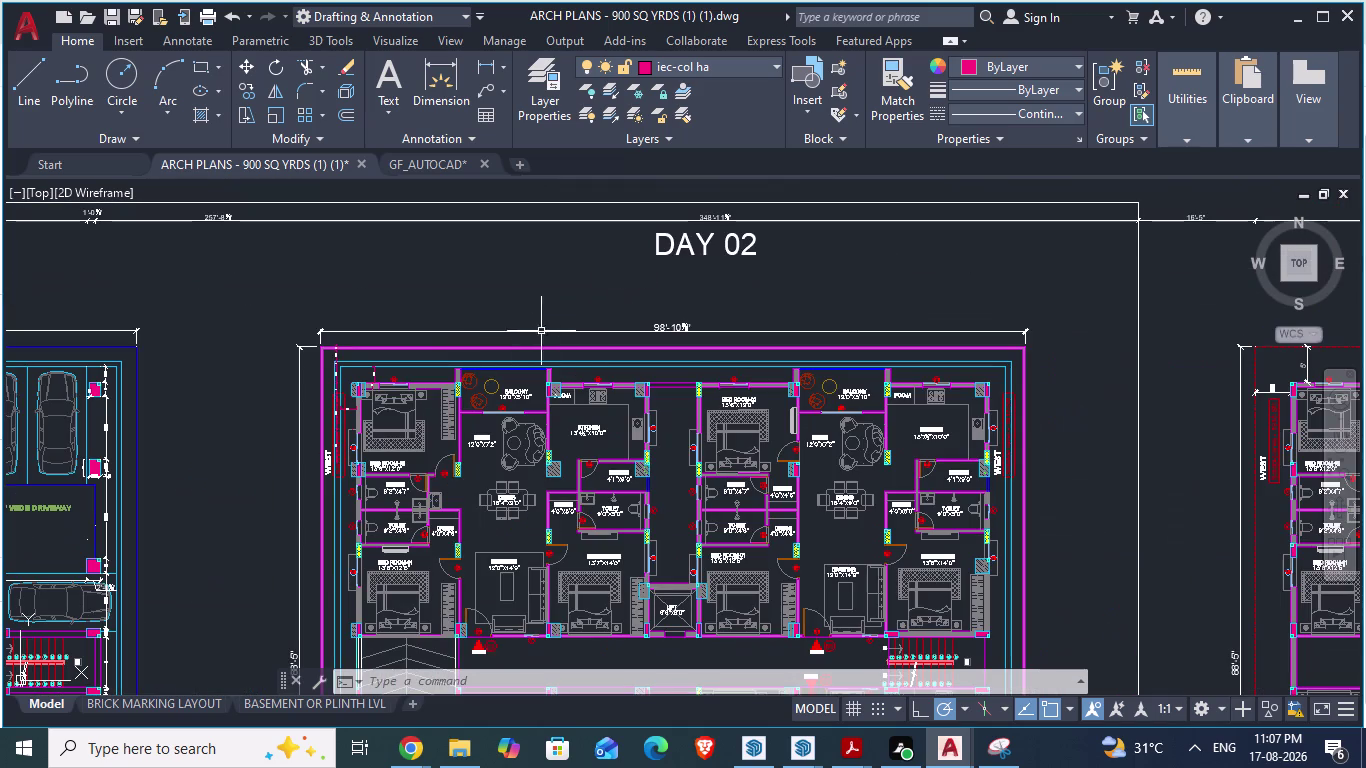
scroll(up, 3)
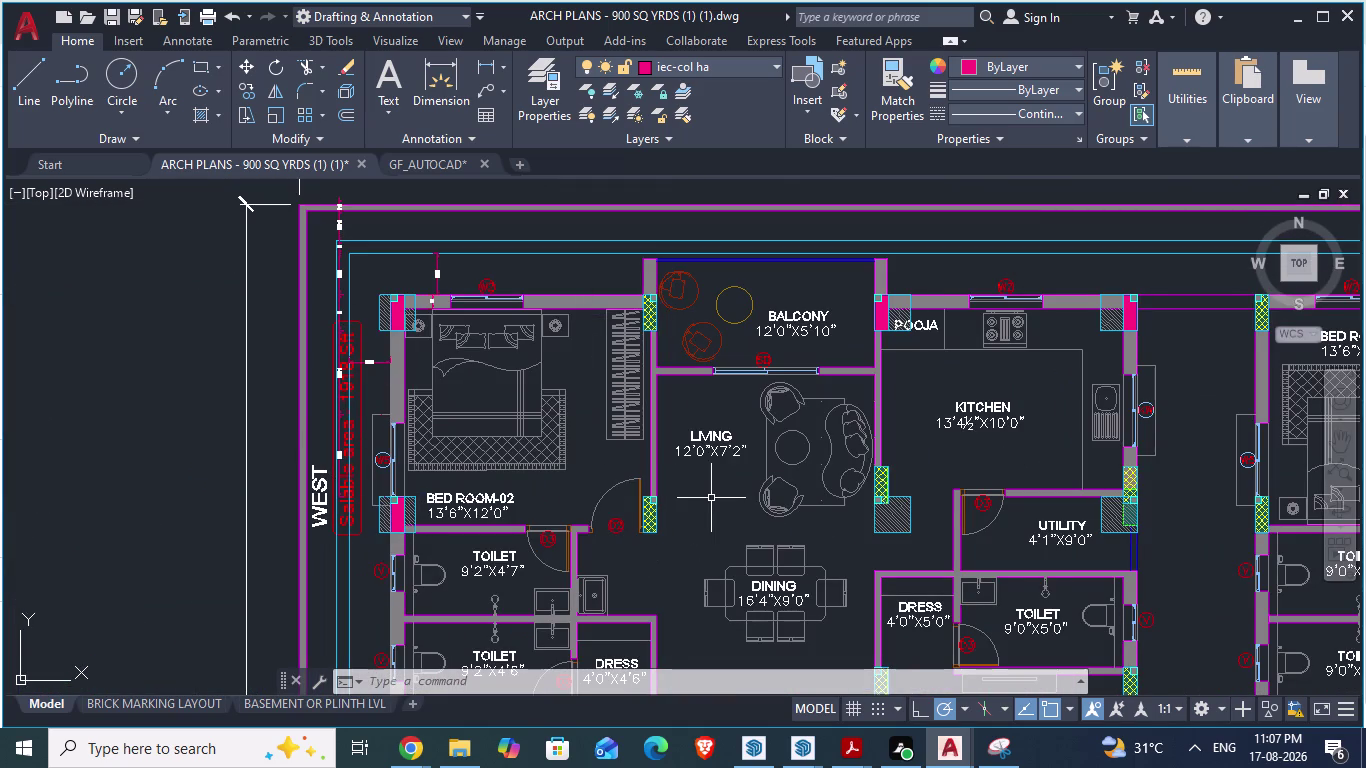
scroll(down, 3)
scroll(down, 3)
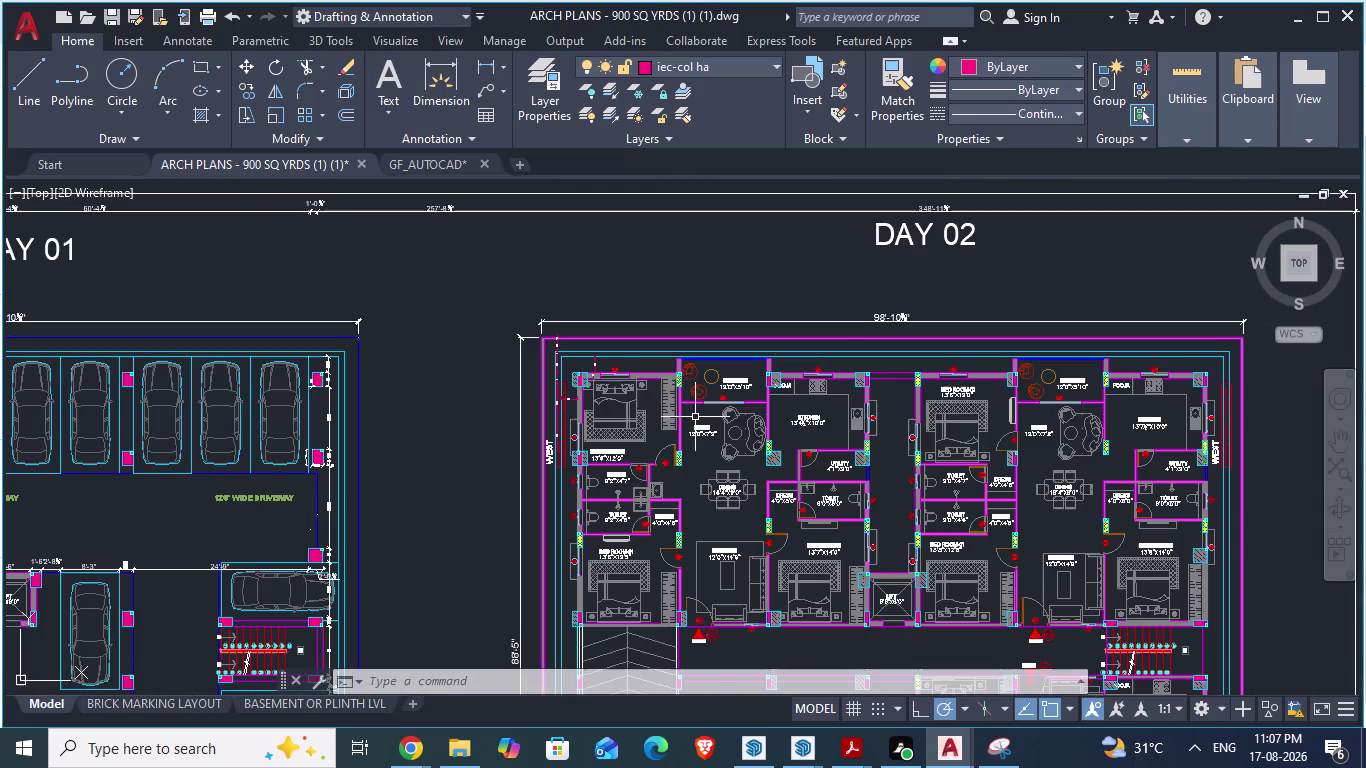
scroll(up, 3)
scroll(up, 3)
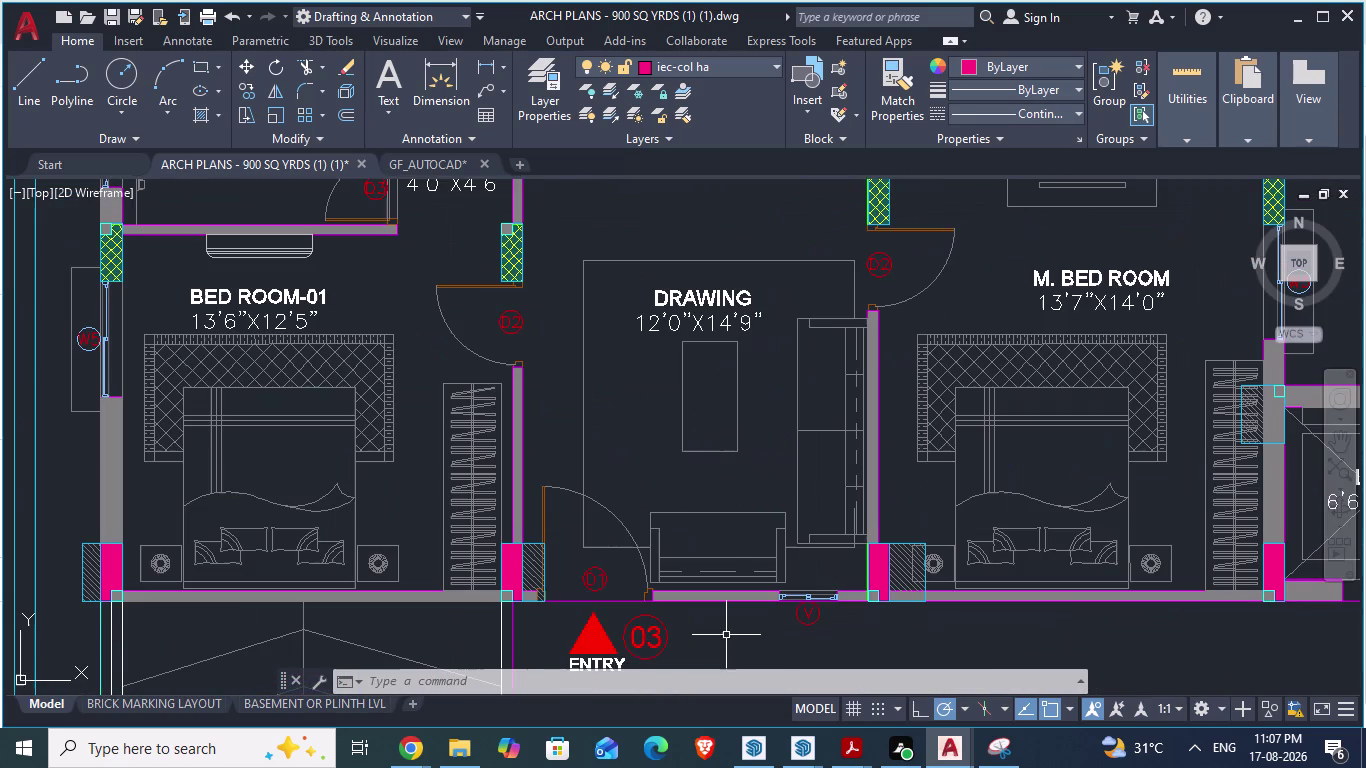
scroll(down, 3)
scroll(up, 3)
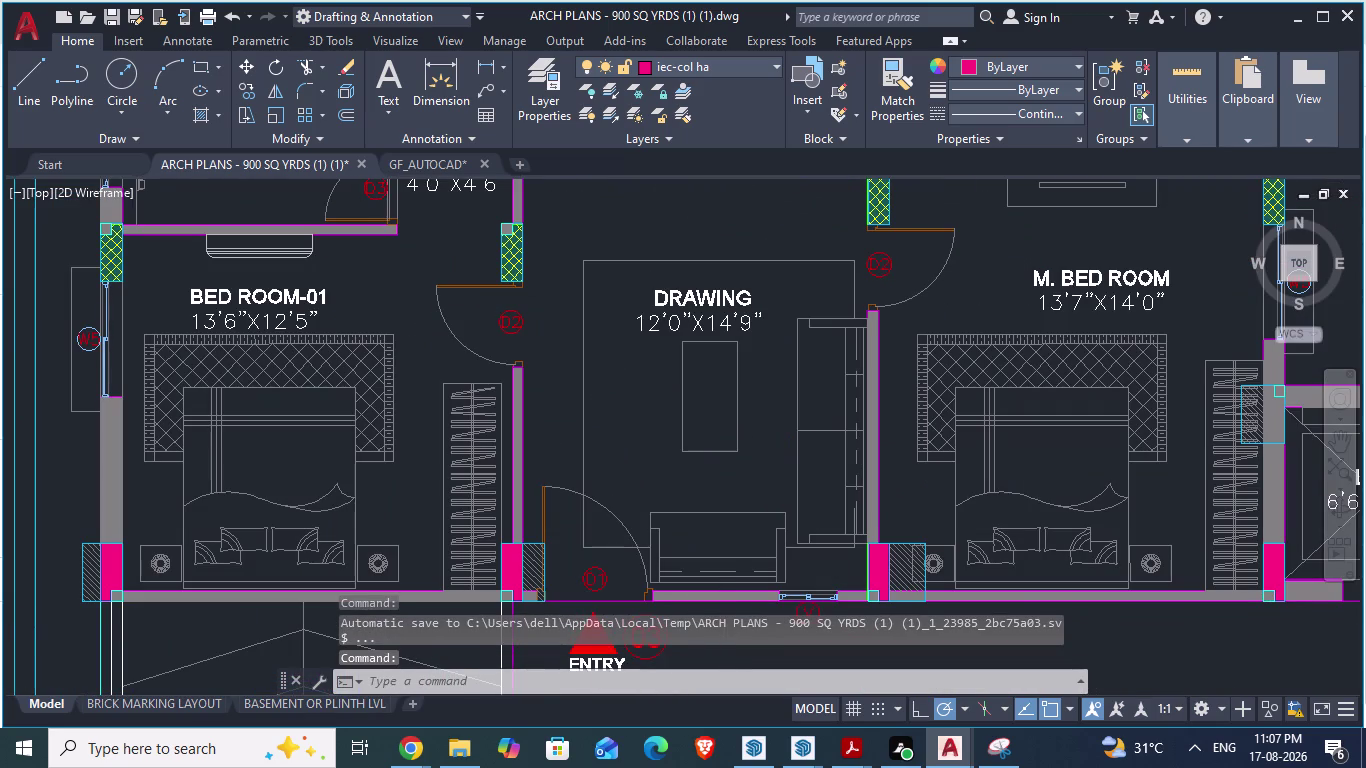